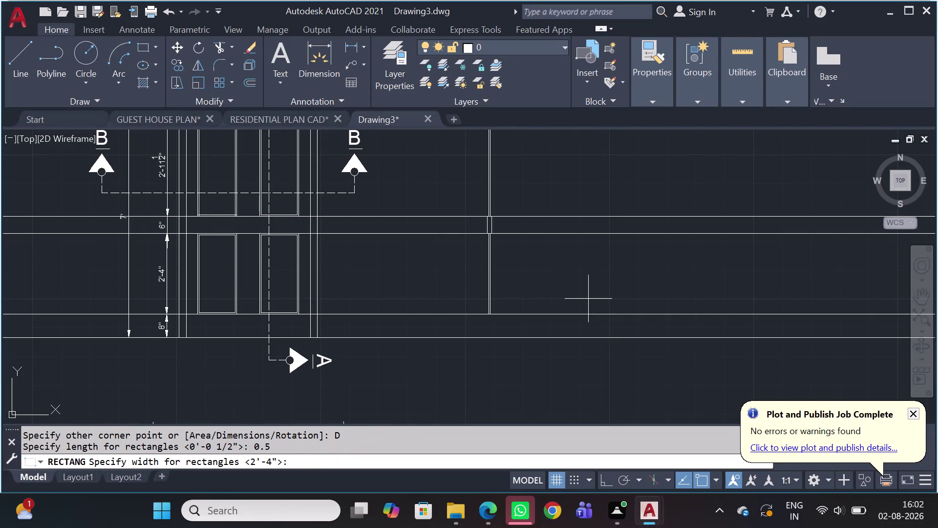
Cancel the unfinished rectangle.
key(8)
key(Return)
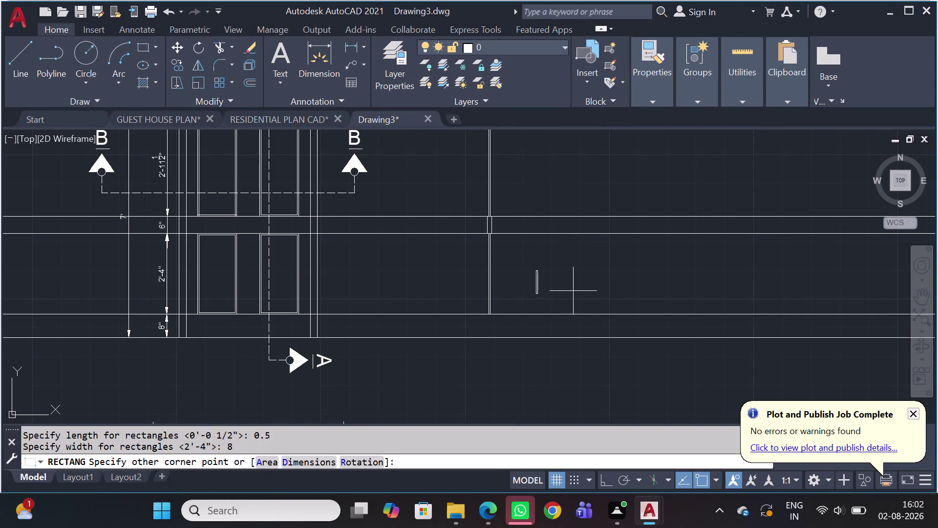
key(Escape)
Draw a narrow rectangle sized 1.5 by 8 using REC with the Dimensions option.
key(r)
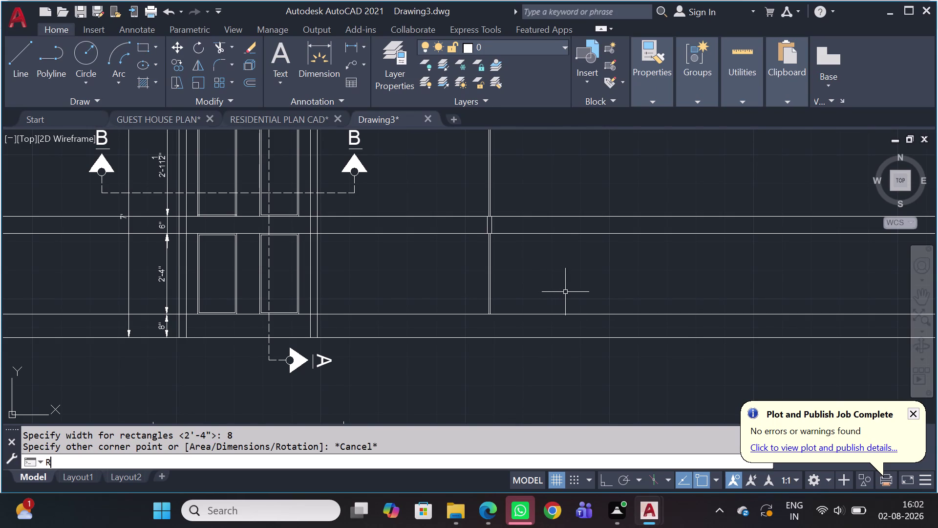
key(e)
key(c)
key(space)
click(572, 253)
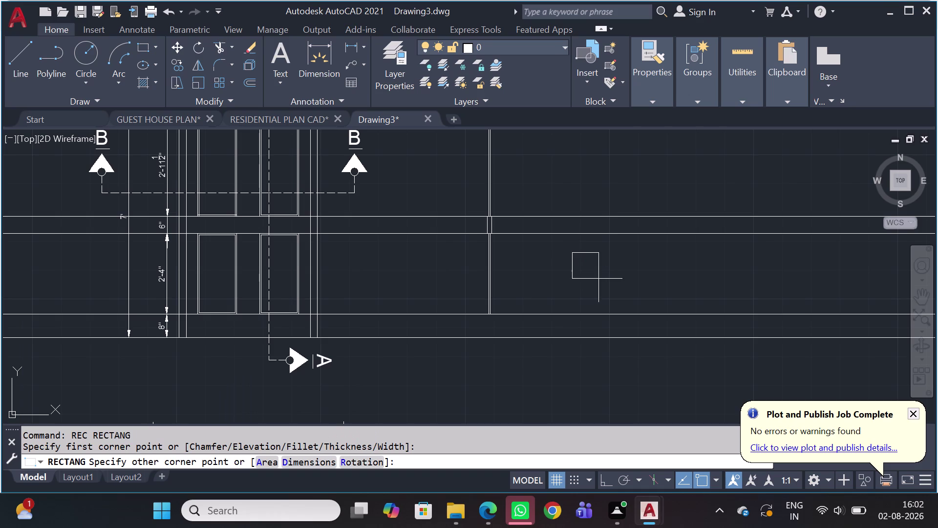
text(D)
key(space)
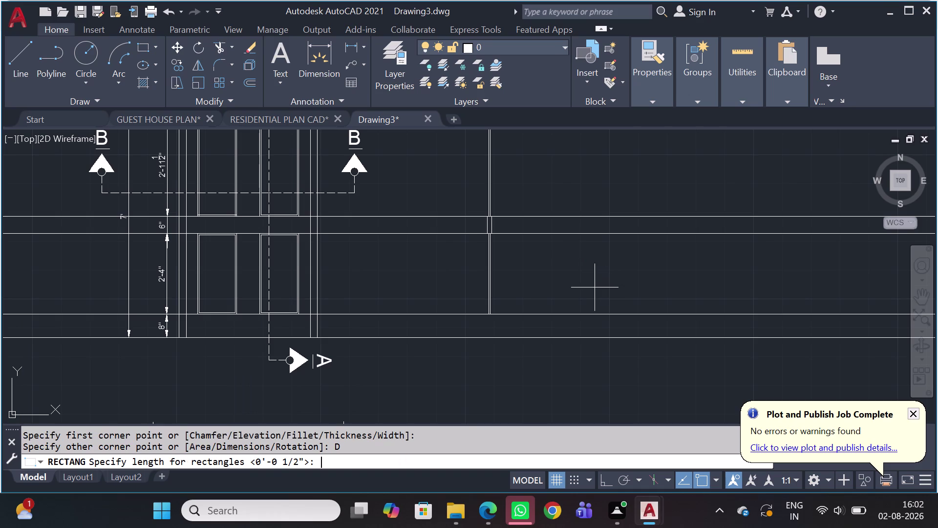
text(1.)
text(5)
key(space)
key(8)
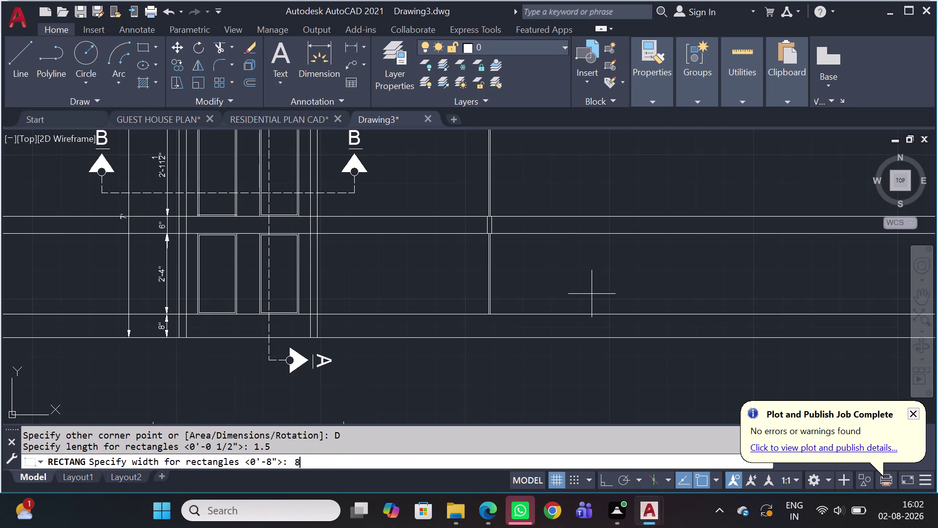
key(Return)
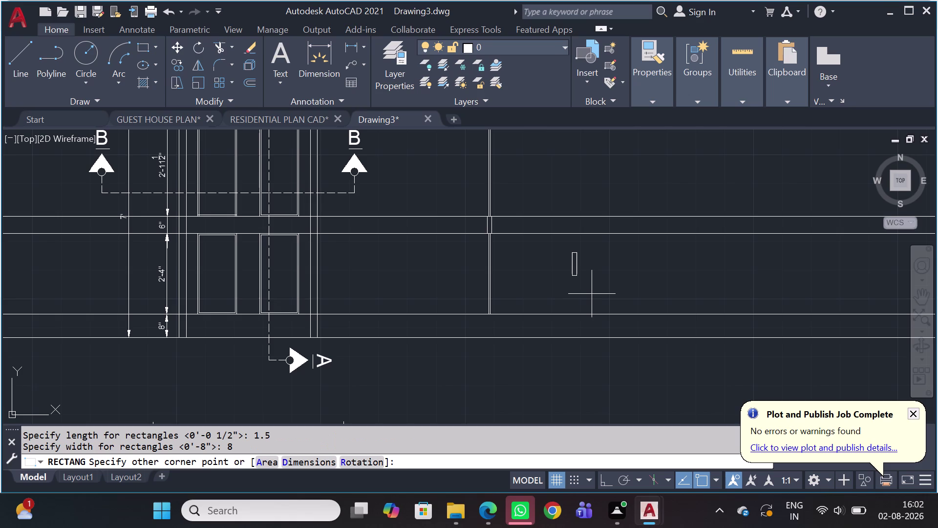
click(659, 285)
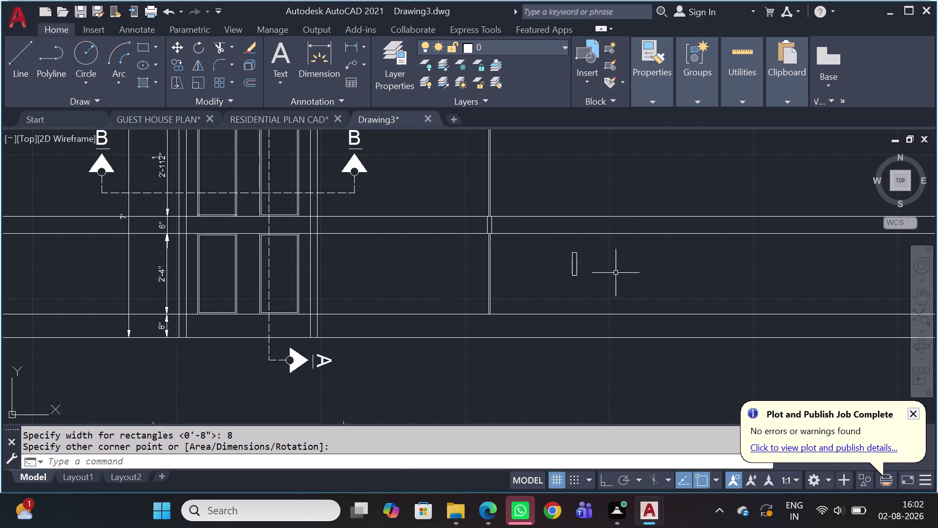
Move the rectangle by its top midpoint onto the wall corner.
drag(612, 264, 533, 294)
click(535, 291)
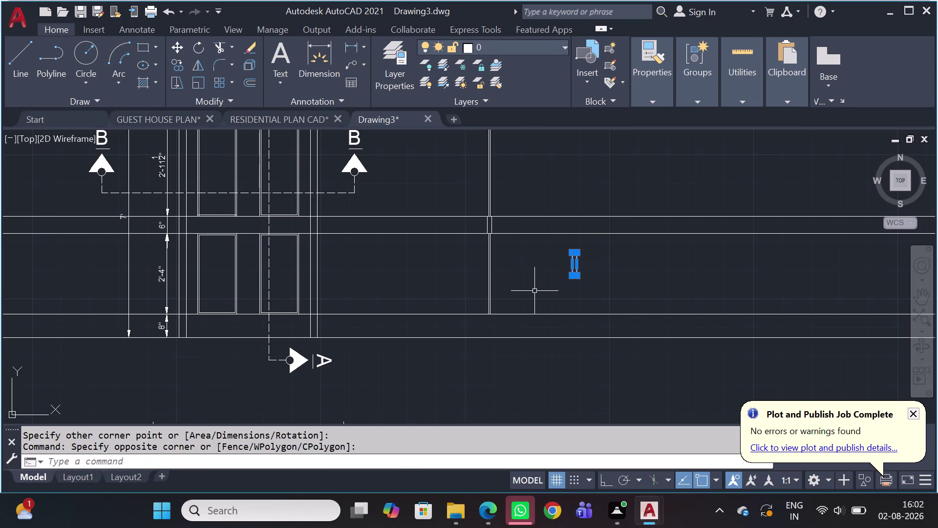
key(m)
key(space)
scroll(up, 3)
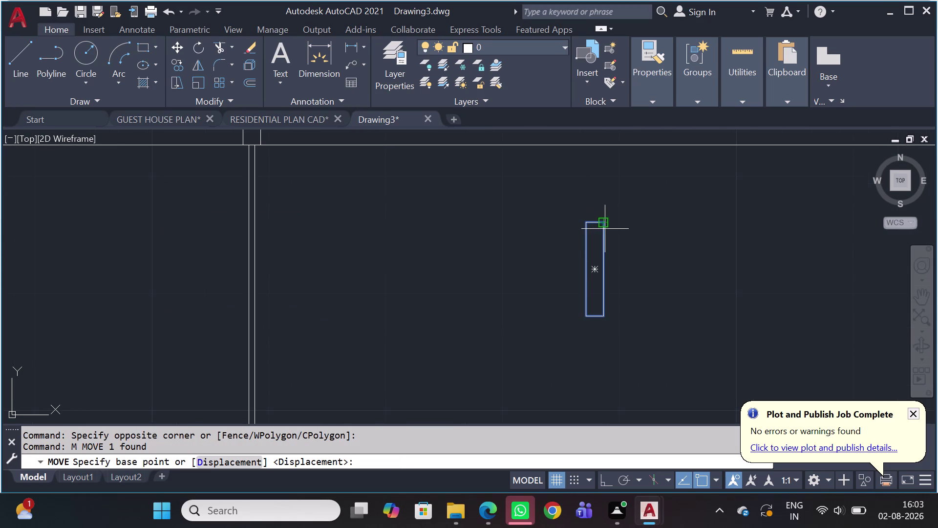
scroll(up, 3)
click(596, 217)
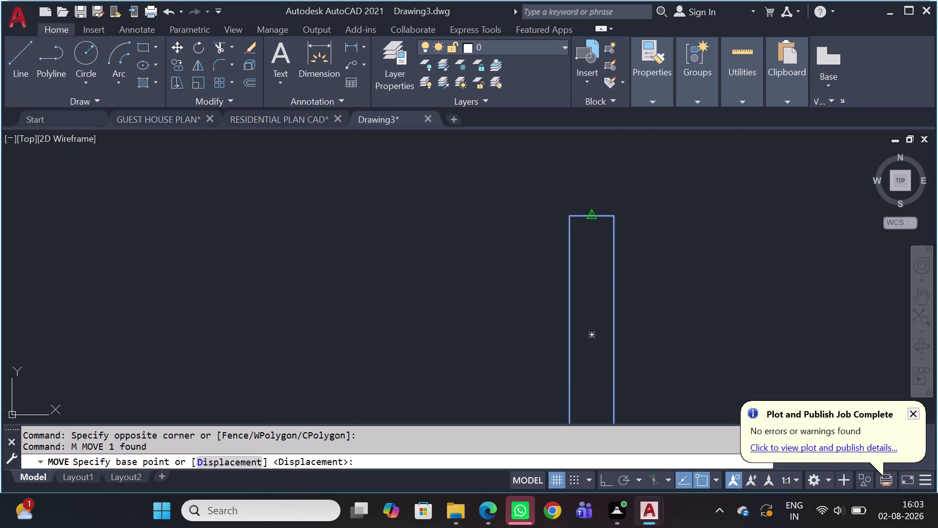
scroll(down, 3)
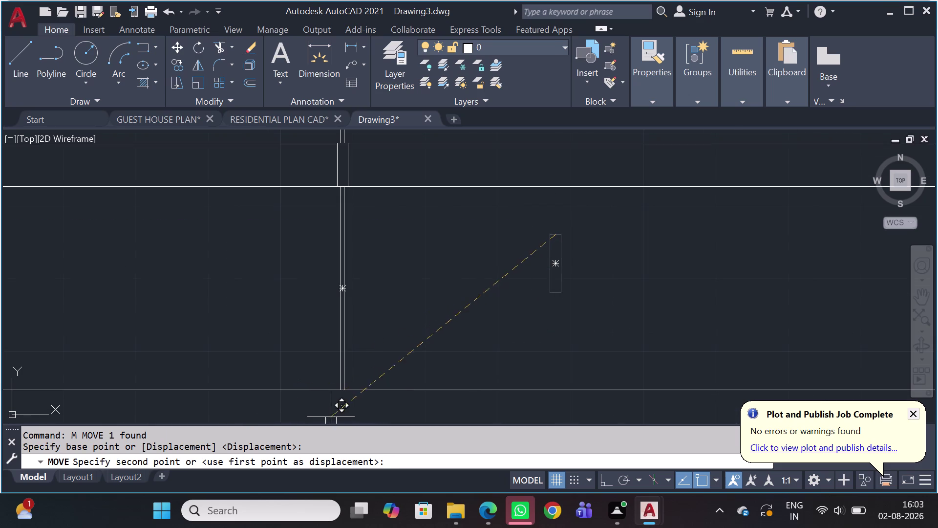
scroll(up, 3)
middle_drag(348, 389, 396, 283)
scroll(up, 3)
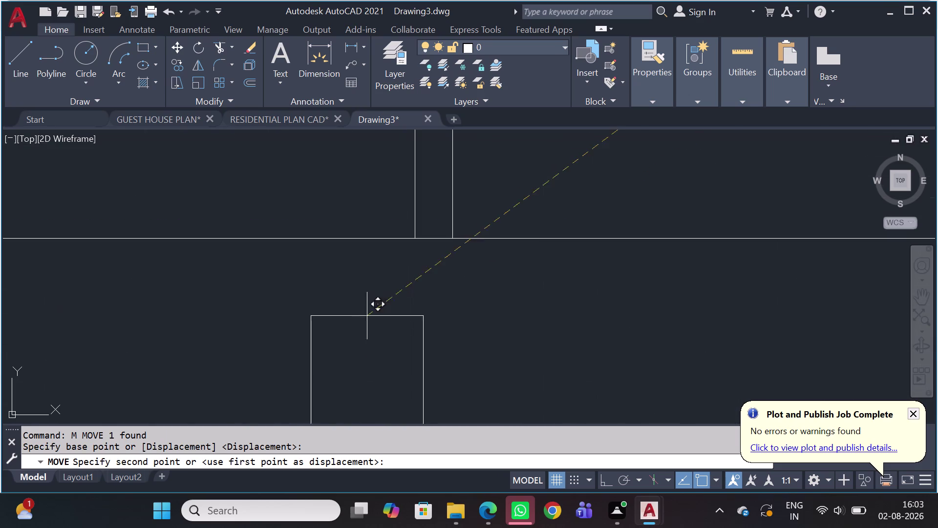
click(432, 240)
Erase the seven long horizontal lines crossing the drawing.
scroll(down, 3)
scroll(down, 3)
scroll(down, 3)
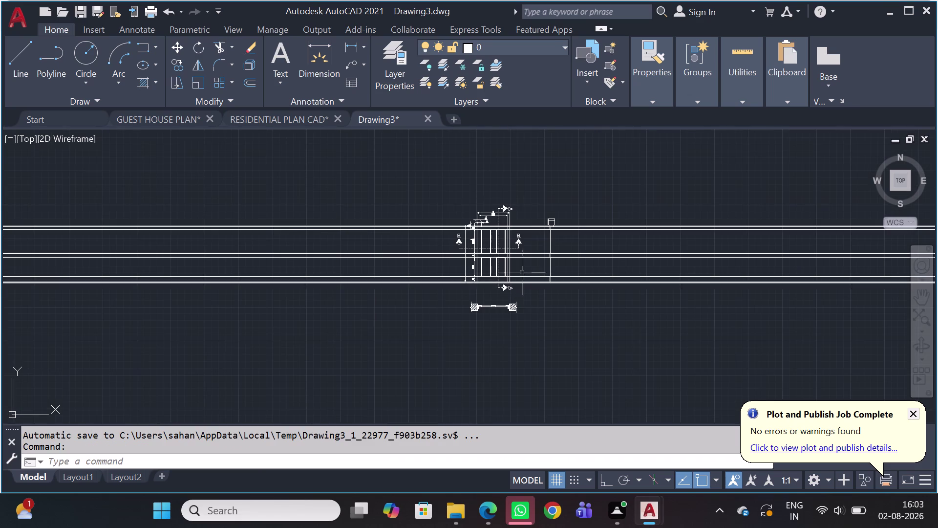
drag(751, 188, 737, 195)
click(636, 303)
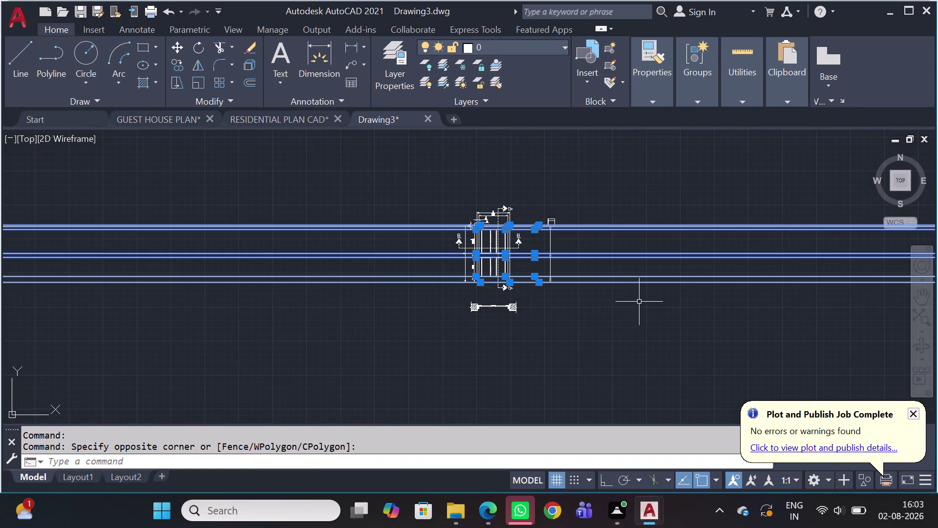
key(Delete)
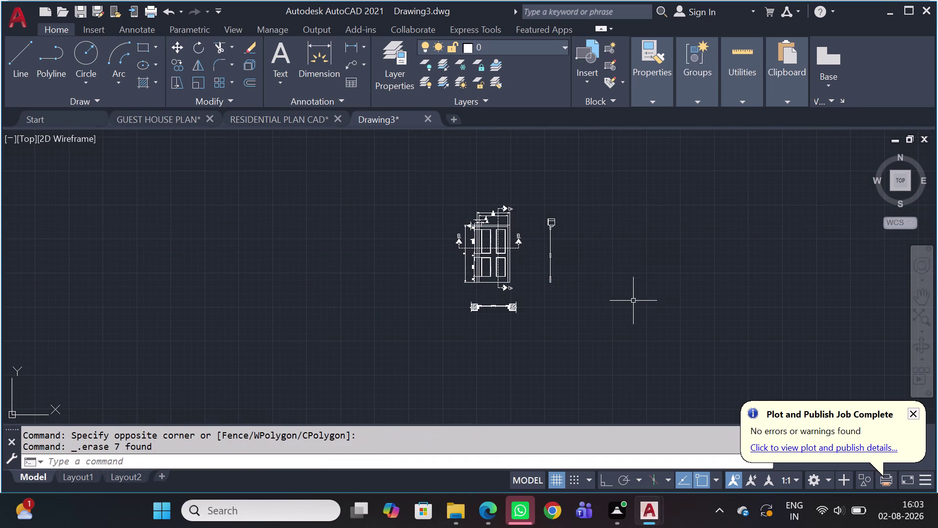
Zoom in on the box at the wall top; a started hatch is cancelled.
scroll(up, 3)
scroll(up, 3)
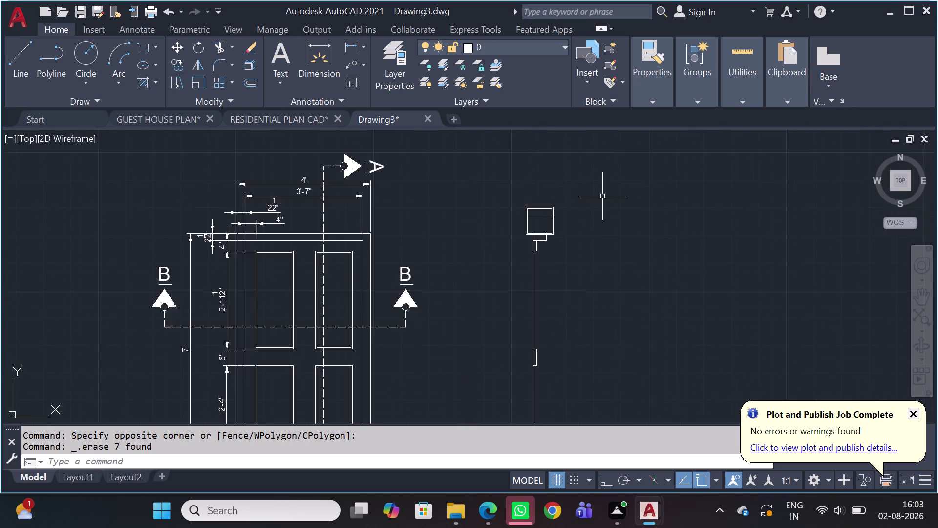
scroll(up, 3)
scroll(down, 3)
middle_drag(510, 225, 504, 213)
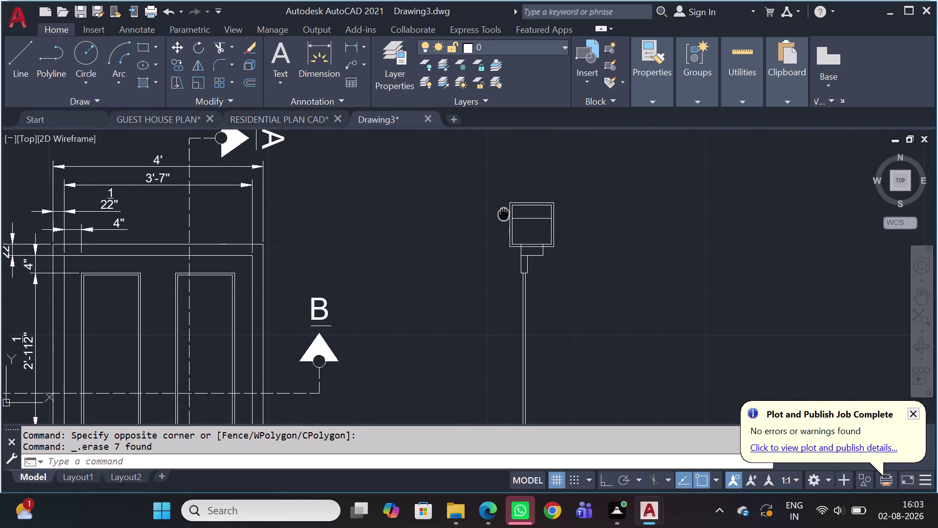
middle_drag(503, 214, 498, 192)
scroll(up, 3)
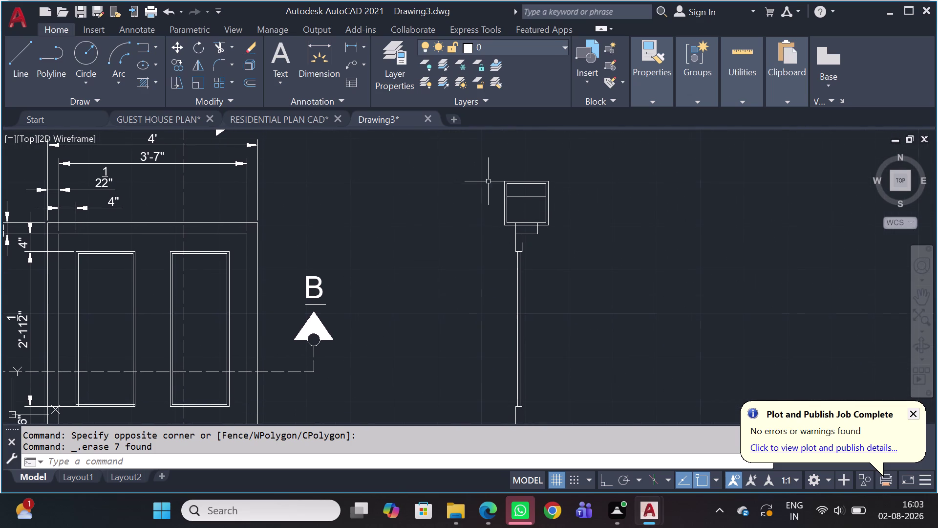
scroll(up, 3)
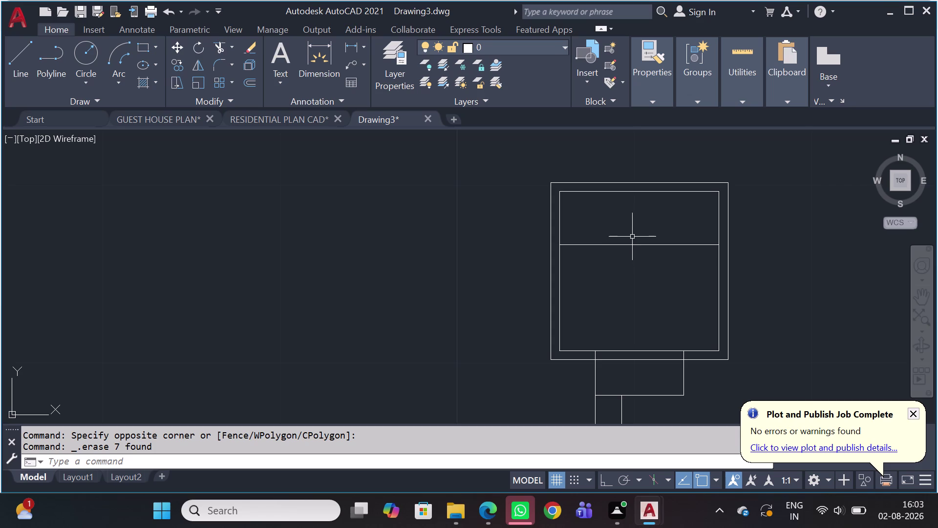
key(h)
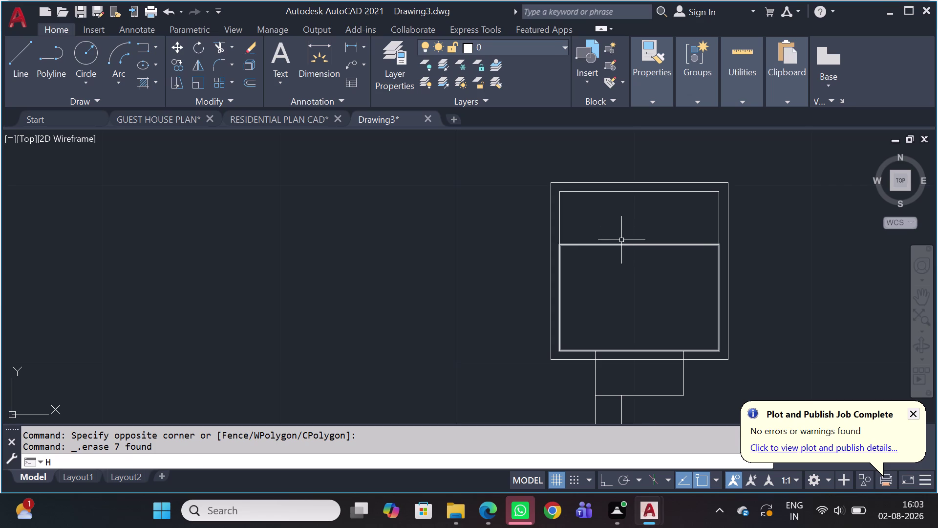
key(space)
key(Escape)
key(Escape)
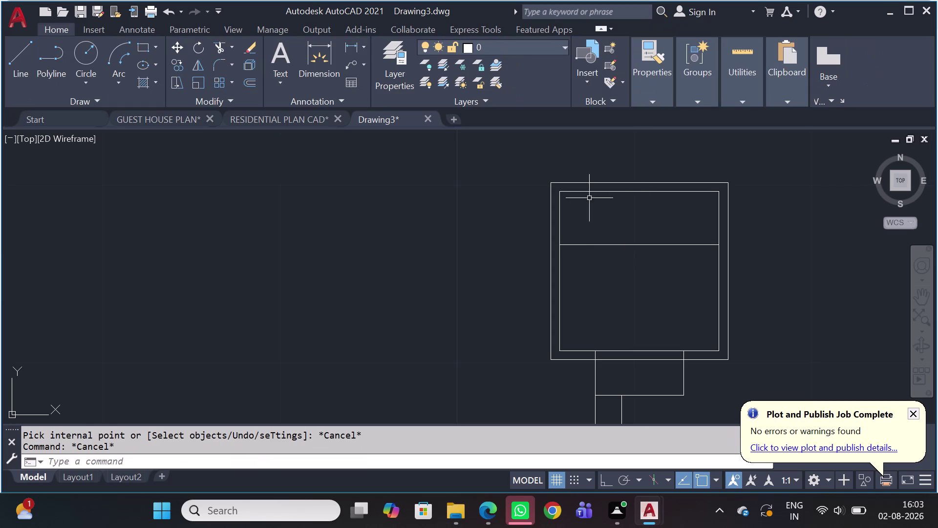
Run BREAKLINE from the box's top-left to top-right corner, symbol at the midpoint.
key(b)
key(r)
key(e)
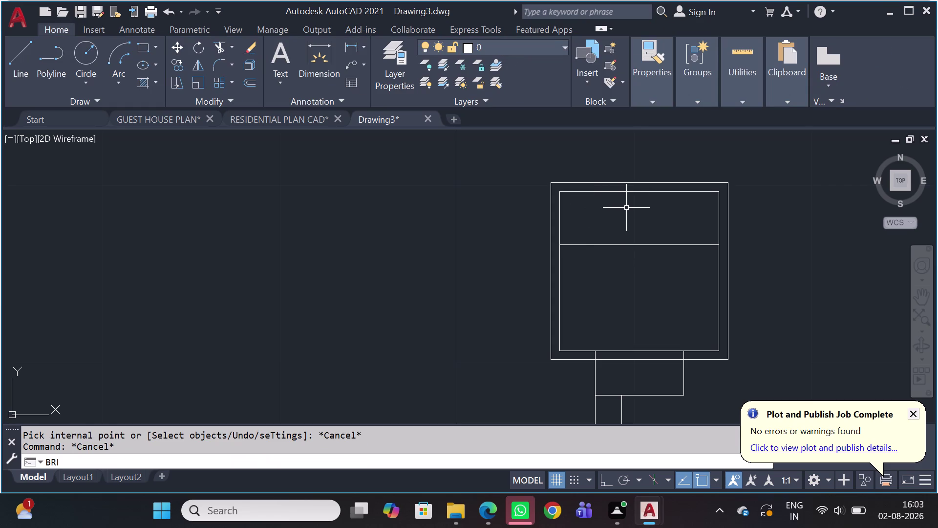
key(a)
text(KL)
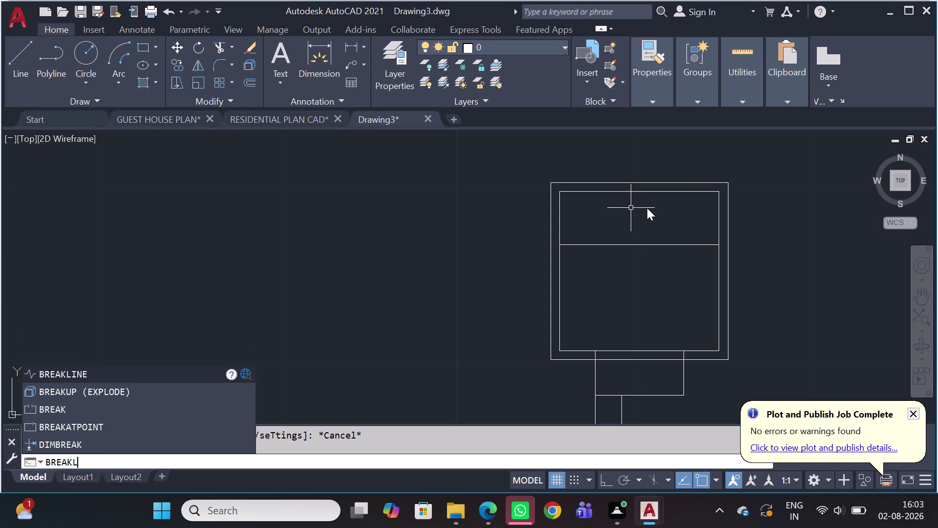
text(I)
key(n)
key(e)
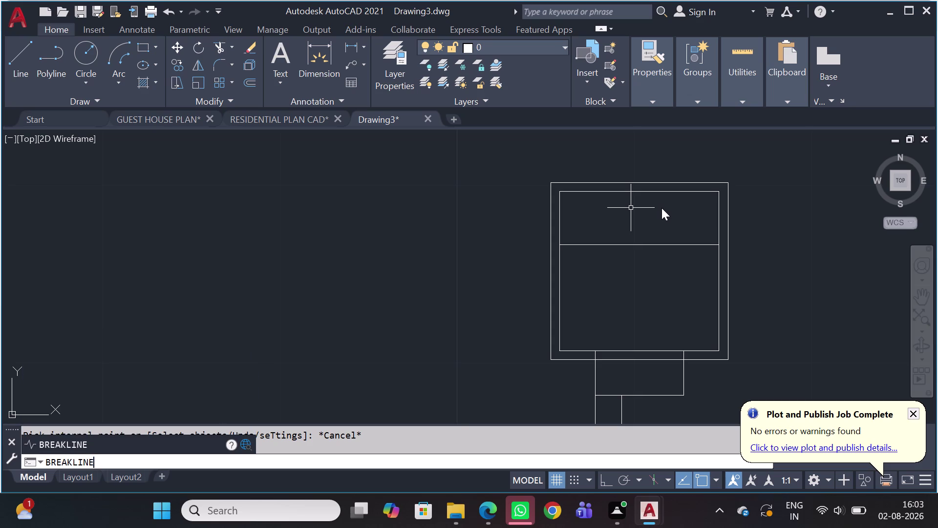
key(space)
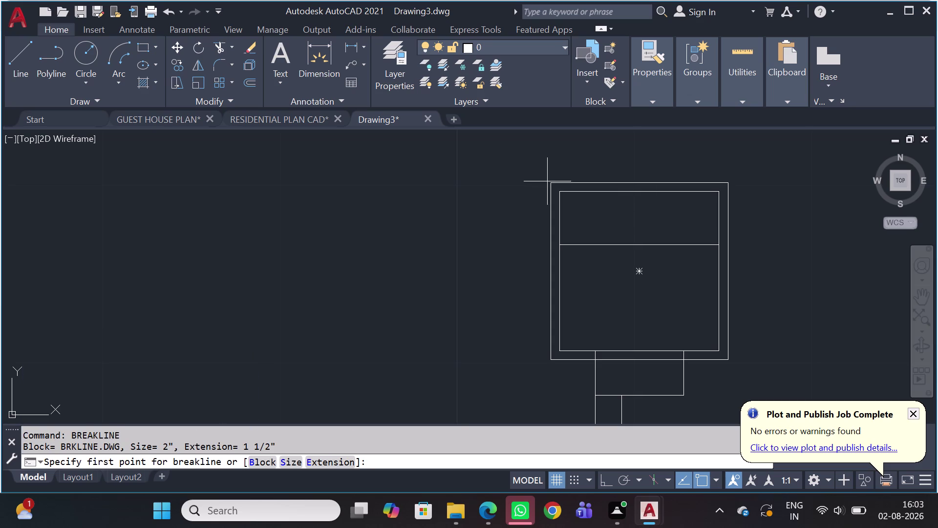
click(551, 184)
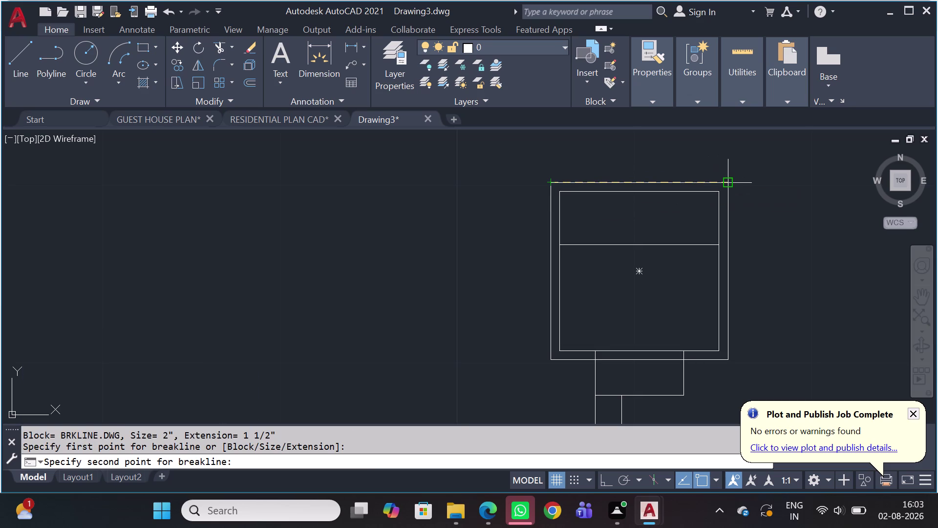
click(730, 179)
click(640, 182)
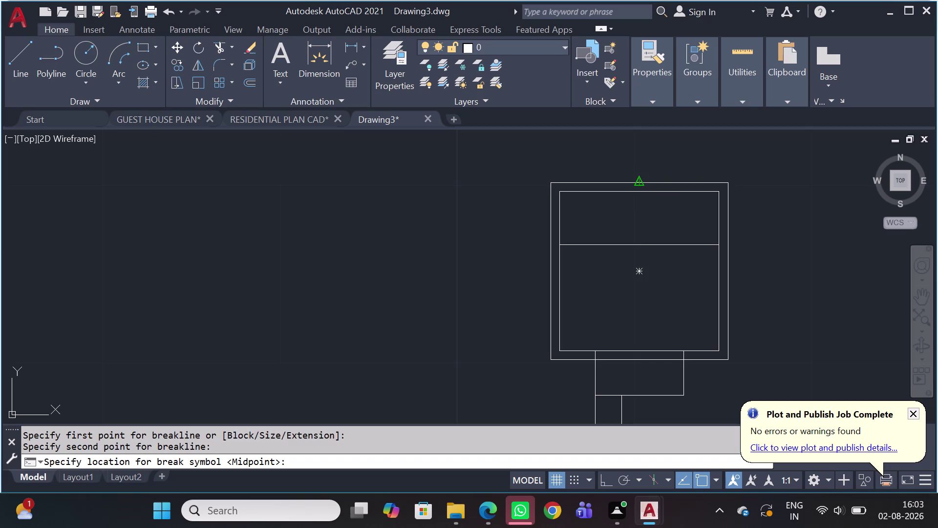
Select the new break line to check it, then clear the selection.
scroll(up, 3)
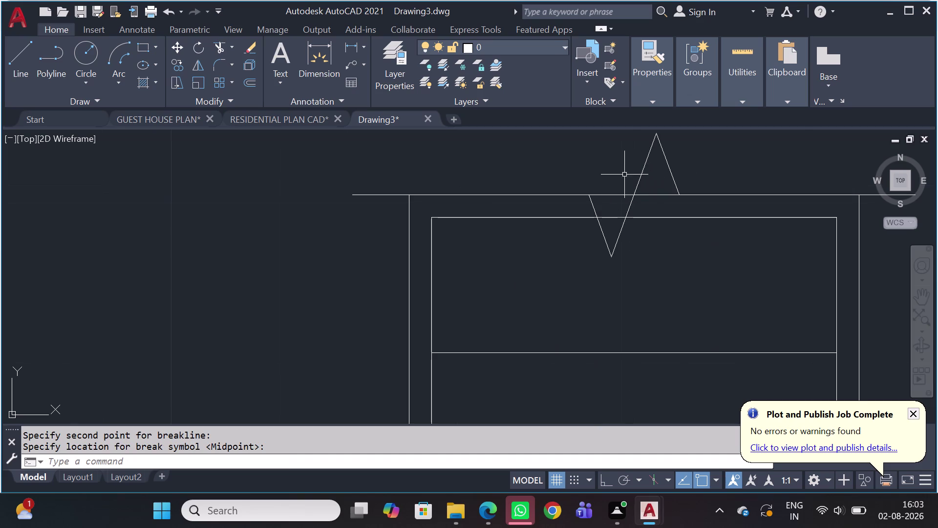
click(605, 197)
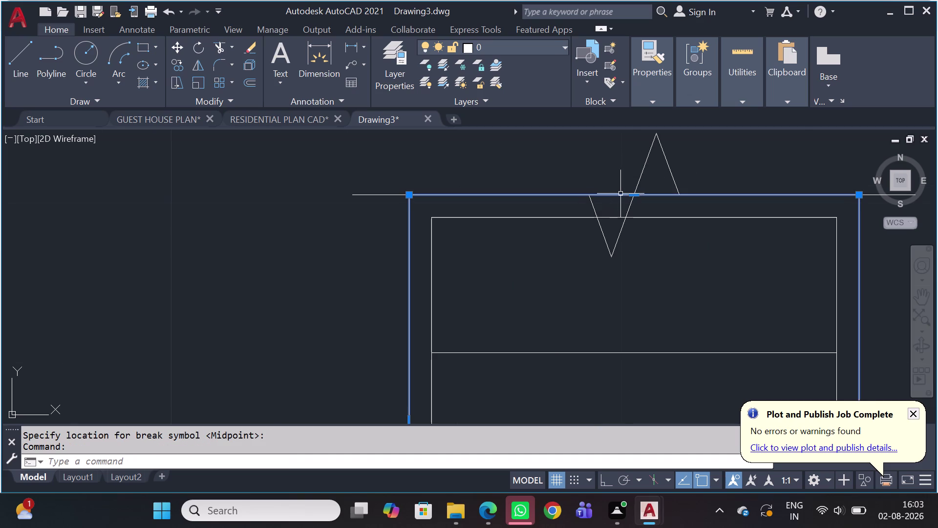
key(Escape)
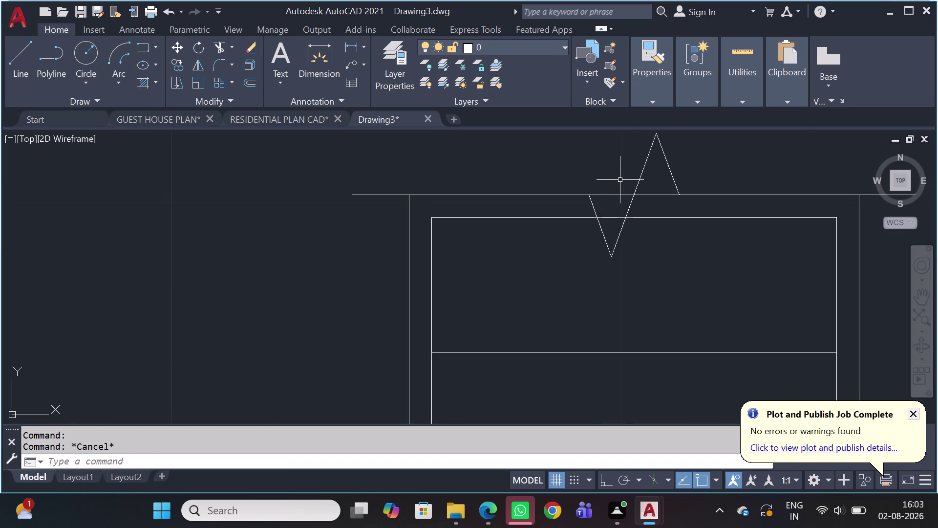
Try a sand-pattern hatch on the wall area, then cancel it.
key(h)
key(space)
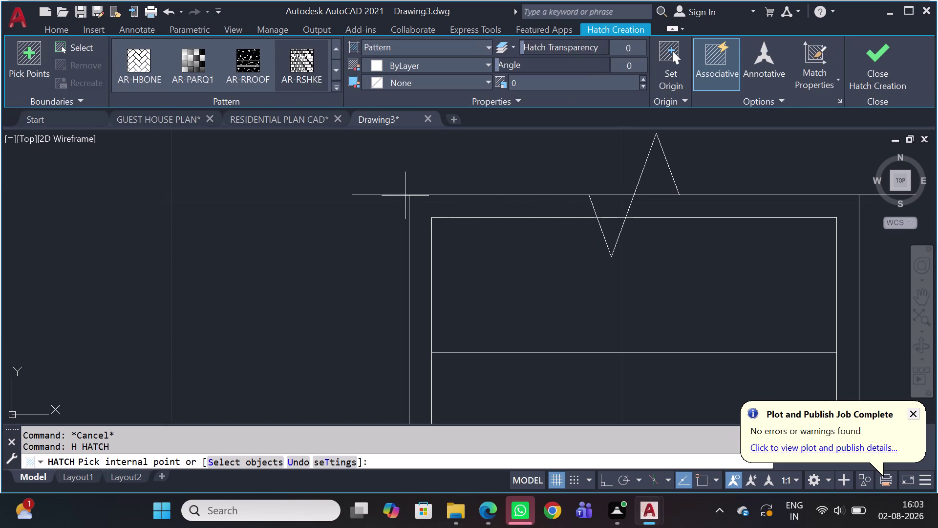
click(333, 87)
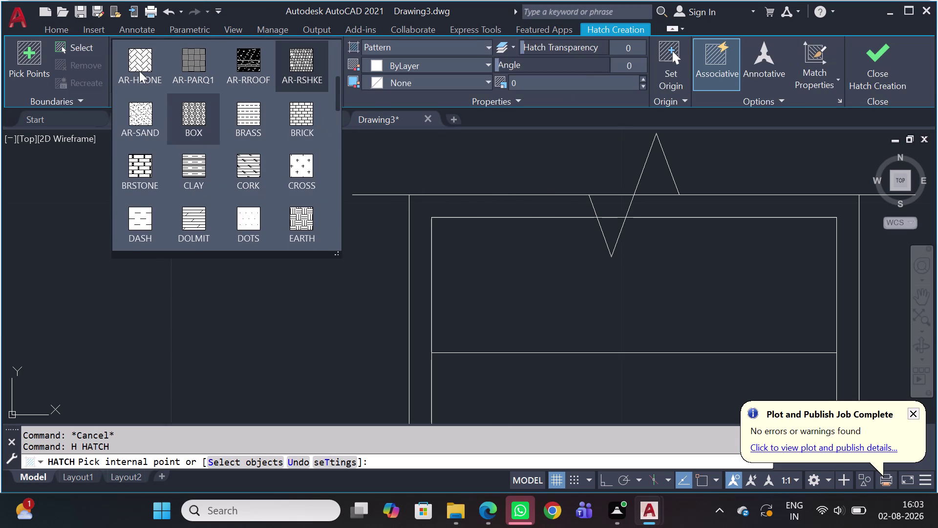
click(137, 105)
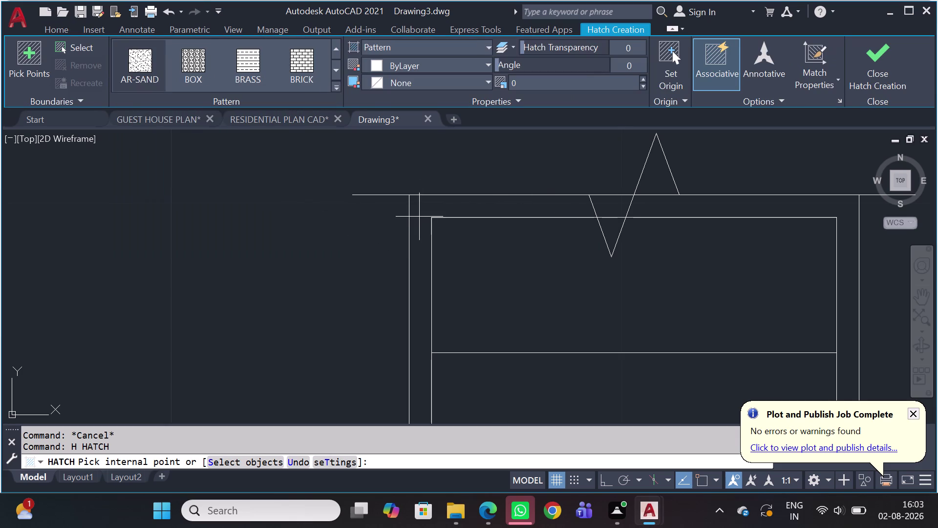
click(419, 211)
scroll(down, 3)
scroll(down, 3)
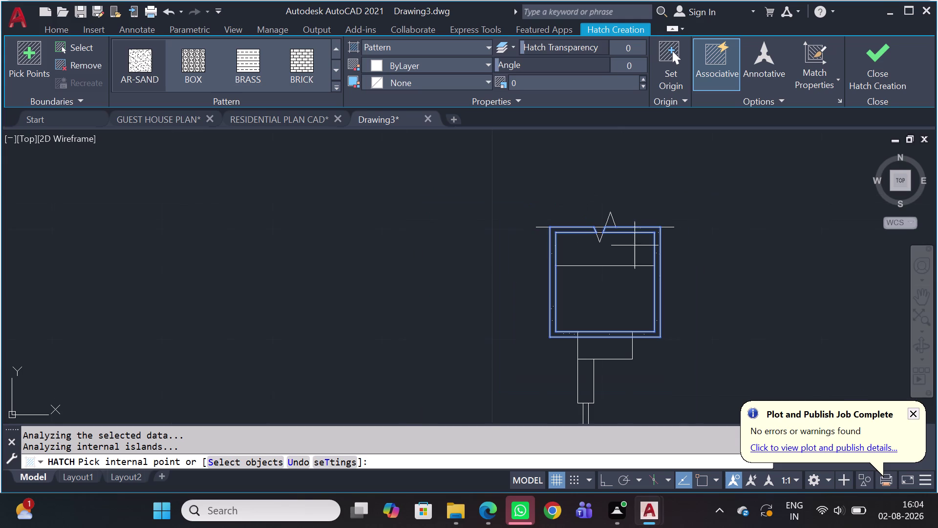
key(Escape)
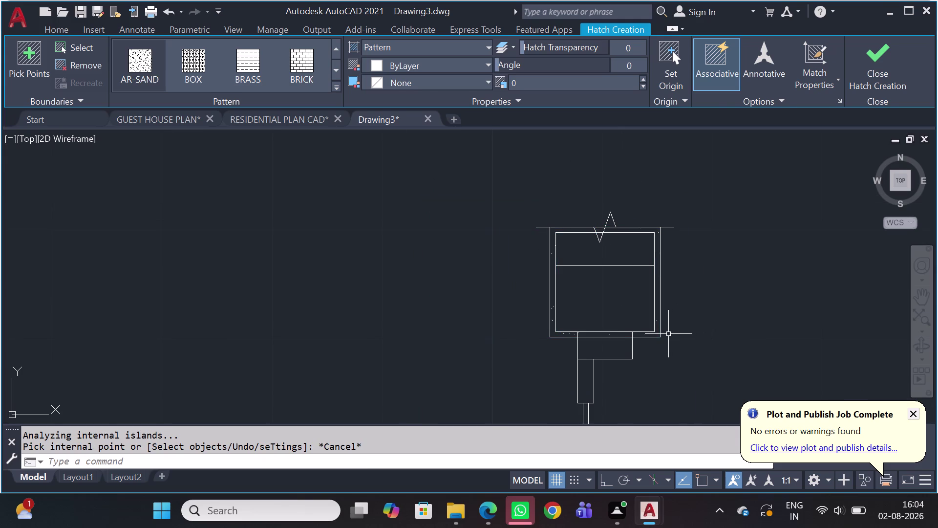
Clear the wall outline selection and undo the last two steps.
scroll(up, 3)
click(619, 323)
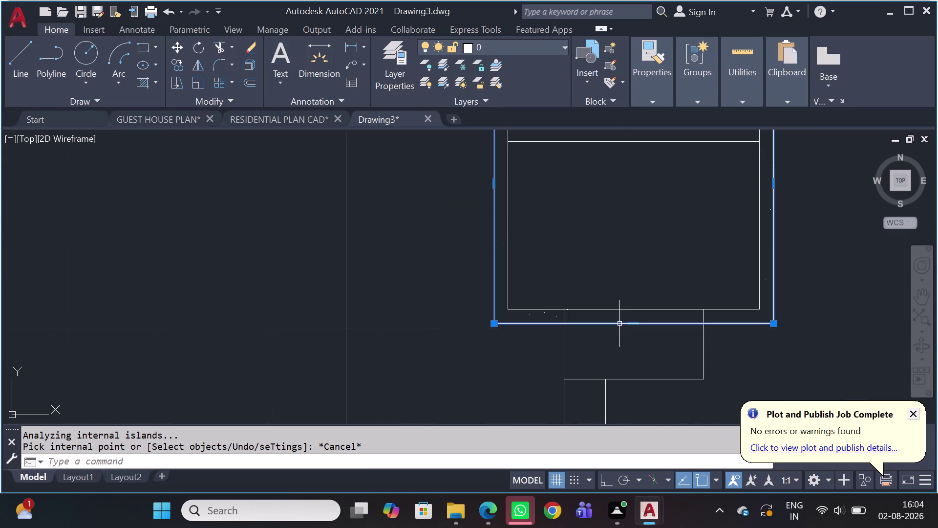
key(Escape)
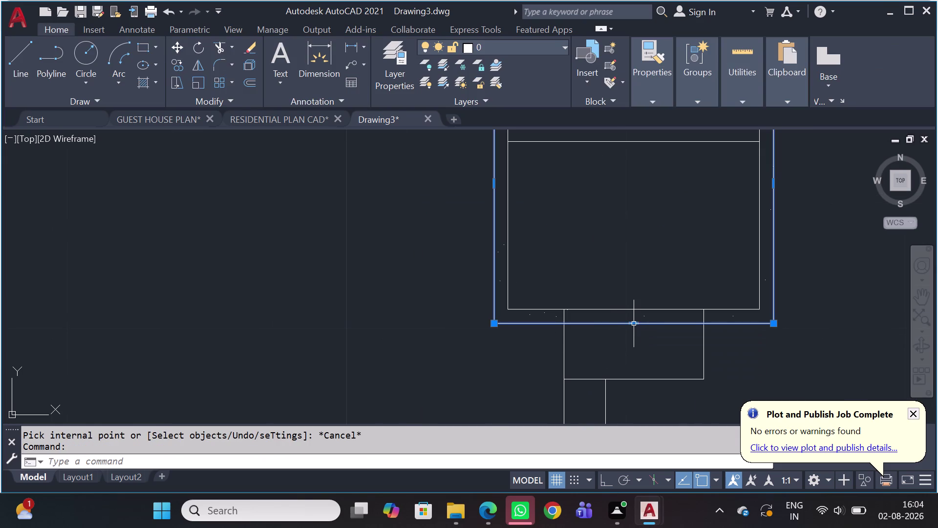
key(Escape)
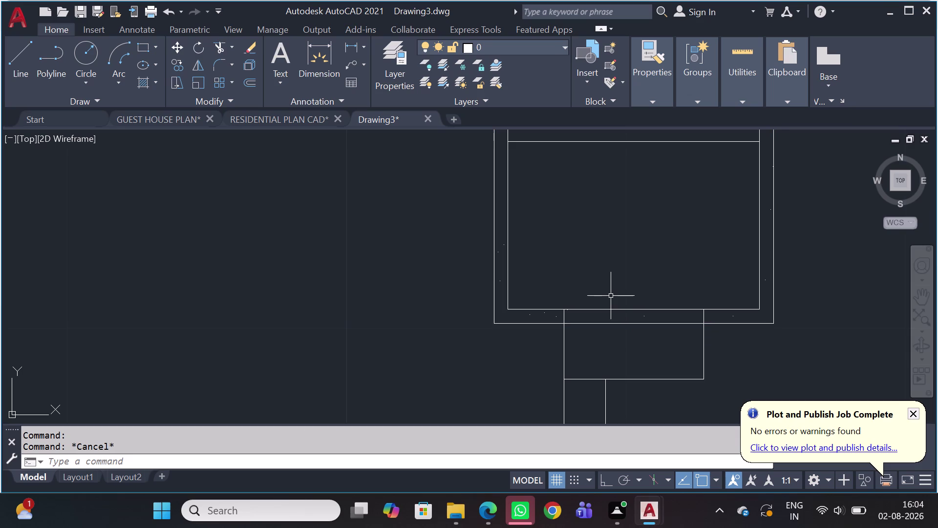
key(ctrl+z)
key(ctrl+z)
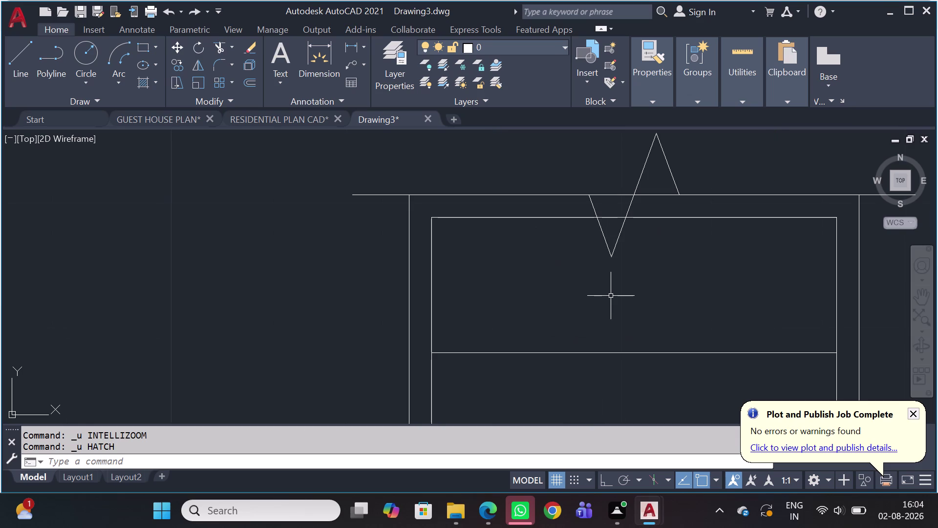
Trim away the line beneath the box in the lower wall section.
scroll(down, 3)
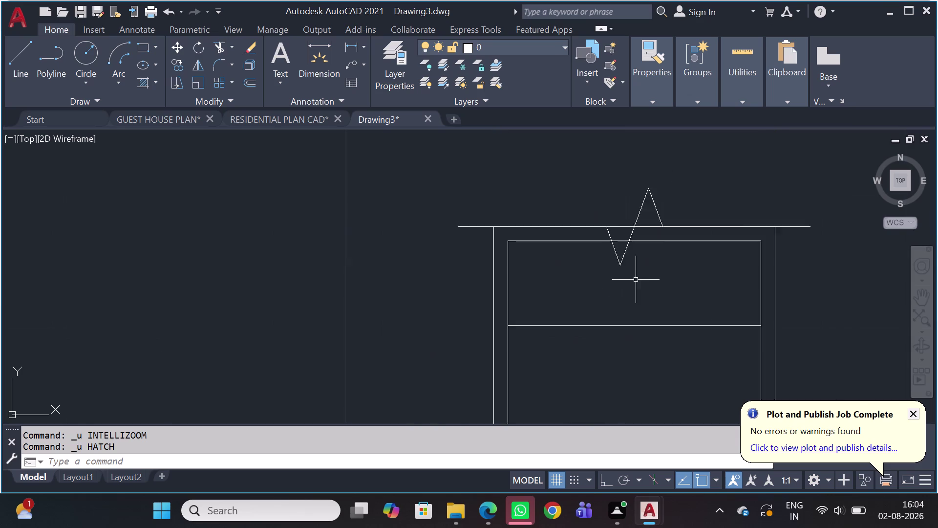
scroll(down, 3)
middle_drag(708, 376, 533, 233)
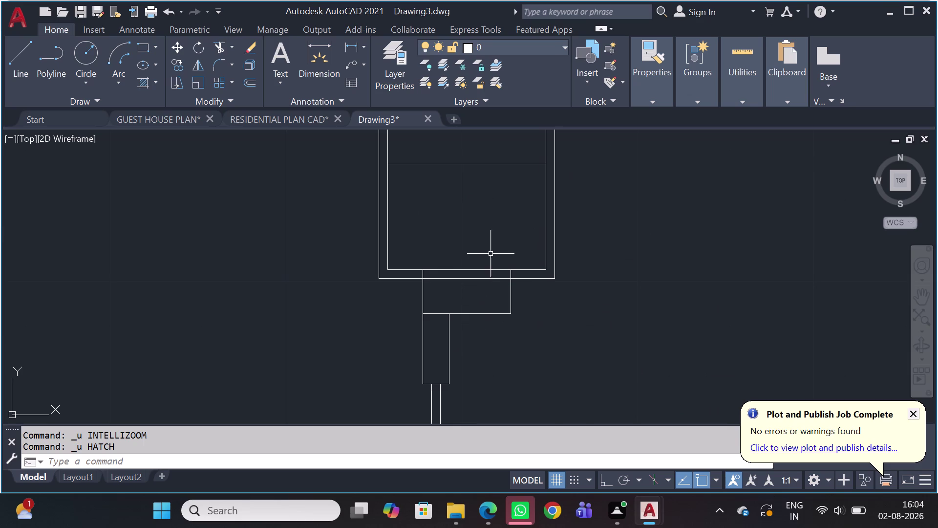
key(t)
text(R)
key(space)
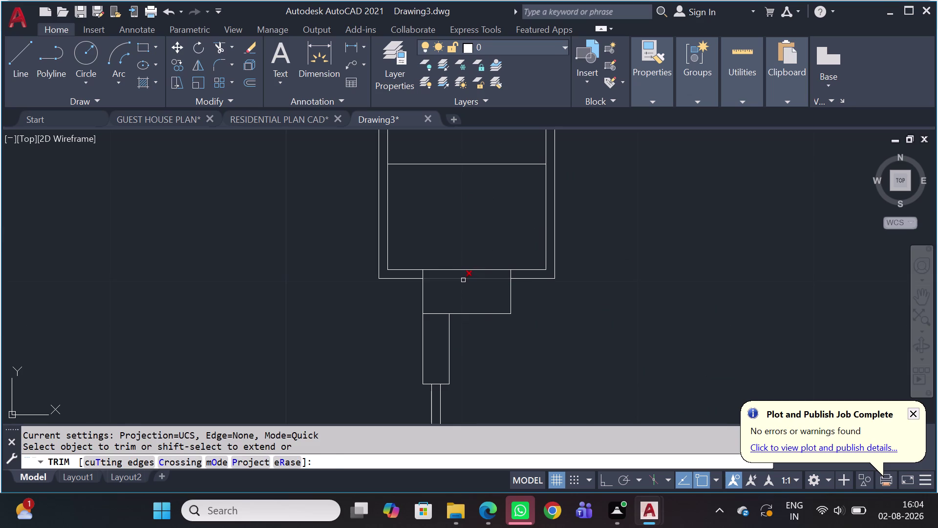
click(463, 280)
key(Escape)
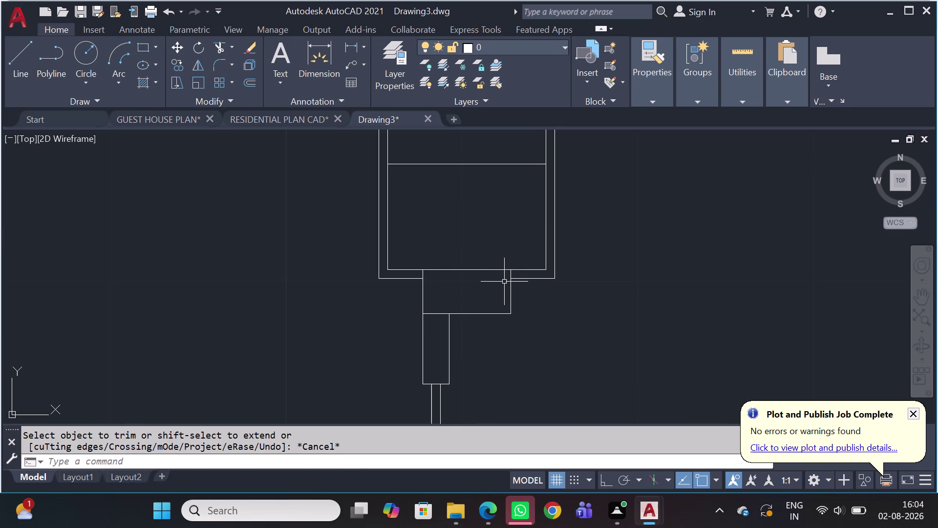
Attempt another sand-pattern hatch on the wall area, then cancel it.
key(h)
key(space)
scroll(up, 3)
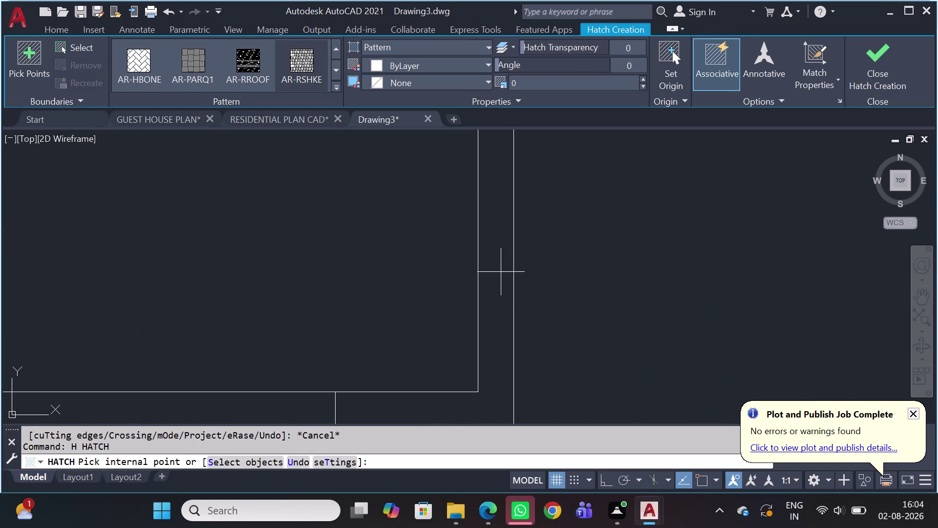
click(501, 272)
scroll(down, 3)
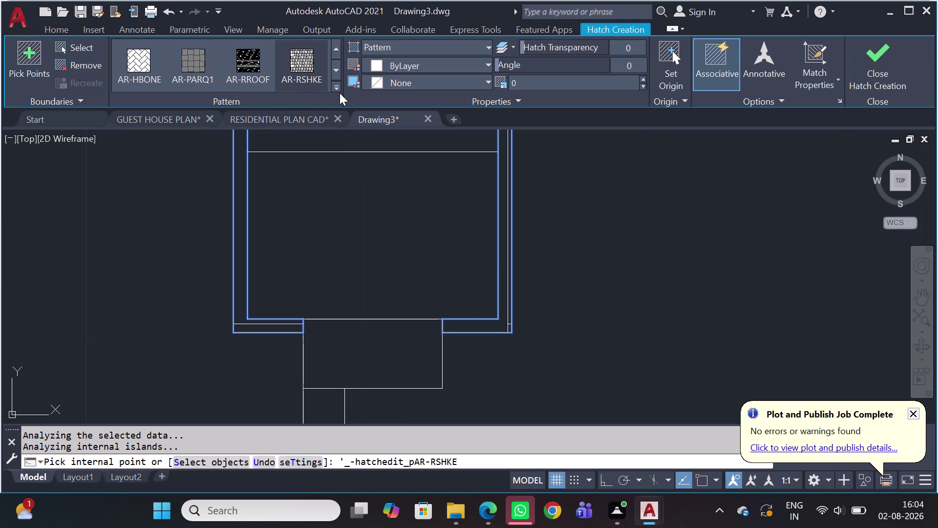
click(339, 93)
click(333, 87)
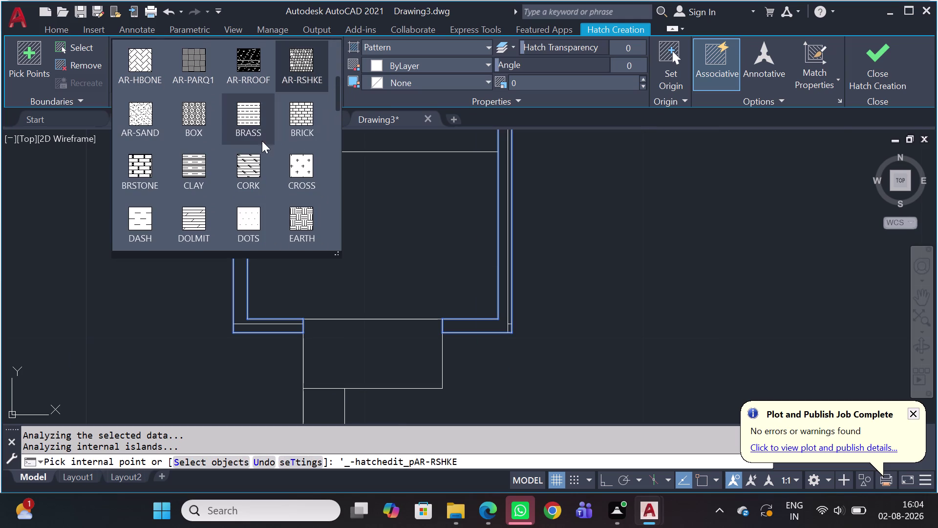
click(144, 116)
scroll(down, 3)
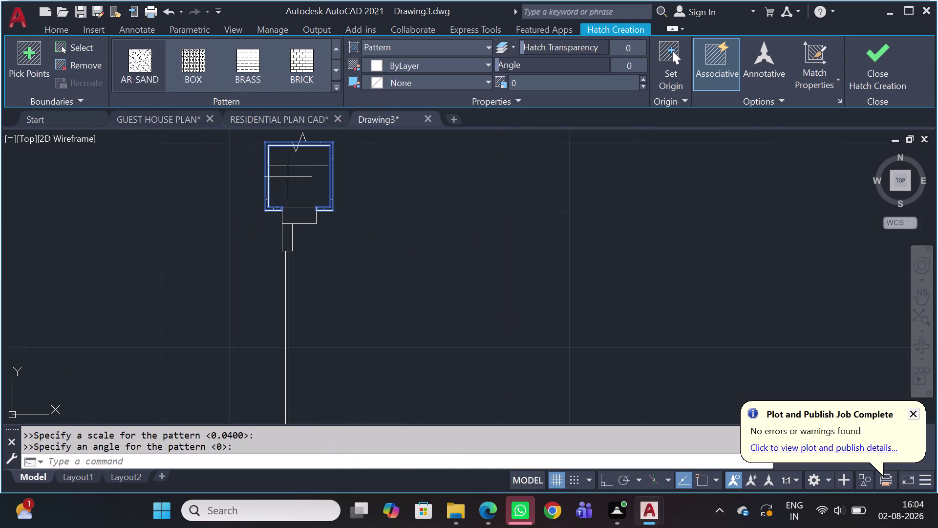
middle_drag(314, 173, 433, 332)
scroll(up, 3)
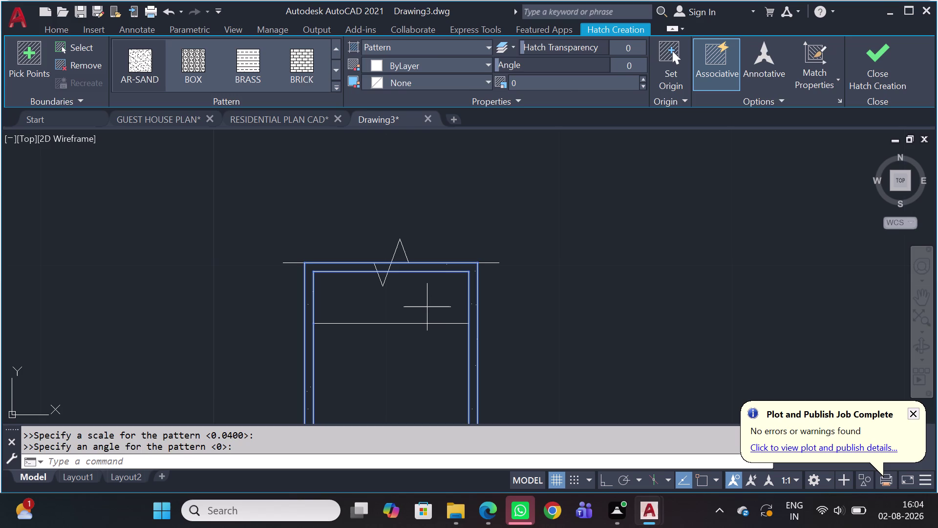
key(Escape)
Hatch the wall's top band with the diagonal GOST_GROUND pattern and close hatch creation.
key(h)
key(space)
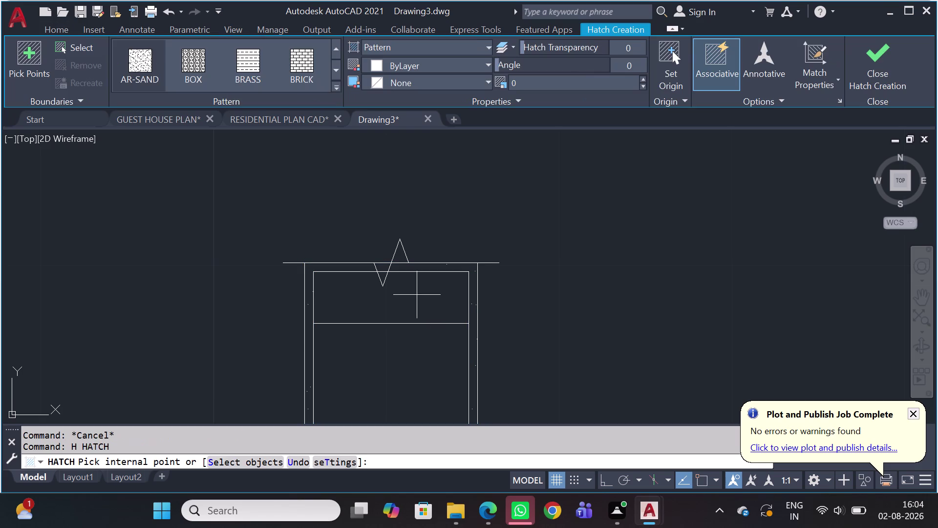
click(417, 295)
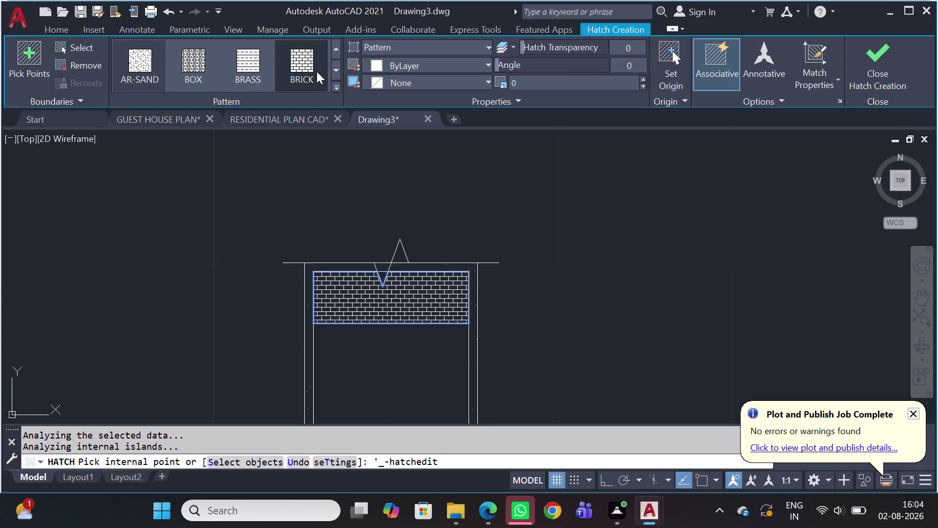
click(335, 87)
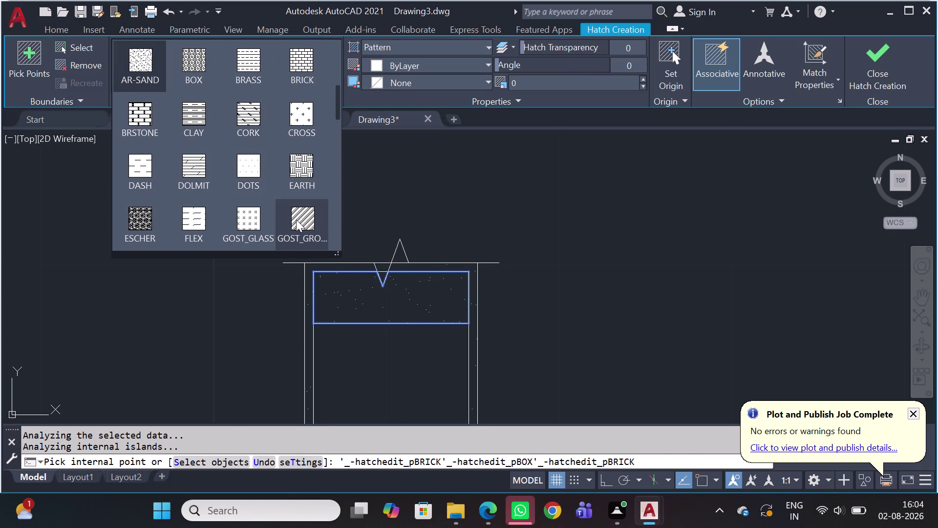
click(301, 219)
scroll(down, 3)
scroll(down, 3)
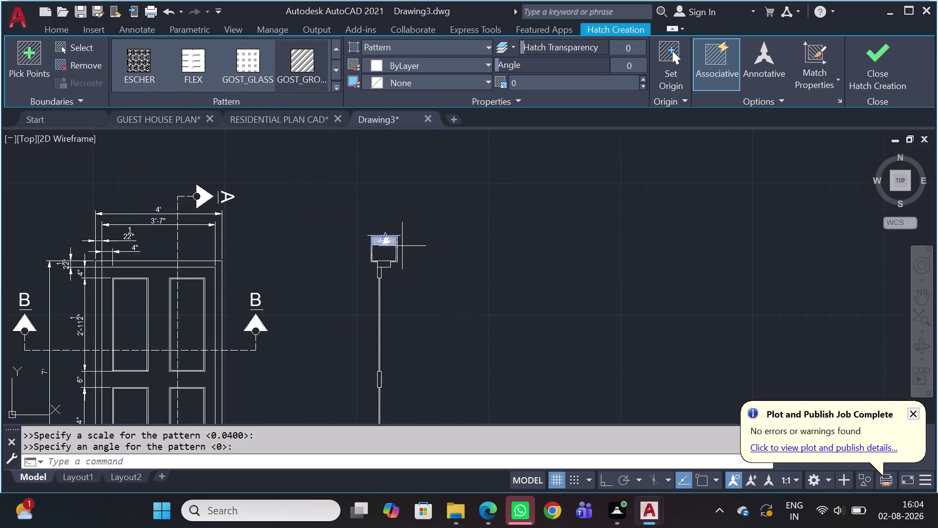
middle_drag(437, 280, 419, 94)
scroll(down, 3)
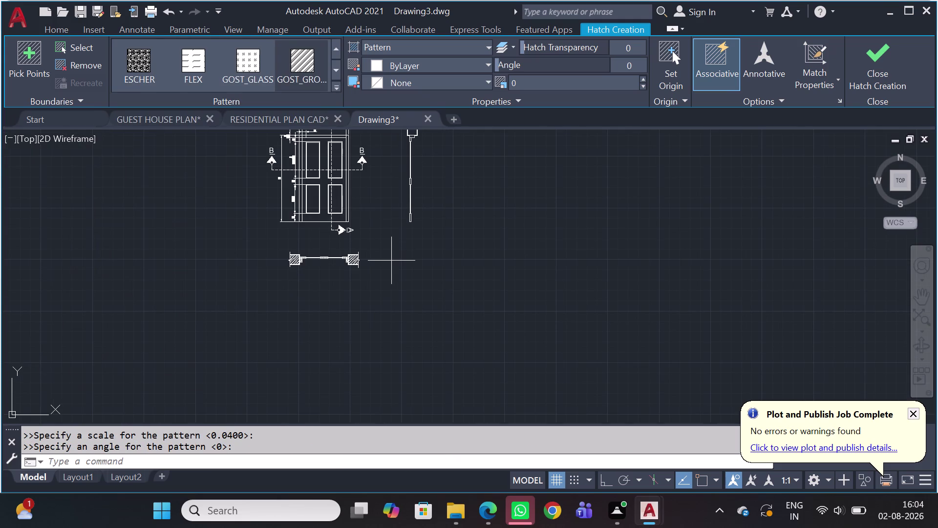
key(Escape)
Match the door plan's wall hatch onto the wall section's top band with MA.
key(m)
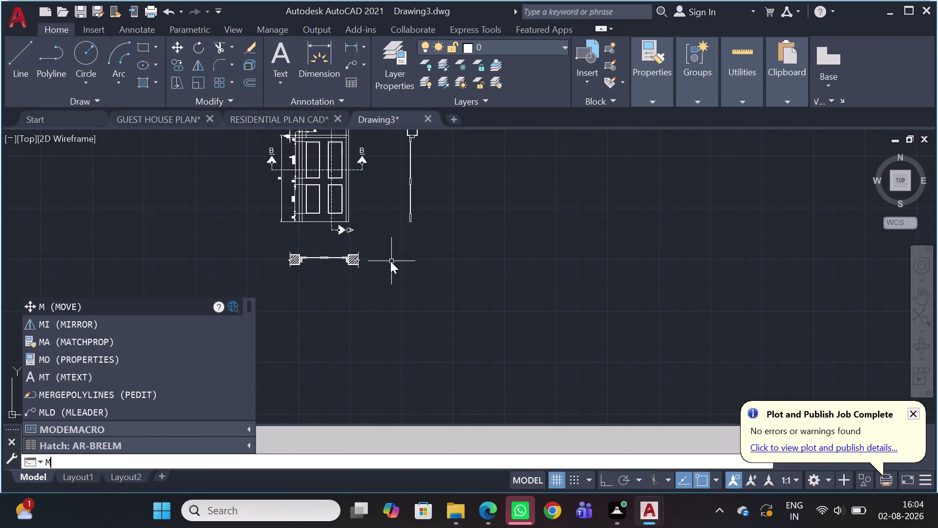
text(A)
key(space)
scroll(up, 3)
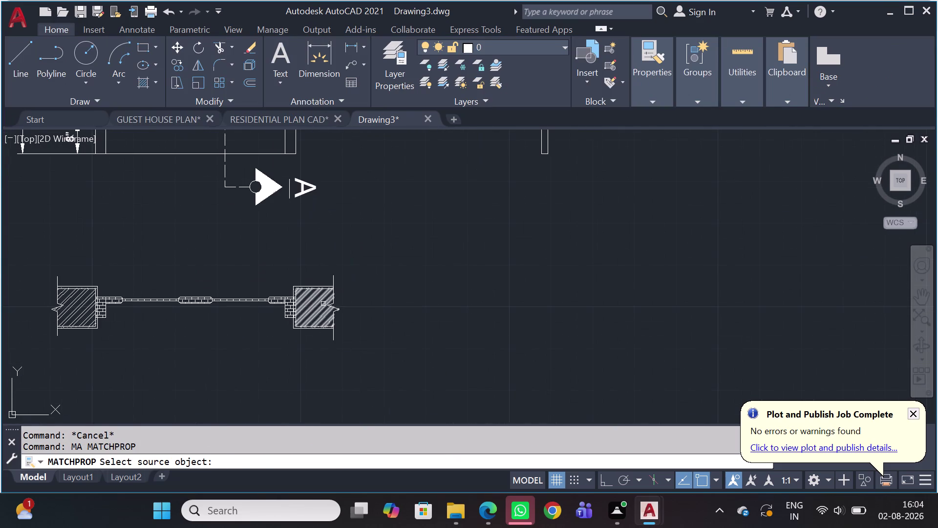
click(323, 304)
scroll(down, 3)
middle_drag(446, 161, 460, 340)
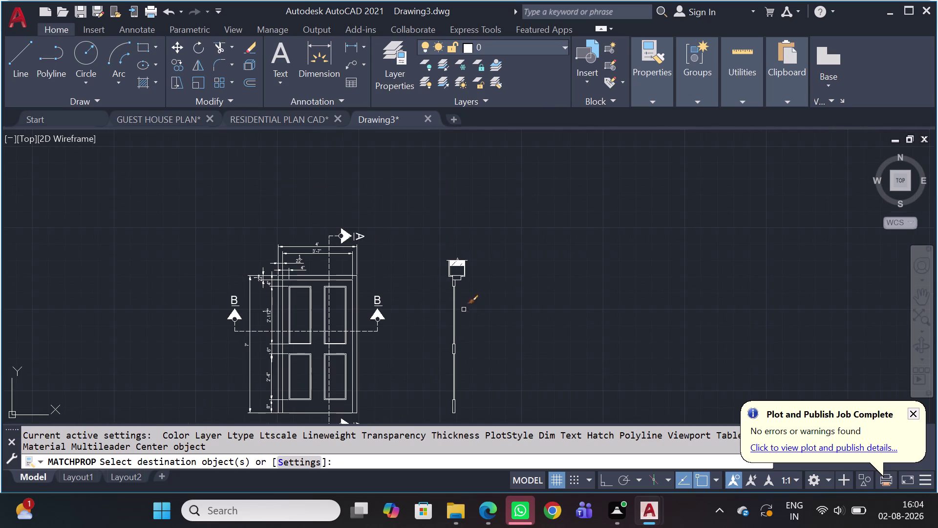
scroll(up, 3)
click(429, 223)
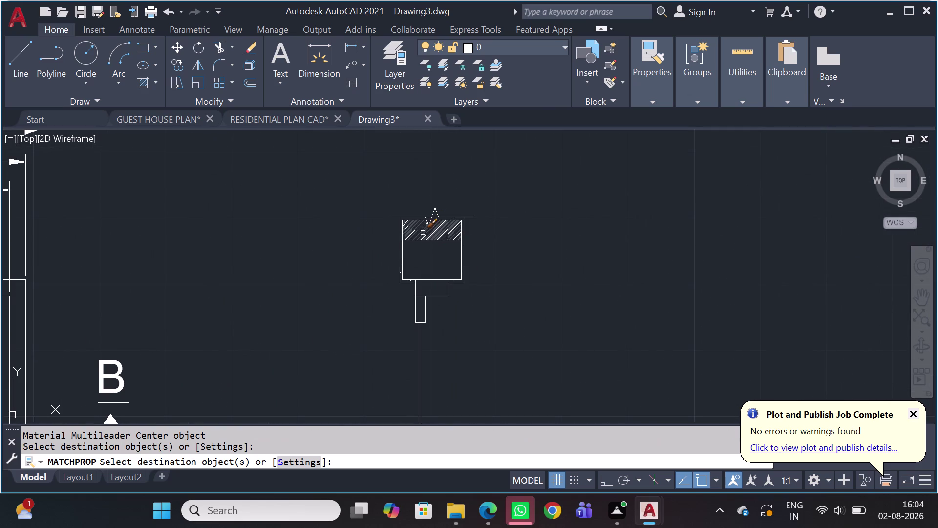
click(422, 235)
scroll(down, 3)
key(Escape)
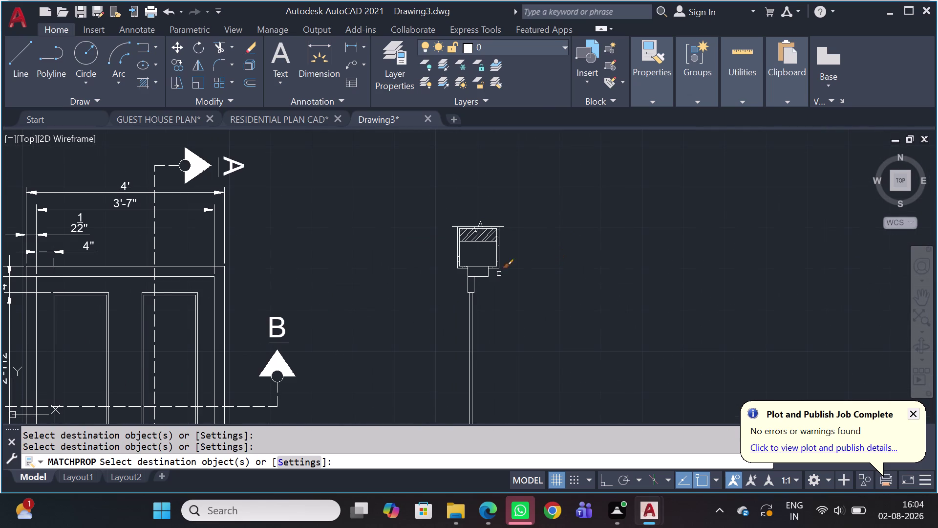
Start a new hatch with H.
scroll(up, 3)
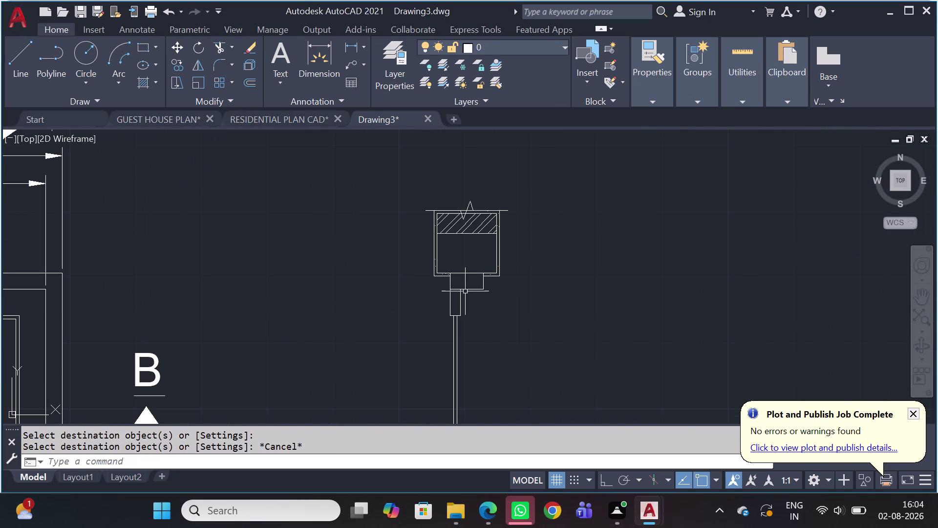
key(h)
key(space)
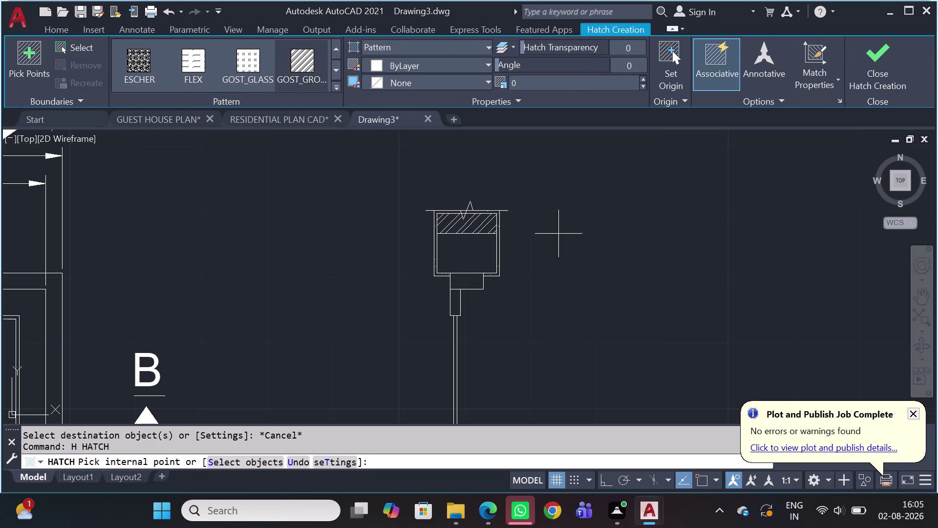
key(Escape)
key(h)
key(space)
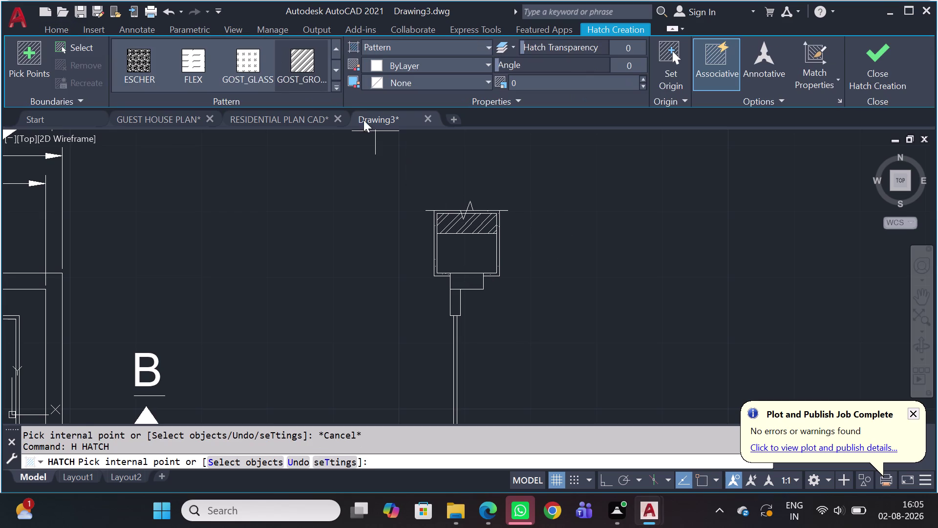
click(330, 88)
click(333, 88)
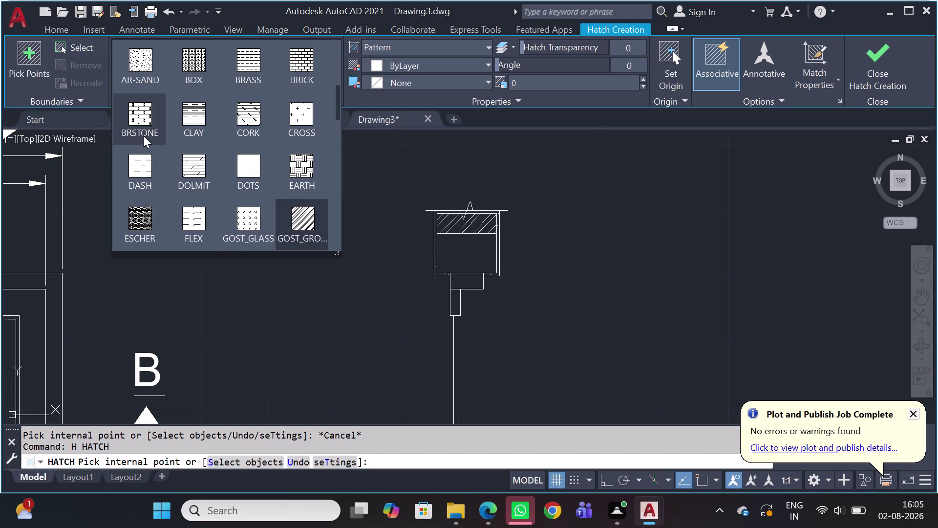
click(142, 72)
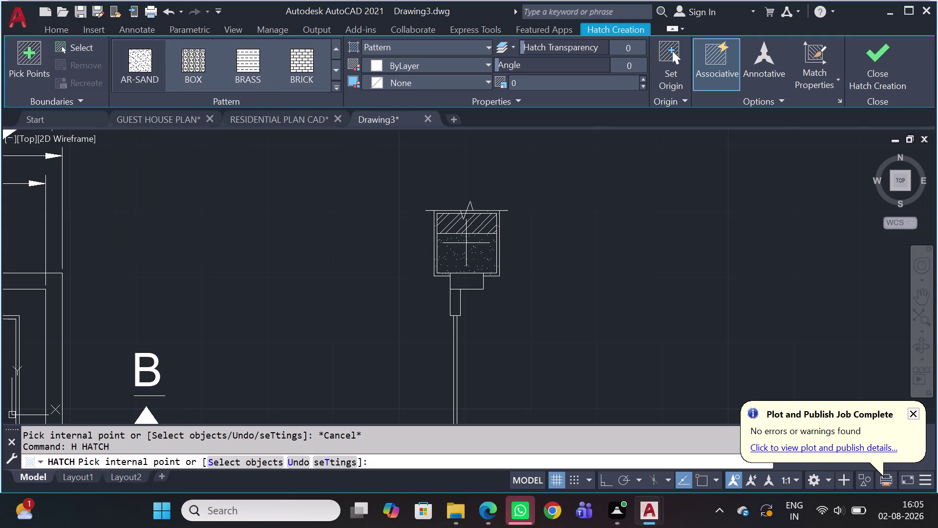
click(468, 246)
key(Escape)
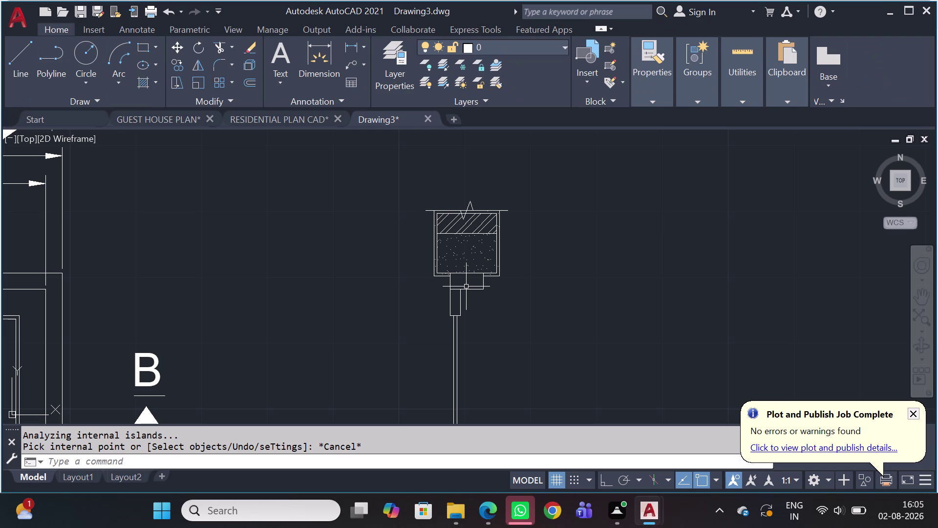
scroll(down, 3)
middle_drag(533, 322, 513, 253)
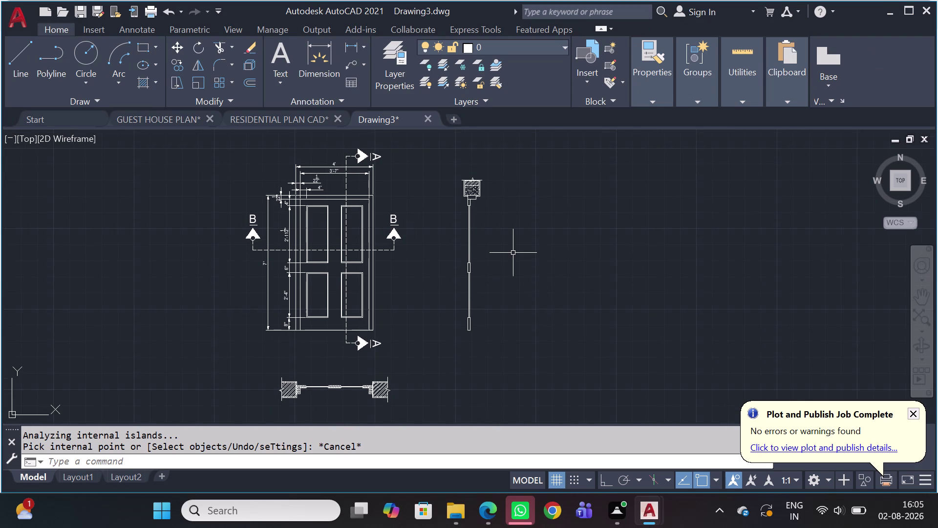
key(h)
key(space)
scroll(up, 3)
scroll(up, 3)
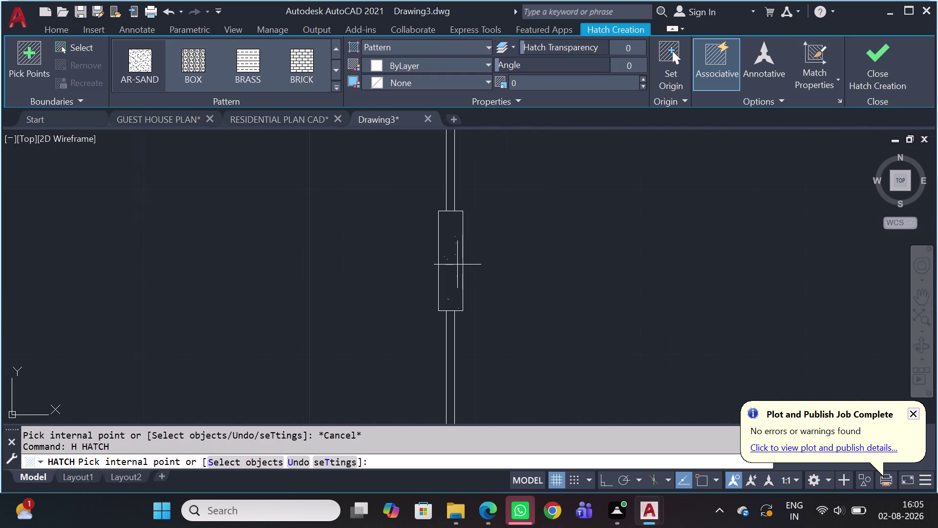
click(454, 259)
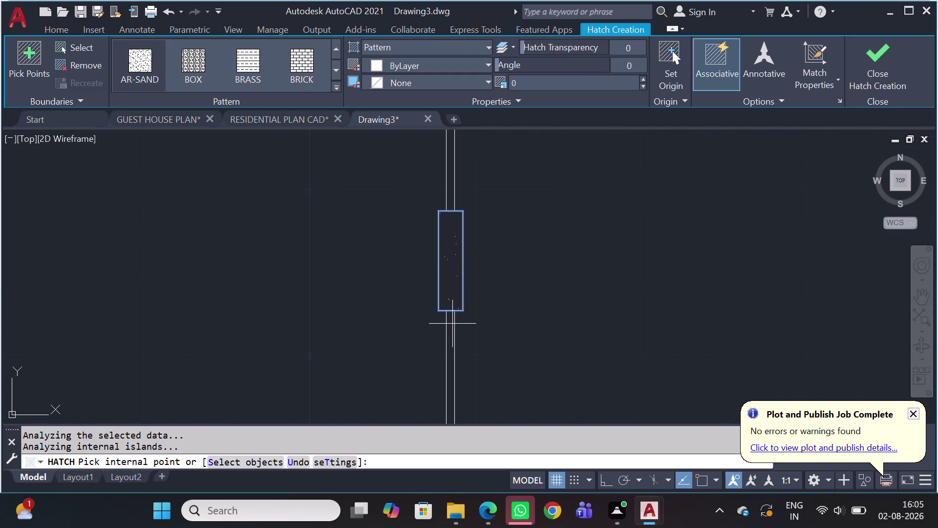
click(452, 338)
scroll(down, 3)
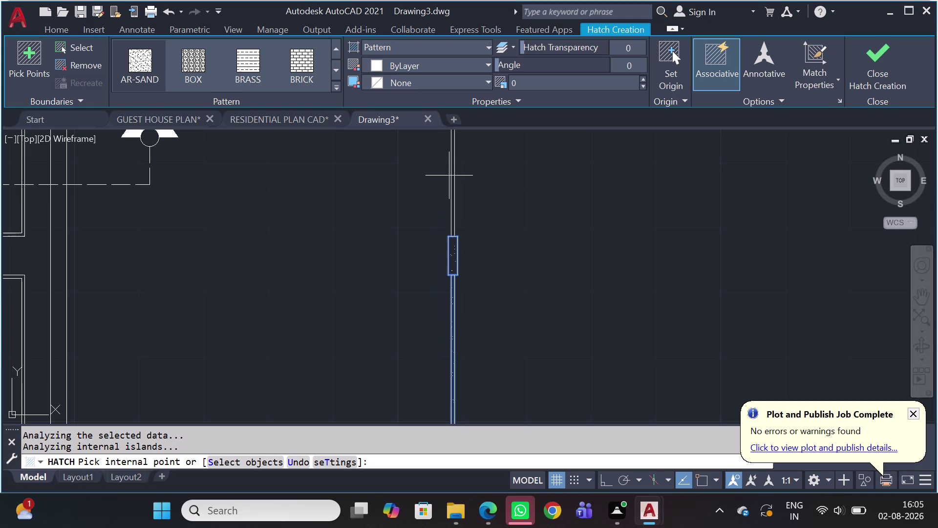
scroll(up, 3)
click(443, 217)
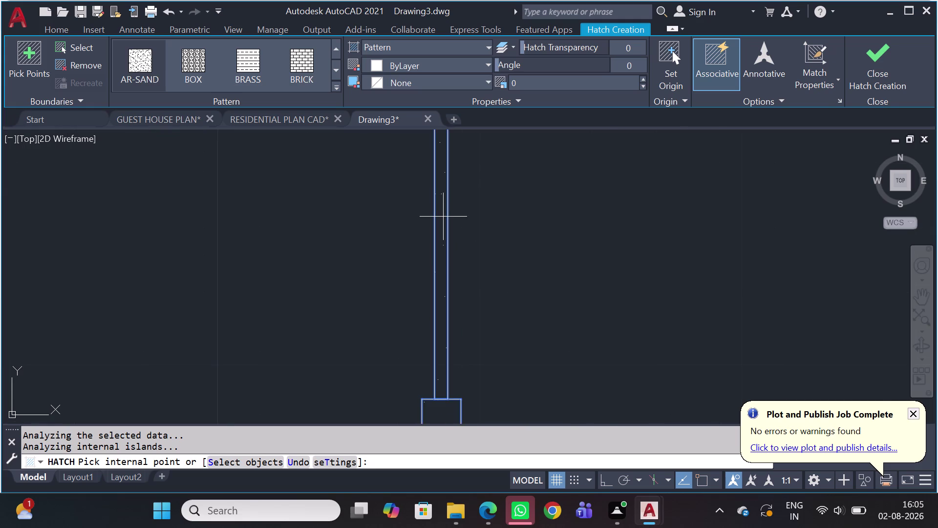
scroll(down, 3)
scroll(down, 3)
scroll(up, 3)
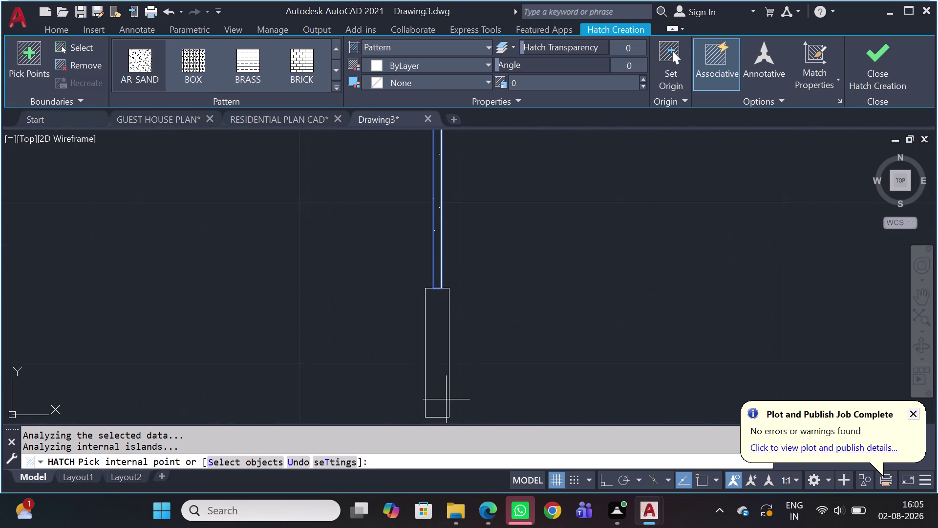
click(434, 381)
scroll(down, 3)
middle_drag(497, 202, 466, 356)
scroll(up, 3)
click(400, 326)
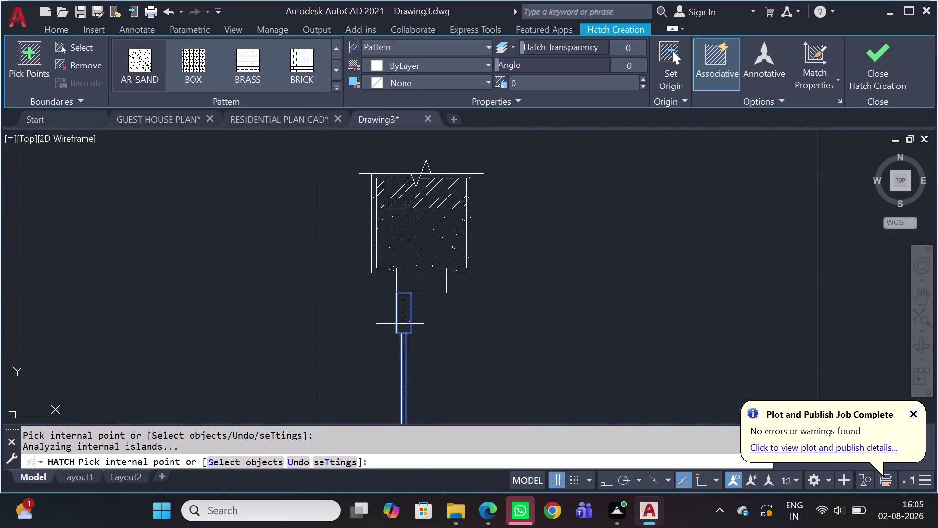
click(402, 286)
key(Escape)
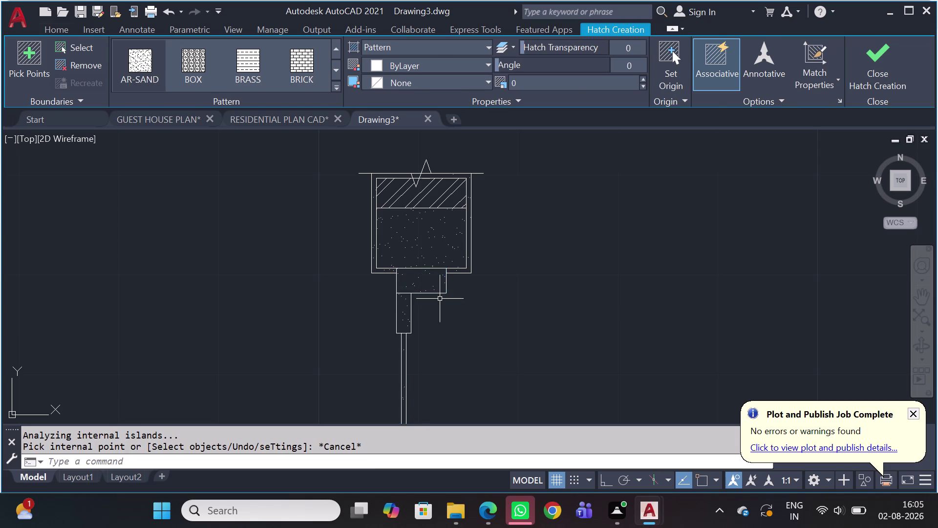
scroll(down, 3)
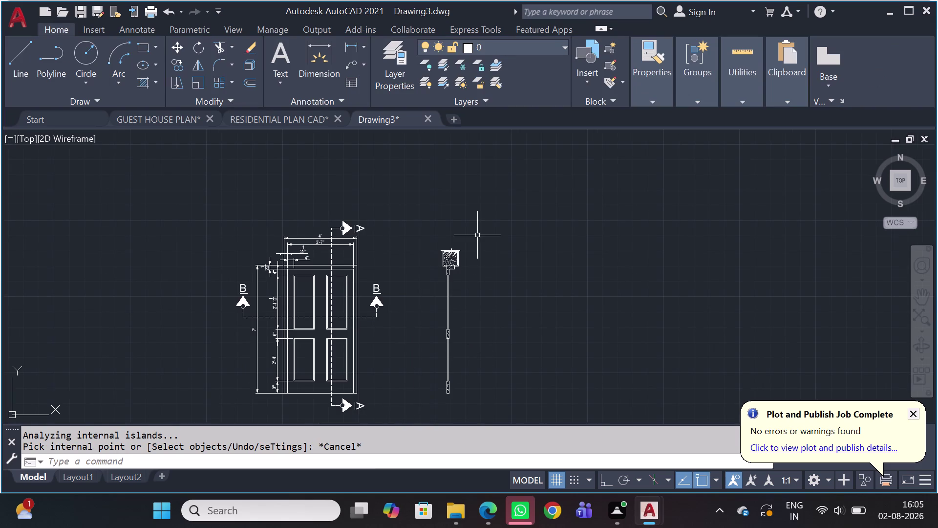
middle_drag(441, 297, 481, 189)
scroll(up, 3)
scroll(up, 3)
Start MATCHPROP with the plan wall's brick hatch as source.
key(m)
key(a)
key(space)
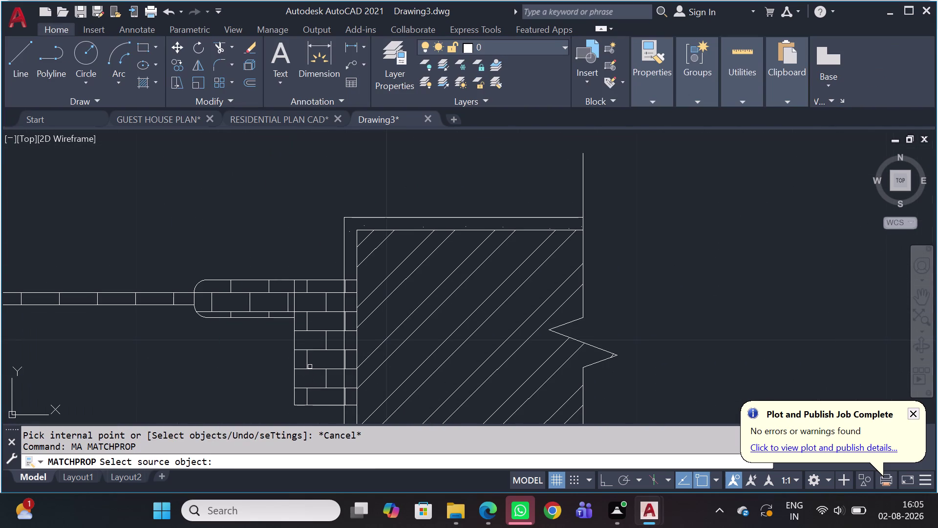
click(287, 302)
Apply the brick hatch to the thin vertical section element and select it to check.
scroll(down, 3)
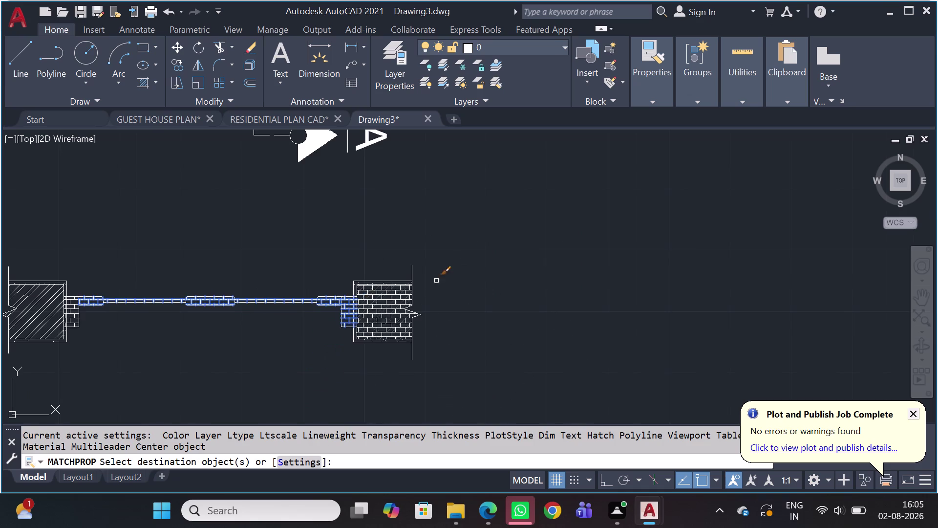
middle_drag(463, 254, 365, 367)
scroll(down, 3)
scroll(up, 3)
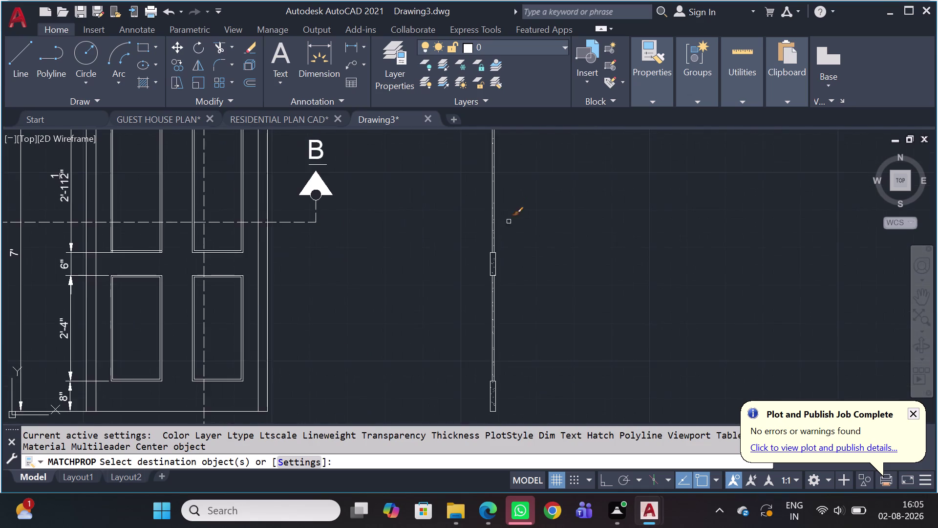
scroll(up, 3)
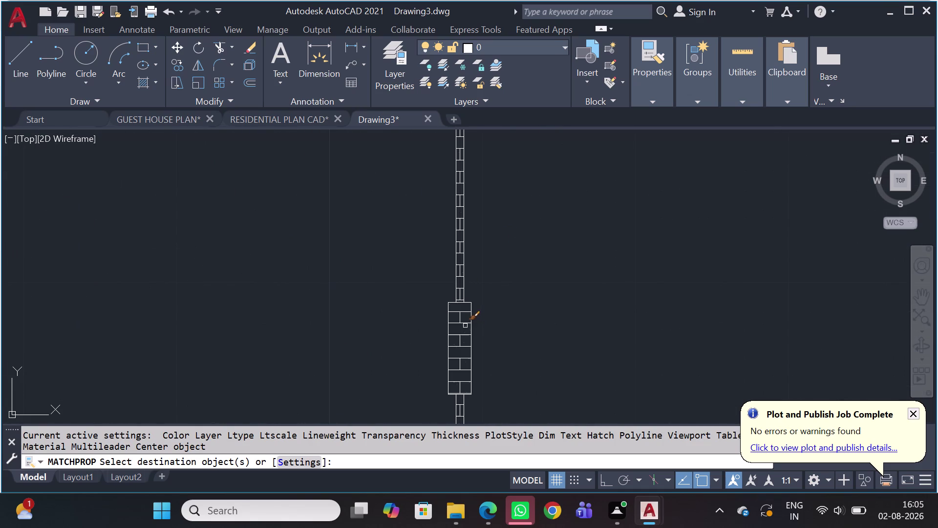
click(465, 325)
scroll(down, 3)
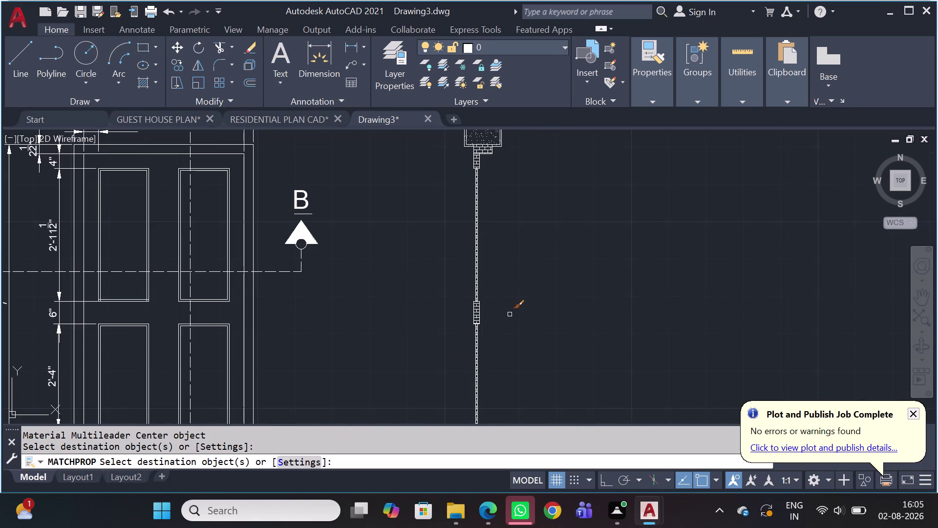
key(Escape)
scroll(up, 3)
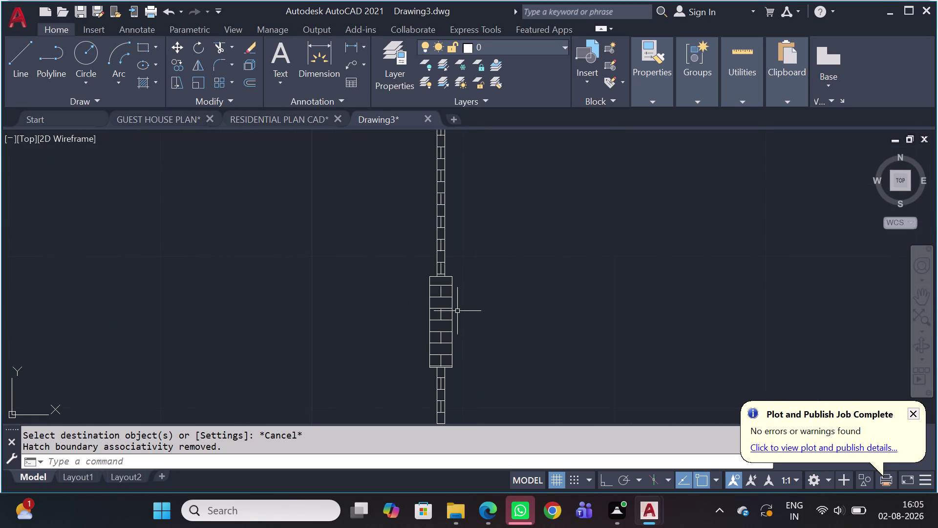
click(440, 323)
Rotate the section element's brick hatch to a 70 degree angle.
click(435, 311)
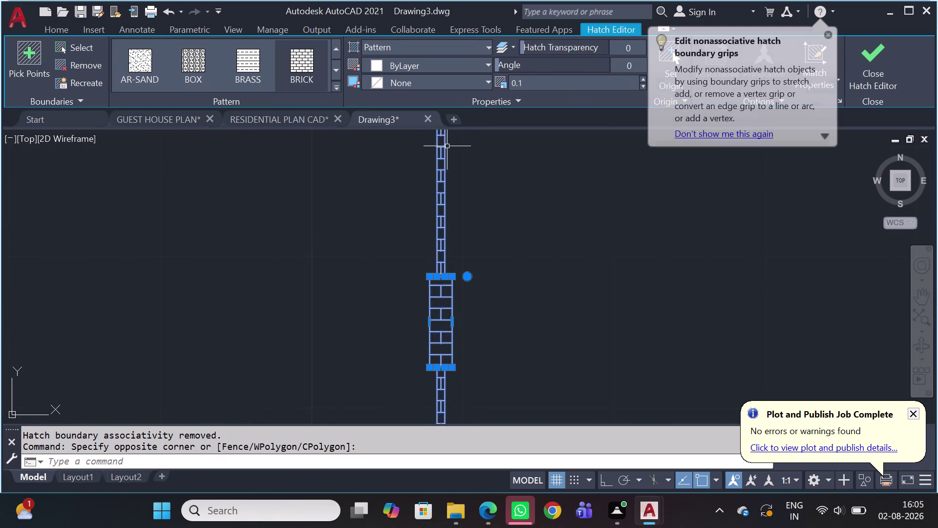
click(546, 67)
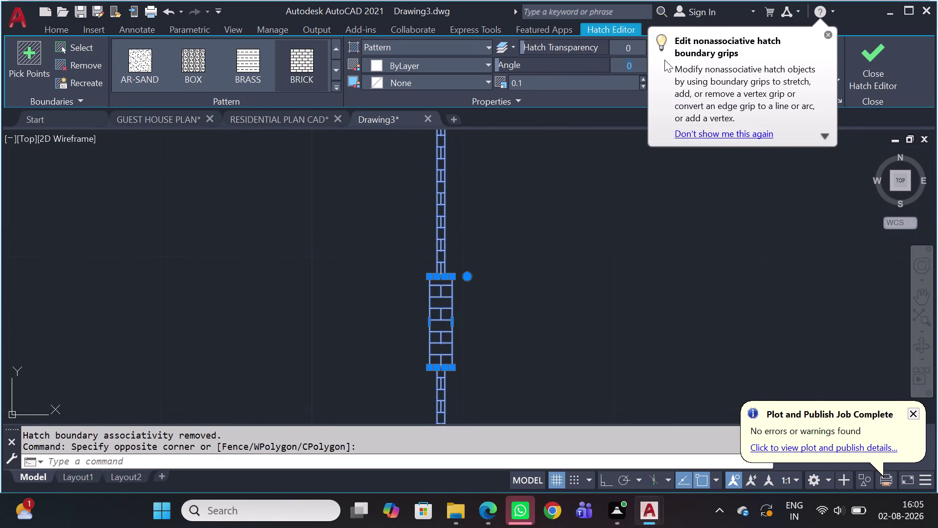
key(7)
key(0)
key(Return)
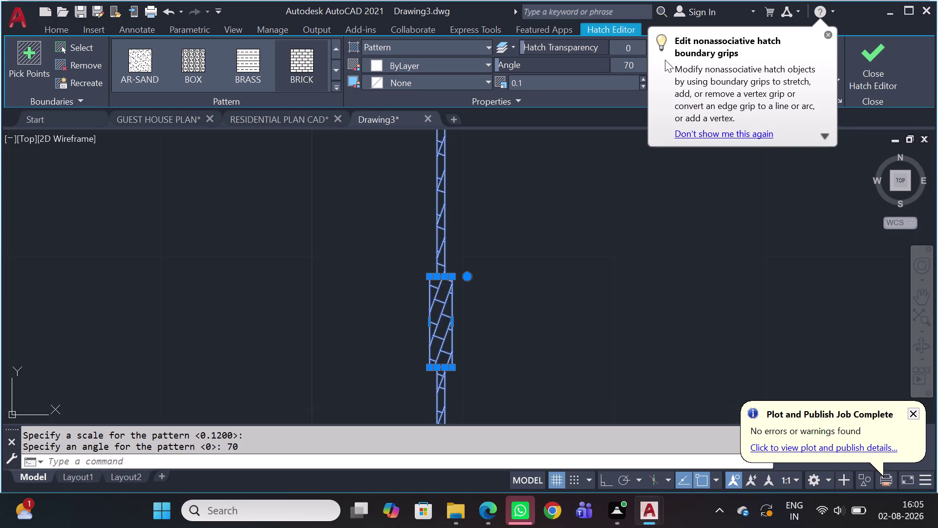
scroll(down, 3)
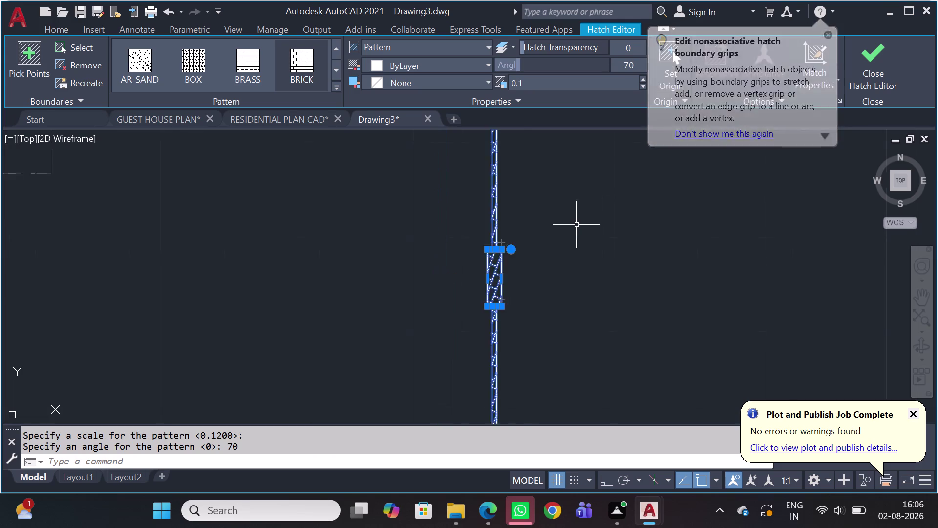
scroll(down, 3)
middle_drag(565, 263, 491, 169)
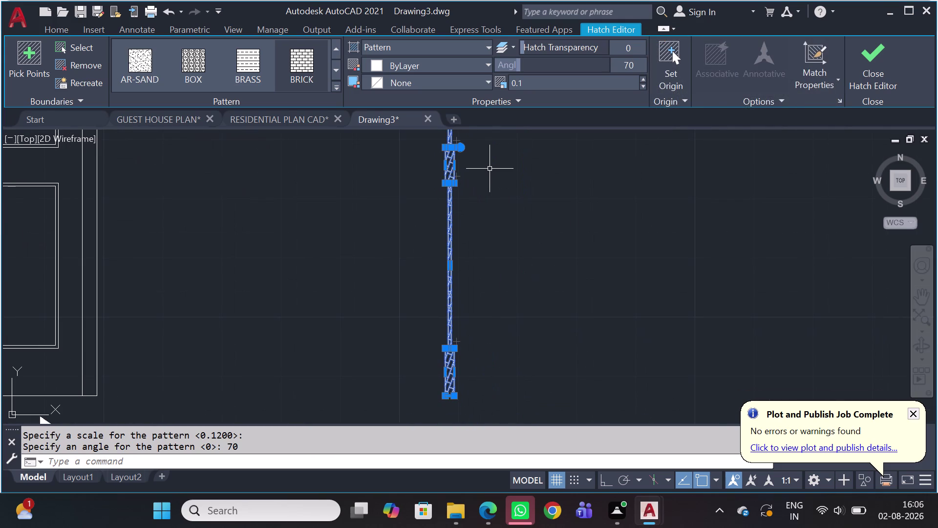
key(Escape)
Set the brick hatch at the plan's wall ends to 70 degrees.
scroll(down, 3)
middle_drag(485, 308, 508, 96)
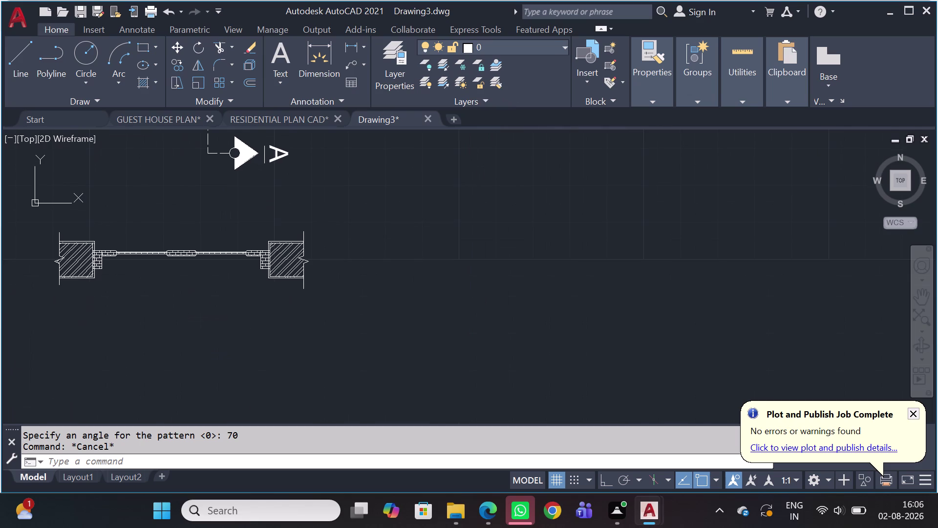
scroll(up, 3)
scroll(up, 3)
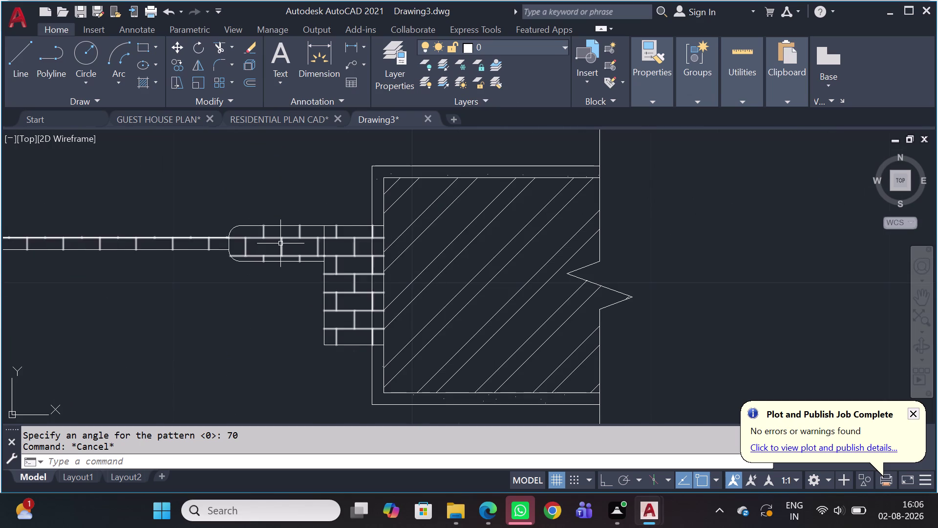
click(282, 243)
click(631, 61)
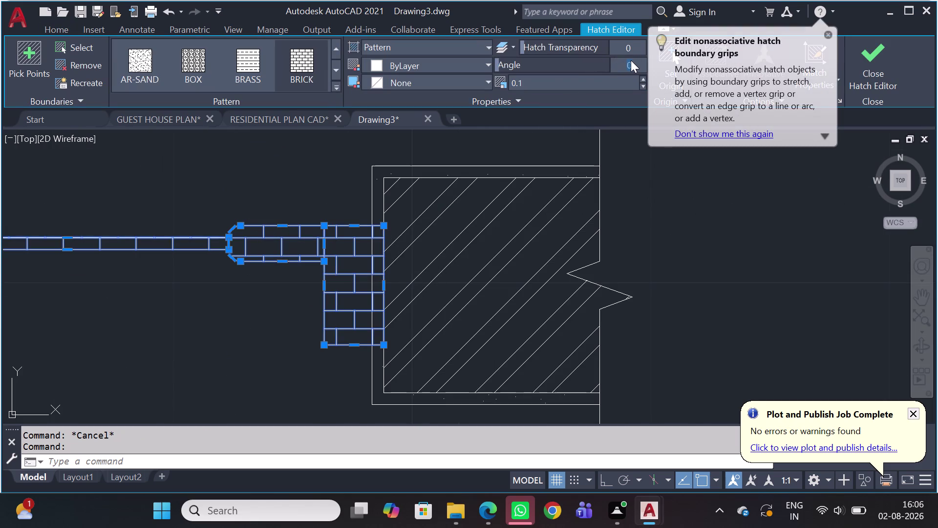
key(7)
key(0)
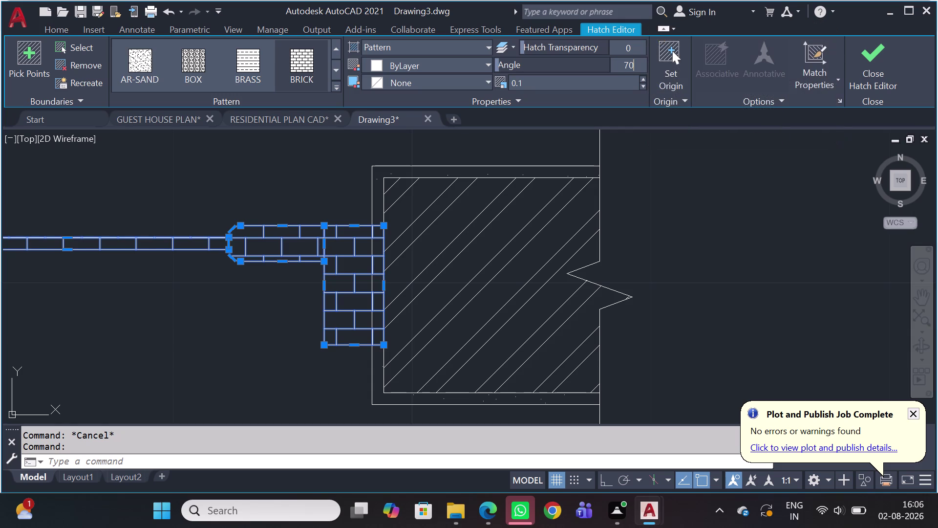
key(Return)
key(Escape)
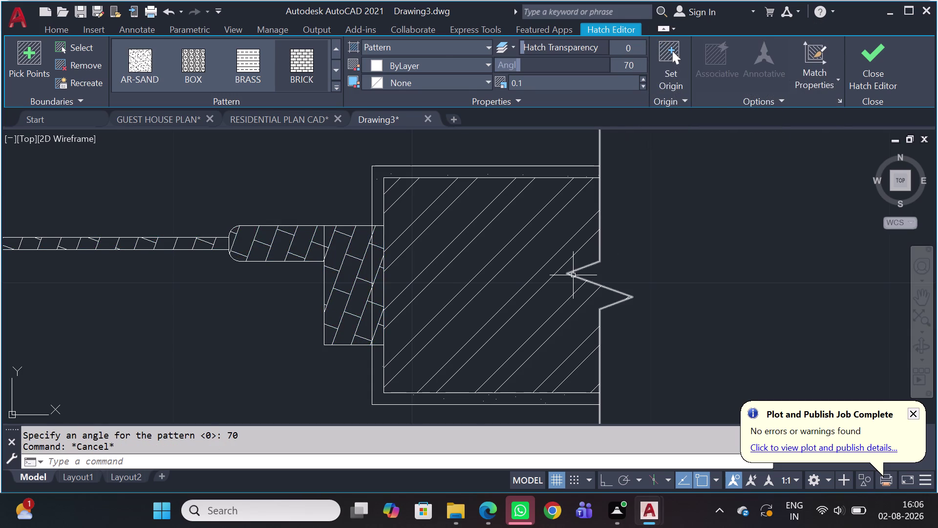
scroll(down, 3)
scroll(down, 3)
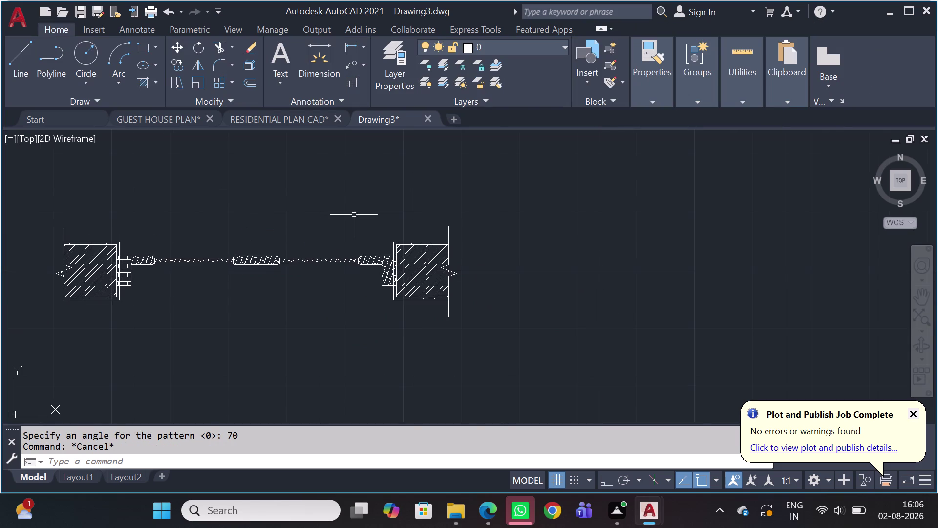
scroll(down, 3)
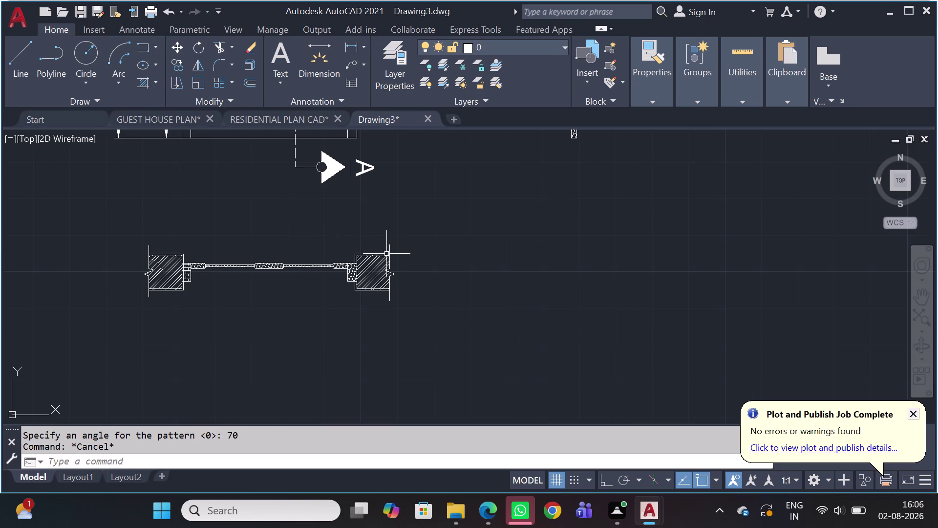
scroll(down, 3)
middle_drag(493, 153, 440, 263)
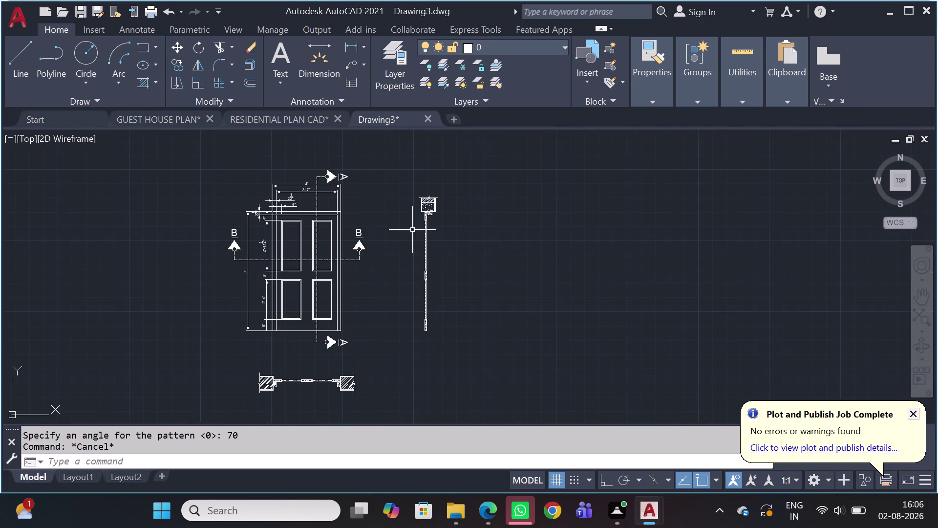
scroll(up, 3)
scroll(down, 3)
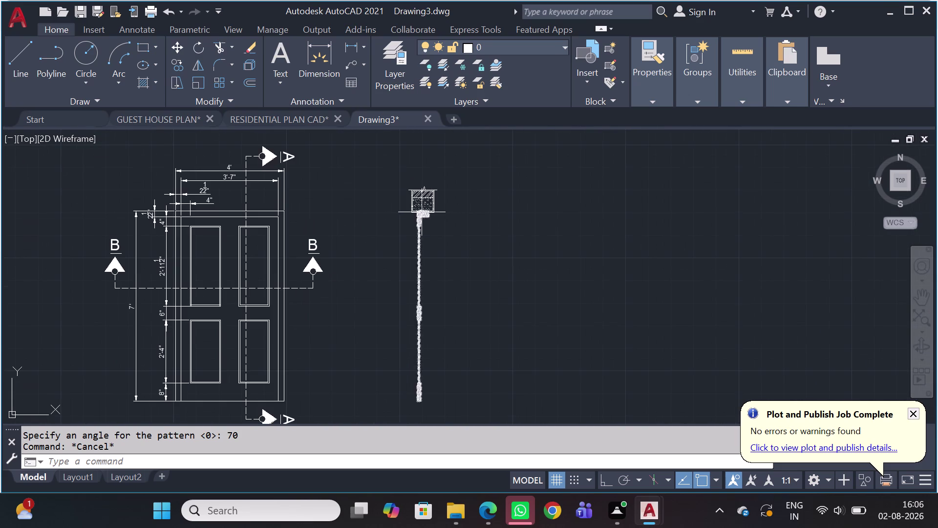
scroll(up, 3)
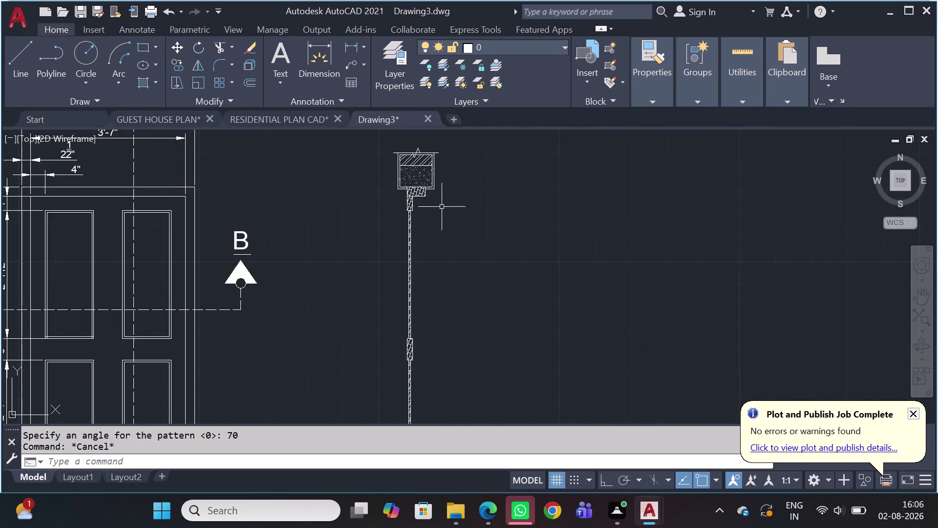
Cancel the unfinished leader callout and explode the wall section's hatch.
key(m)
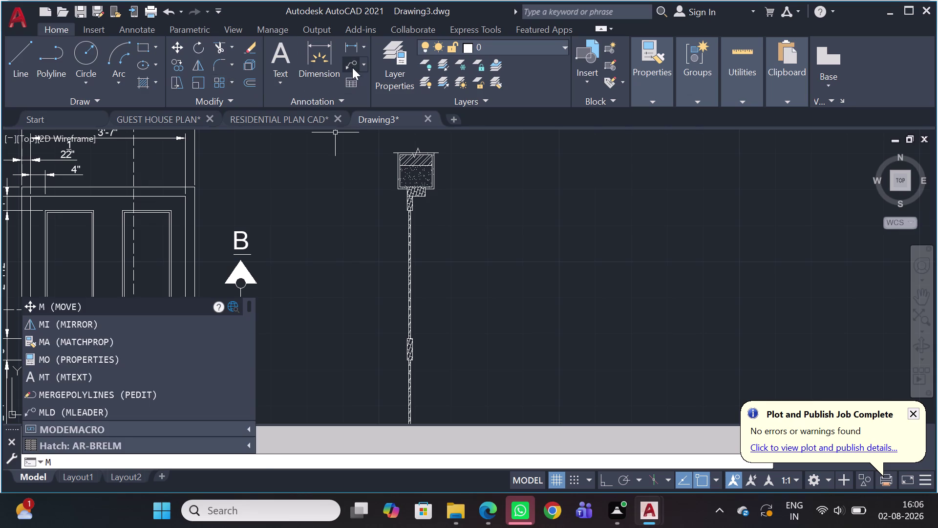
click(352, 67)
scroll(up, 3)
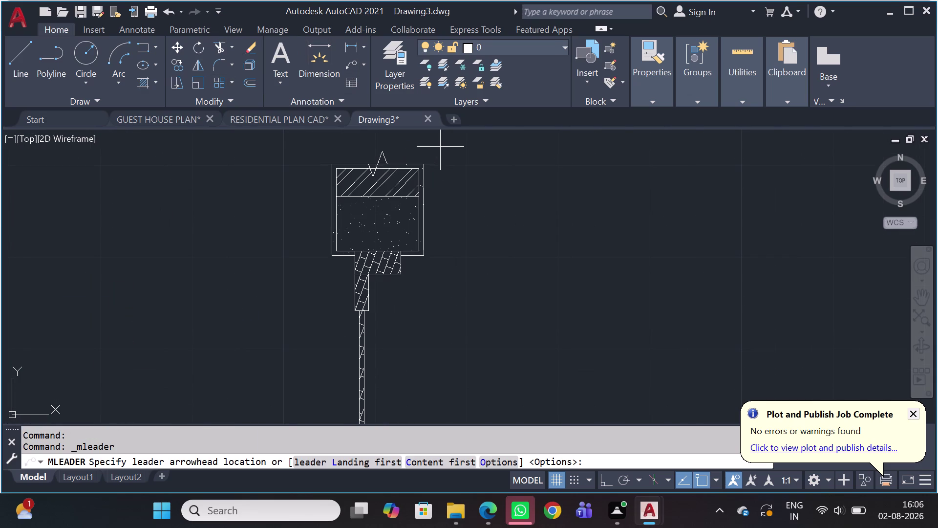
scroll(up, 3)
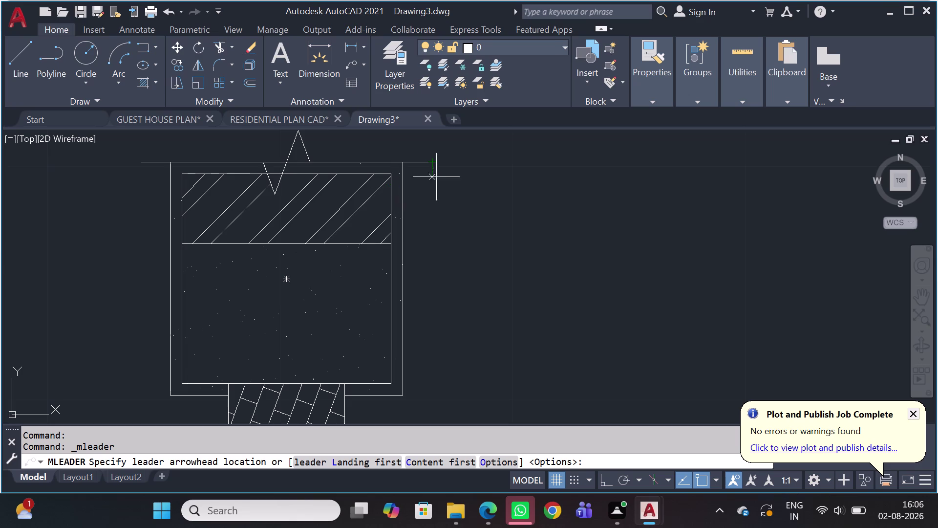
key(Escape)
click(404, 224)
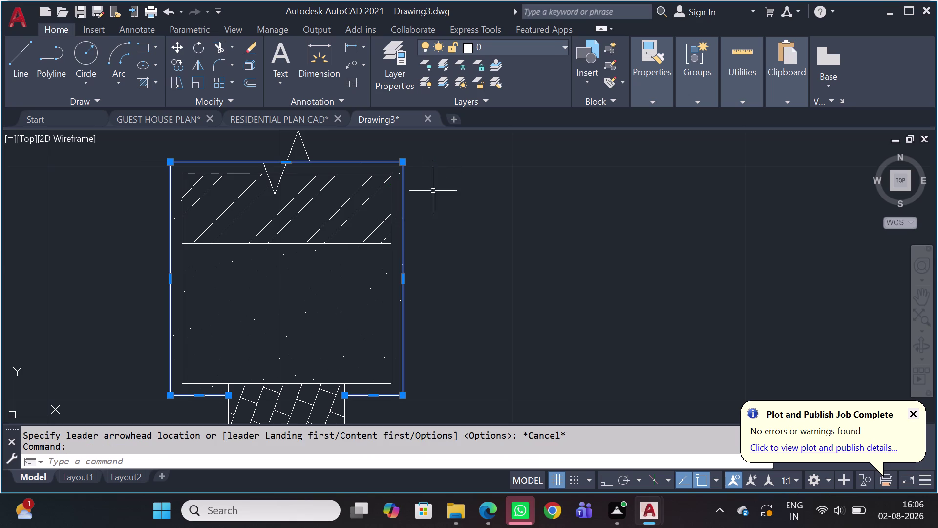
key(x)
key(space)
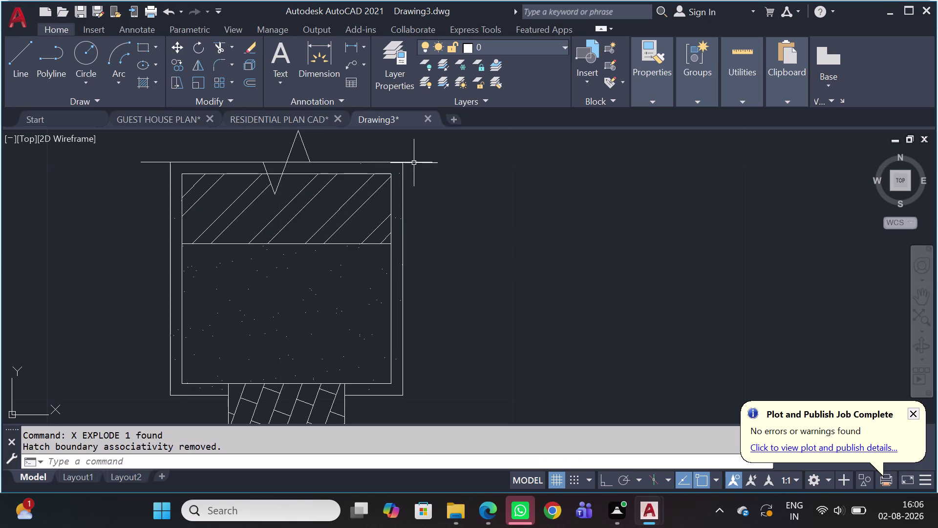
Erase the stray line along the top of the wall.
scroll(up, 3)
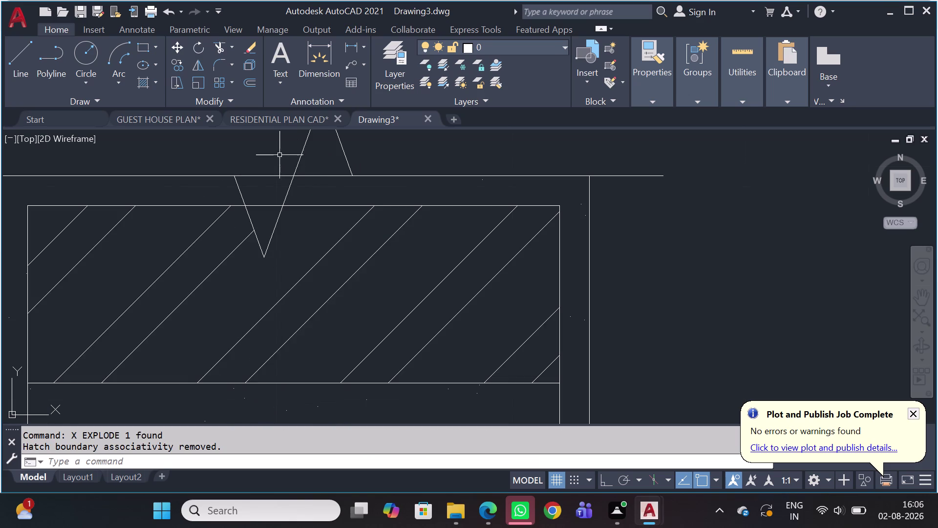
click(278, 173)
click(273, 176)
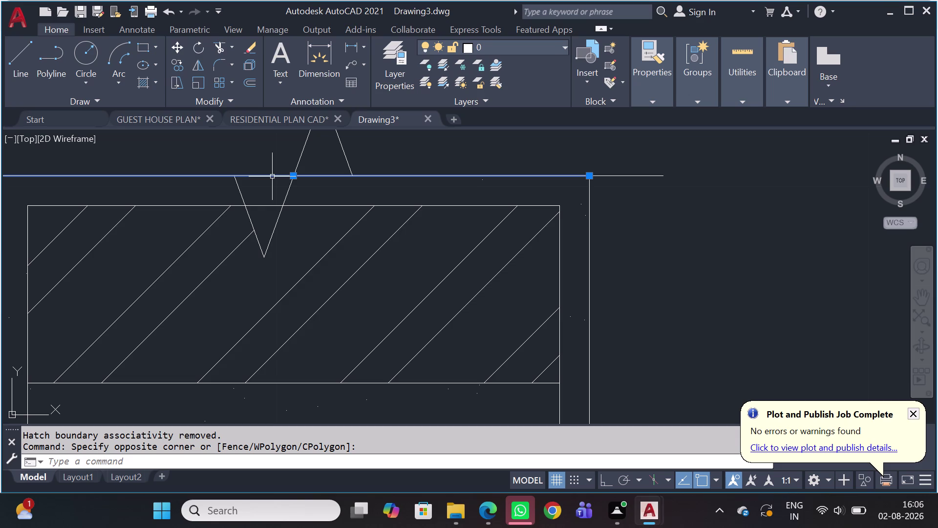
key(Delete)
Start a trim (TR) on the wall's top lines, then cancel it and reframe the detail.
scroll(down, 3)
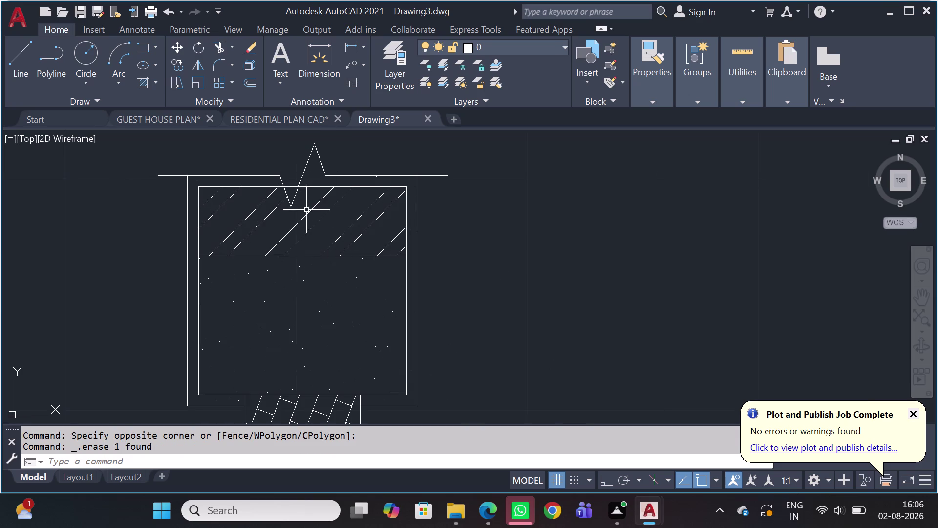
scroll(up, 3)
text(T)
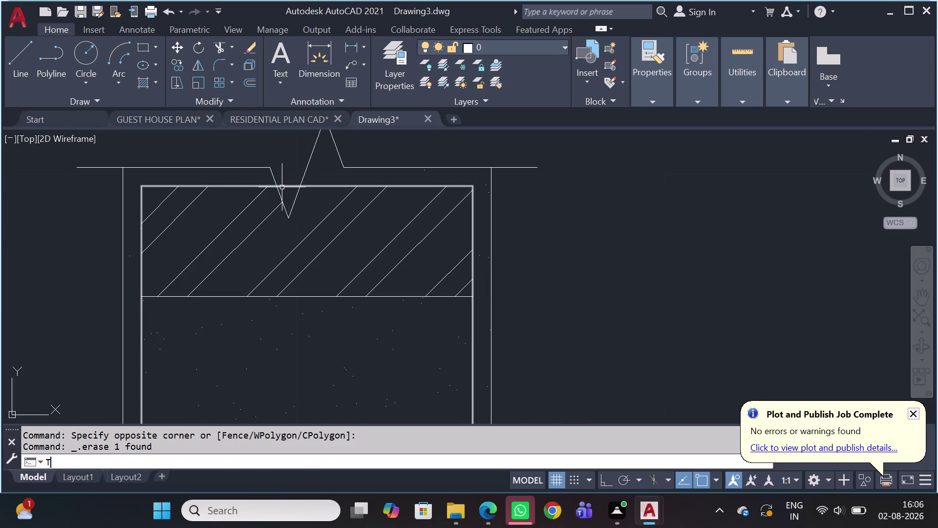
text(R)
key(space)
click(290, 186)
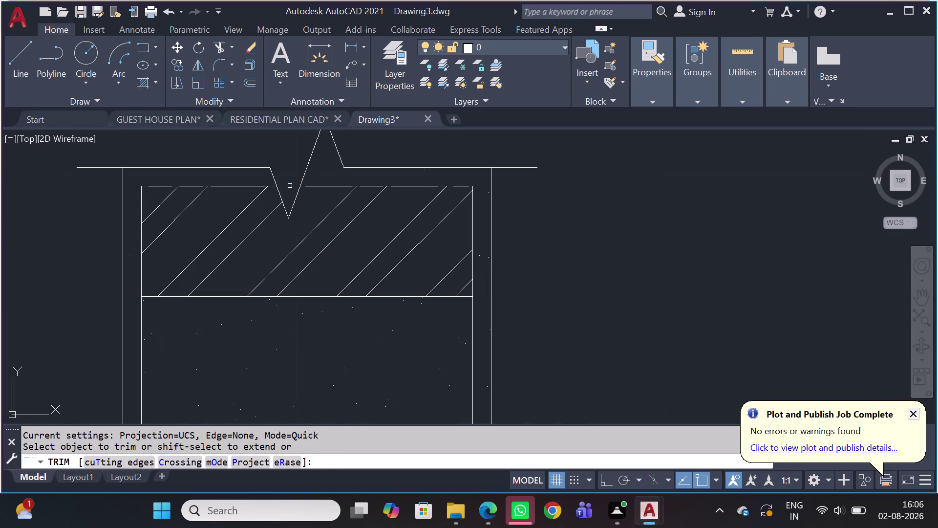
key(Escape)
scroll(down, 3)
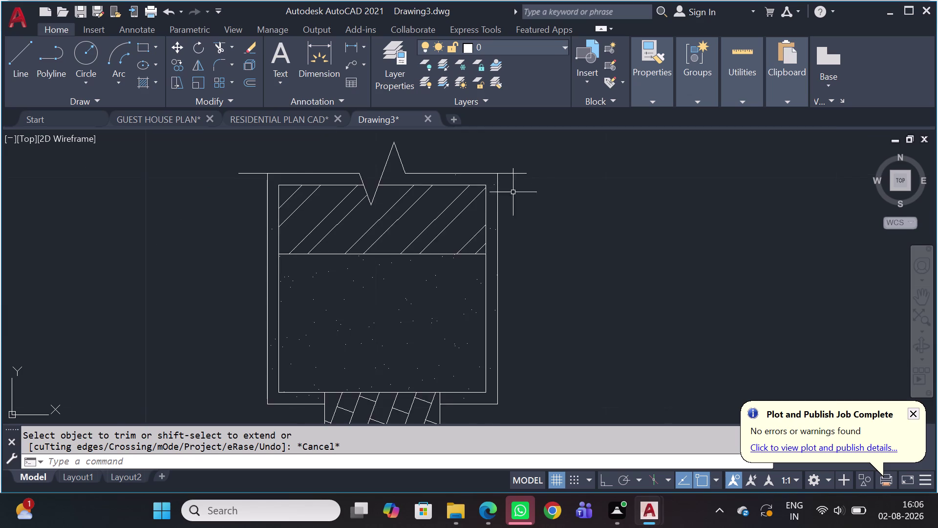
scroll(down, 3)
middle_drag(544, 265, 434, 222)
scroll(down, 3)
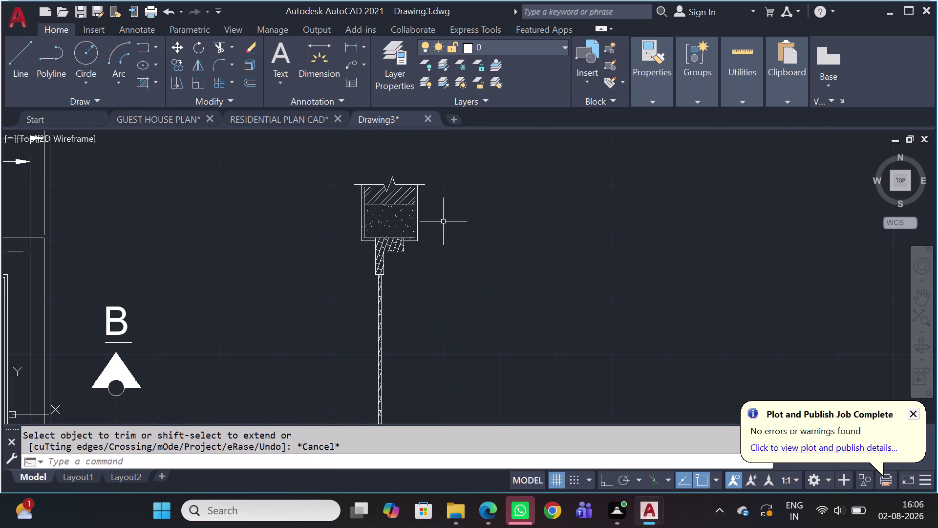
Place the leader arrowhead at the wall section's top corner with Ortho on.
click(350, 71)
scroll(up, 3)
click(400, 174)
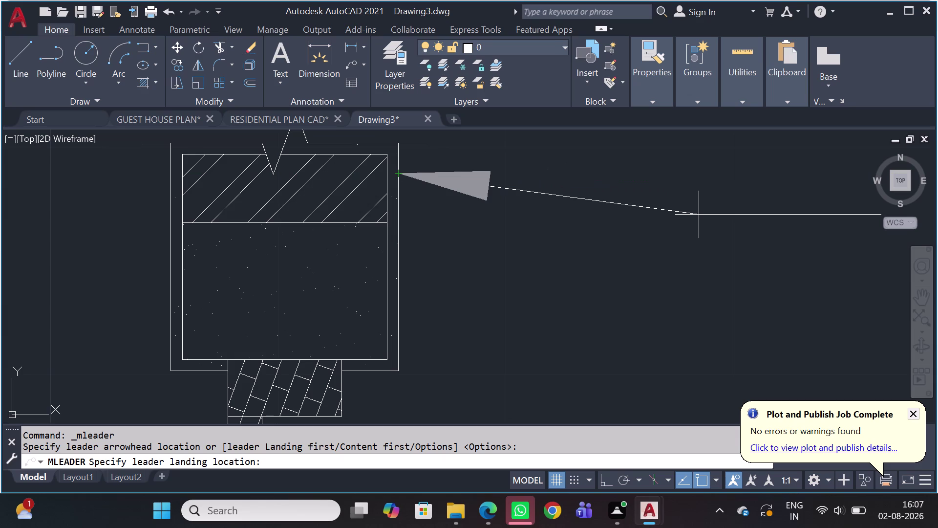
scroll(down, 3)
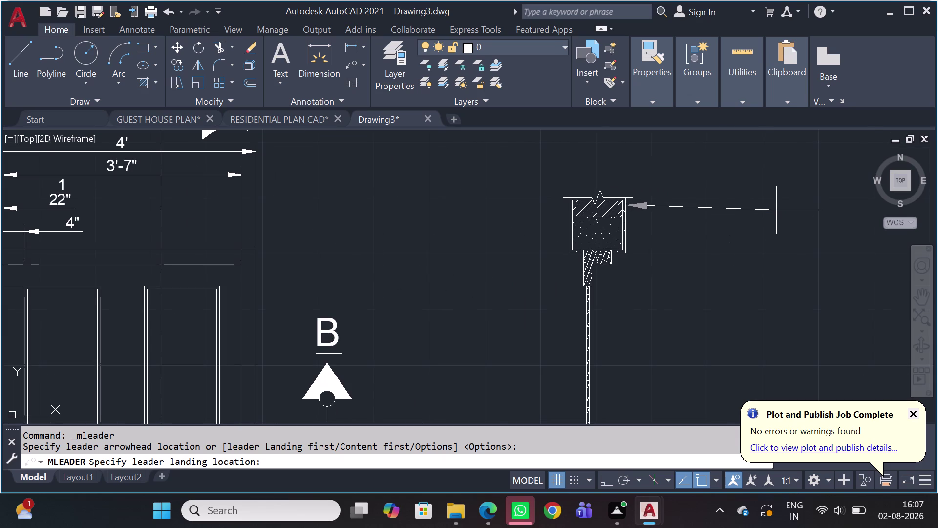
key(shift+F8)
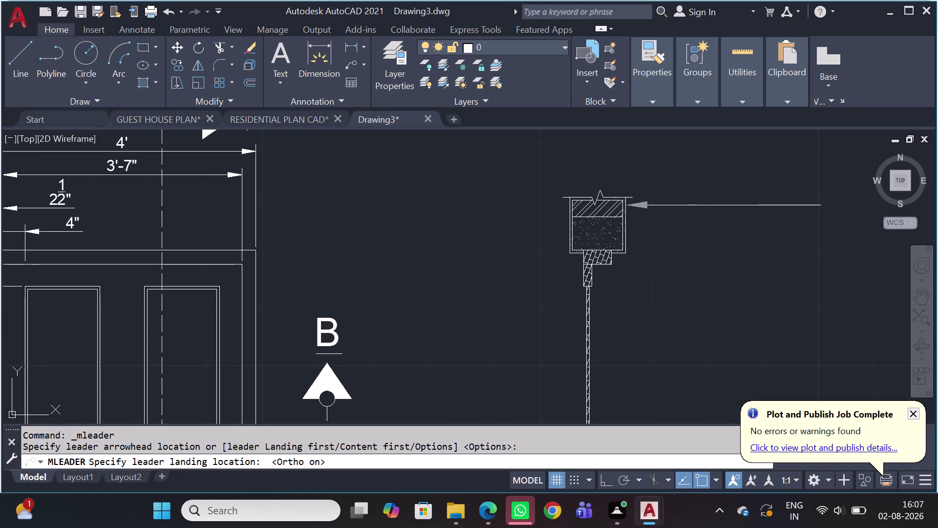
scroll(down, 3)
middle_drag(726, 207, 659, 210)
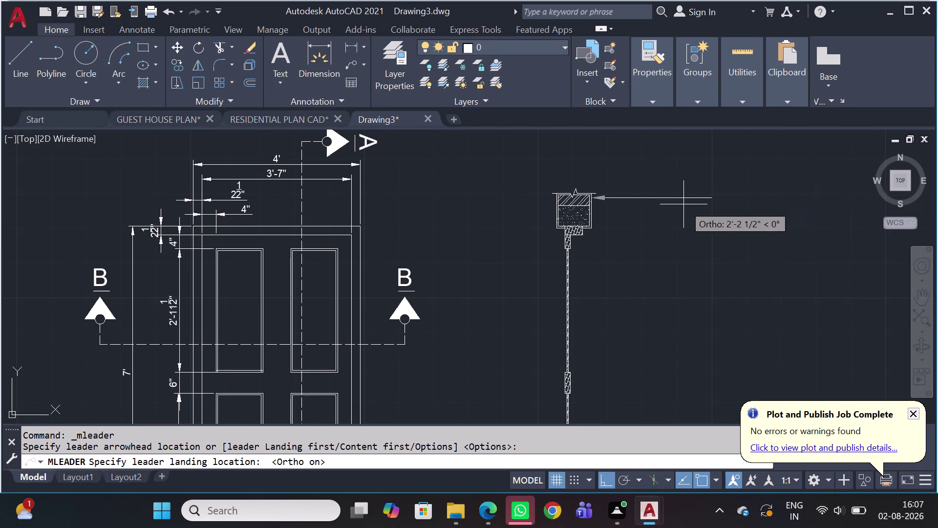
Erase the BRICKWALL label text typed before the landing was placed.
text(BRI)
text(CK)
text(WA)
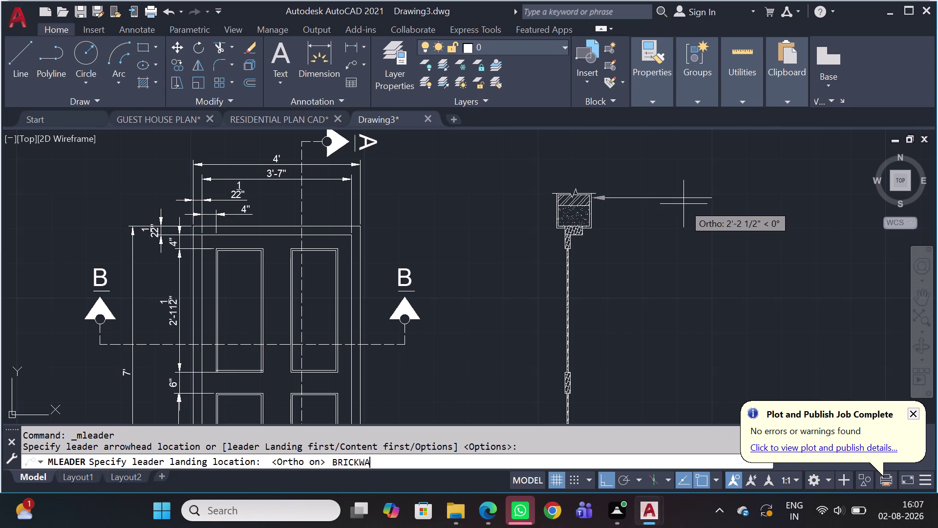
text(LL)
key(BackSpace)
key(BackSpace)
key(BackSpace)
key(BackSpace)
key(BackSpace)
key(BackSpace)
key(BackSpace)
key(BackSpace)
key(BackSpace)
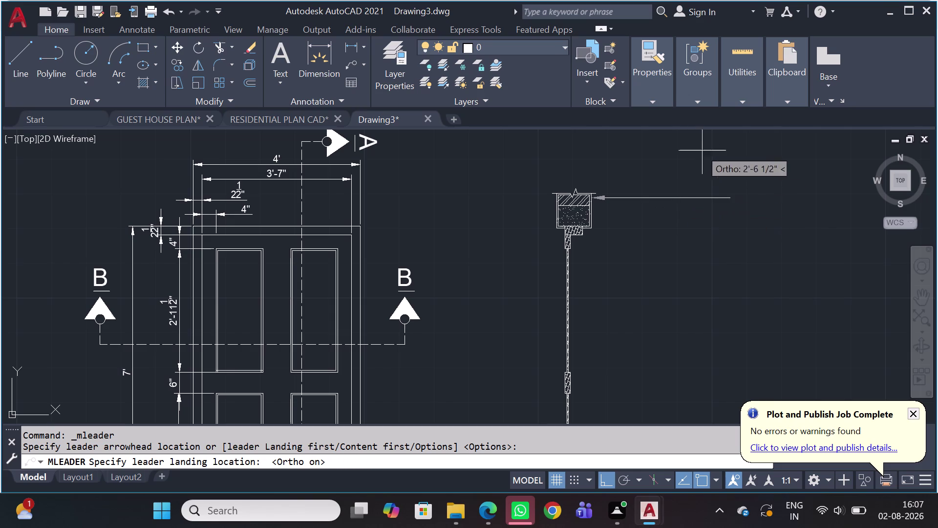
Set the landing to the wall's right and label the callout BRICK WALL-9".
click(687, 200)
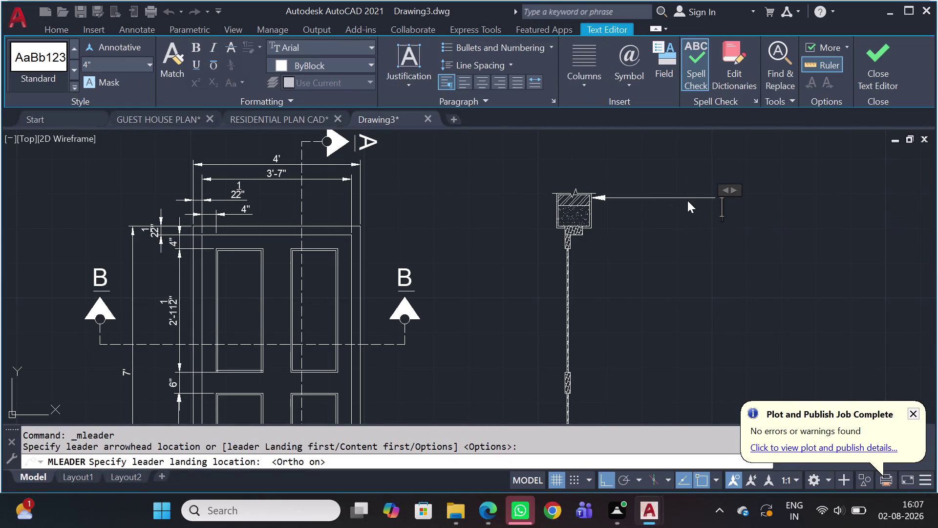
text(BRI)
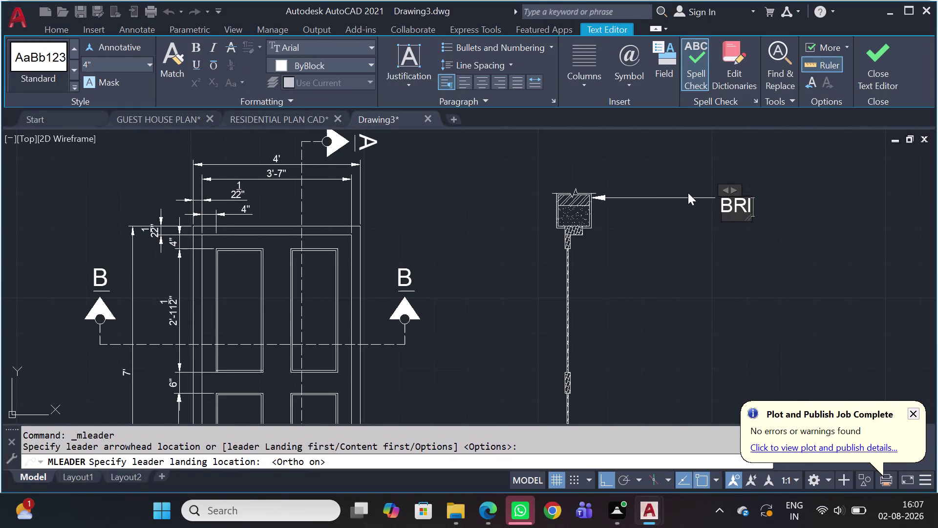
text(CKWAL)
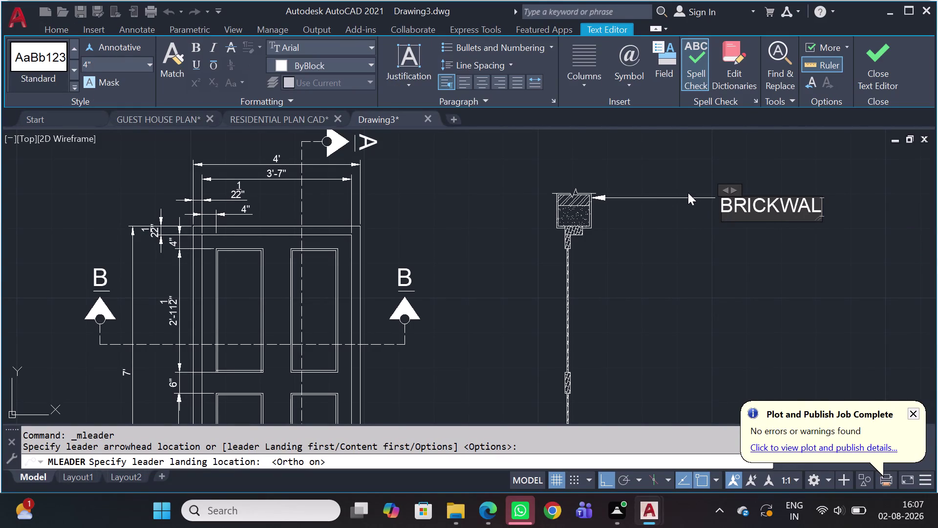
text(L)
key(BackSpace)
key(BackSpace)
key(BackSpace)
key(BackSpace)
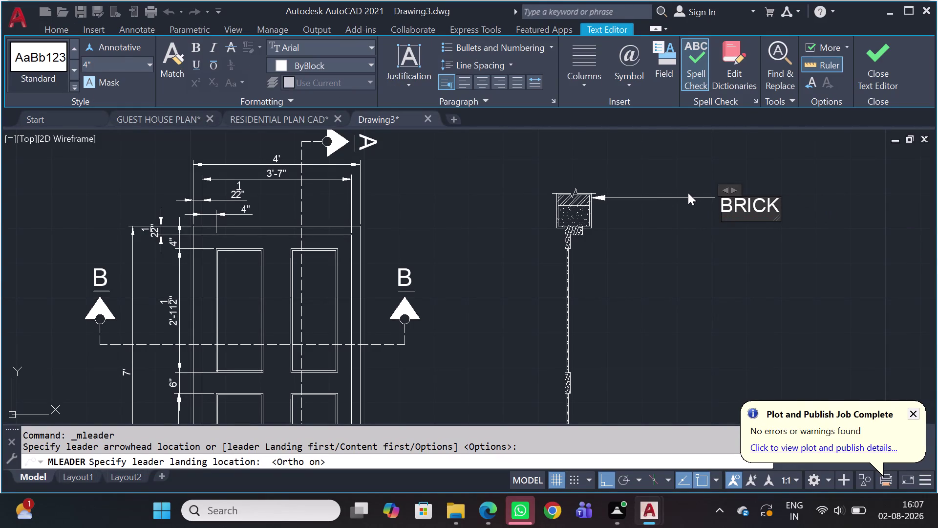
key(space)
text(WALL)
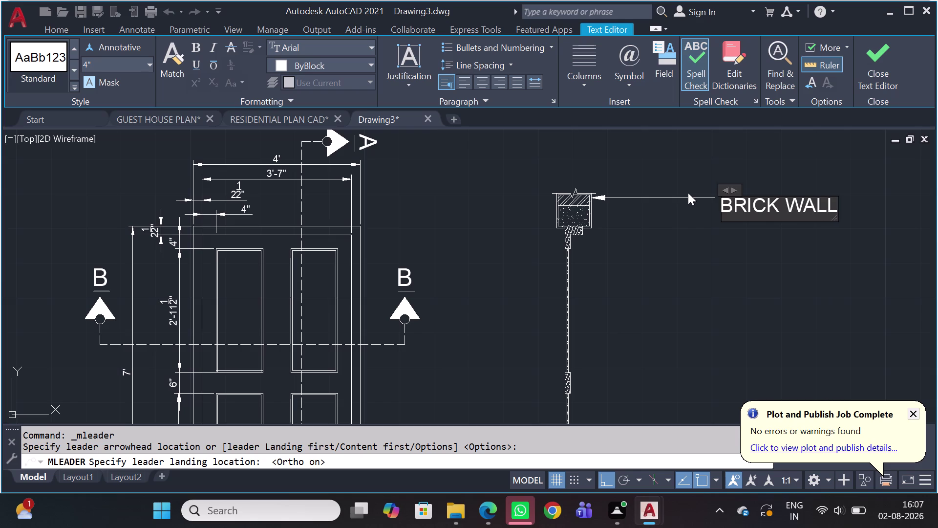
key(minus)
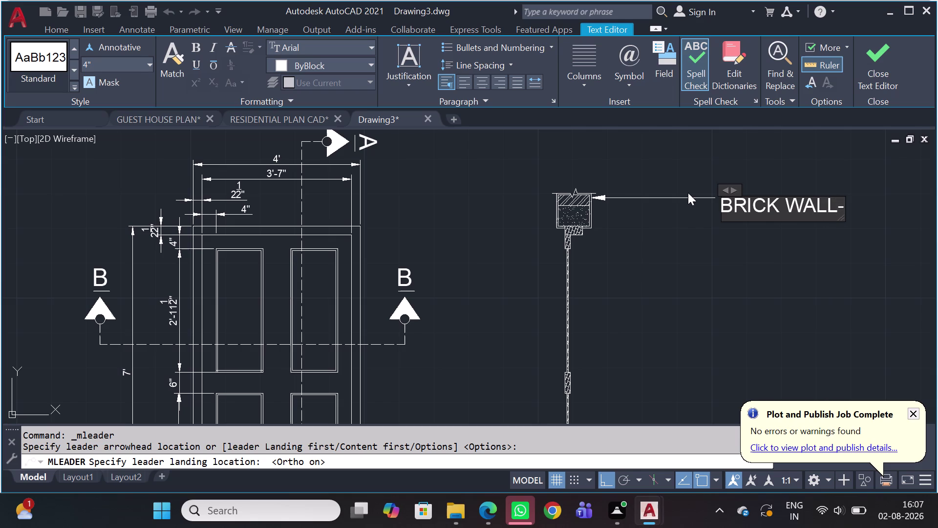
text(9'')
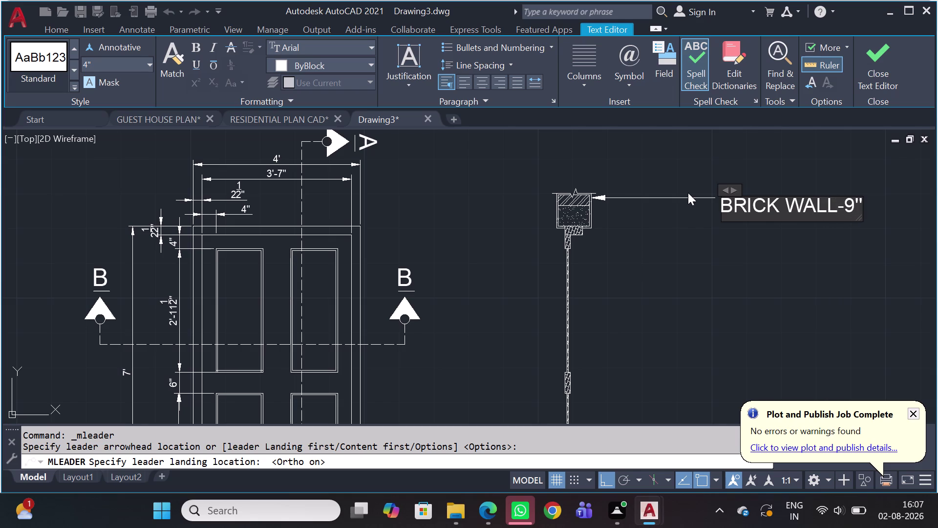
click(617, 268)
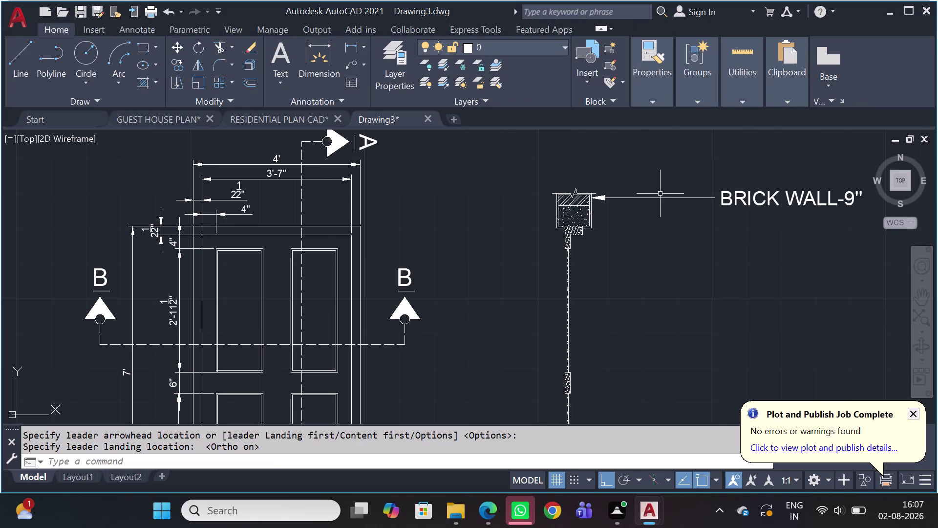
click(662, 191)
click(657, 217)
scroll(up, 3)
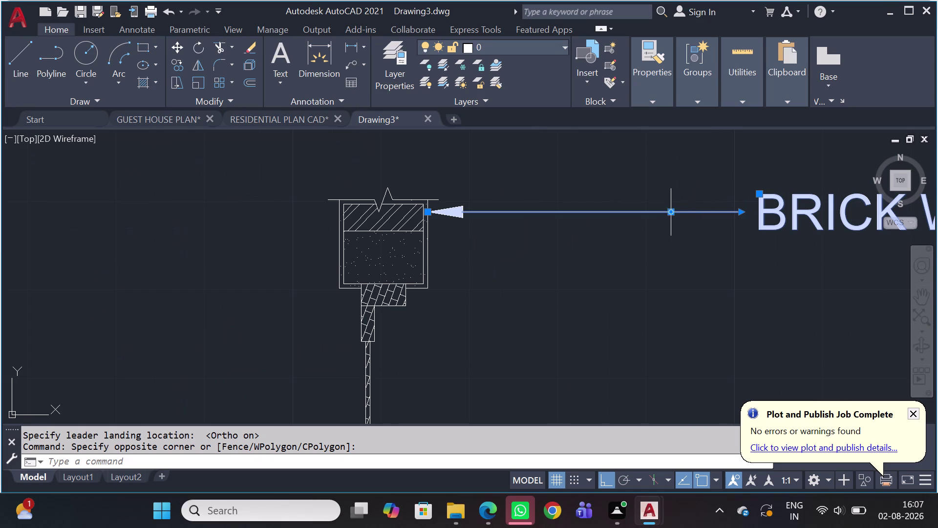
click(675, 211)
click(673, 210)
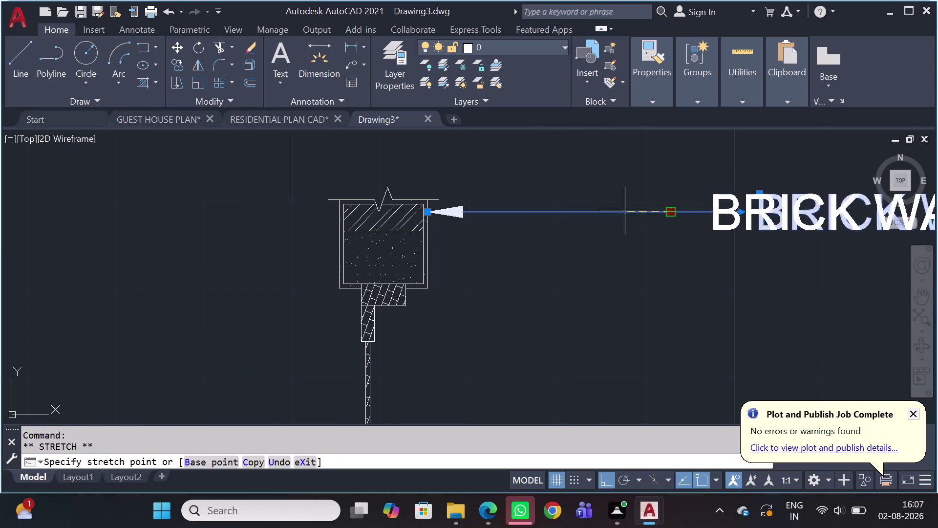
click(586, 216)
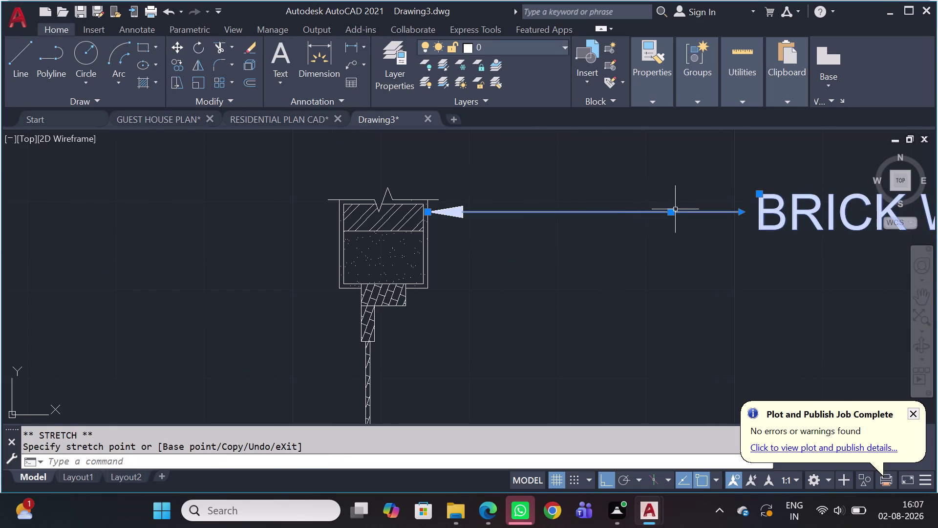
click(673, 211)
click(580, 214)
drag(742, 212, 737, 211)
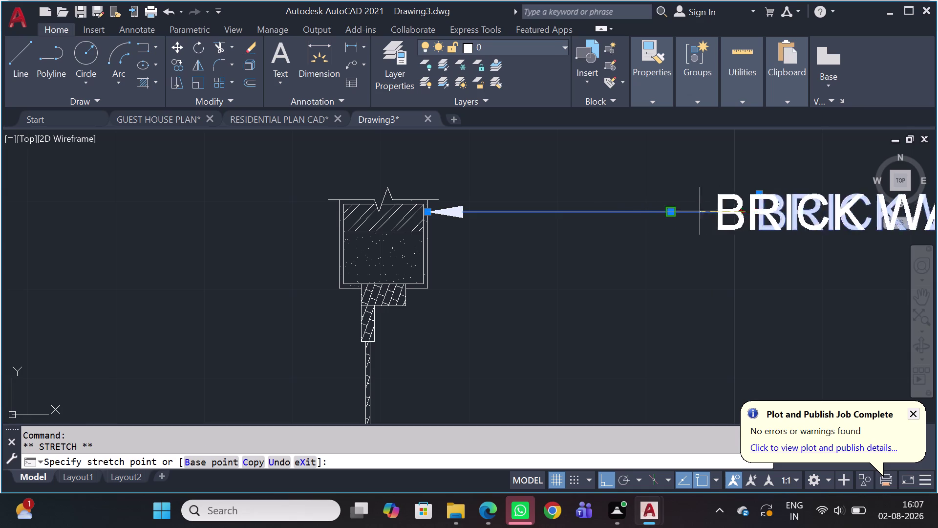
click(626, 209)
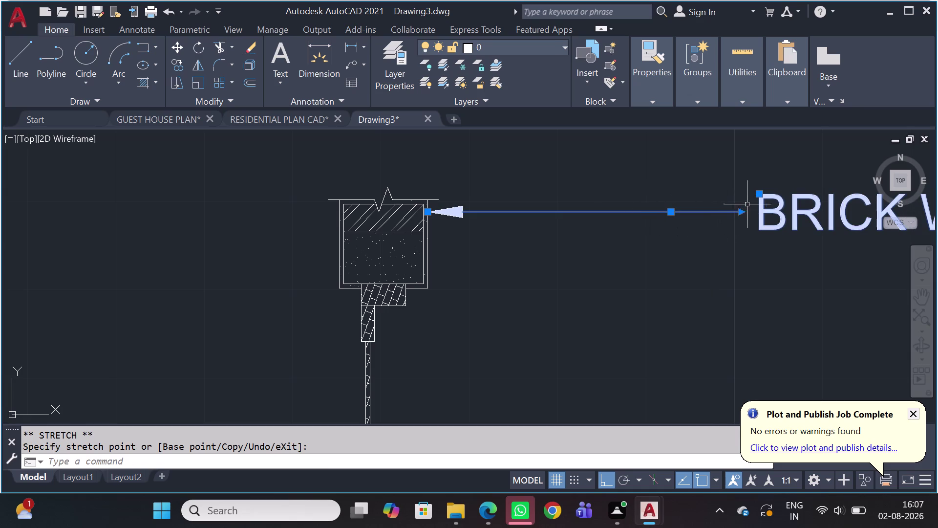
click(759, 193)
click(610, 194)
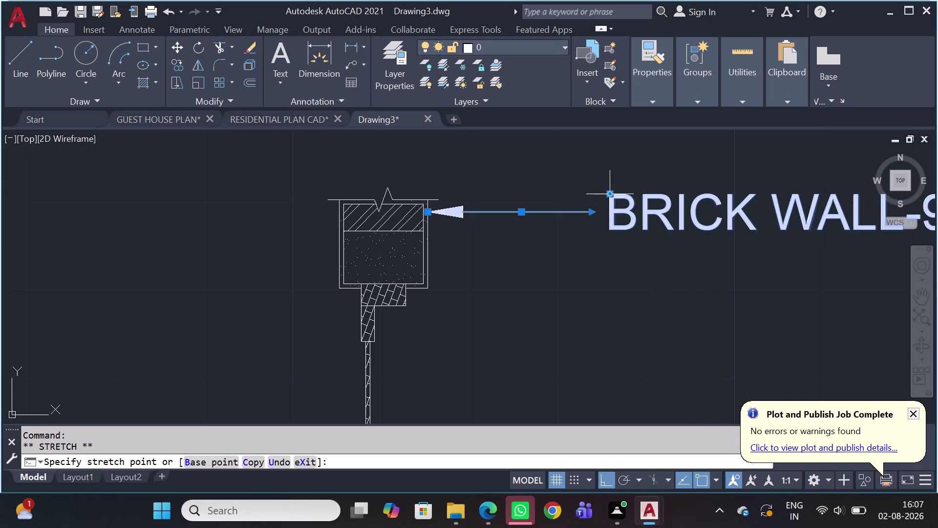
scroll(down, 3)
key(Escape)
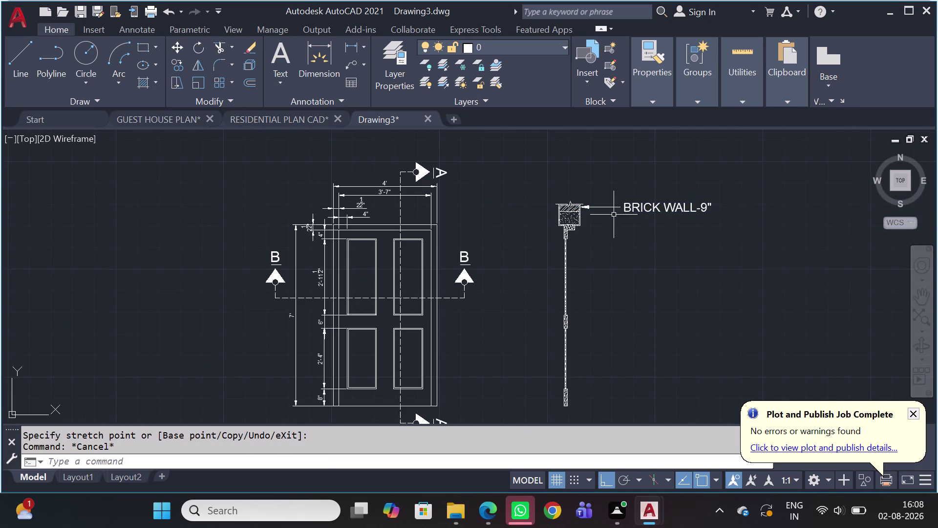
scroll(up, 3)
key(c)
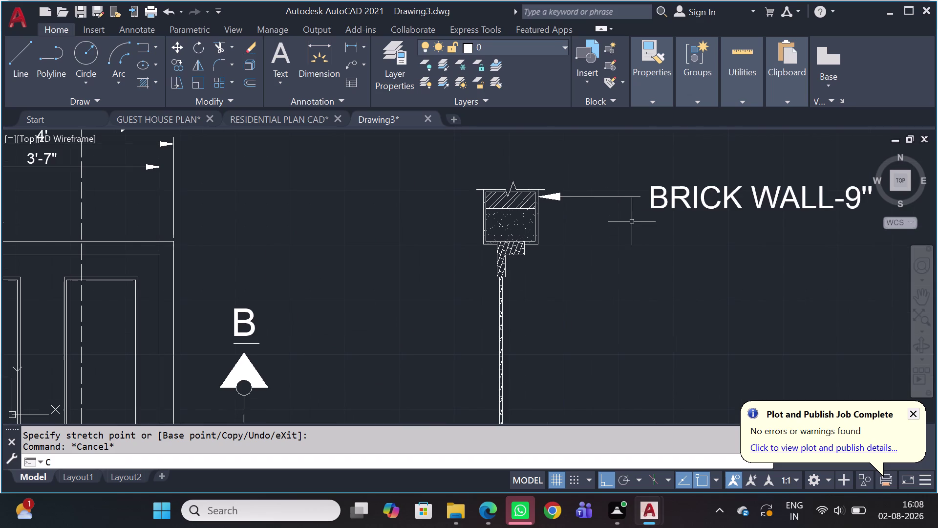
key(o)
key(space)
click(624, 193)
click(603, 196)
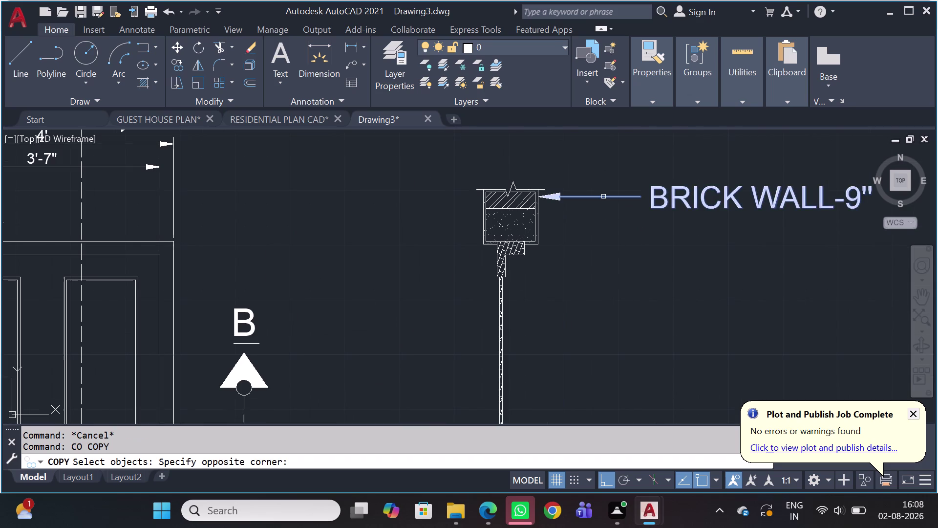
key(space)
scroll(up, 3)
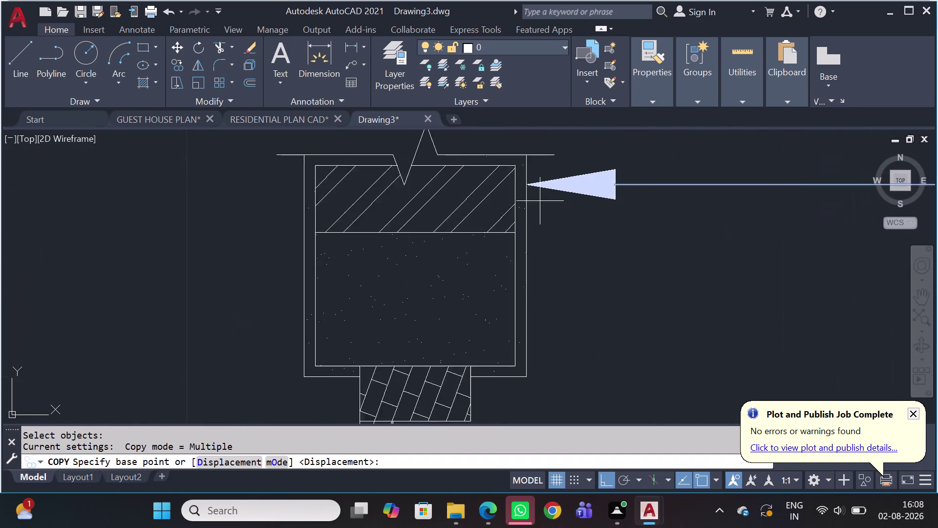
scroll(up, 3)
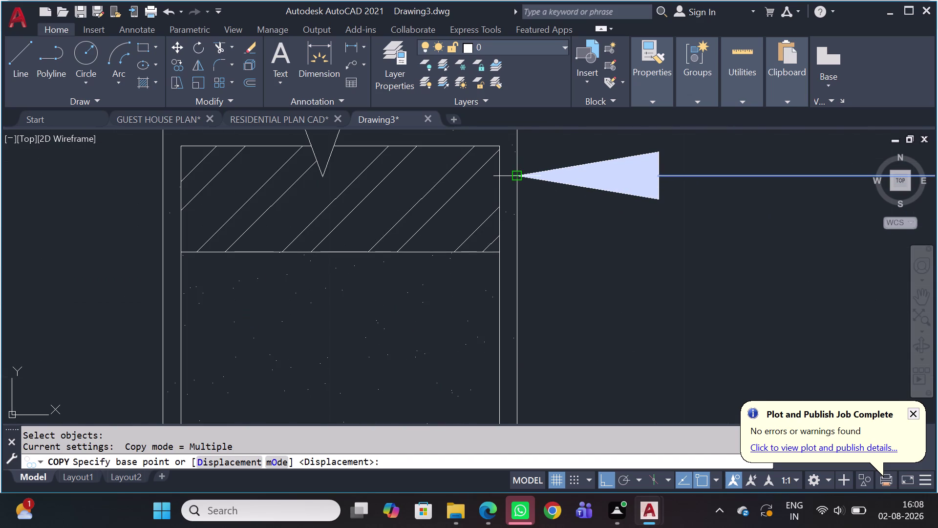
click(520, 175)
scroll(down, 3)
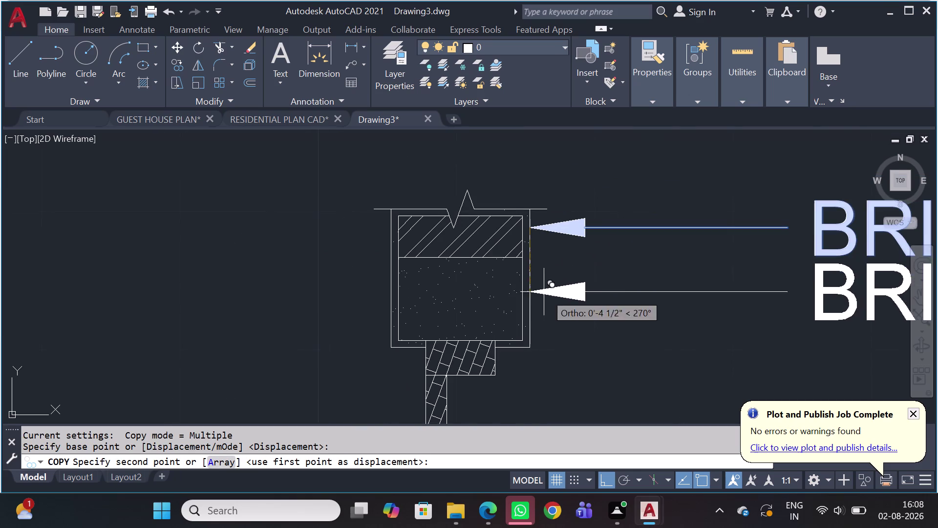
scroll(down, 3)
middle_drag(513, 368, 517, 289)
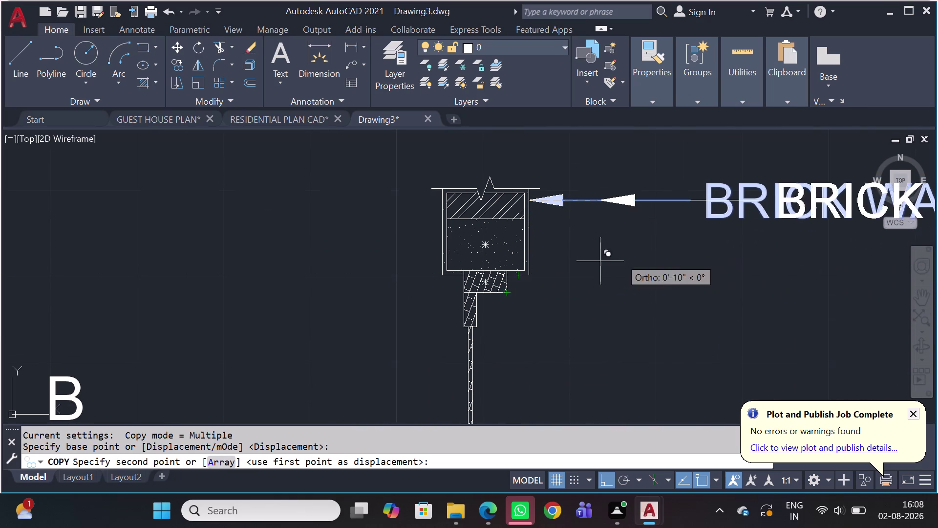
key(Escape)
click(480, 251)
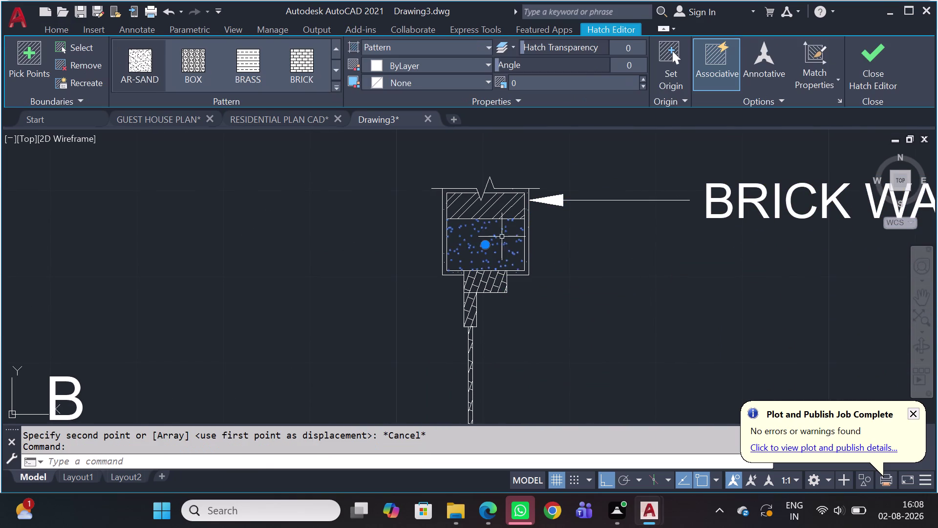
Start an AR-CONC hatch in the lower block at a 0.8 pattern scale.
key(h)
key(space)
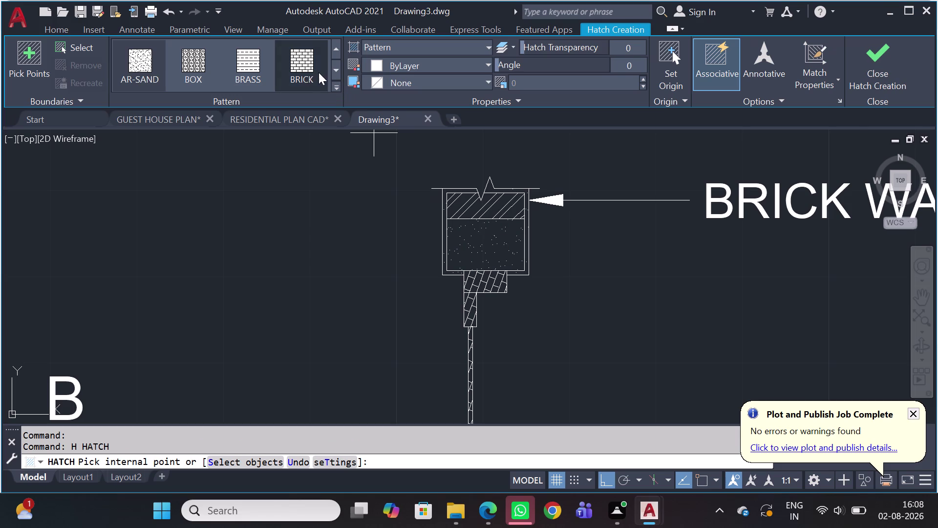
click(332, 90)
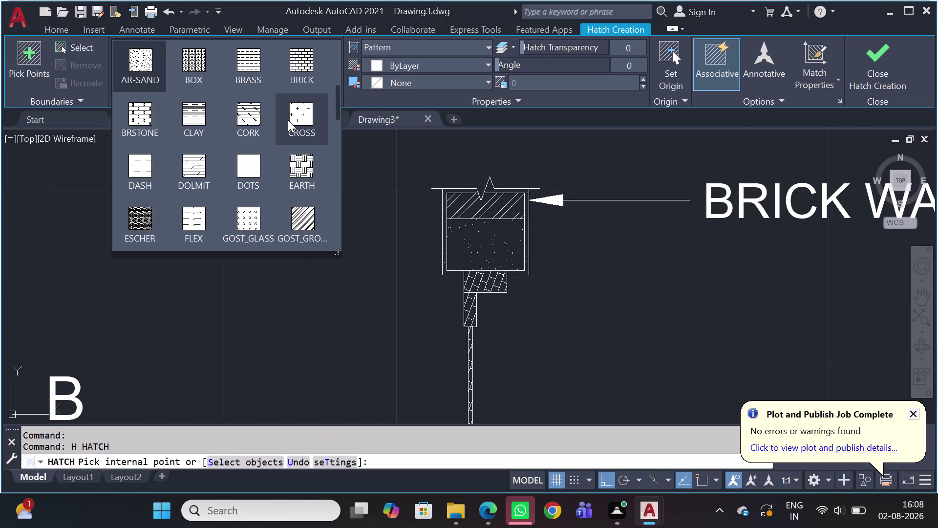
scroll(down, 3)
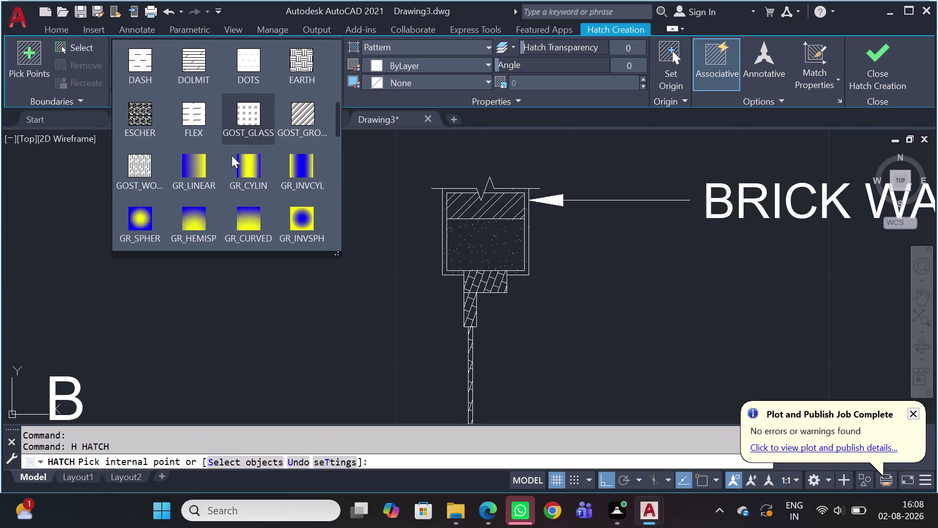
scroll(up, 3)
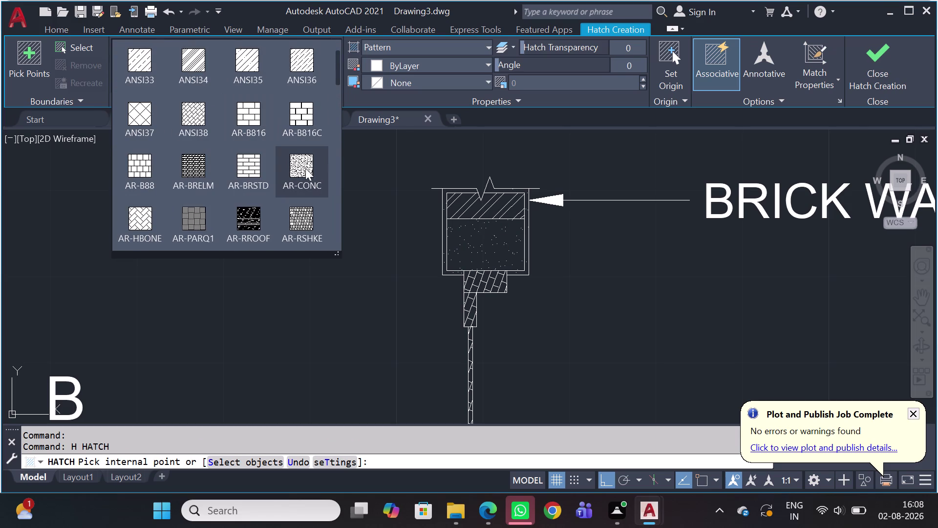
click(300, 169)
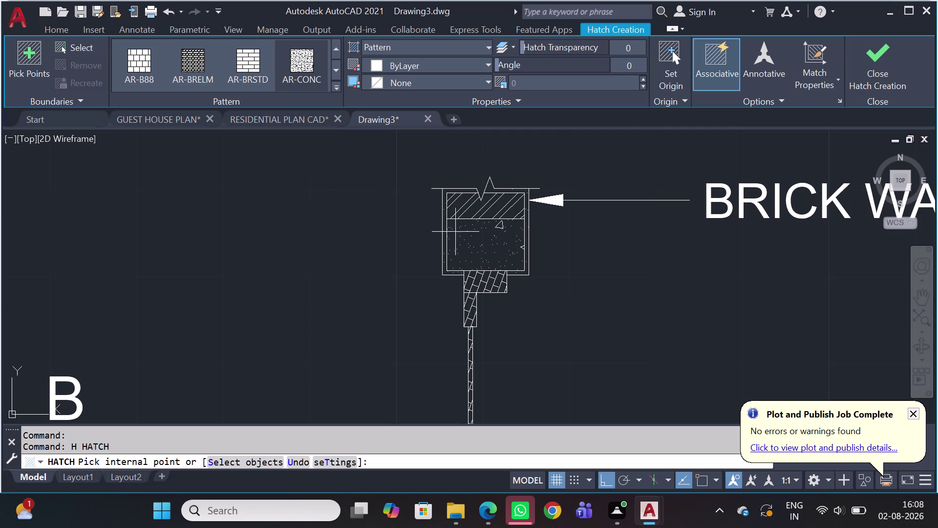
click(469, 232)
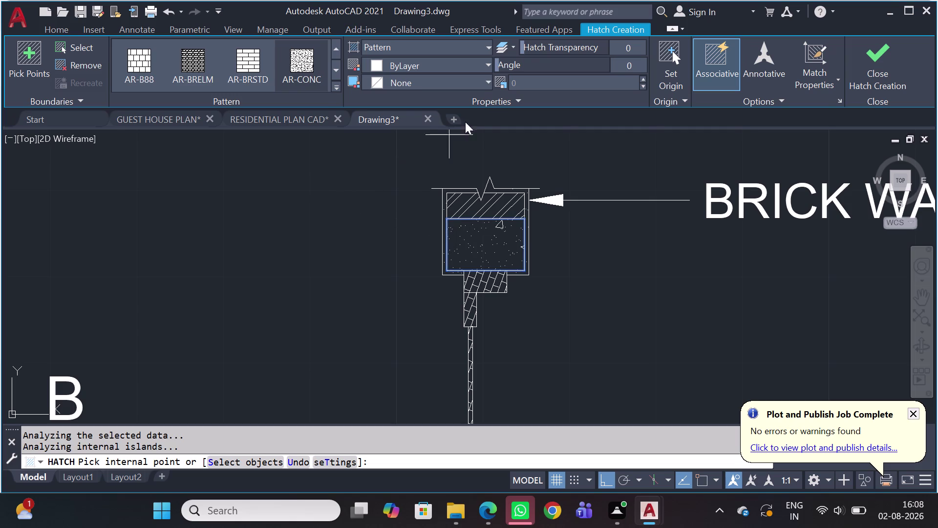
scroll(down, 3)
scroll(down, 3)
scroll(up, 3)
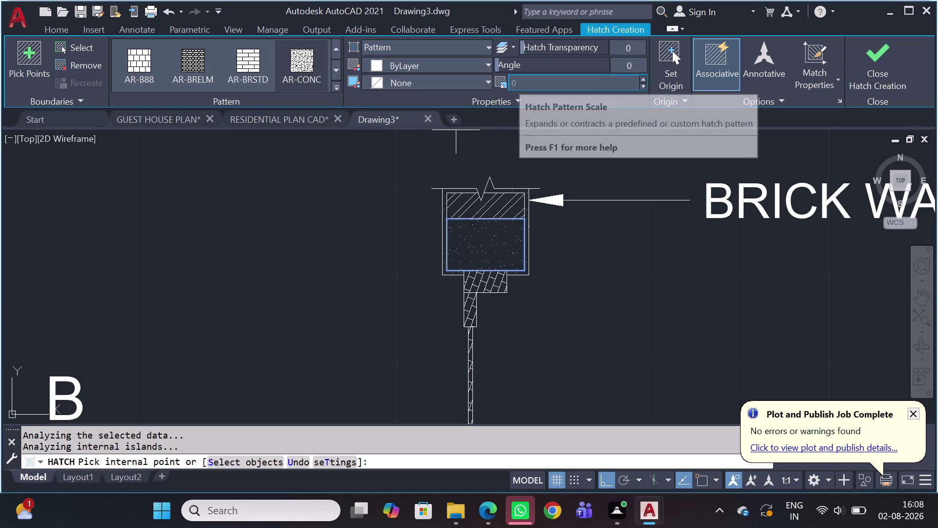
scroll(up, 3)
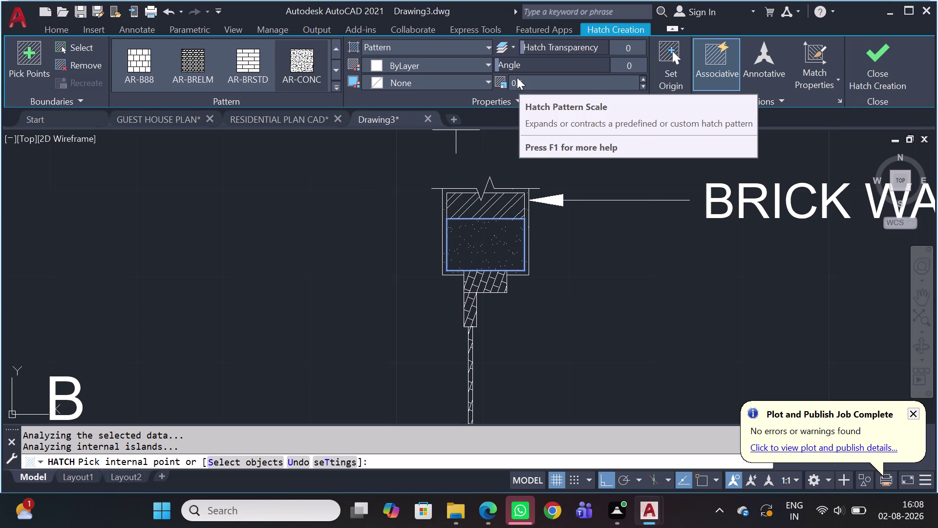
scroll(up, 3)
scroll(up, 3)
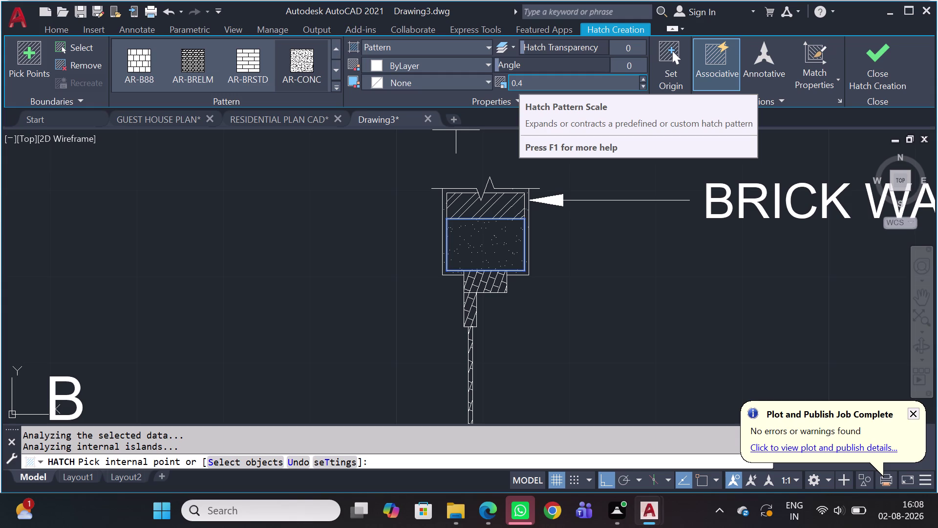
scroll(up, 3)
scroll(up, 3)
scroll(up, 3)
scroll(up, 3)
scroll(up, 3)
scroll(down, 3)
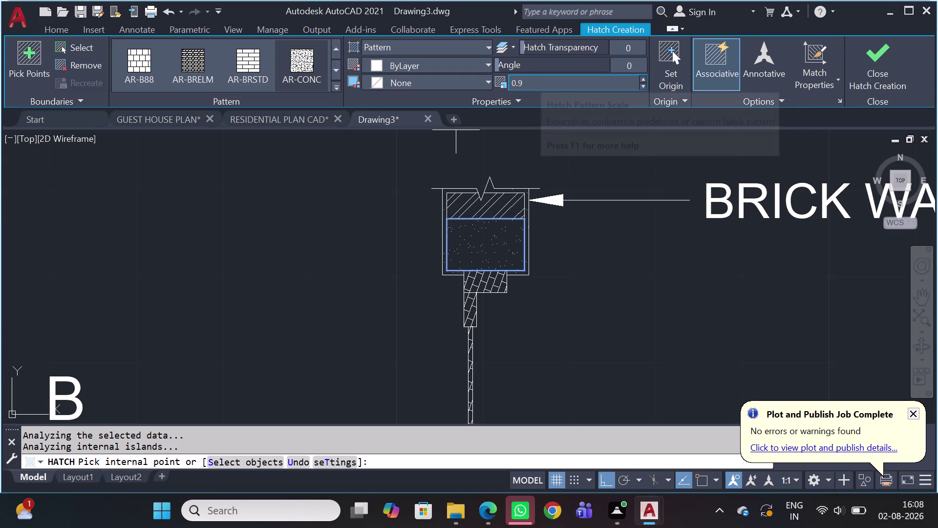
scroll(down, 3)
scroll(down, 3)
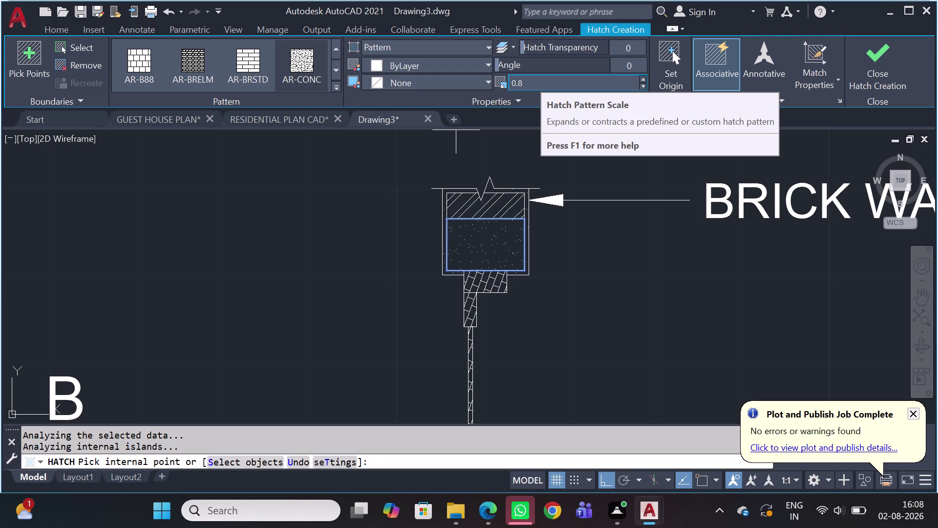
key(0)
key(Return)
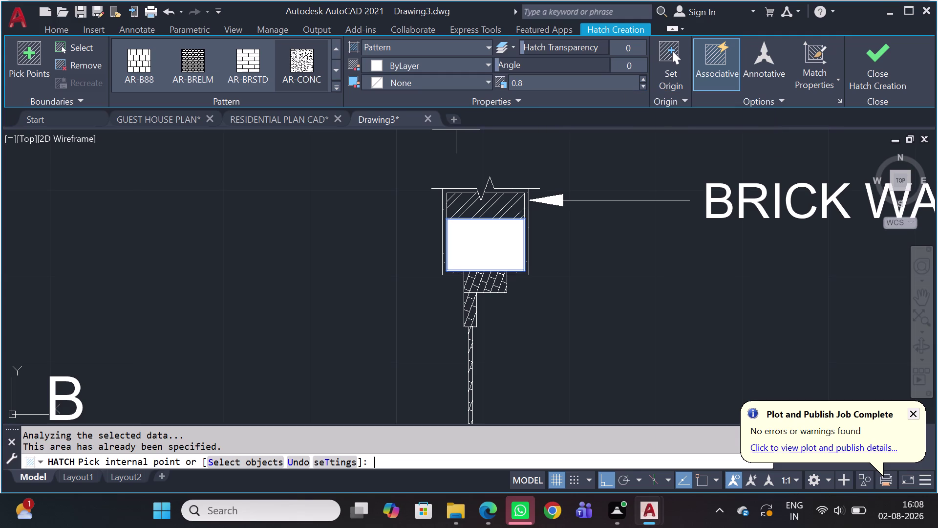
Dismiss the boundary error, cancel the hatch, and delete the lower block's extra fill.
click(700, 352)
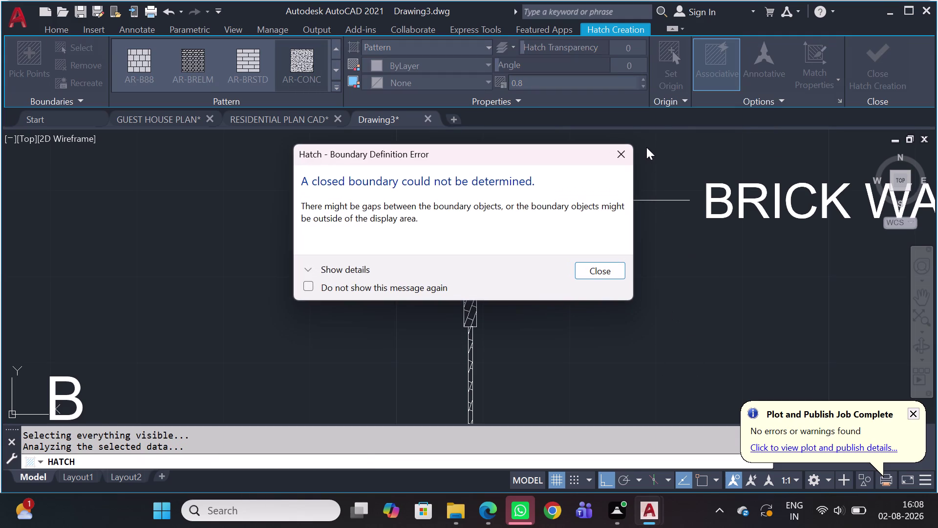
click(622, 161)
key(Escape)
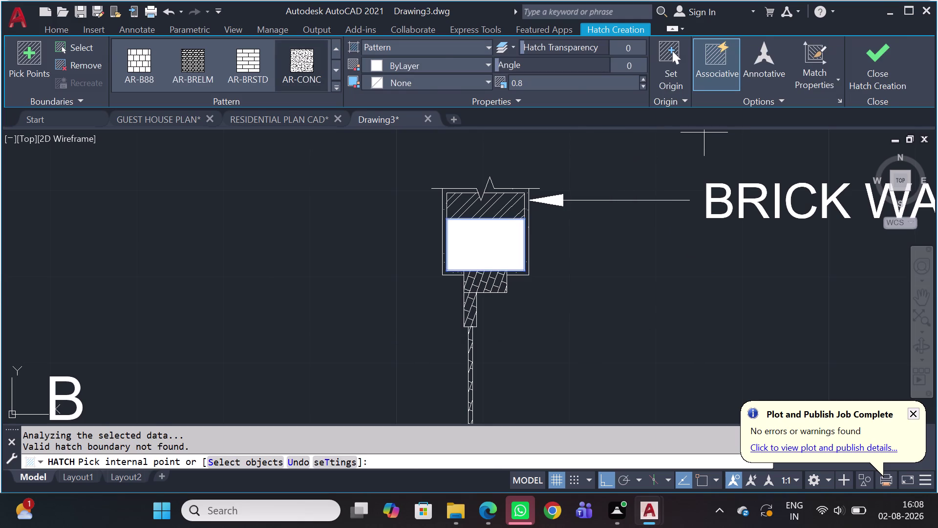
click(504, 225)
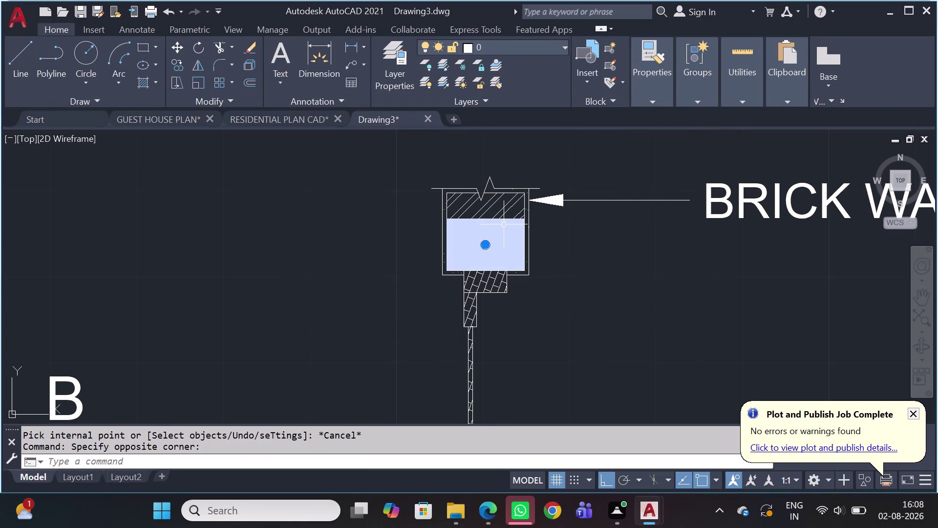
key(Delete)
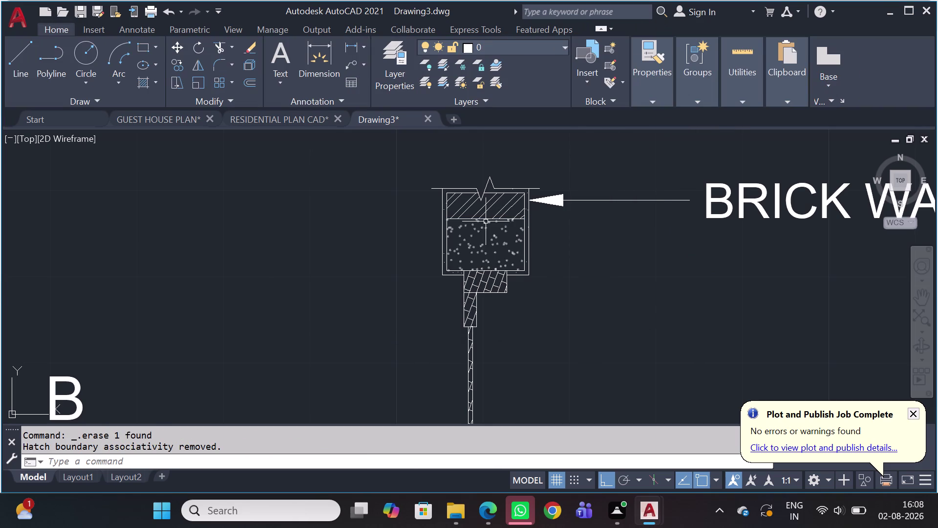
click(463, 239)
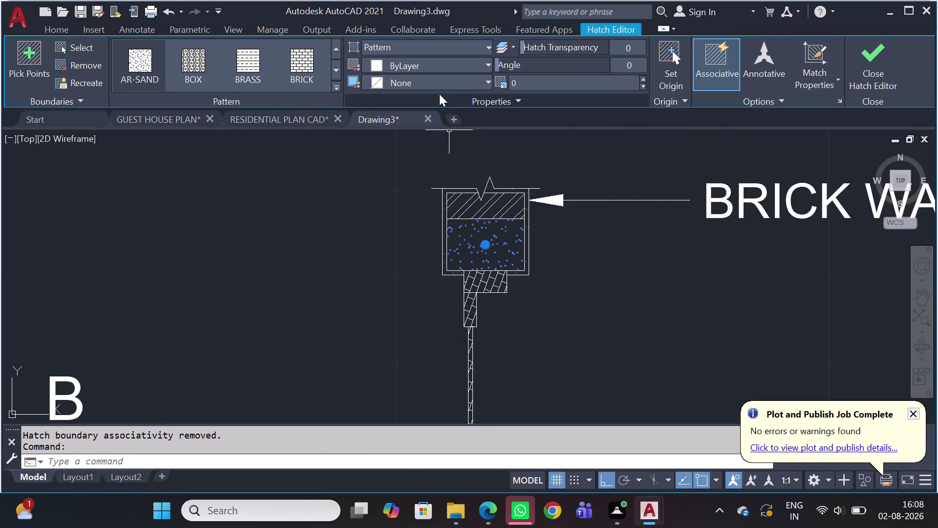
Browse other hatch patterns for the lower block, keep the sand fill, and exit hatch editing.
click(131, 53)
key(Escape)
key(Escape)
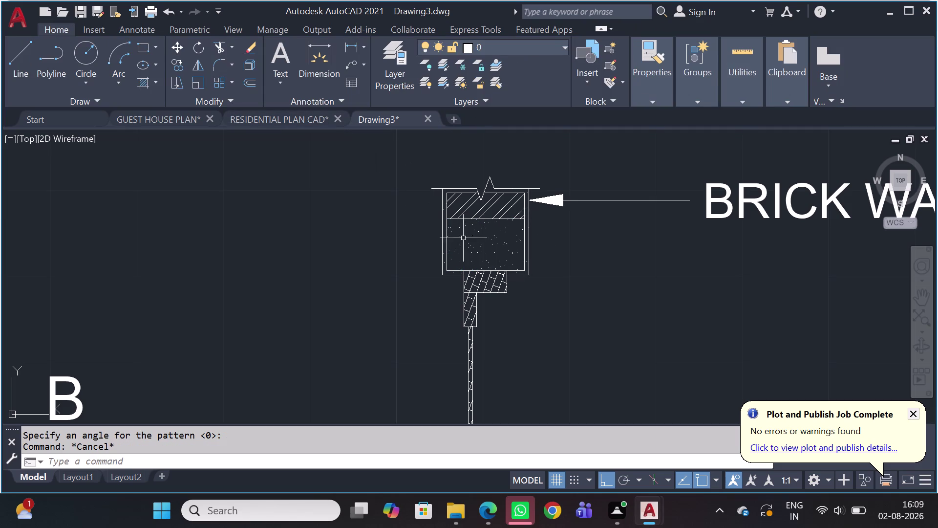
click(482, 247)
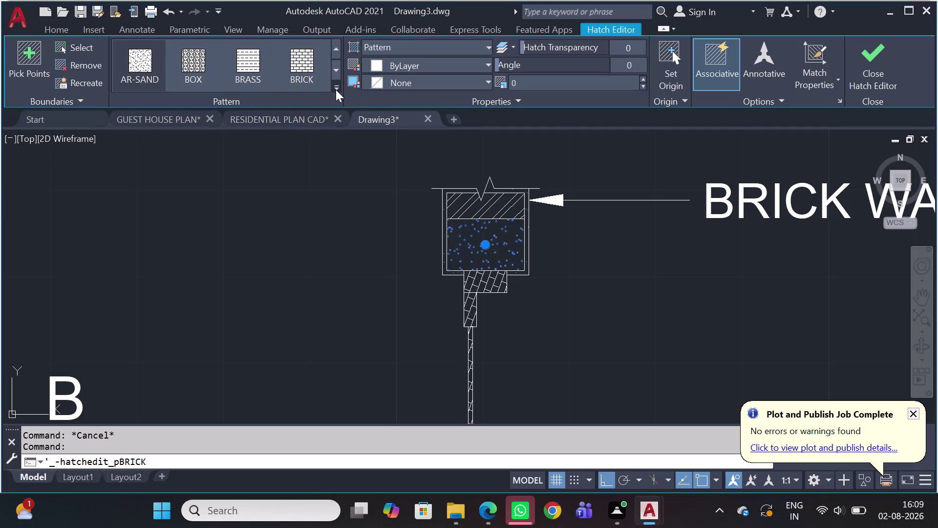
click(336, 90)
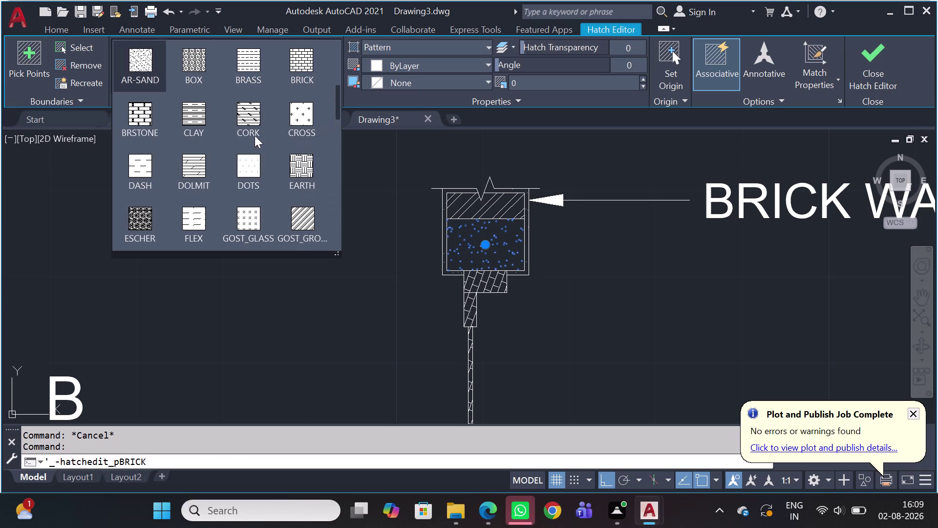
scroll(down, 3)
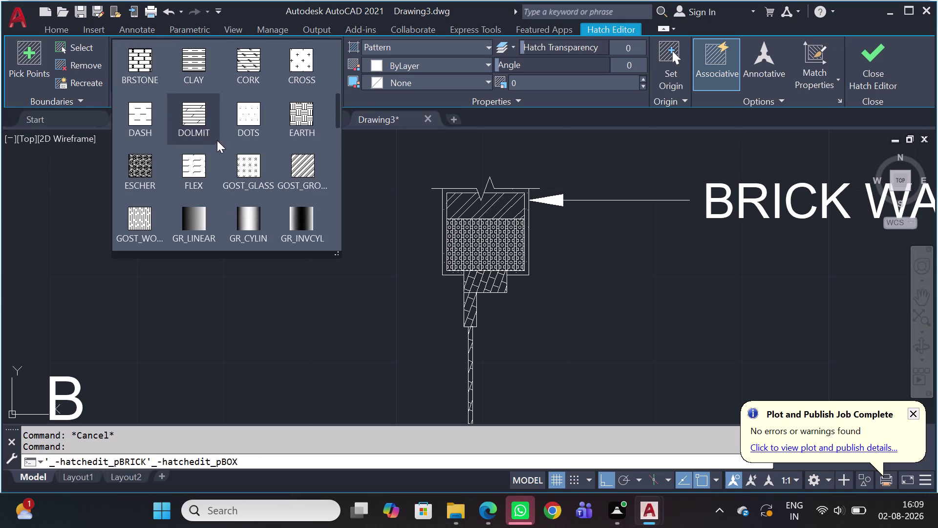
scroll(down, 3)
scroll(down, 3)
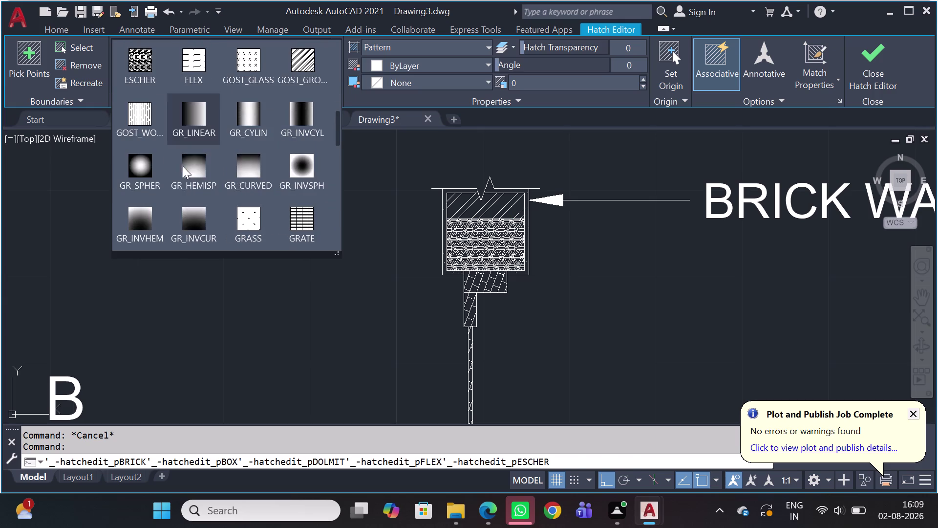
scroll(up, 3)
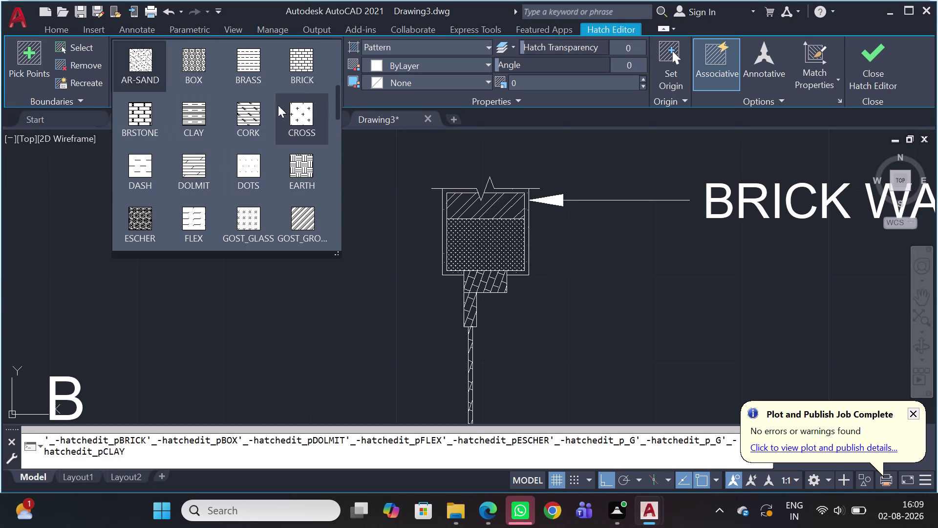
scroll(up, 3)
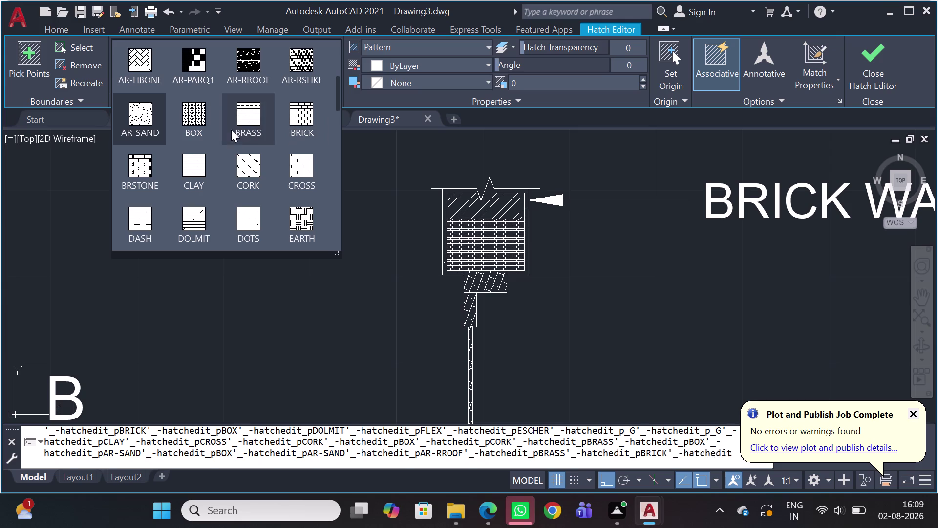
click(141, 117)
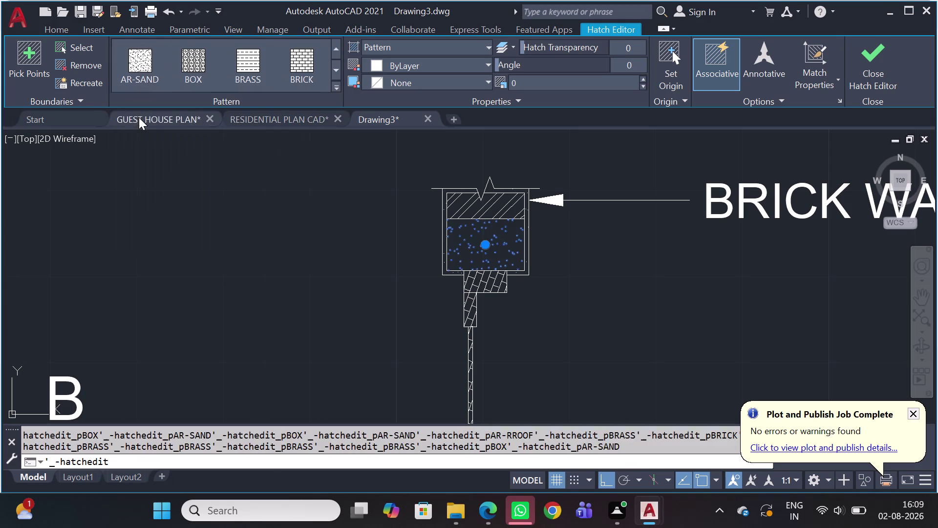
key(Escape)
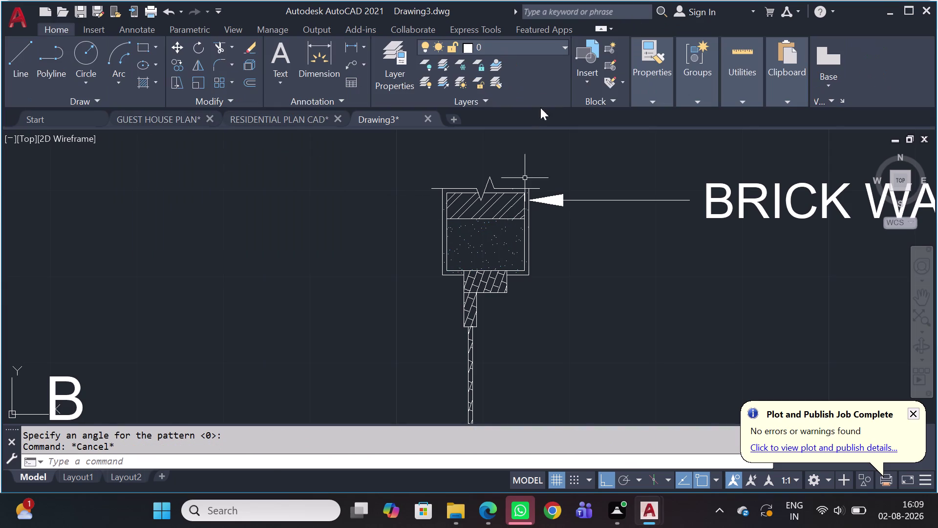
Start copying the BRICK WALL-9" callout, using its arrow tip as base point.
click(679, 194)
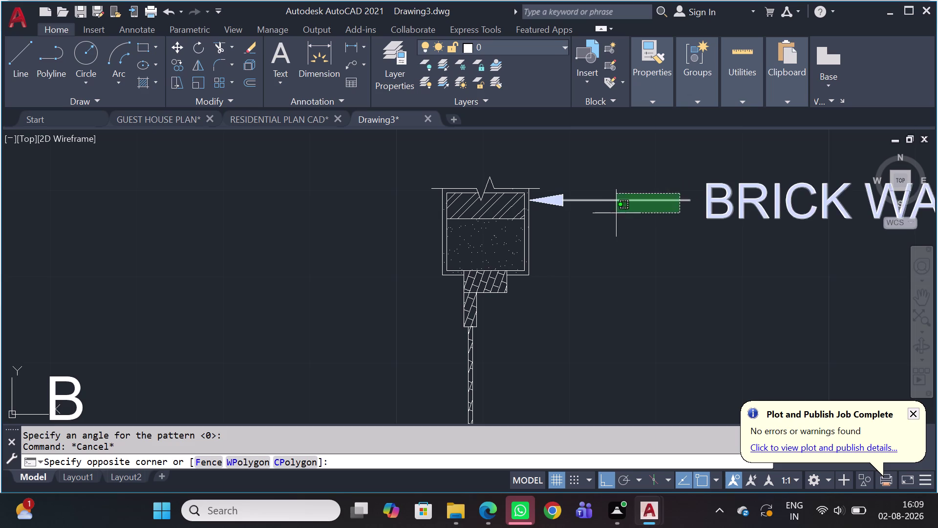
click(614, 214)
key(c)
key(o)
key(space)
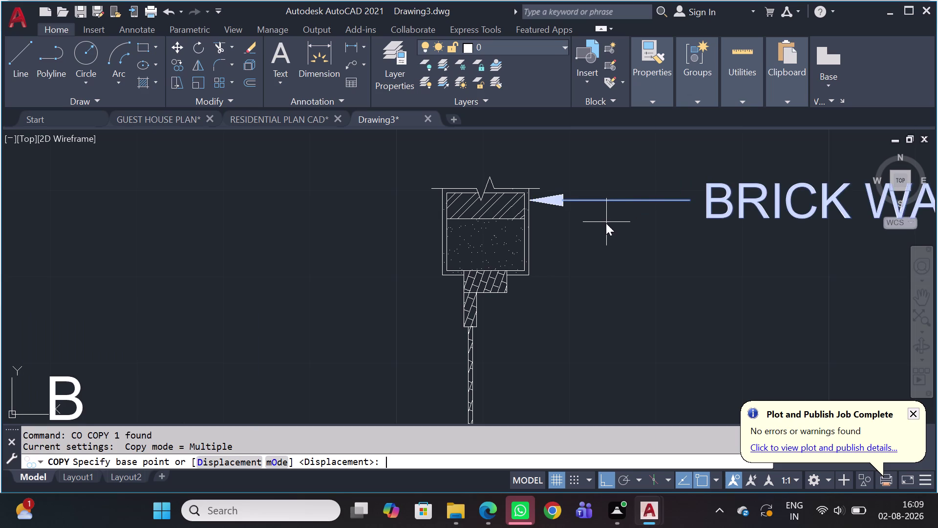
scroll(up, 3)
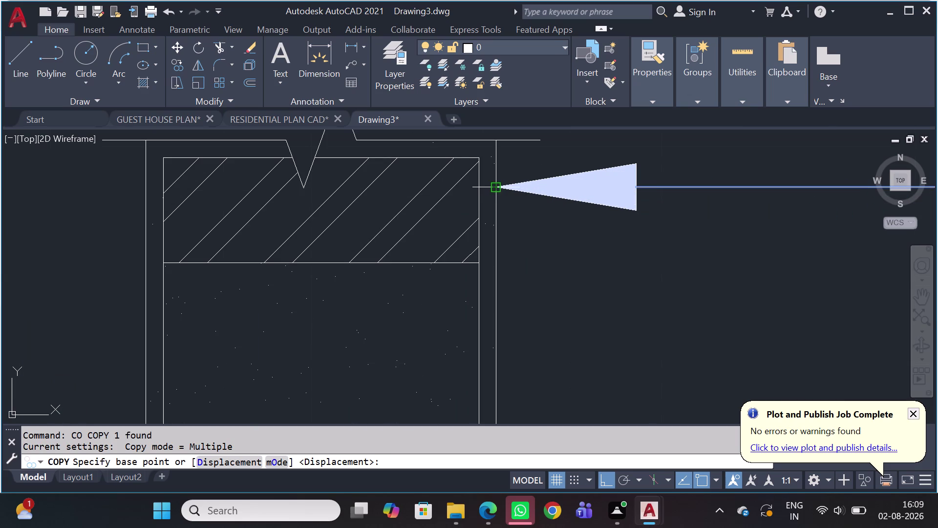
click(498, 185)
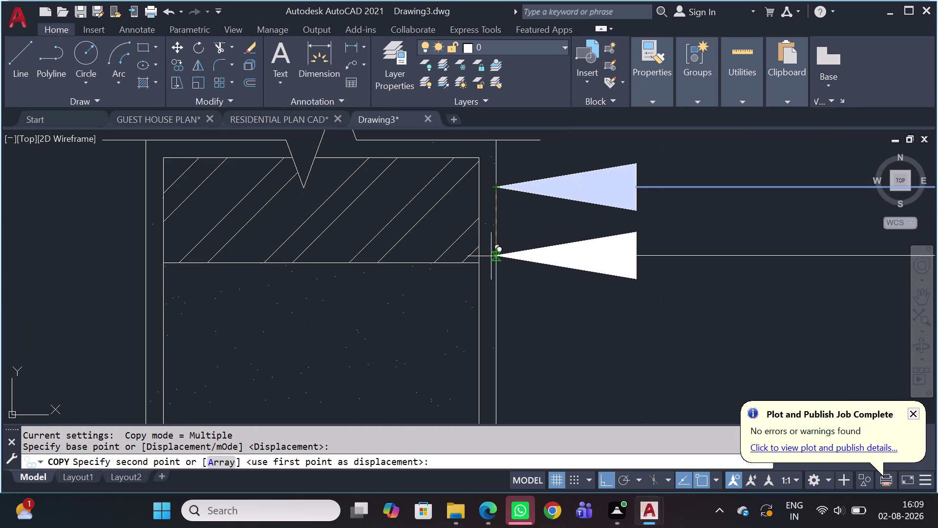
With ortho off, place callout copies at the concrete layer and the brick layer edge.
scroll(down, 3)
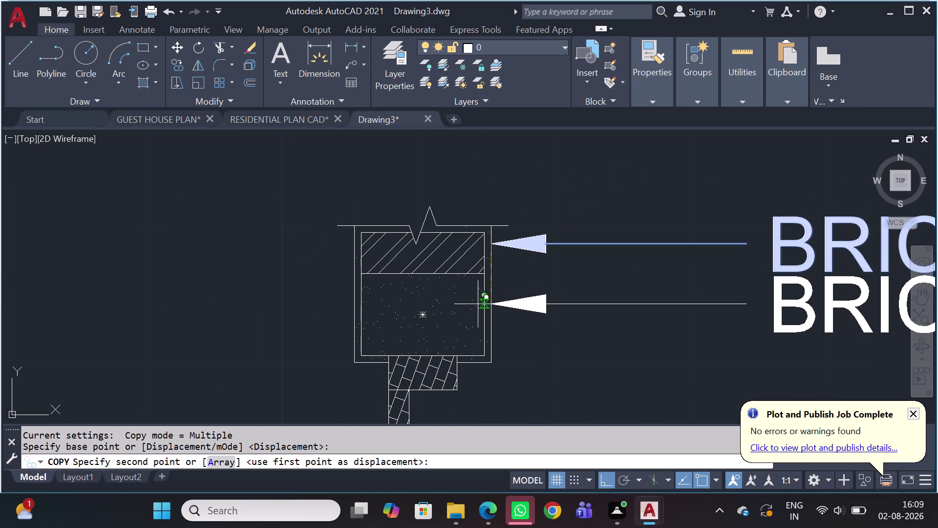
scroll(down, 3)
middle_drag(493, 315, 395, 247)
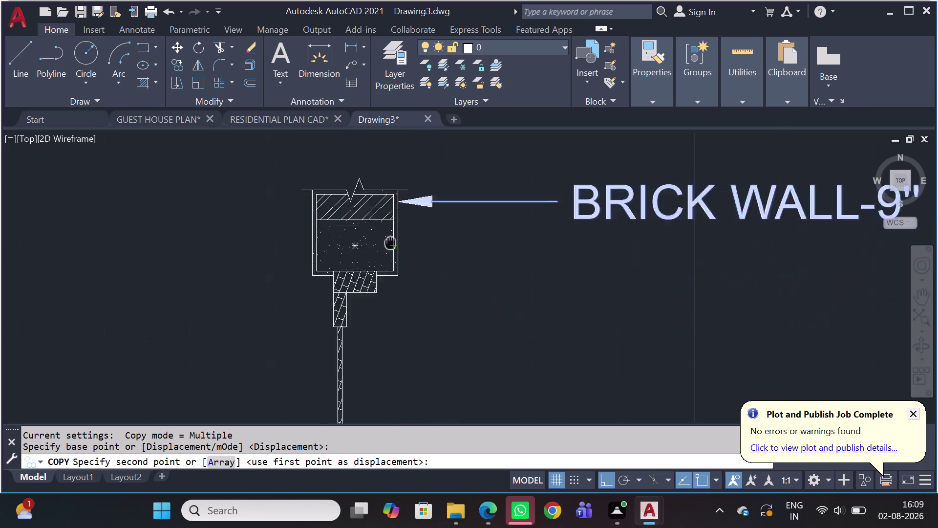
middle_drag(395, 247, 348, 170)
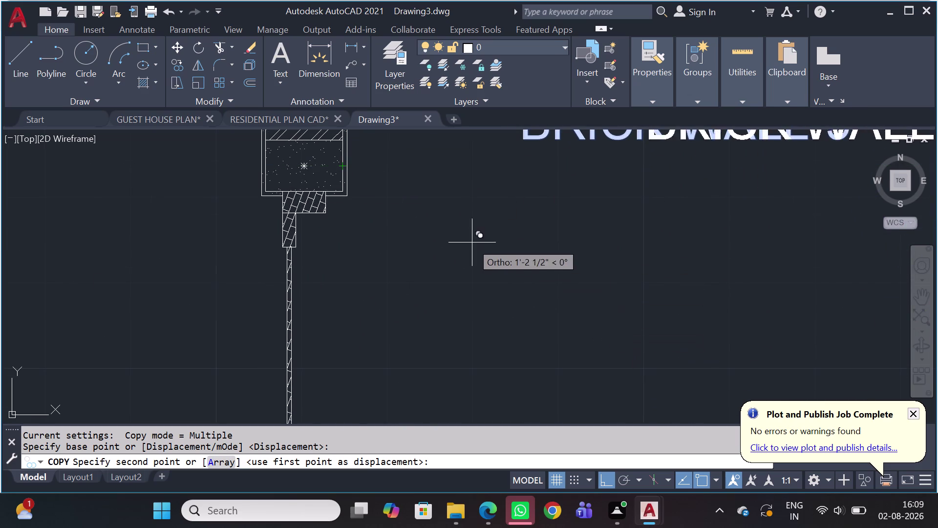
scroll(down, 3)
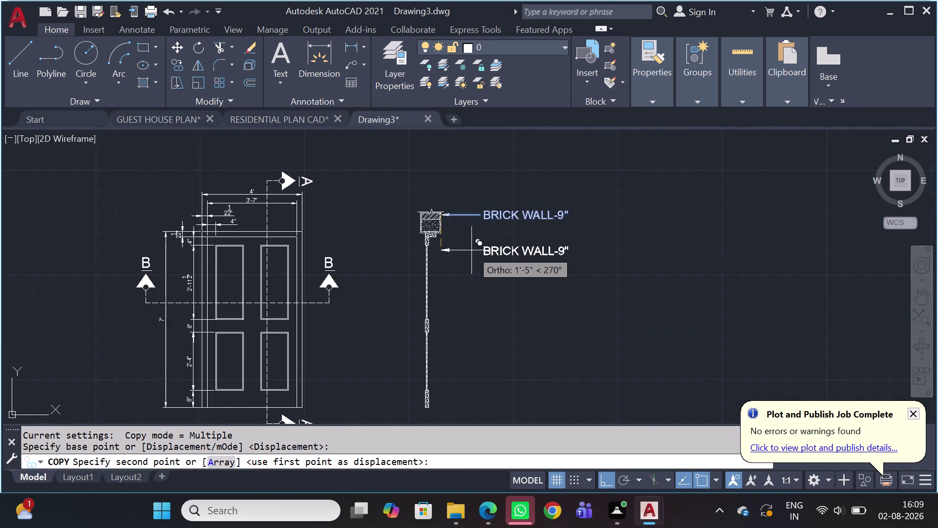
key(shift+F8)
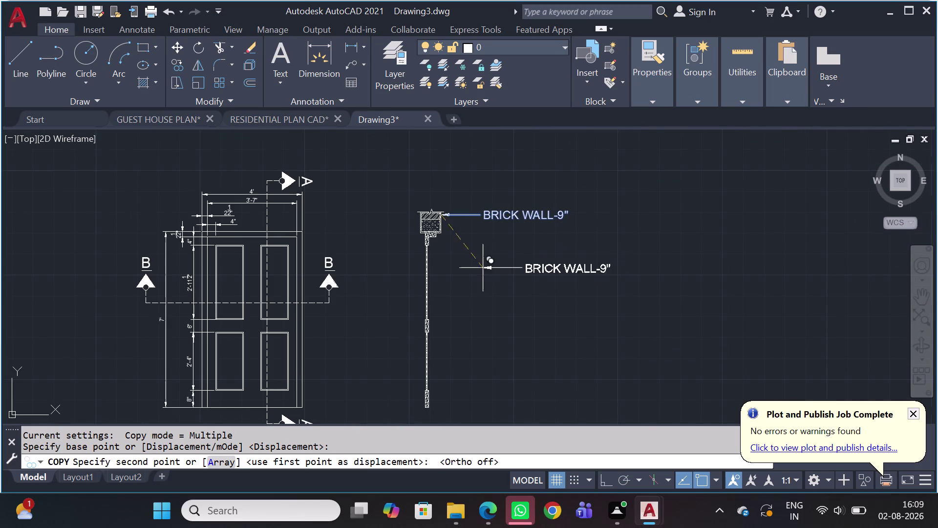
scroll(up, 3)
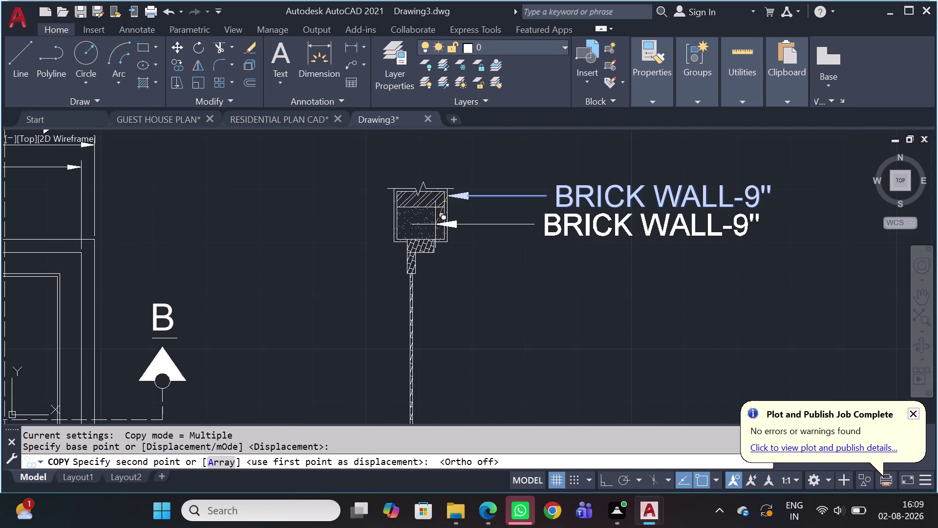
click(433, 228)
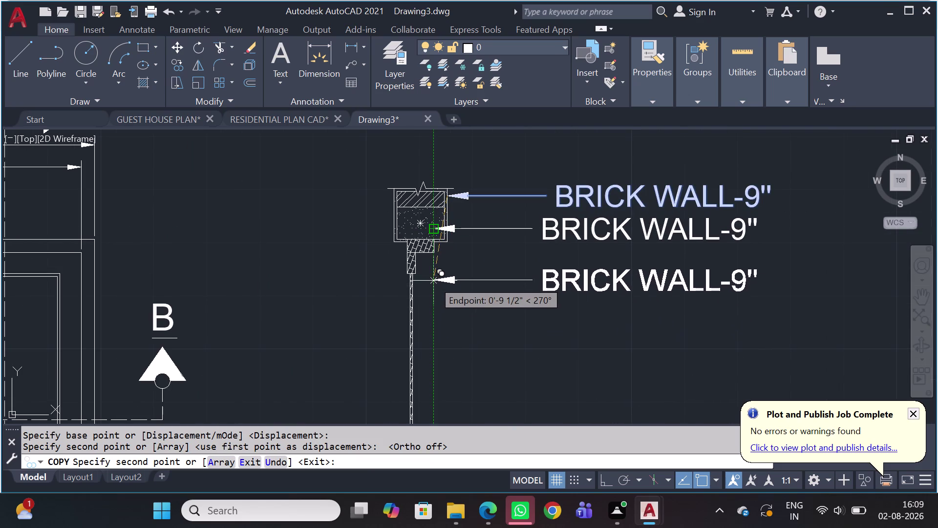
scroll(up, 3)
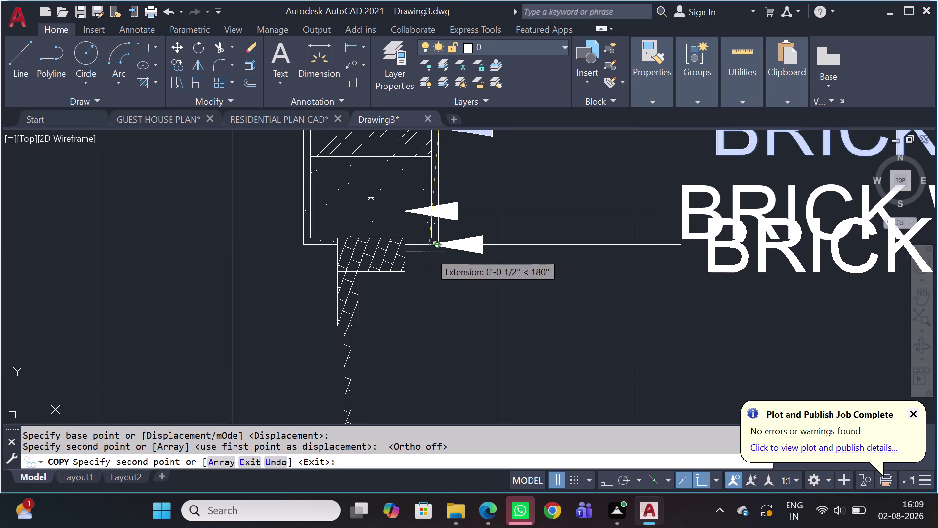
scroll(up, 3)
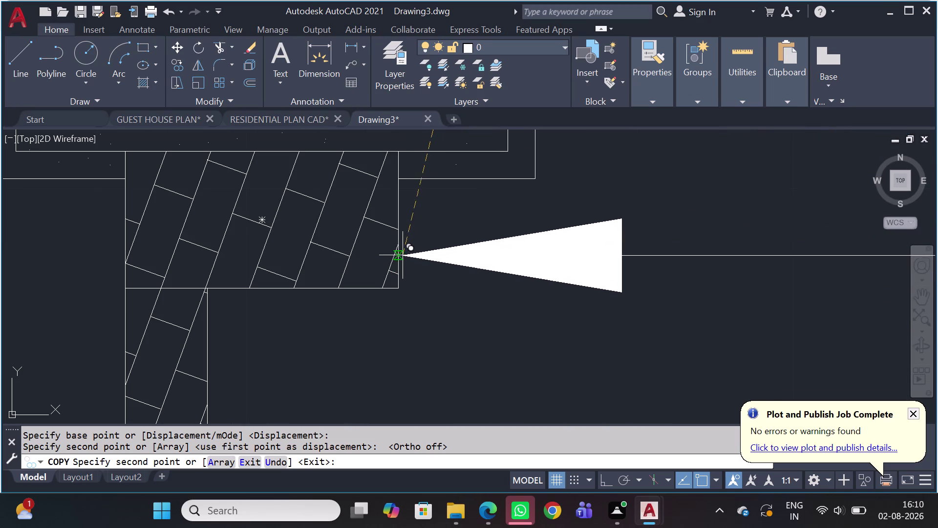
click(399, 251)
Place three more callout copies down the brick courses and lower wall, then finish copying.
scroll(down, 3)
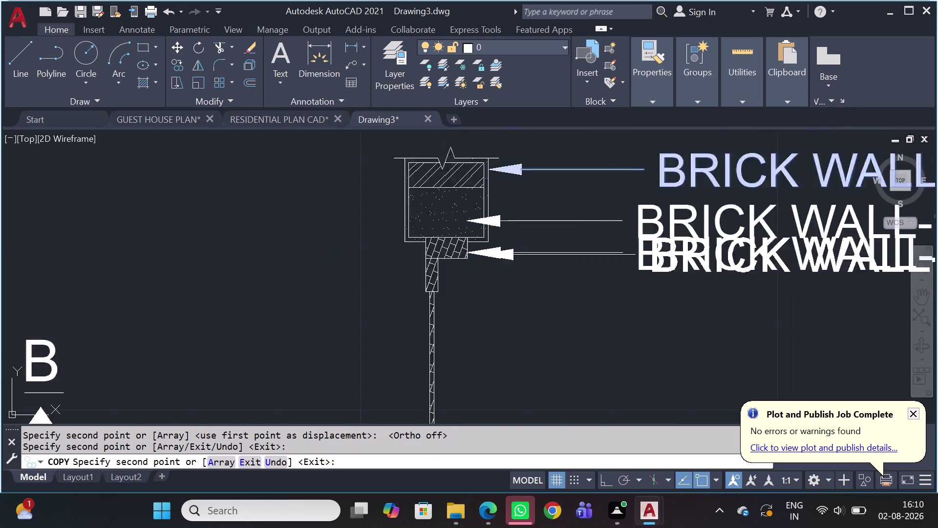
scroll(up, 3)
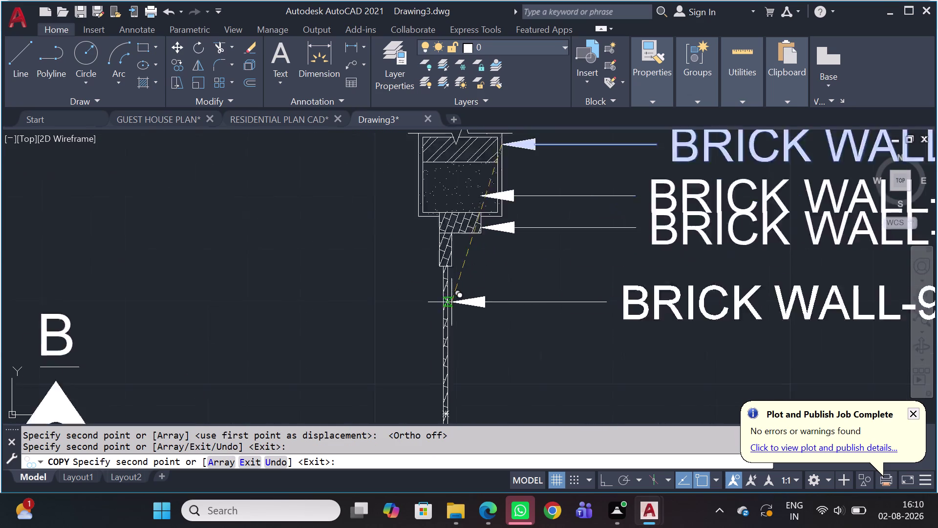
scroll(up, 3)
click(451, 232)
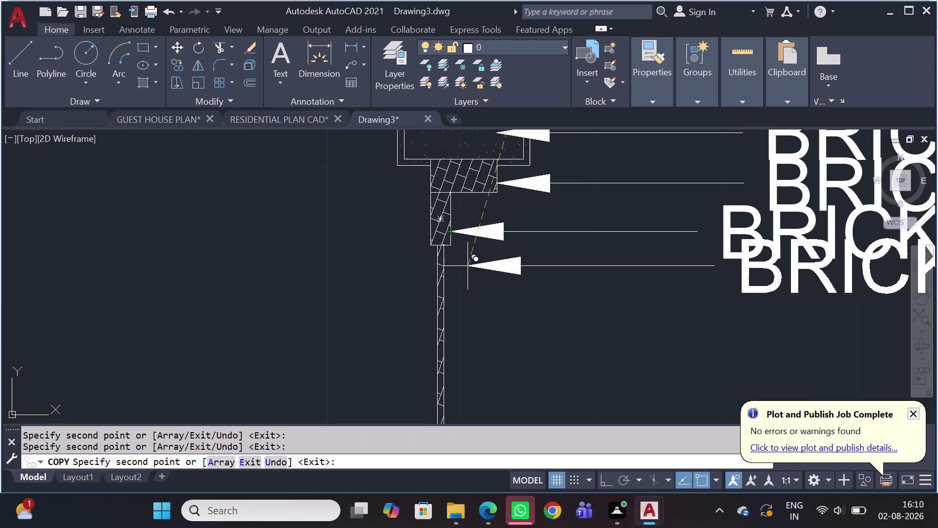
click(446, 312)
scroll(down, 3)
middle_drag(503, 394, 442, 235)
scroll(up, 3)
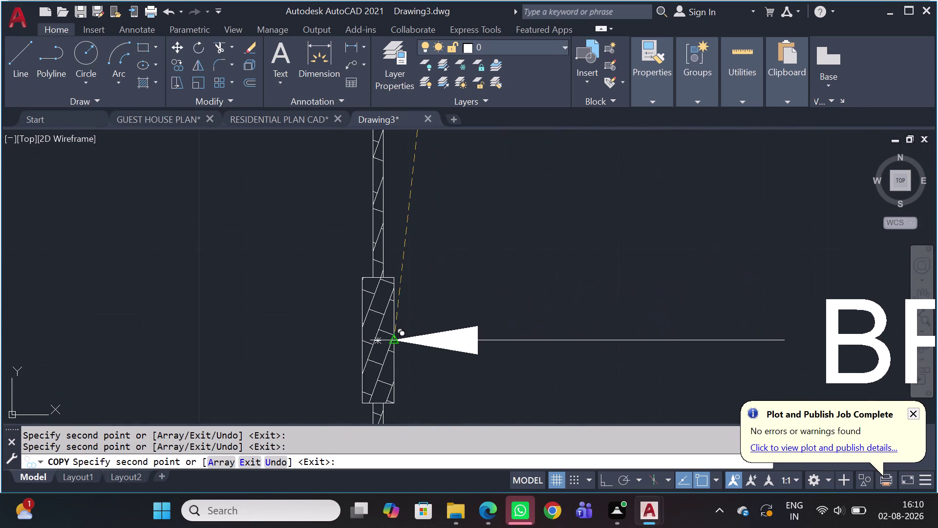
click(397, 336)
scroll(down, 3)
key(Escape)
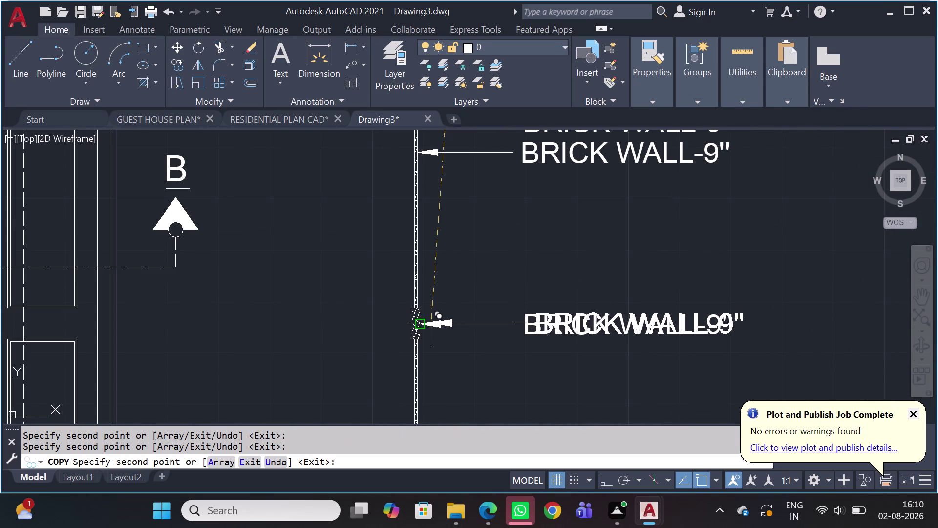
middle_drag(490, 242, 484, 358)
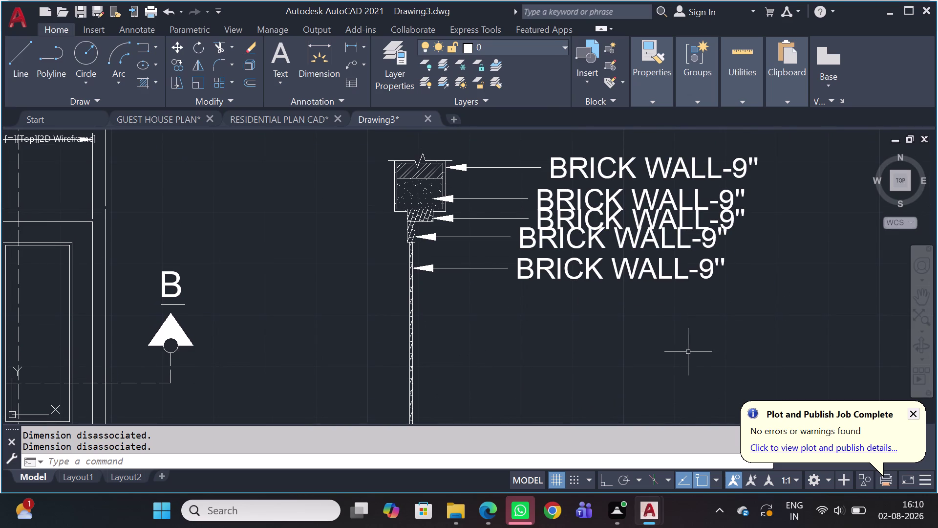
Start FILLET and set the fillet radius to 2.
key(f)
key(space)
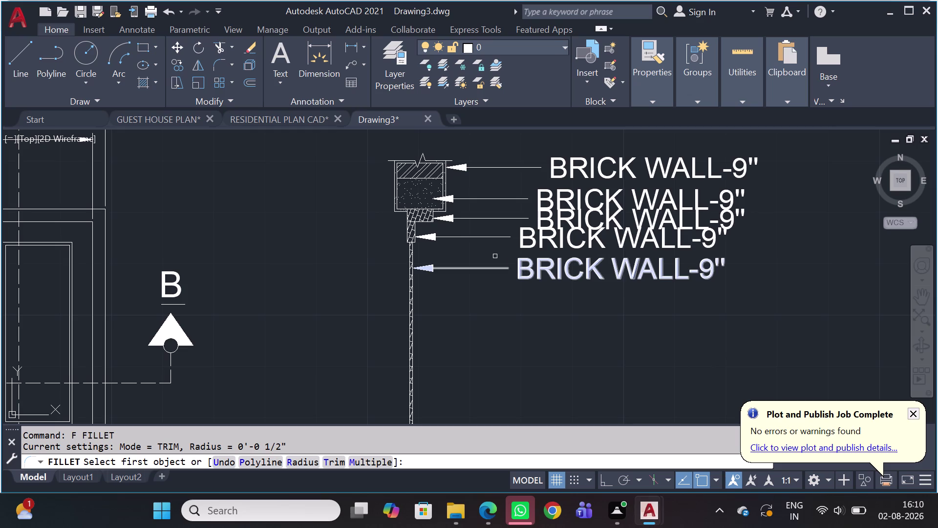
scroll(up, 3)
scroll(up, 3)
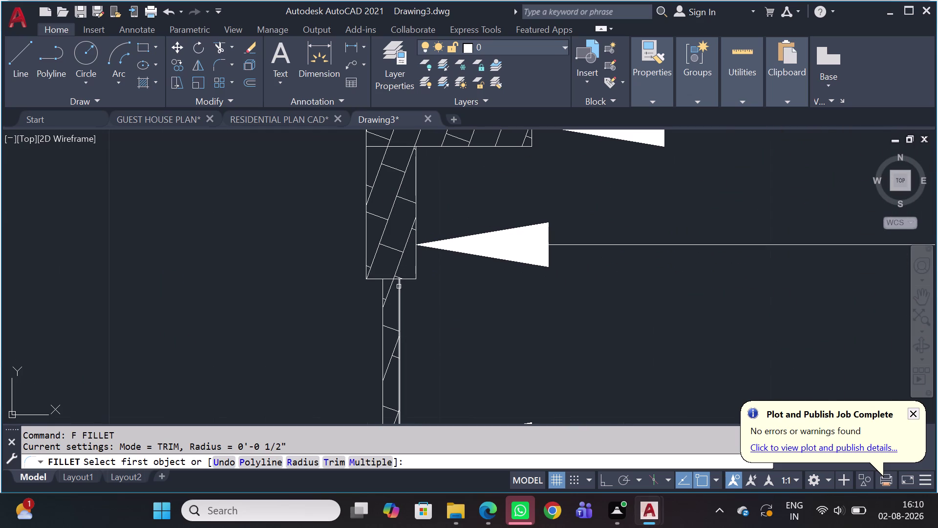
key(r)
key(space)
text(2)
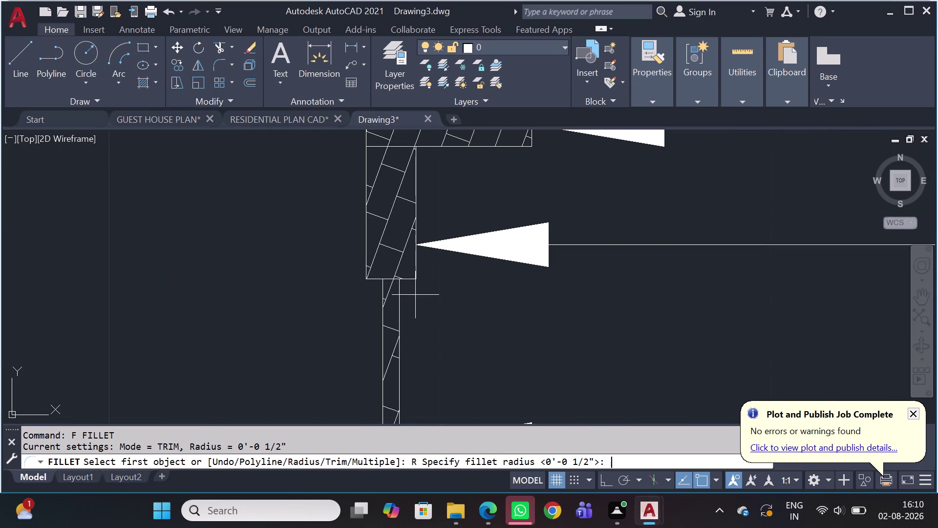
key(space)
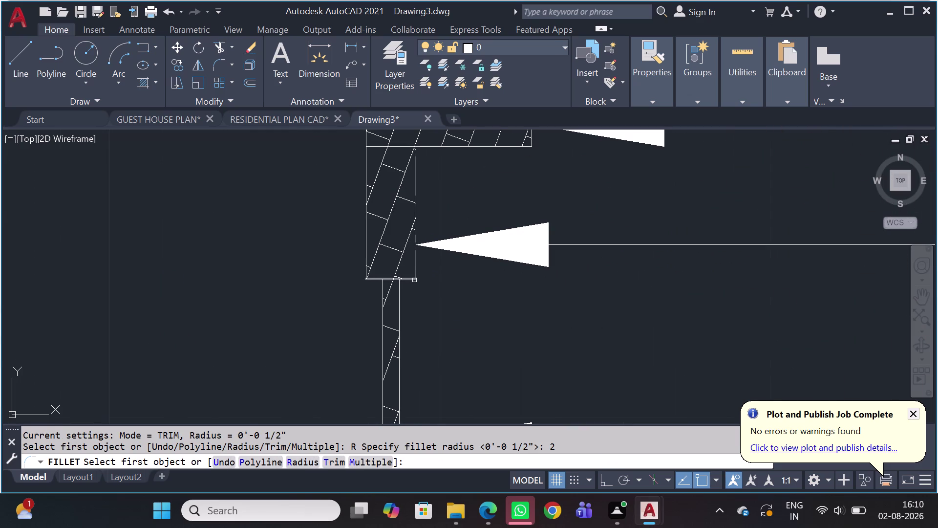
Restart FILLET and change the fillet radius to 0.5.
key(Escape)
key(f)
key(space)
text(R)
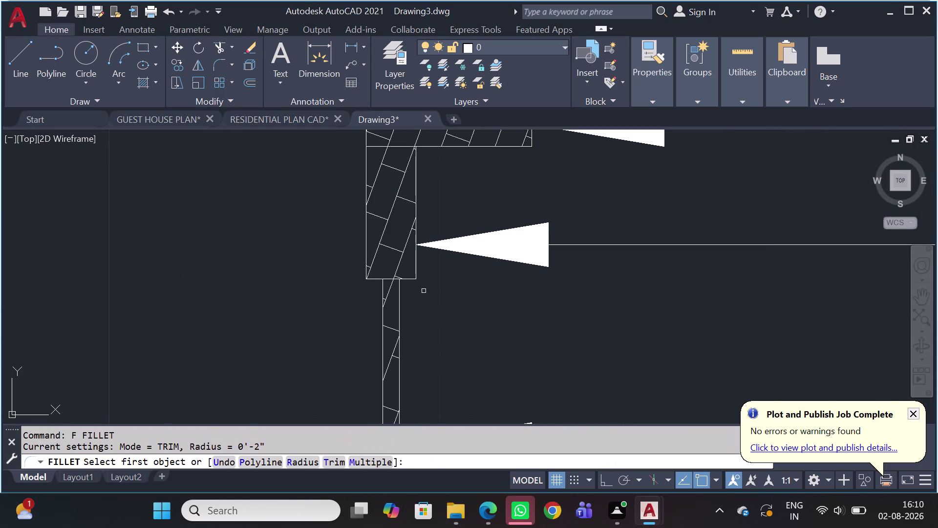
key(space)
text(0)
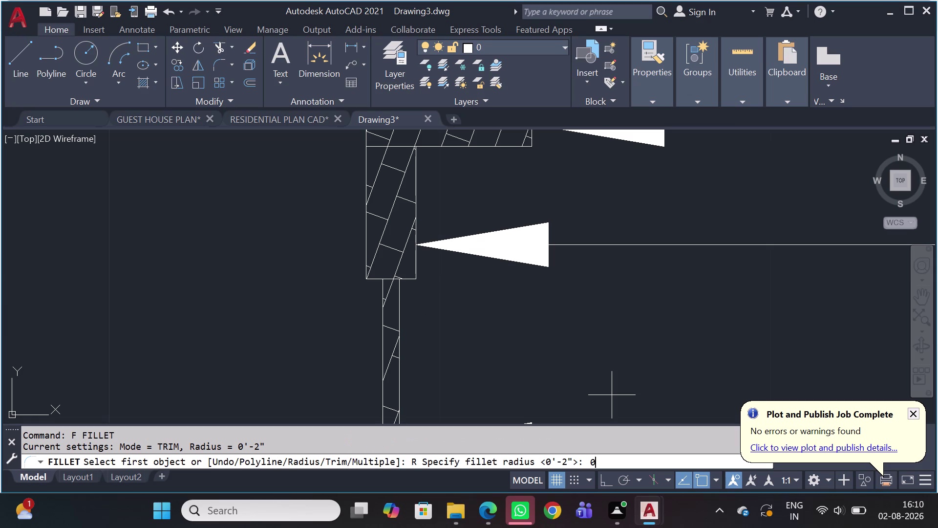
text(.5)
key(space)
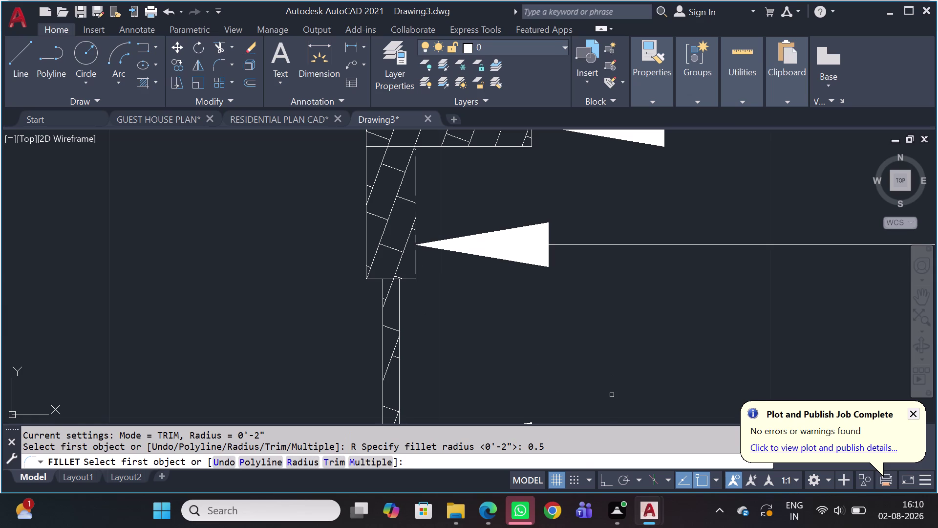
Round the brick layer's lower right and lower left corners with the 0.5 fillet.
click(414, 273)
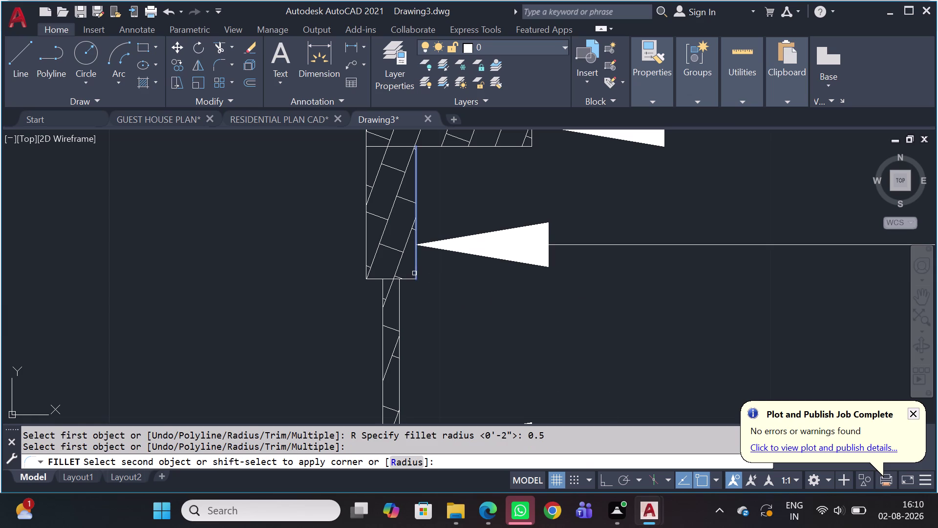
click(405, 281)
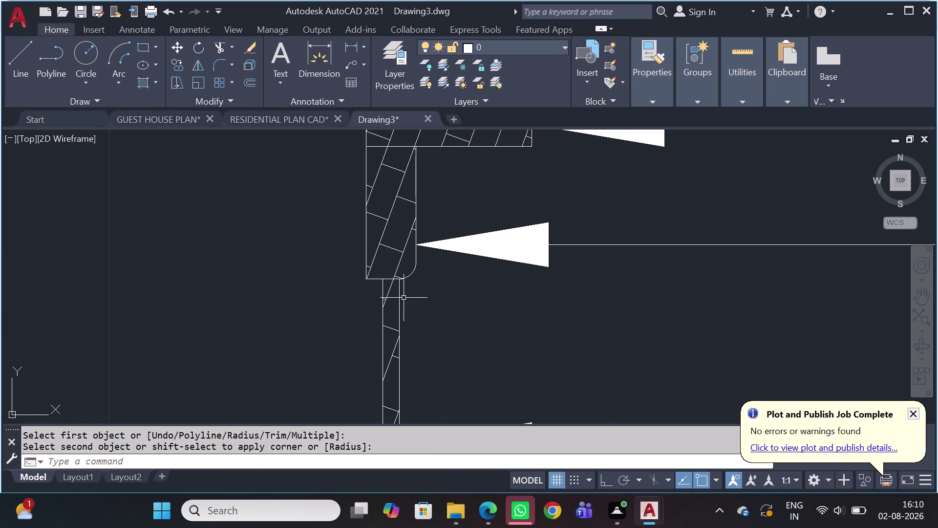
key(space)
scroll(up, 3)
click(358, 274)
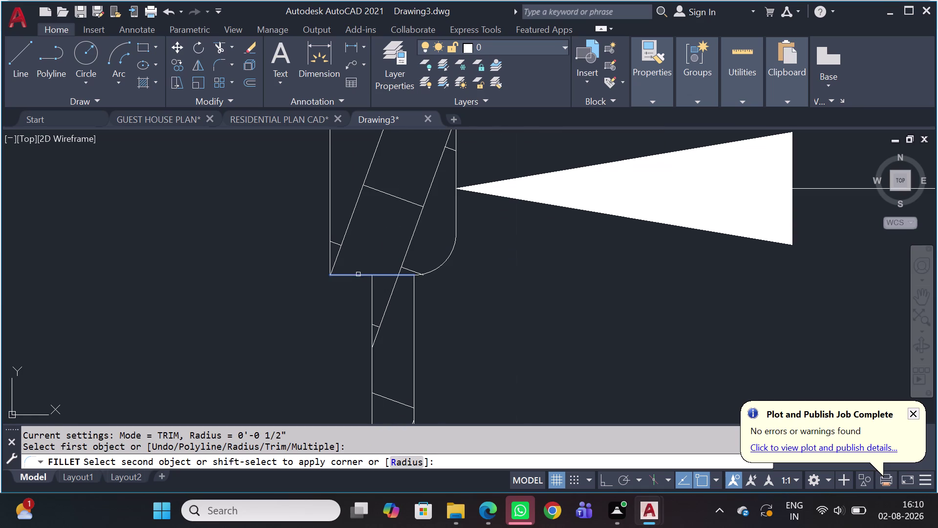
click(330, 250)
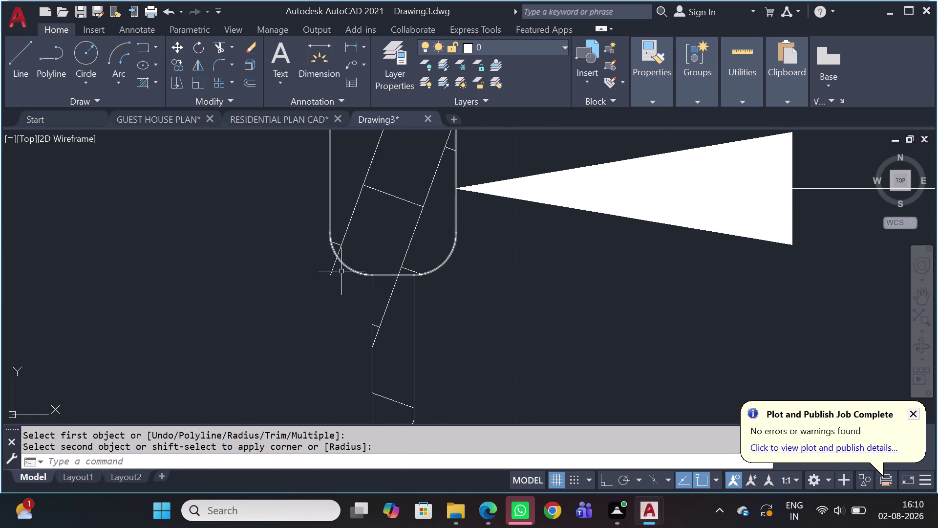
Try selecting the brick hatch at the wall end, then cancel the selection.
click(328, 266)
click(330, 266)
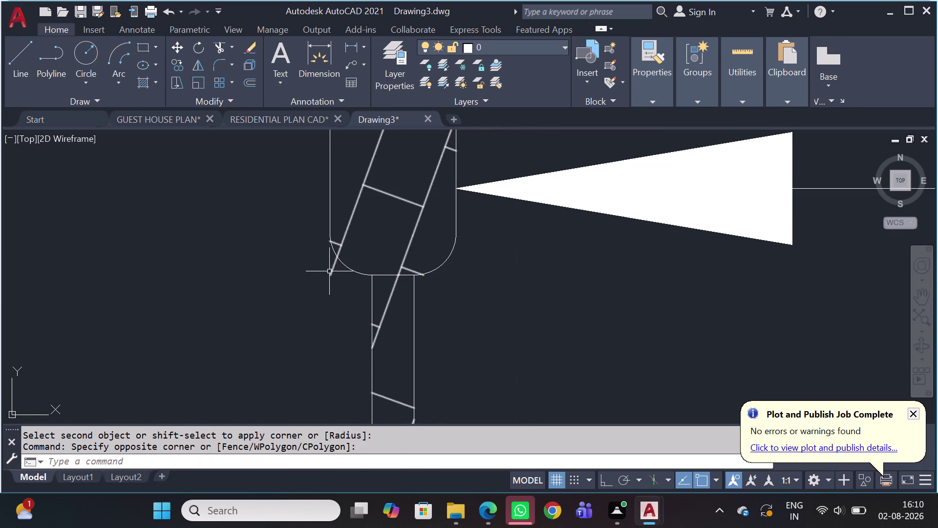
click(329, 271)
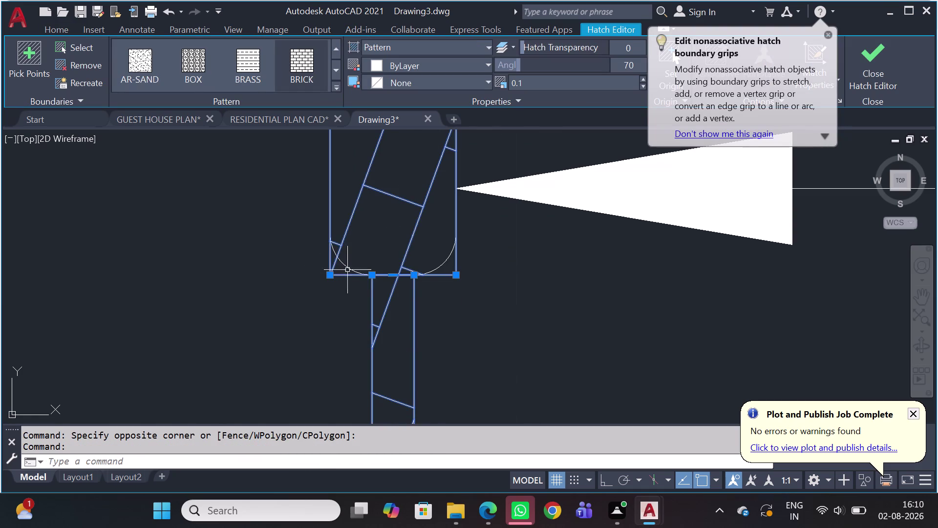
key(Escape)
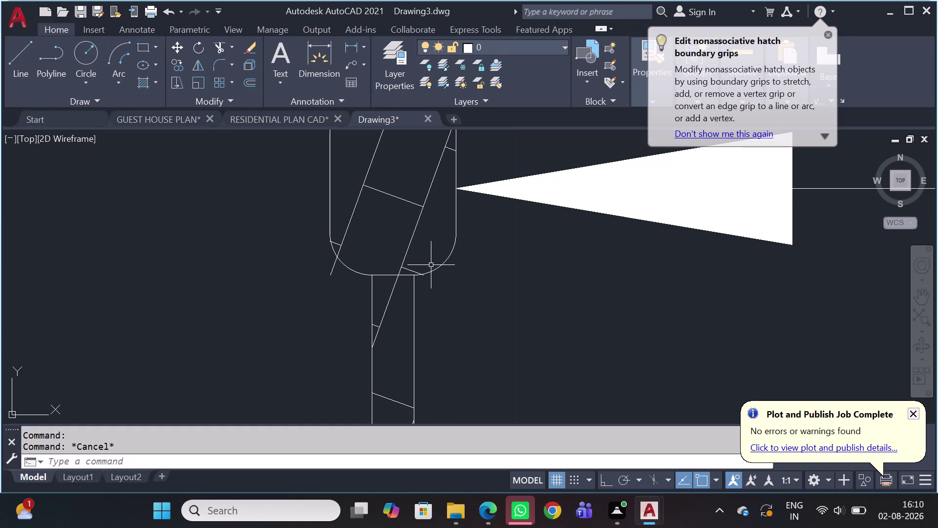
Attempt a fillet on another corner at the wall end, then cancel it.
text(F)
key(space)
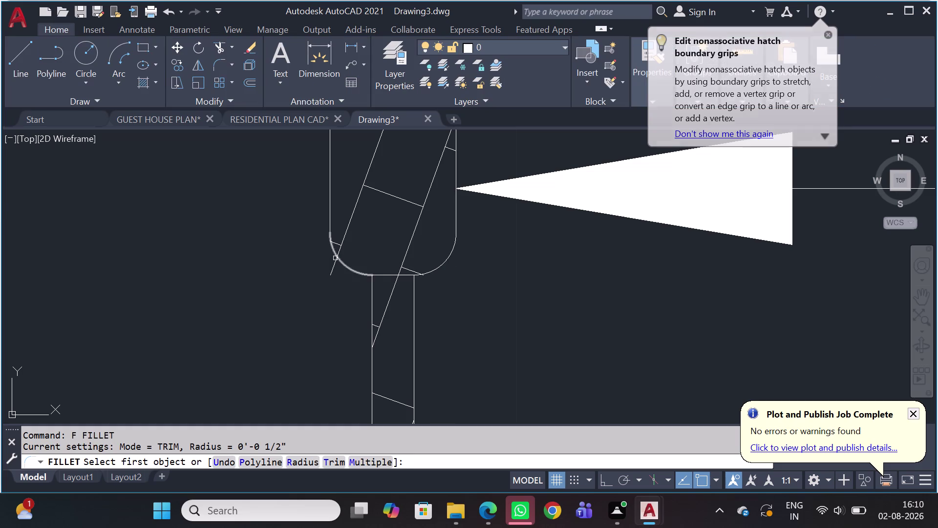
click(334, 258)
click(334, 263)
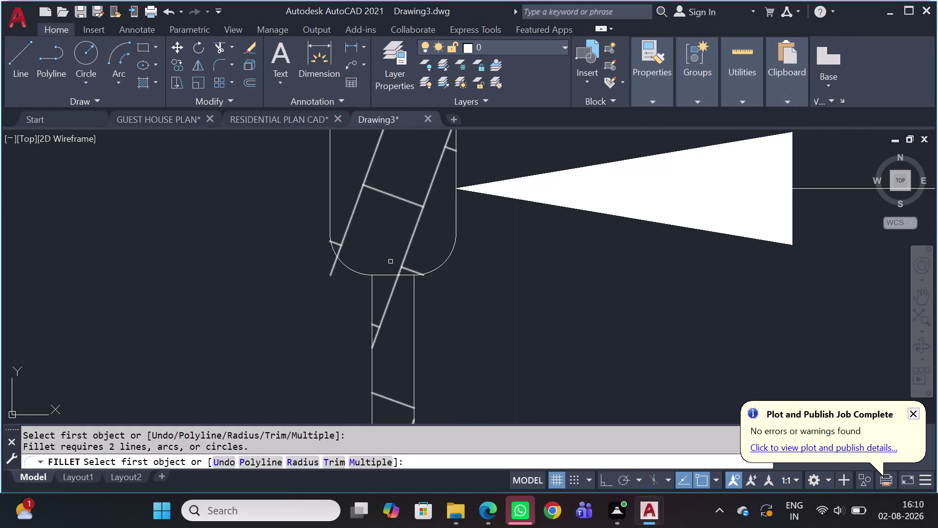
scroll(down, 3)
key(Escape)
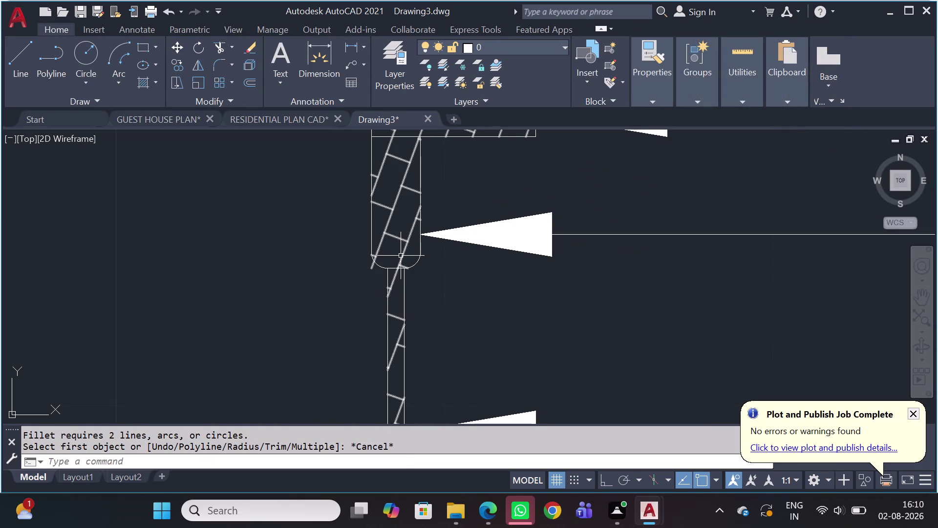
Erase the brick hatch inside the thin wall element, leaving only its outline.
click(400, 255)
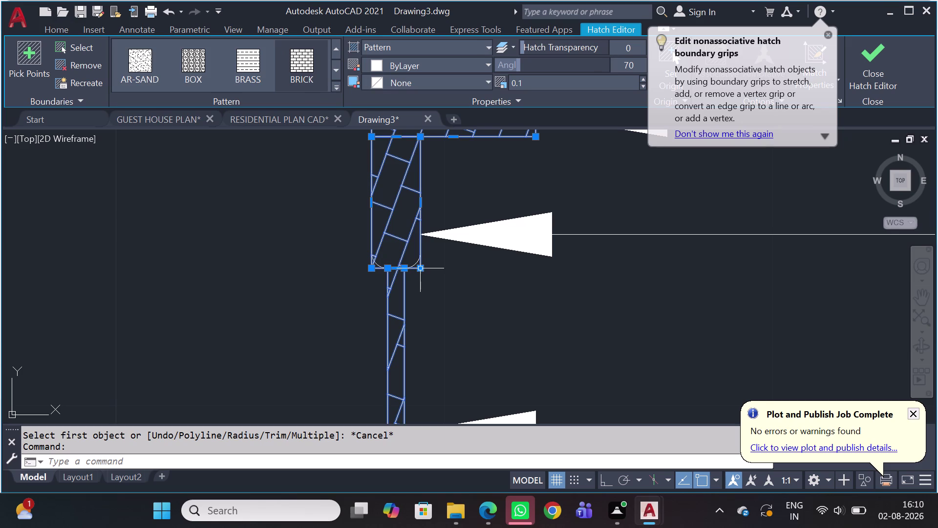
key(Delete)
key(Delete)
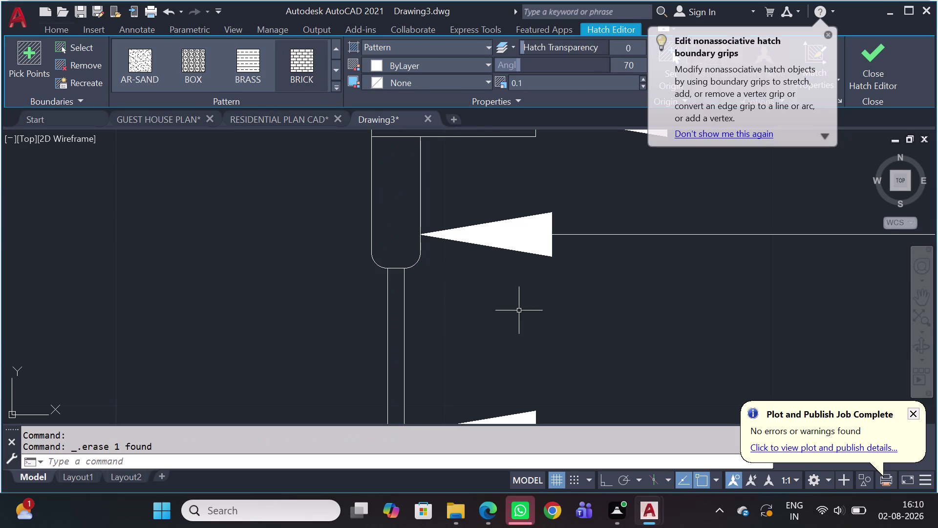
scroll(down, 3)
middle_drag(484, 366, 499, 265)
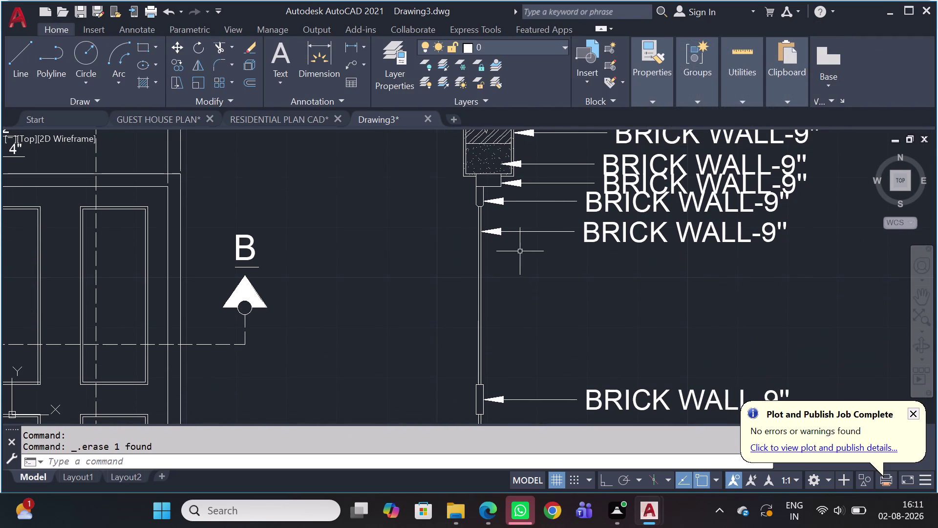
Fillet the right and left top corners of the first lower wall piece.
text(F)
key(space)
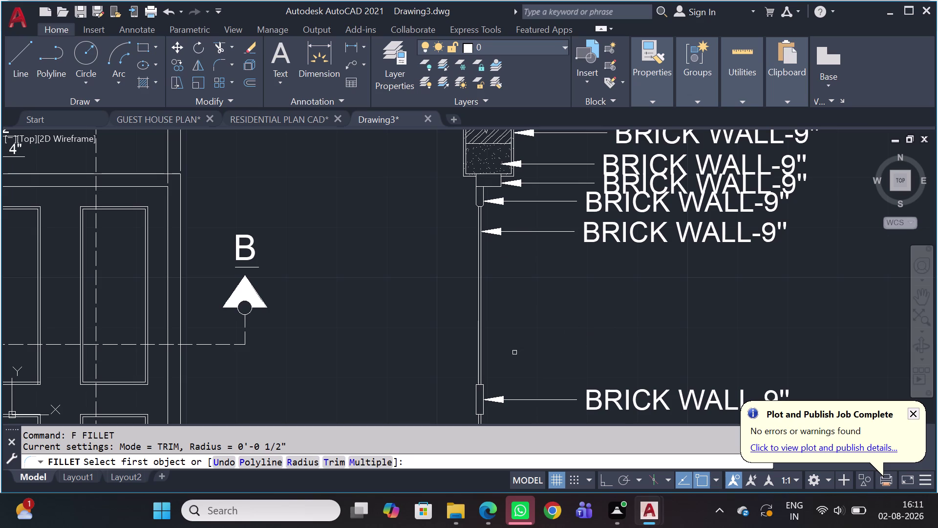
middle_drag(515, 356, 535, 198)
scroll(up, 3)
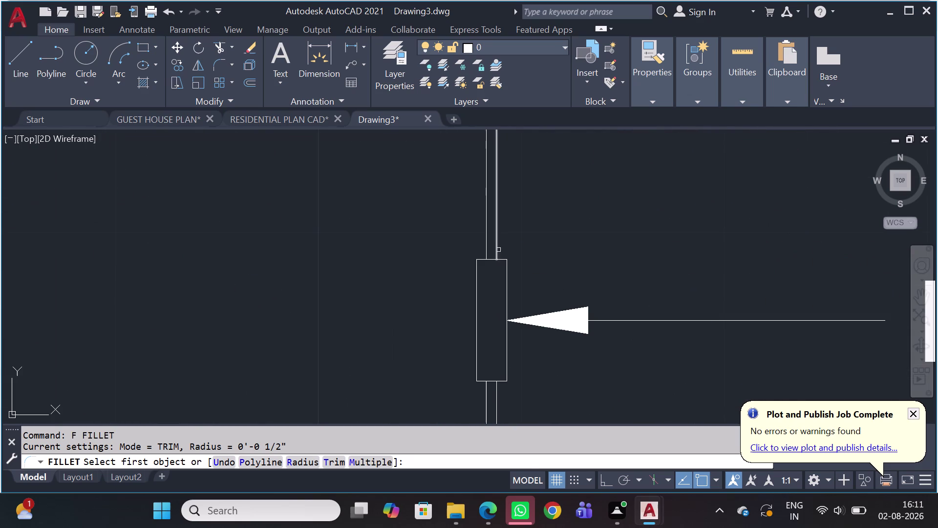
scroll(up, 3)
click(508, 265)
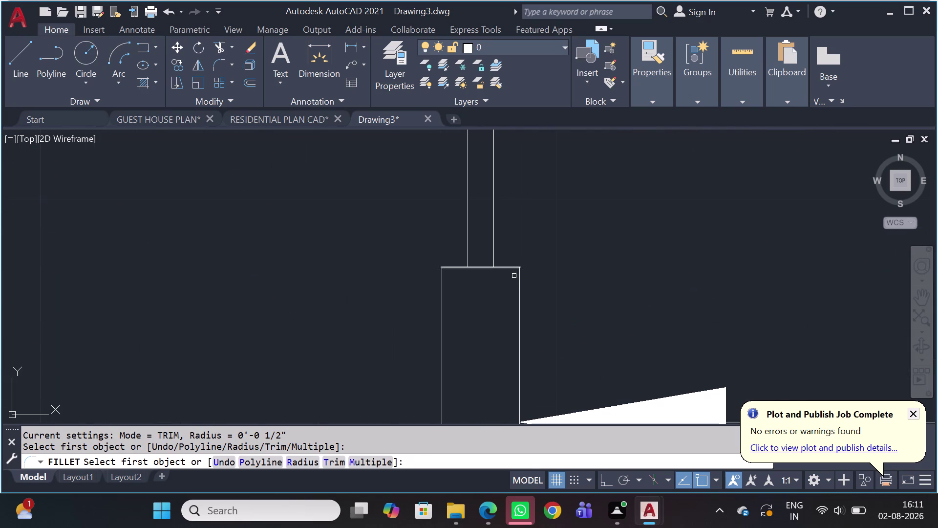
click(521, 280)
click(510, 267)
key(space)
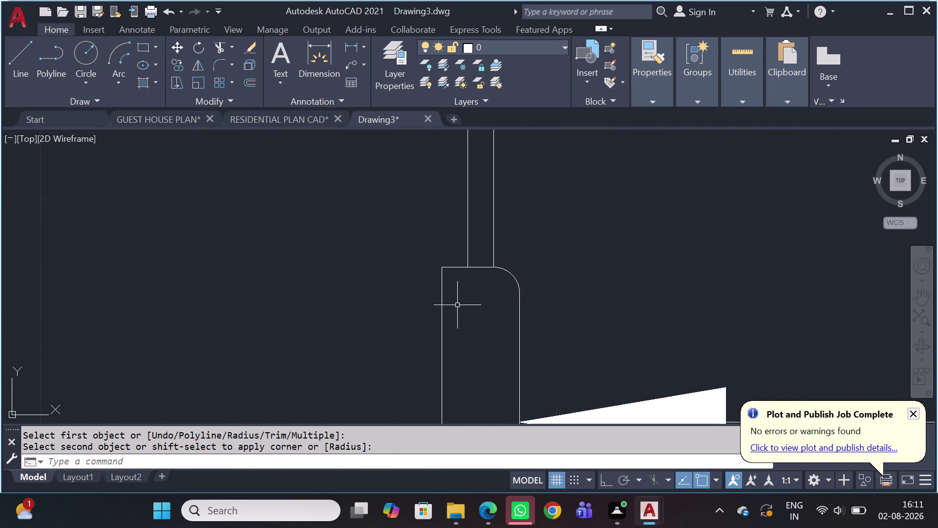
click(450, 267)
click(440, 282)
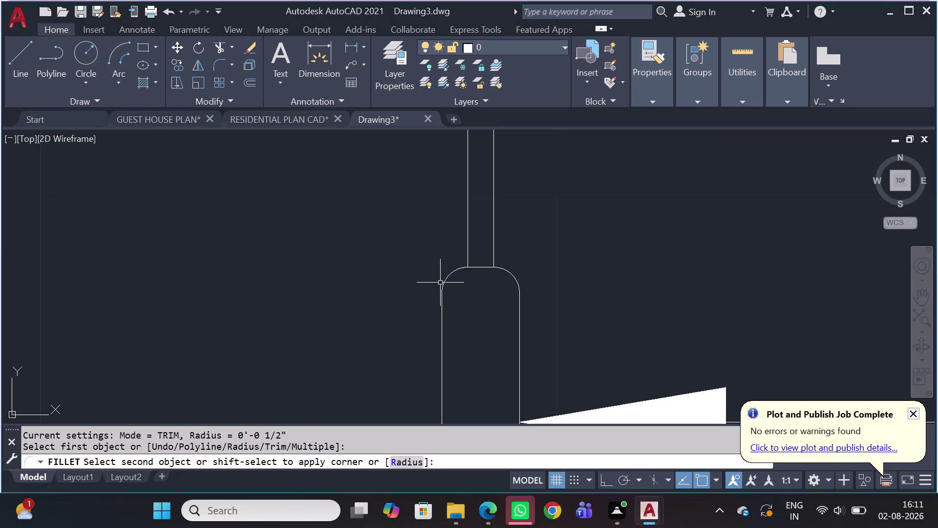
scroll(down, 3)
Round both top corners of the next wall piece along the section.
middle_drag(702, 269, 686, 154)
key(space)
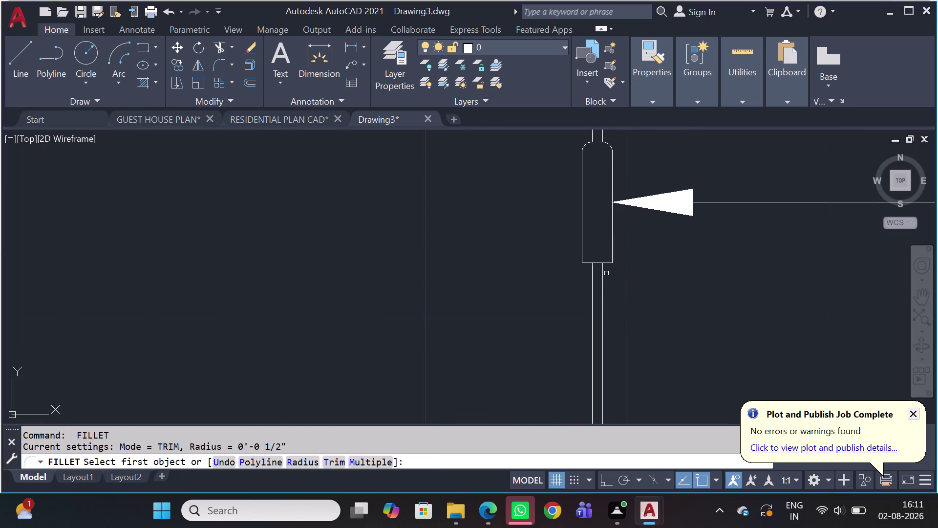
scroll(up, 3)
click(602, 210)
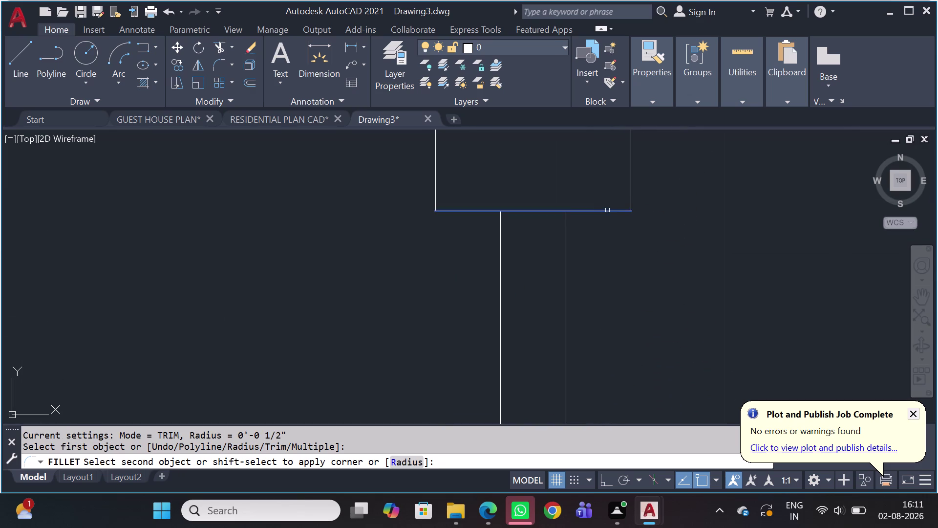
click(630, 198)
key(space)
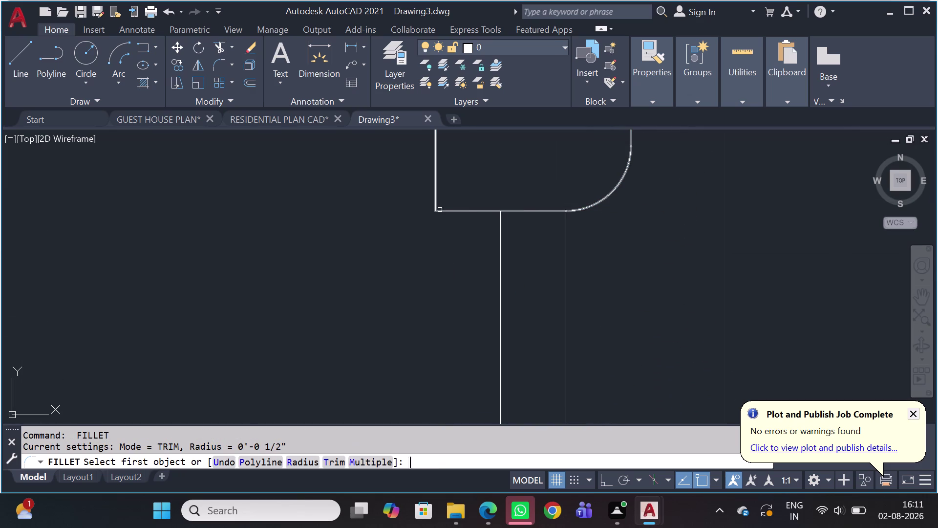
click(440, 211)
click(436, 187)
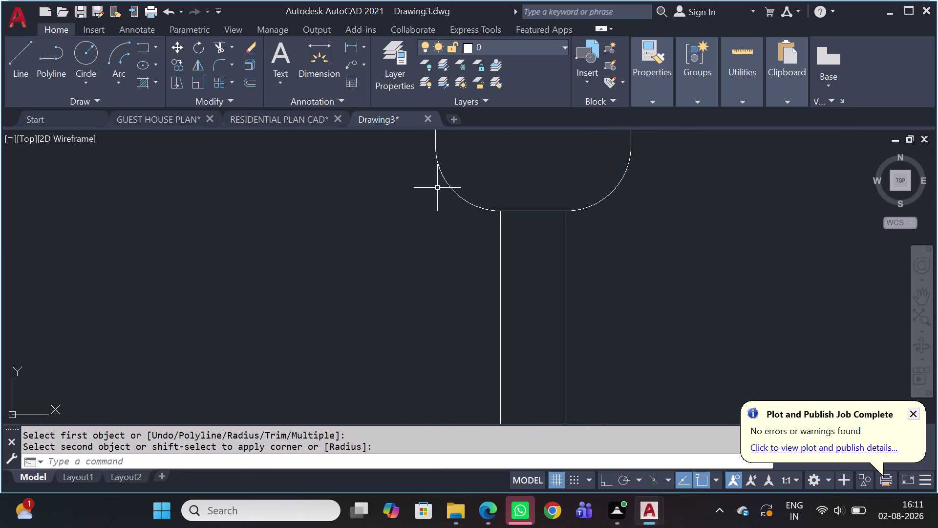
scroll(down, 3)
Round the right and left top corners of the third wall piece.
middle_drag(534, 279, 519, 156)
scroll(down, 3)
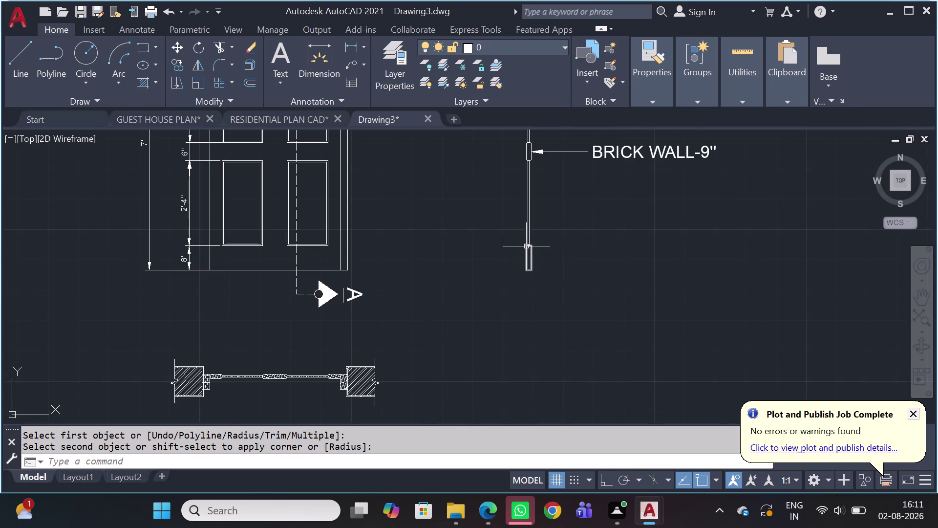
key(space)
scroll(up, 3)
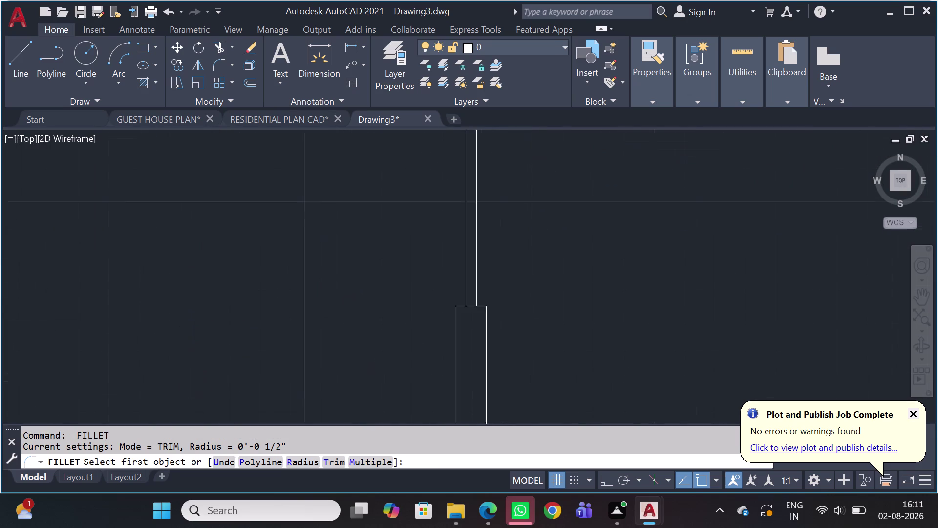
scroll(up, 3)
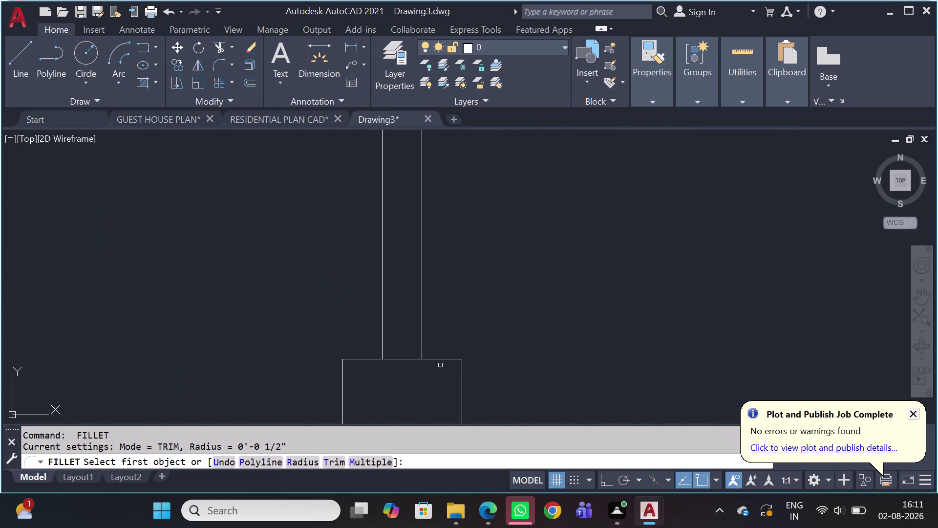
click(436, 358)
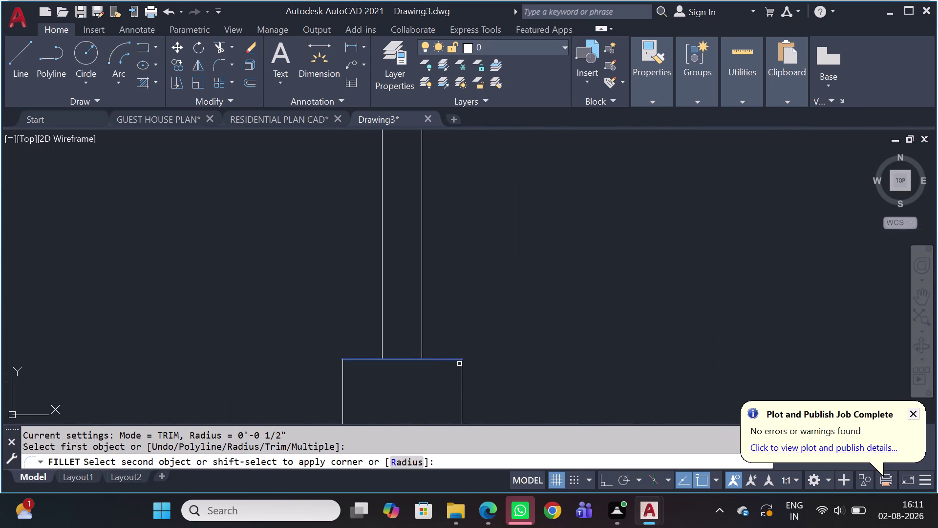
click(461, 370)
key(space)
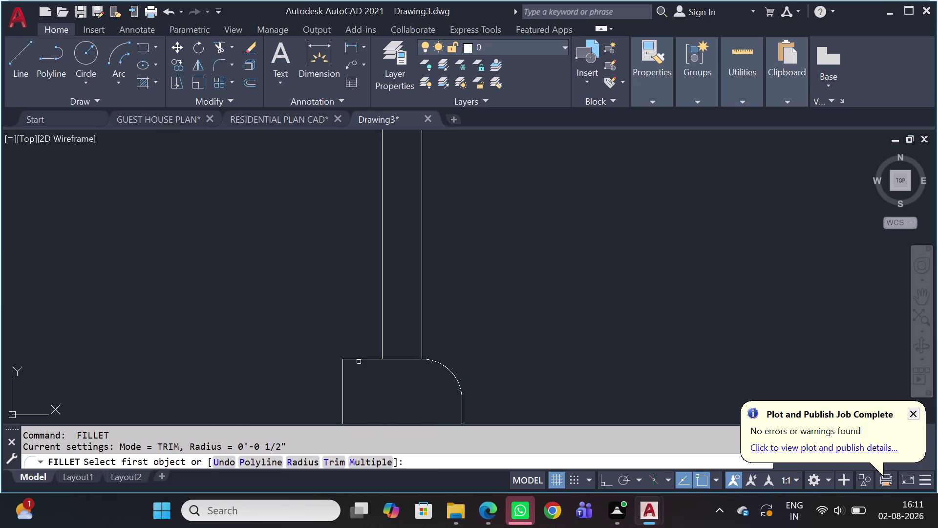
click(357, 357)
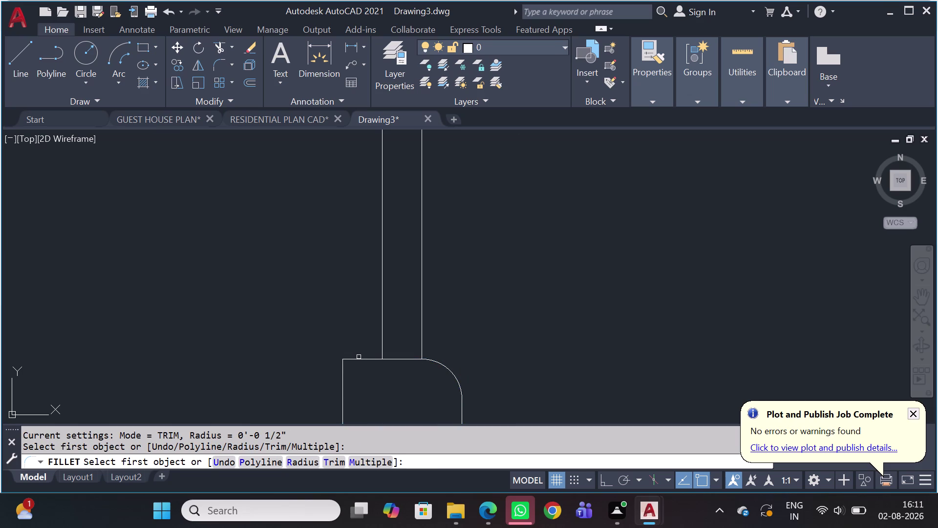
click(359, 359)
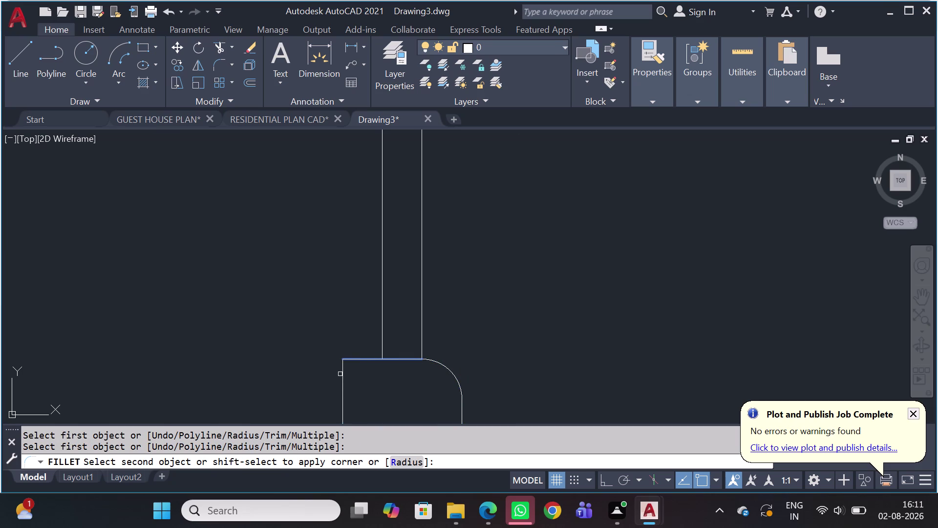
click(341, 374)
scroll(down, 3)
scroll(down, 3)
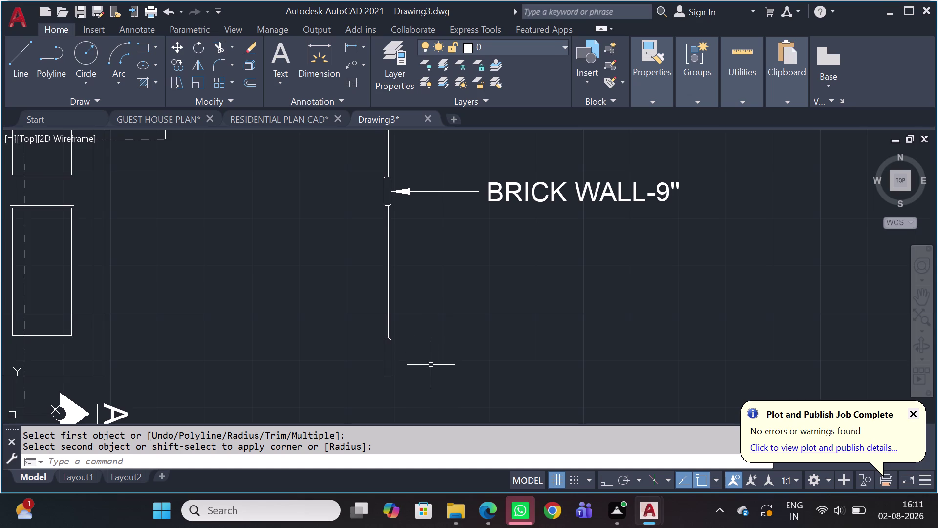
Start HATCH and pick inside the wall piece and the thin wall.
text(H)
key(space)
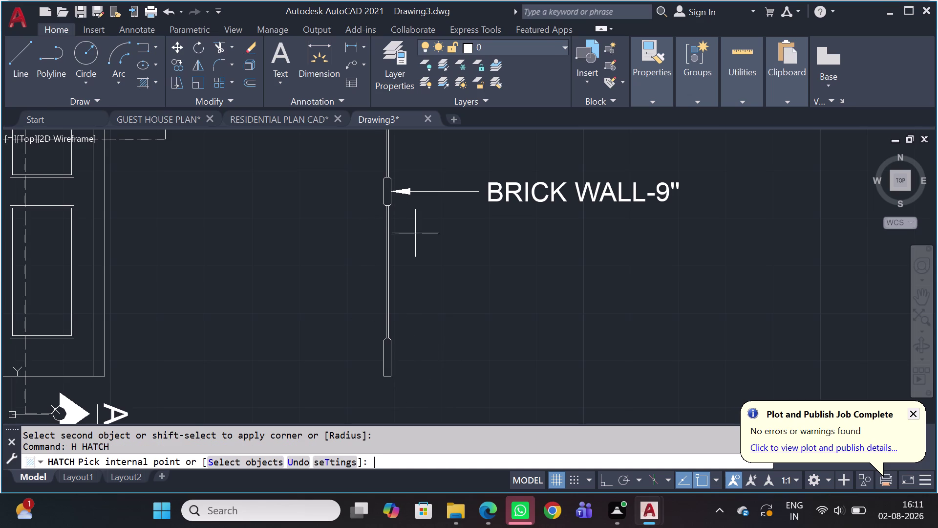
scroll(up, 3)
click(385, 196)
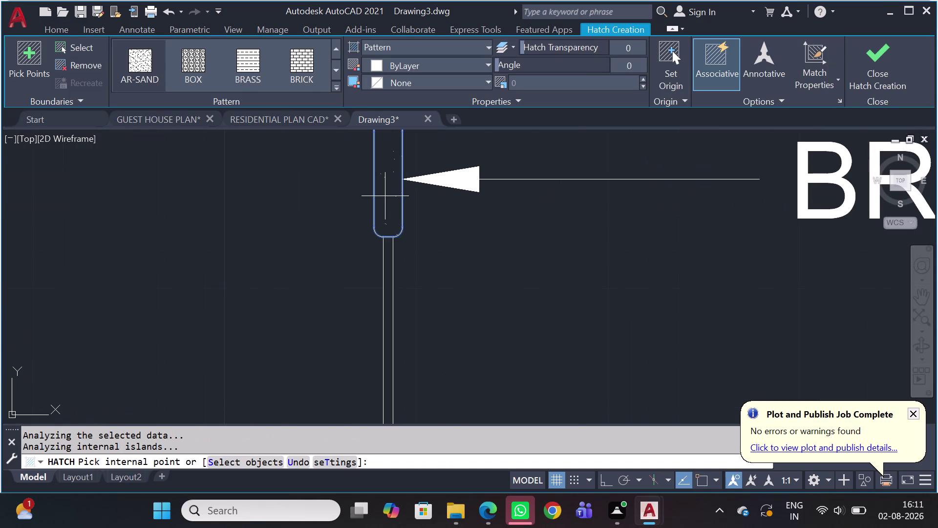
click(390, 303)
scroll(down, 3)
scroll(down, 3)
scroll(up, 3)
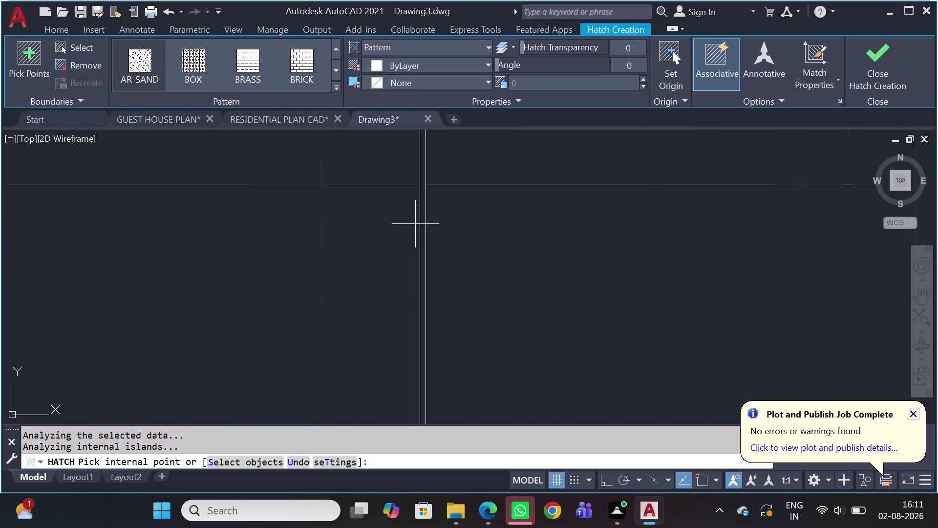
scroll(up, 3)
click(423, 253)
scroll(down, 3)
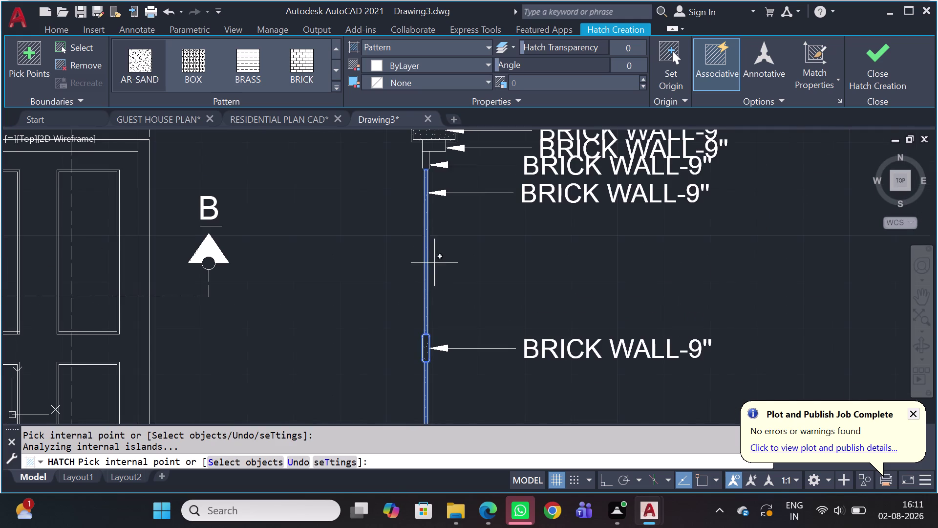
Pick further wall areas to hatch, then cancel the hatch.
middle_drag(469, 196, 467, 316)
scroll(up, 3)
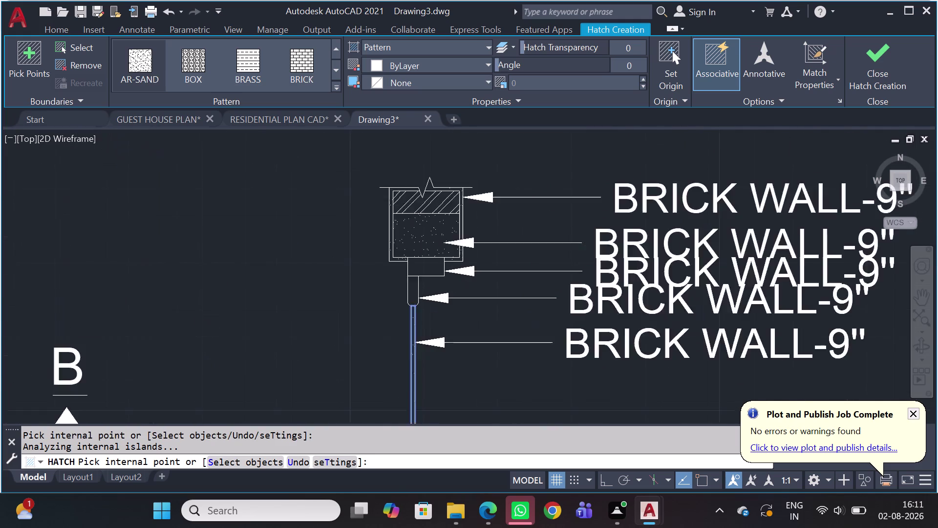
click(429, 263)
click(391, 311)
scroll(down, 3)
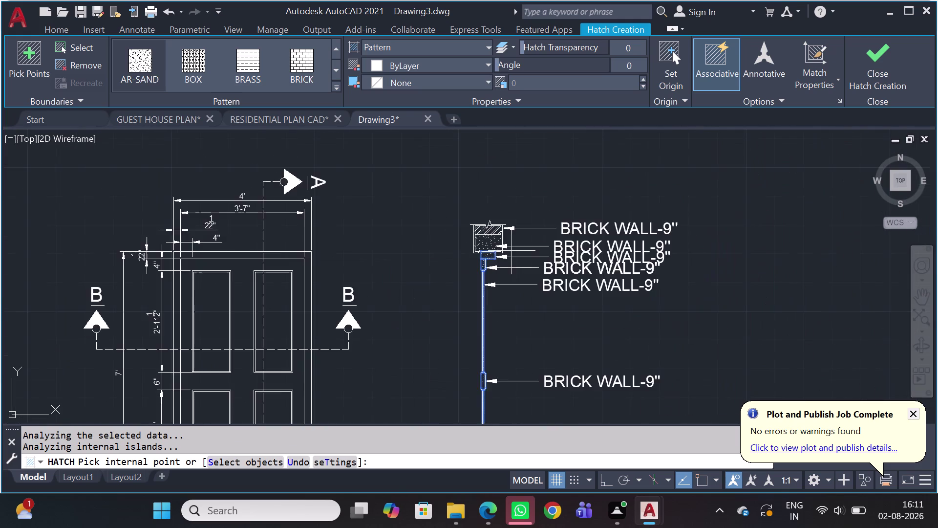
scroll(down, 3)
middle_drag(506, 392, 493, 270)
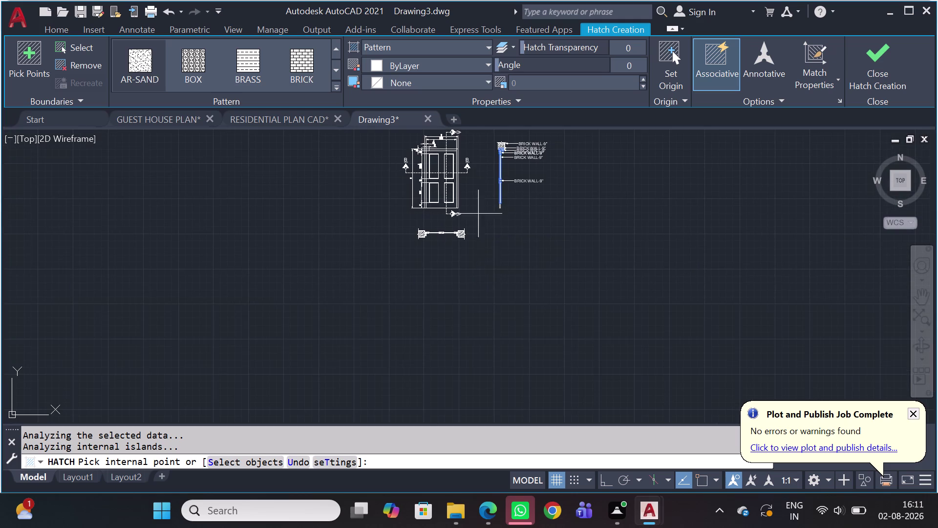
scroll(up, 3)
click(587, 309)
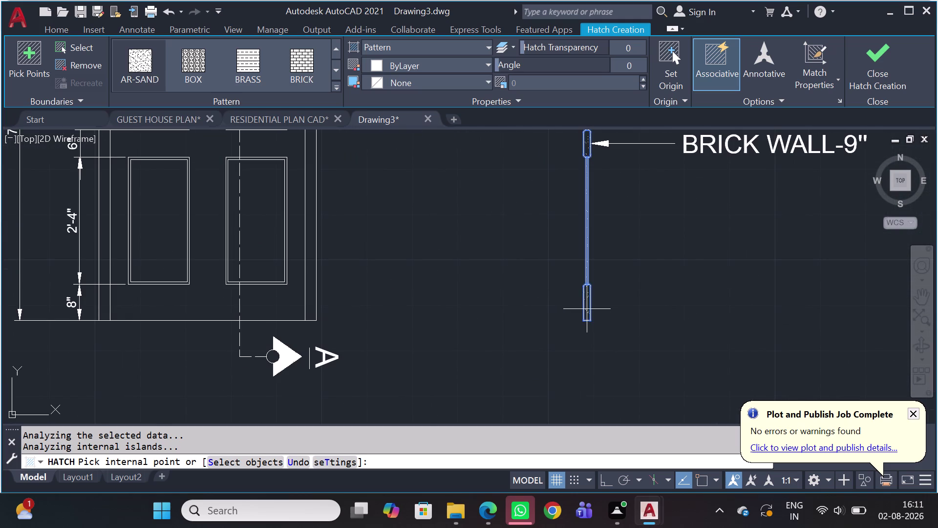
key(Escape)
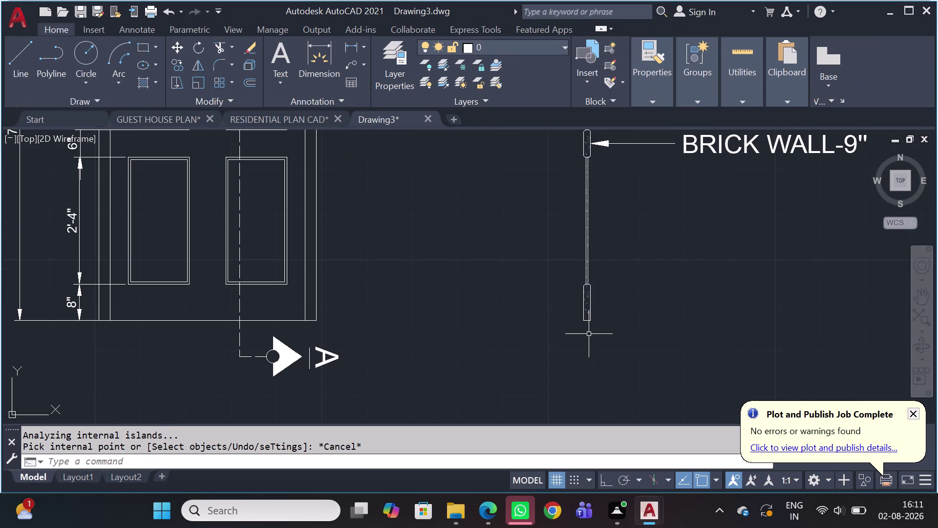
Start MATCHPROP with the MA alias.
text(MA)
key(space)
scroll(down, 3)
scroll(up, 3)
scroll(up, 3)
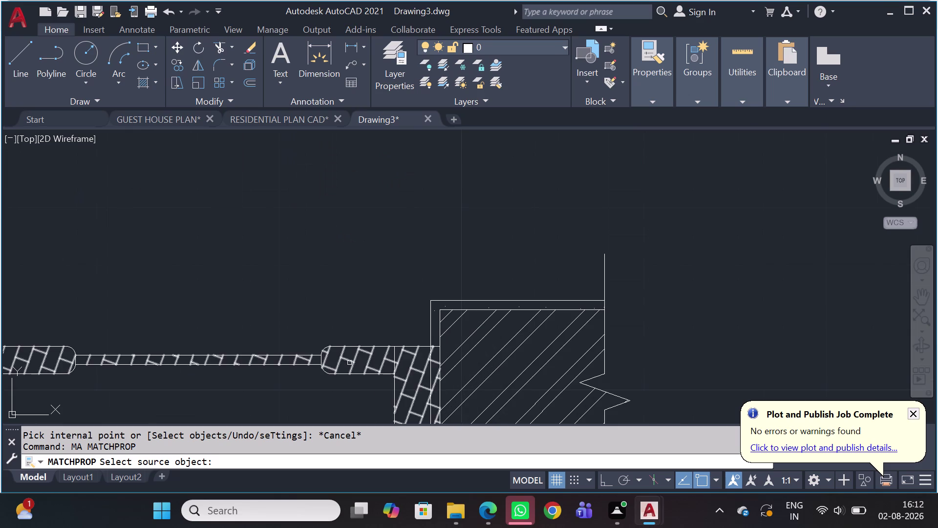
Match the hatched wall's brick hatch onto the thin wall pieces with MATCHPROP.
click(365, 362)
scroll(down, 3)
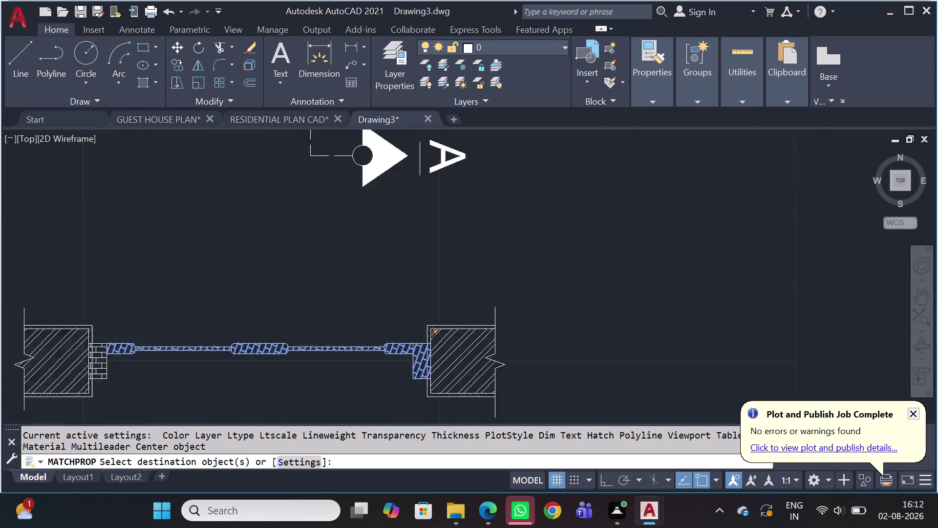
middle_drag(759, 226, 588, 448)
scroll(up, 3)
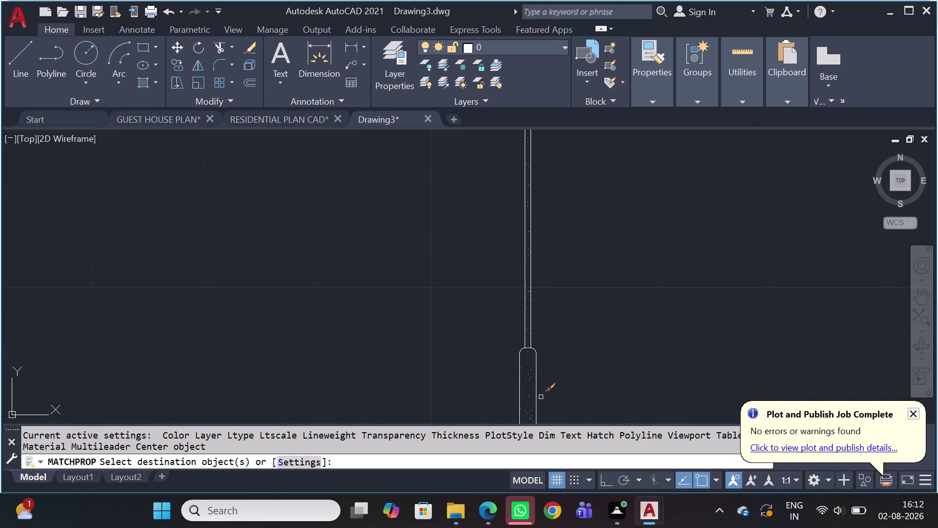
click(528, 376)
scroll(down, 3)
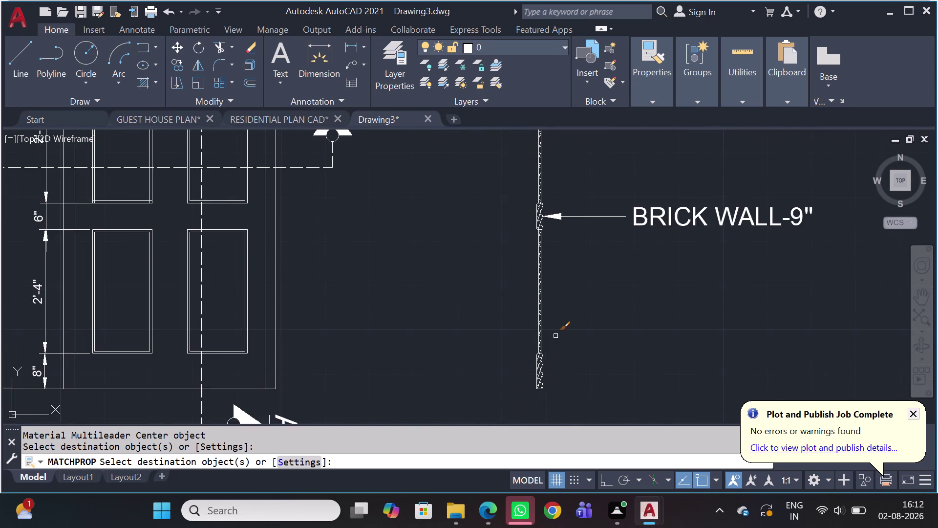
scroll(down, 3)
key(Escape)
Pan up to the stacked callouts and open one callout's text for editing.
scroll(up, 3)
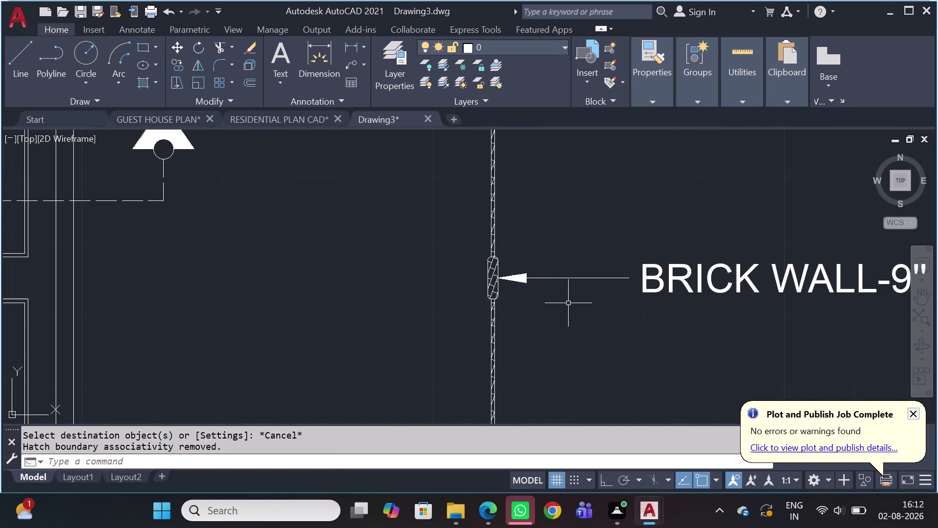
scroll(down, 3)
middle_drag(757, 277, 567, 427)
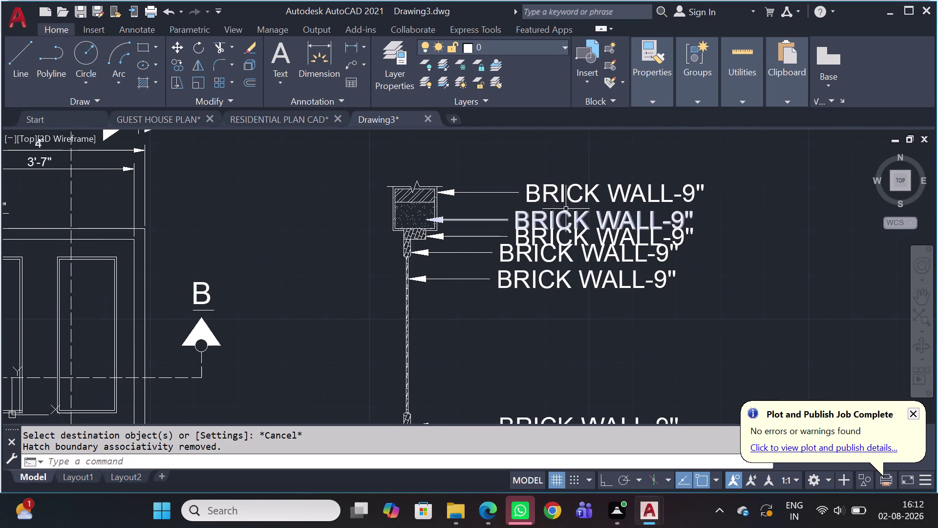
scroll(down, 3)
scroll(up, 3)
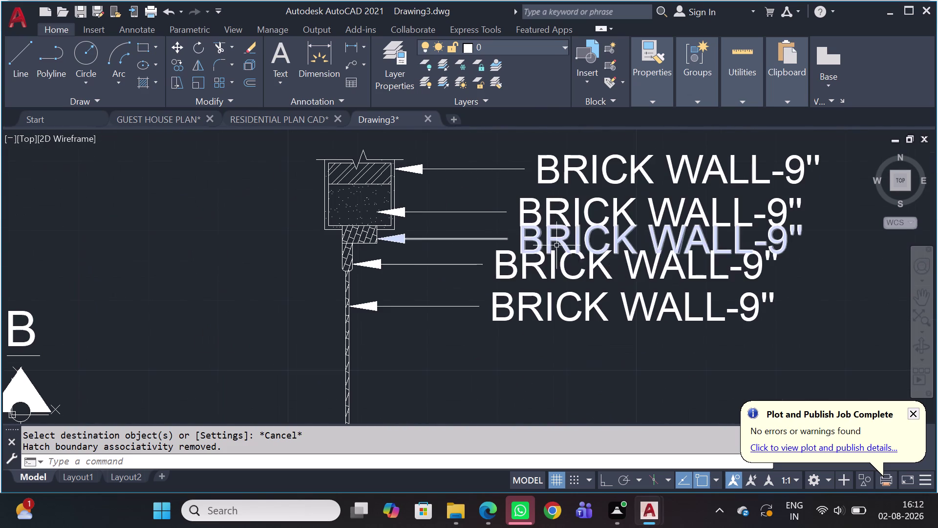
double_click(566, 208)
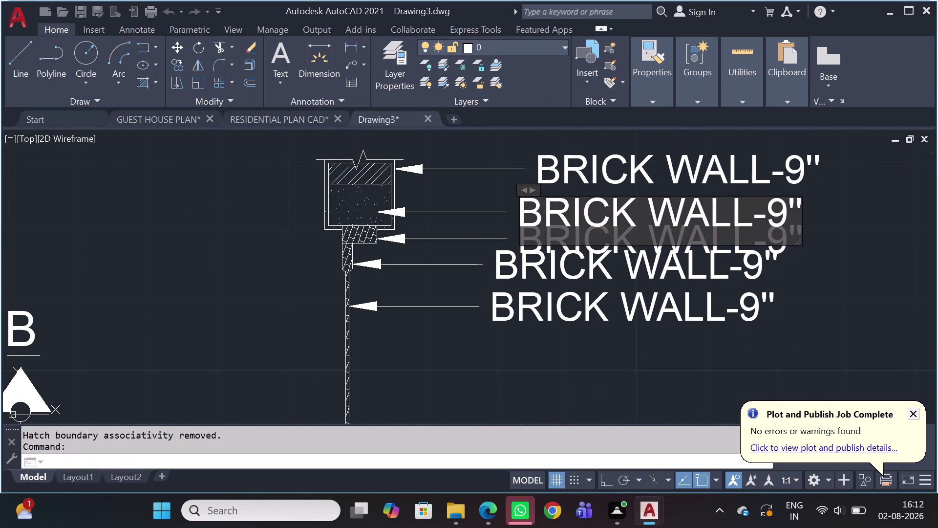
Exit the callout text editor discarding changes, then window-select the duplicate BRICK WALL-9" callouts.
double_click(566, 208)
click(566, 207)
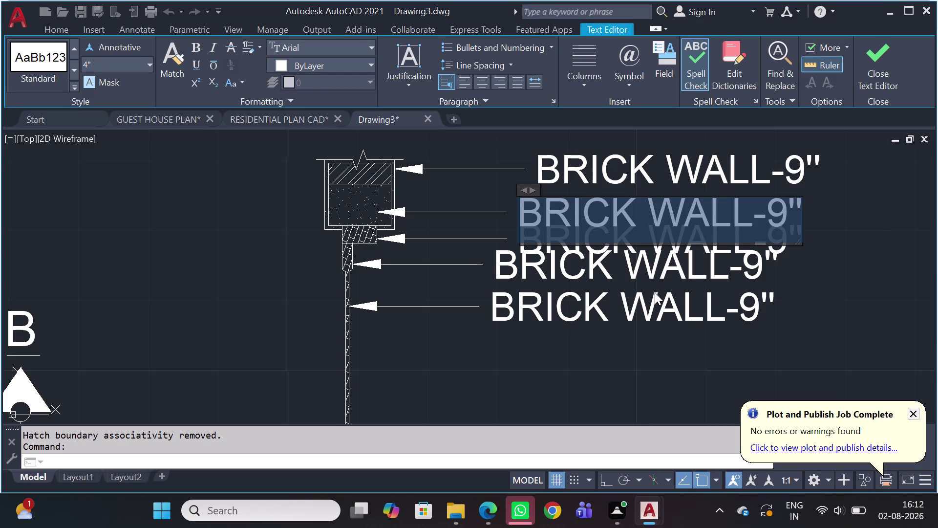
text(CE)
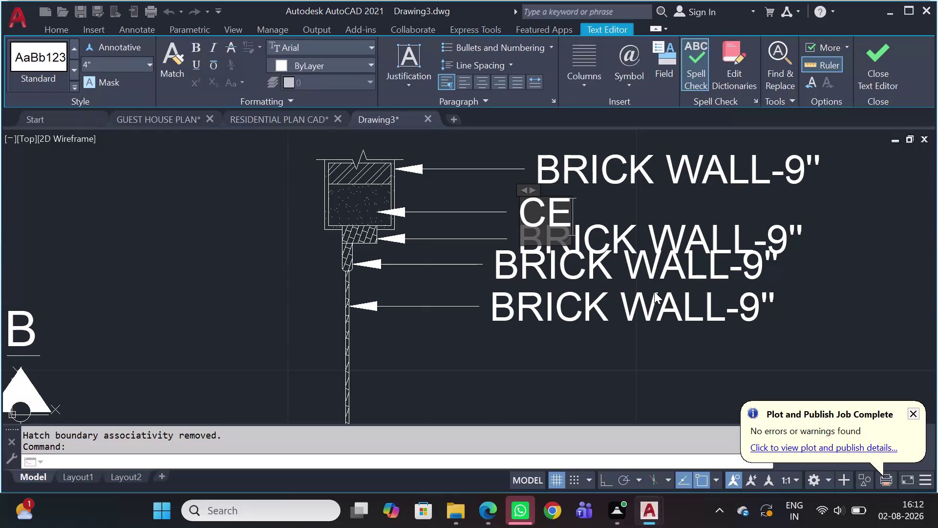
key(Escape)
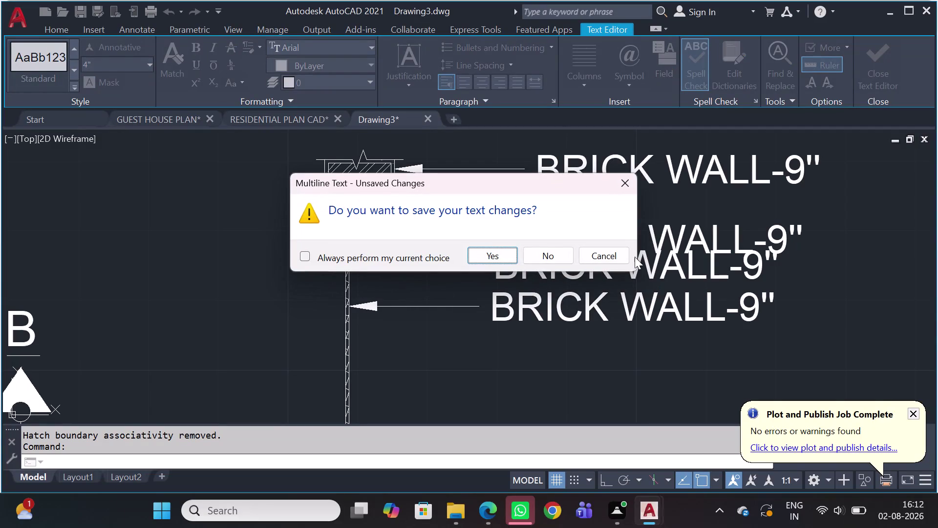
click(544, 252)
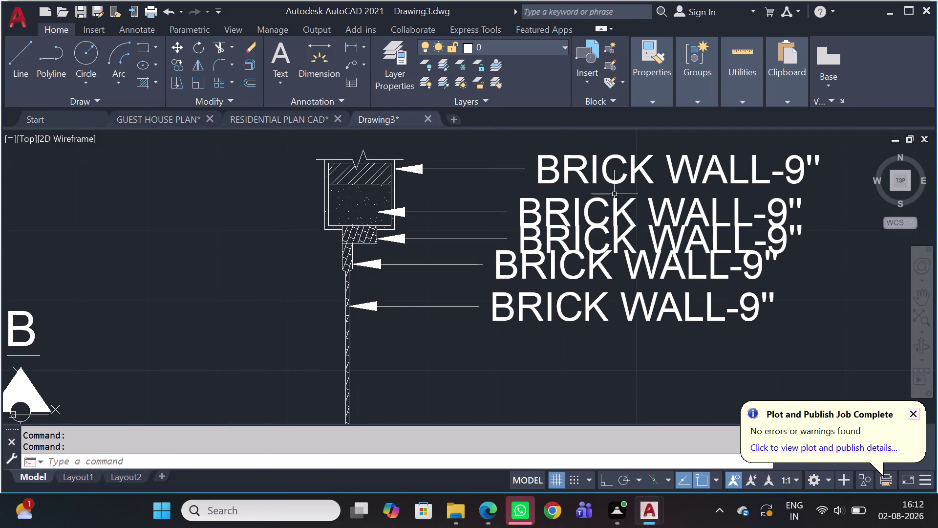
click(614, 194)
click(478, 368)
Delete the selected duplicate callouts and the mid-wall BRICK WALL-9" callout.
key(Delete)
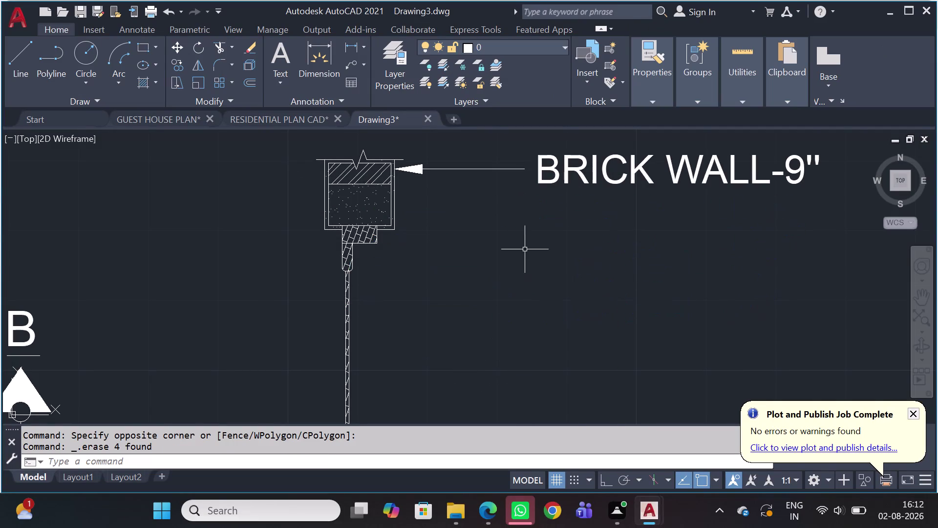
scroll(down, 3)
click(553, 302)
click(558, 364)
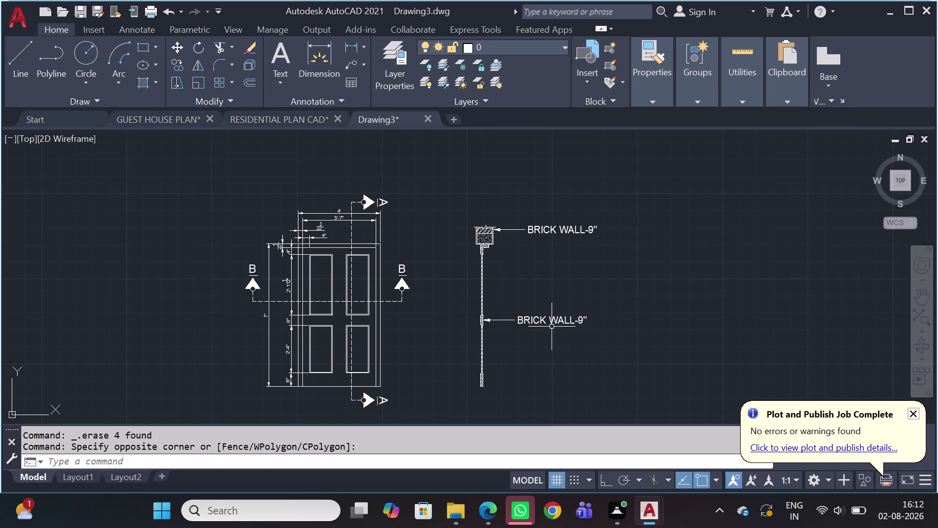
click(571, 311)
click(551, 315)
click(548, 318)
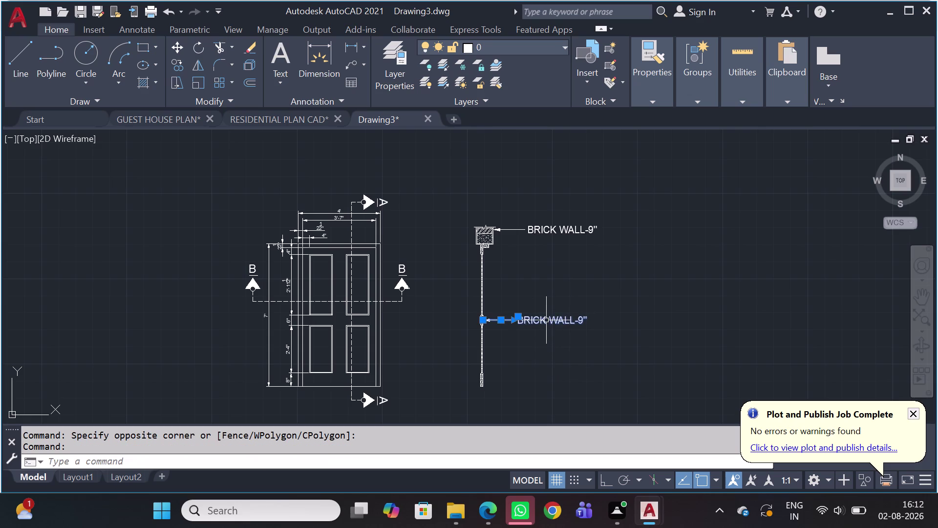
key(Delete)
Select the top callout and move its landing point closer to the wall.
scroll(up, 3)
click(591, 191)
click(563, 249)
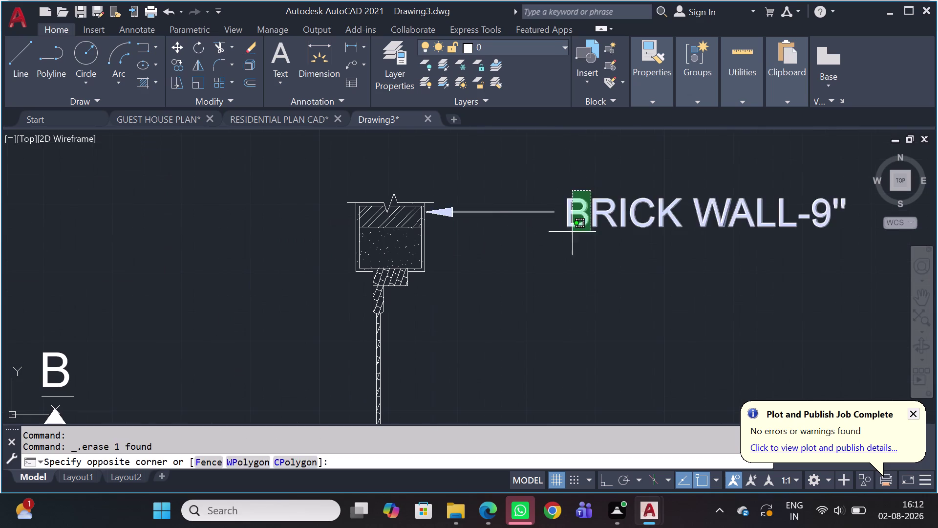
scroll(up, 3)
scroll(up, 3)
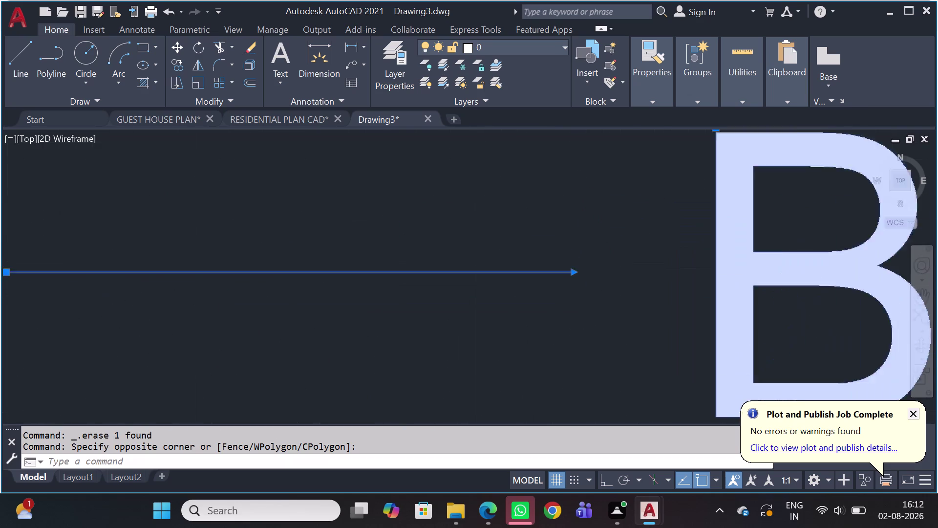
scroll(up, 3)
scroll(down, 3)
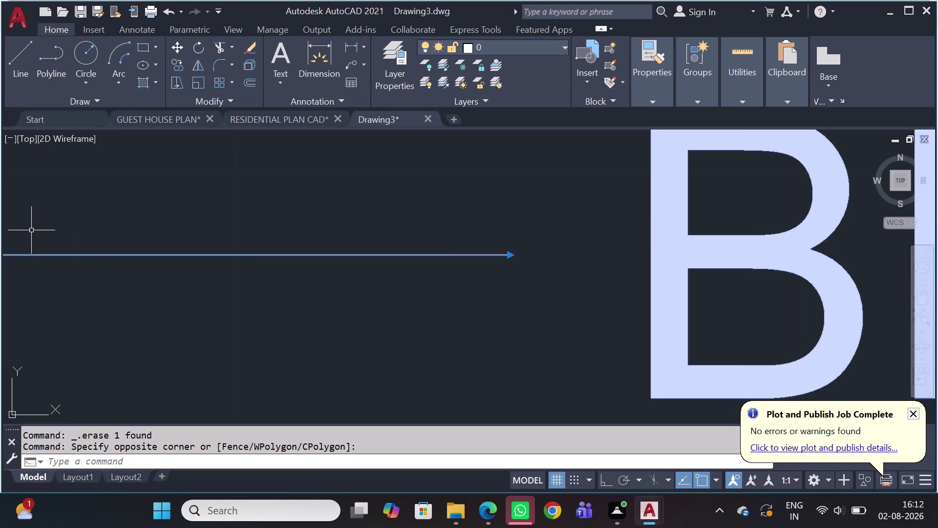
scroll(down, 3)
middle_drag(25, 229, 365, 203)
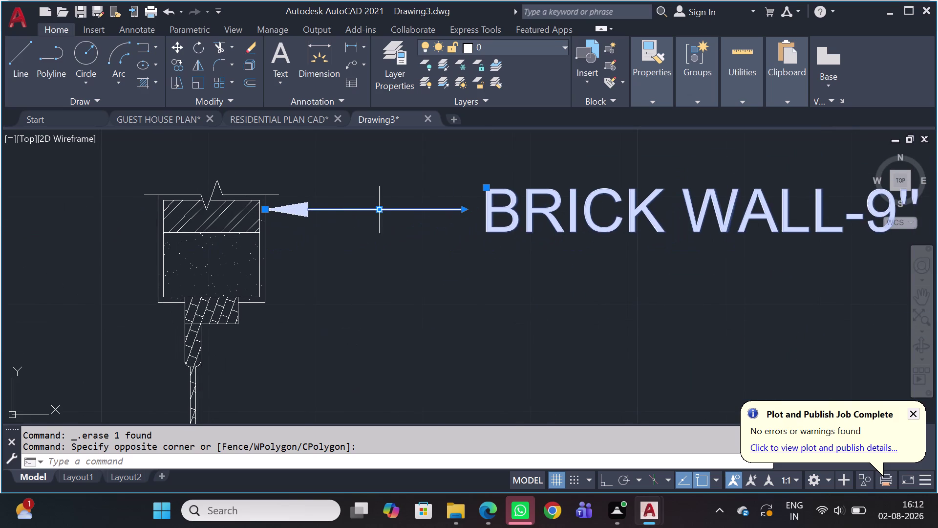
click(462, 211)
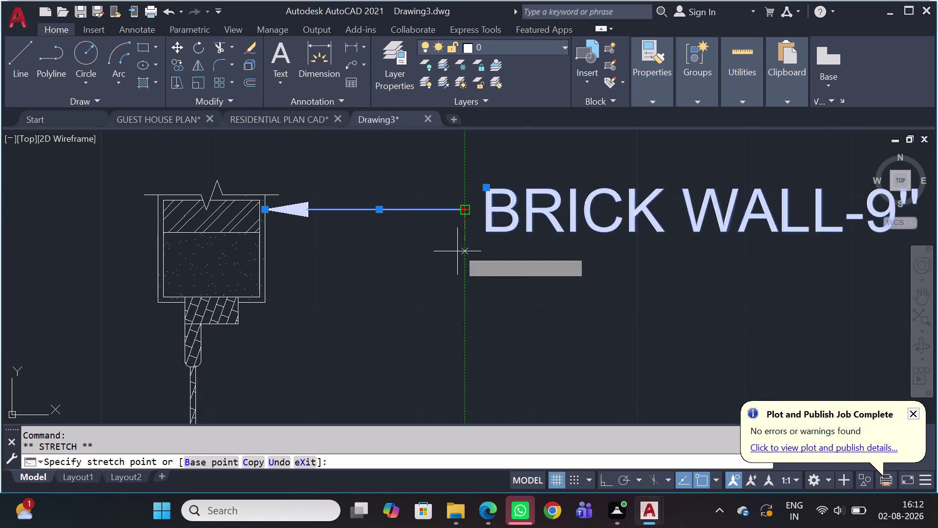
click(457, 323)
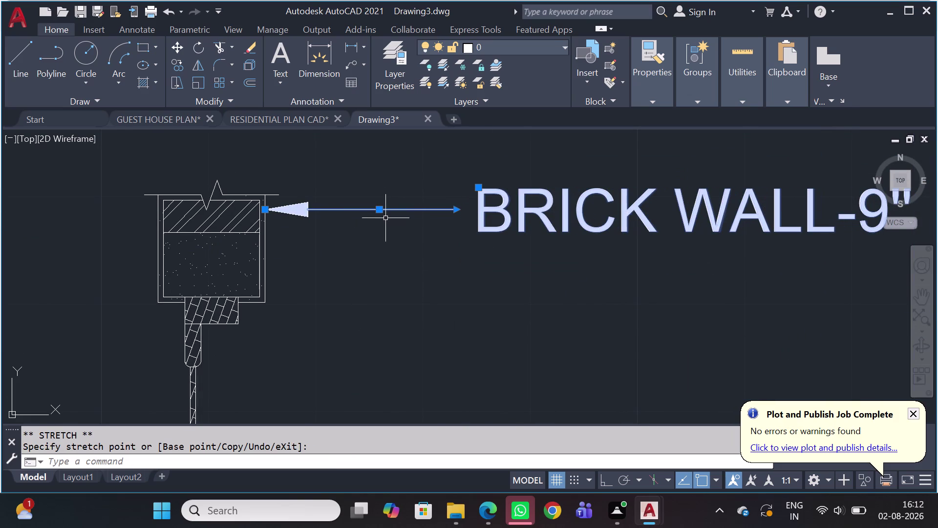
Move the top callout's landing farther right, lengthening its leader.
click(381, 207)
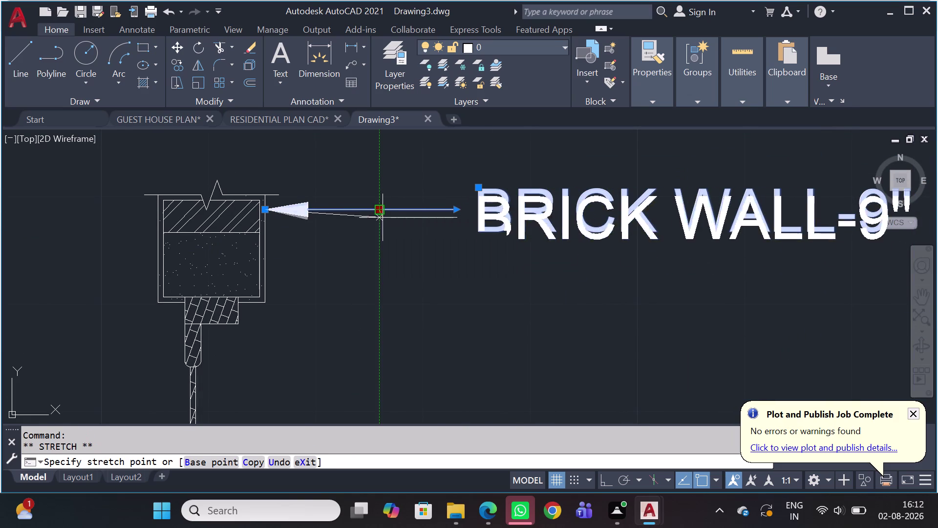
scroll(down, 3)
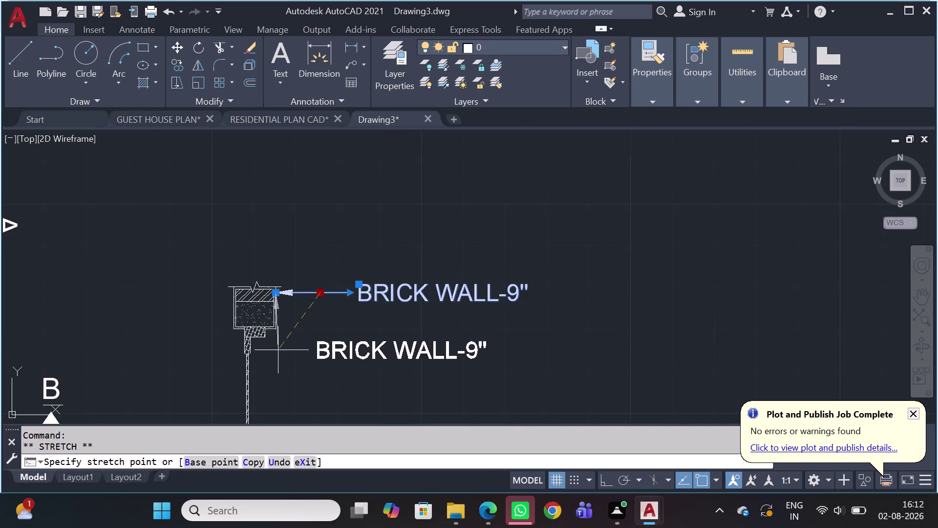
scroll(down, 3)
middle_drag(272, 378, 309, 226)
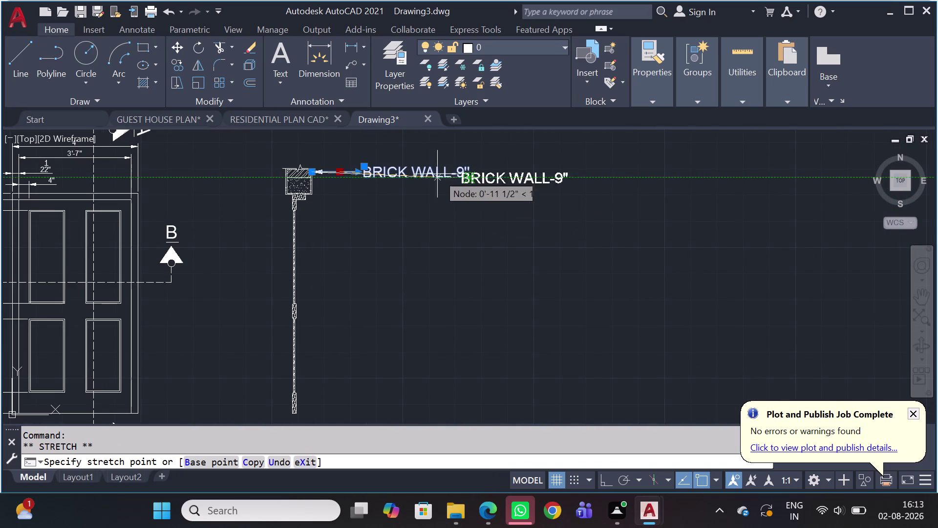
key(Escape)
scroll(up, 3)
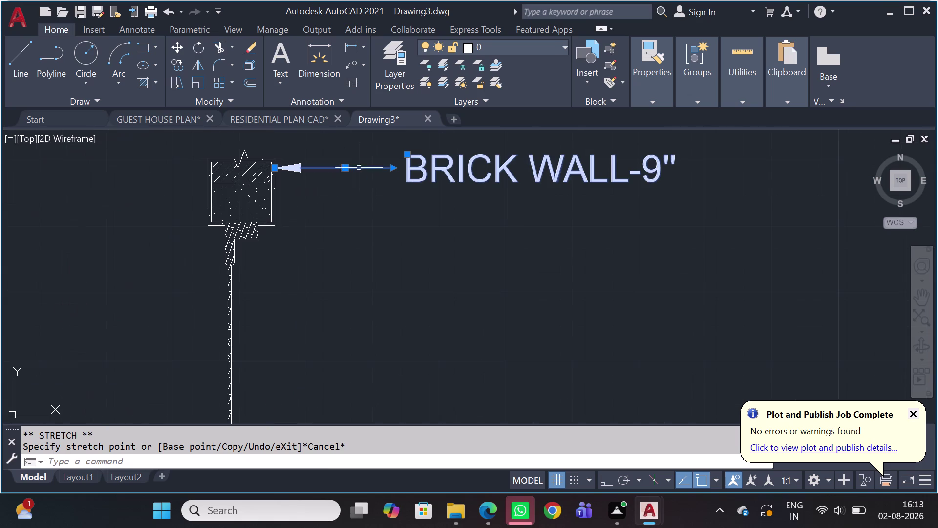
click(343, 170)
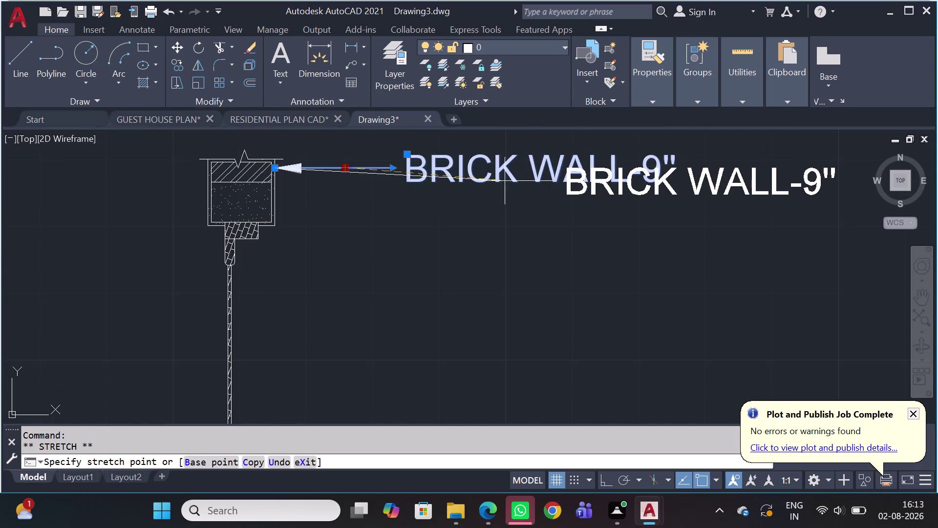
click(505, 180)
Select the top BRICK WALL-9" callout and delete it.
key(Escape)
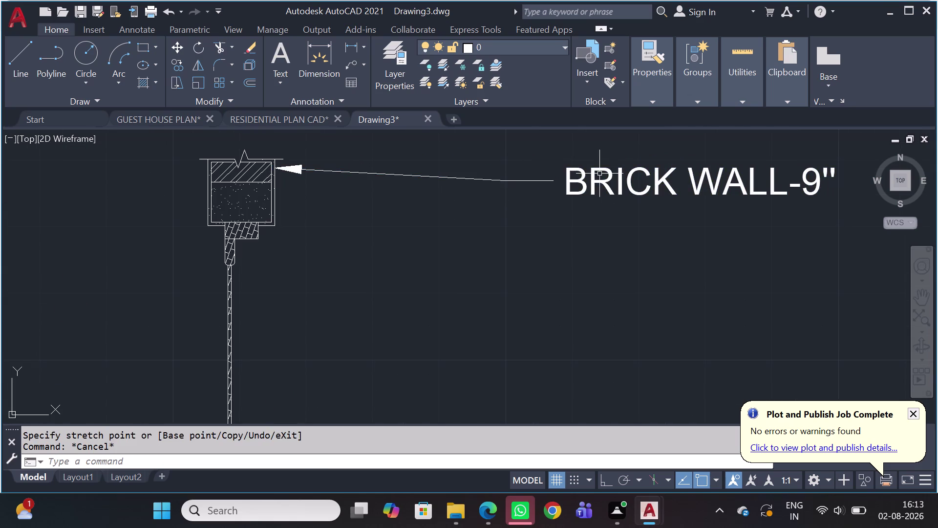
drag(617, 174, 569, 198)
click(473, 237)
key(Delete)
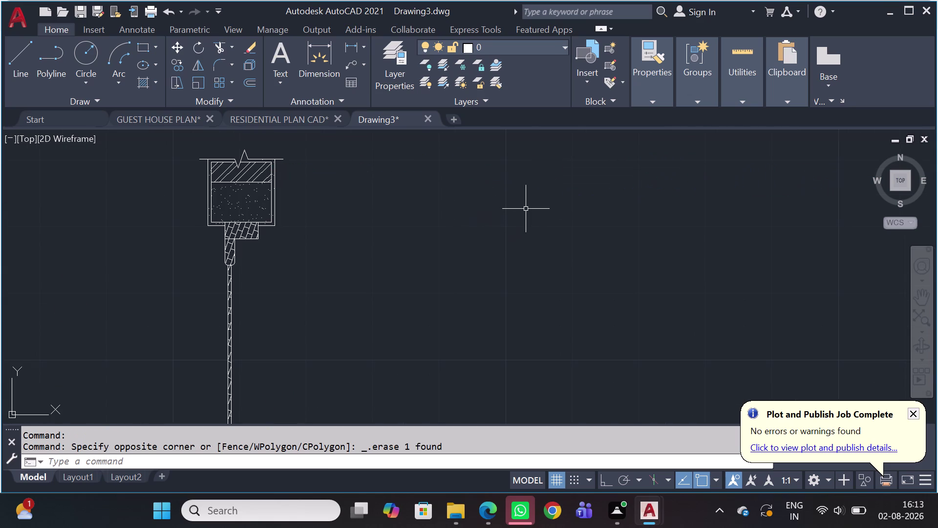
Draw a trial leader from the top hatched layer, then cancel and delete it.
click(356, 57)
scroll(up, 3)
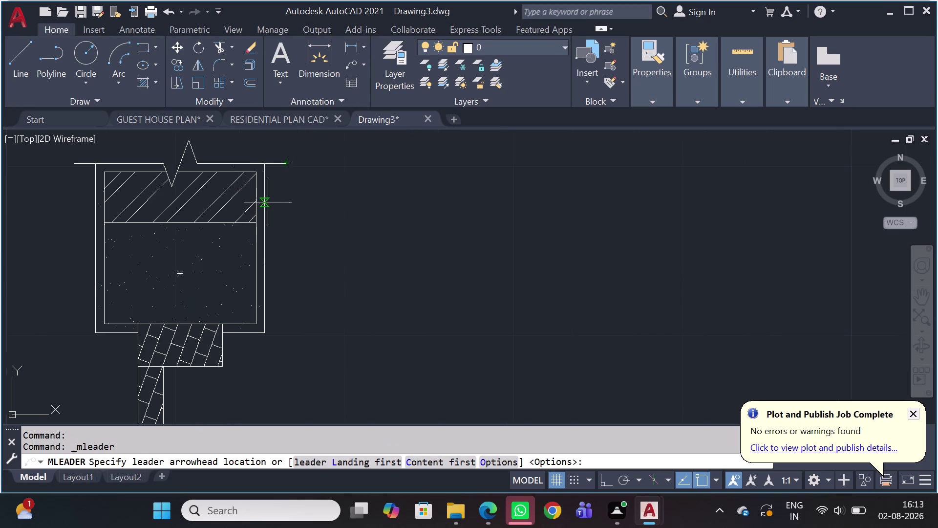
click(265, 201)
click(367, 199)
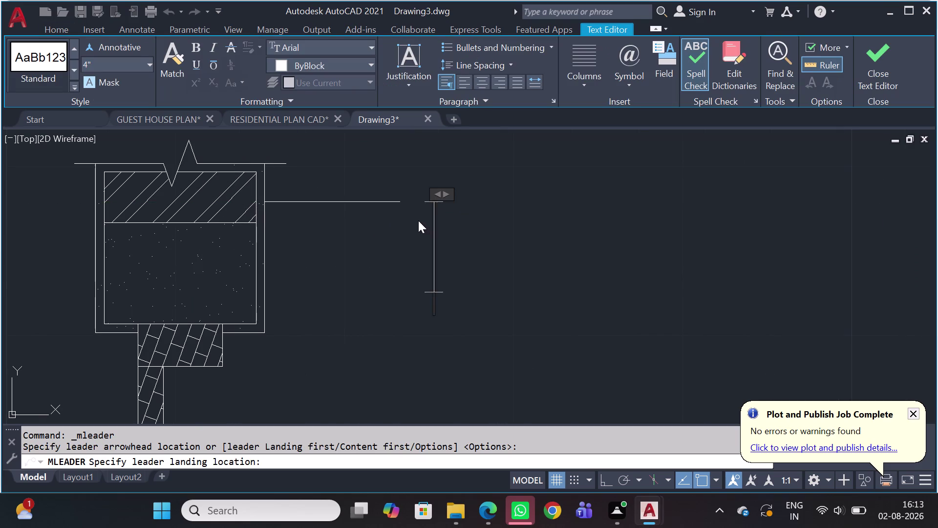
key(Escape)
drag(431, 172, 408, 179)
drag(379, 211, 374, 223)
key(Delete)
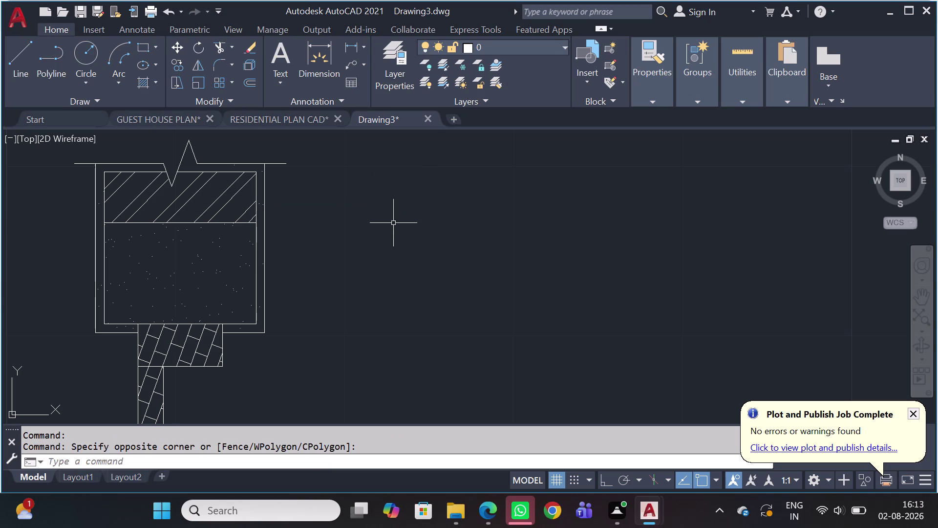
Draw a leader from the wall's right edge, abandon its text, and delete it.
click(349, 68)
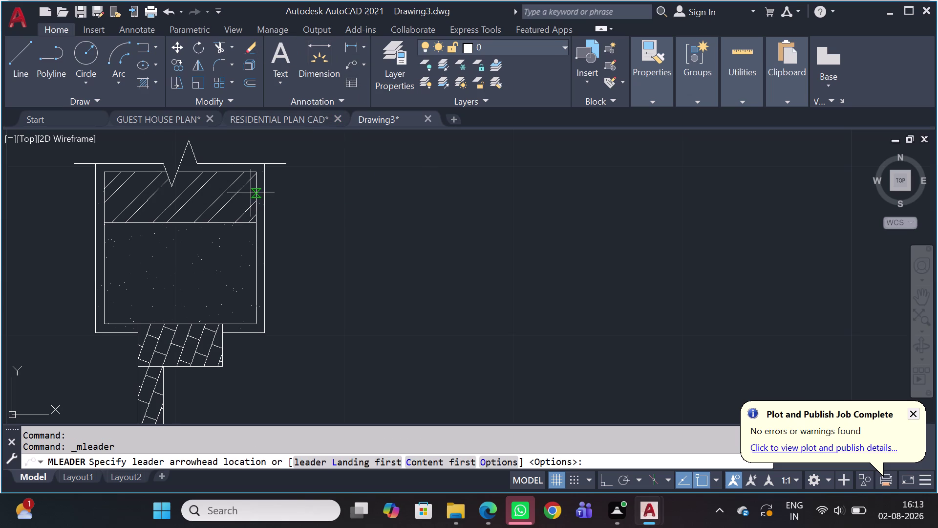
scroll(up, 3)
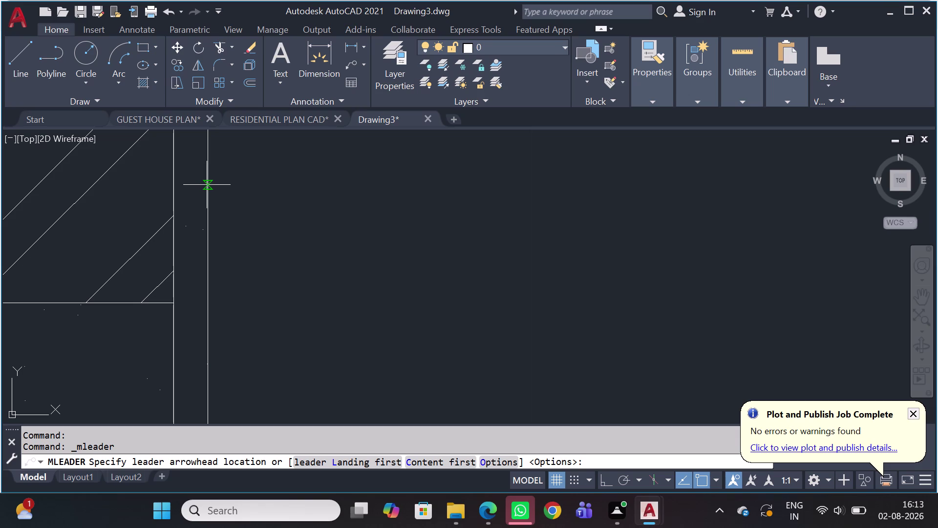
click(205, 184)
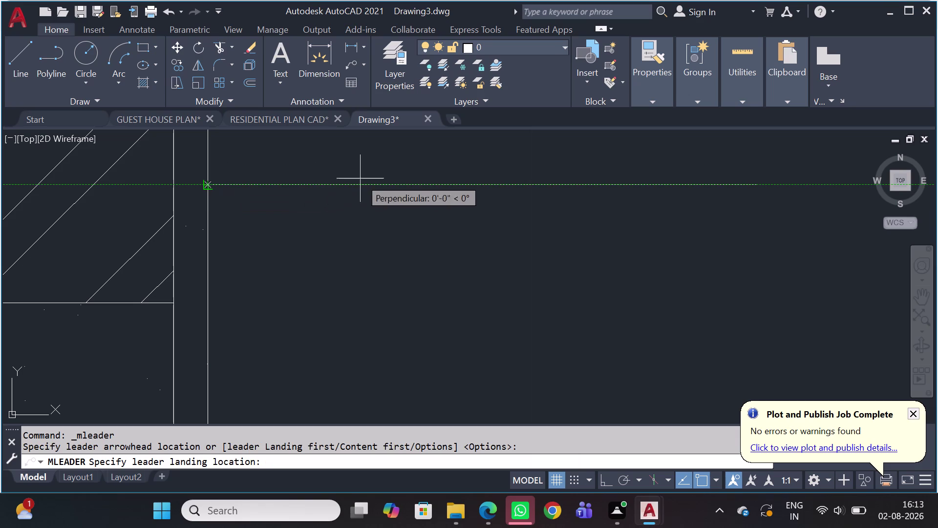
click(319, 178)
scroll(down, 3)
scroll(down, 3)
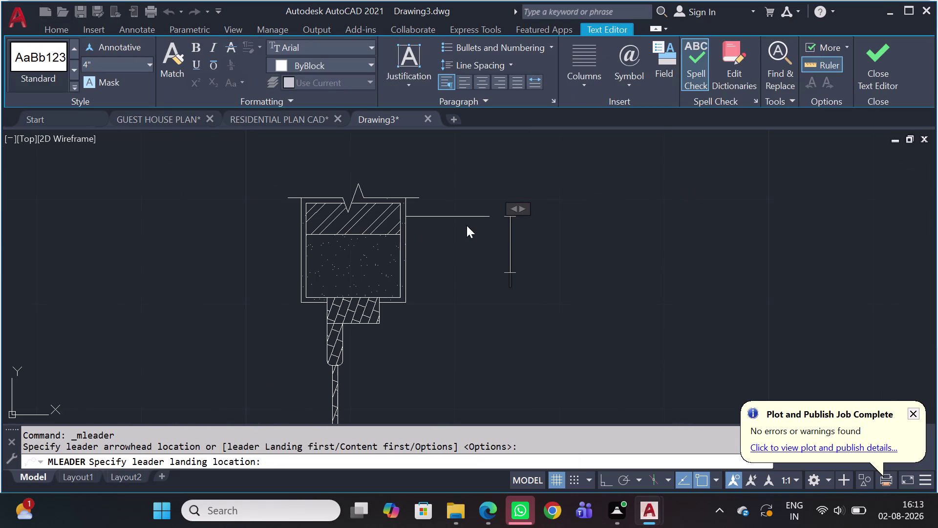
key(Escape)
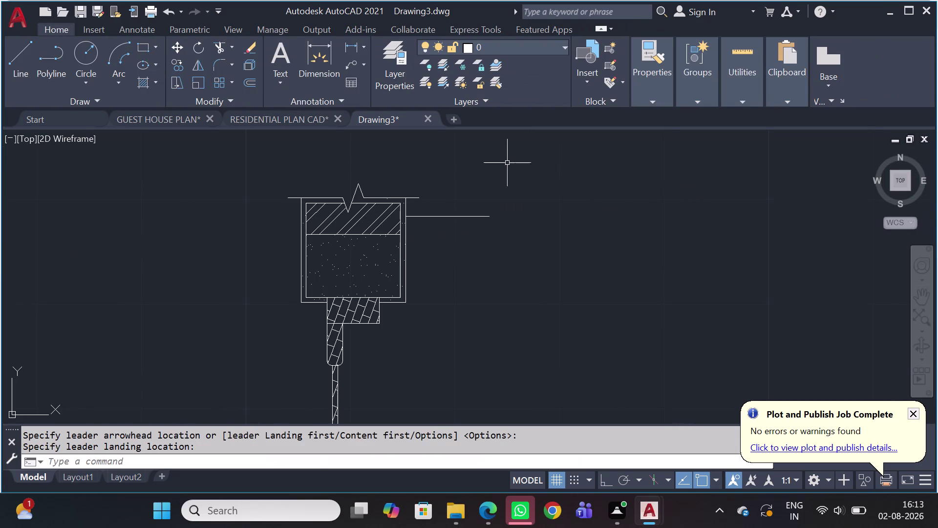
drag(458, 173, 458, 182)
click(432, 243)
key(Delete)
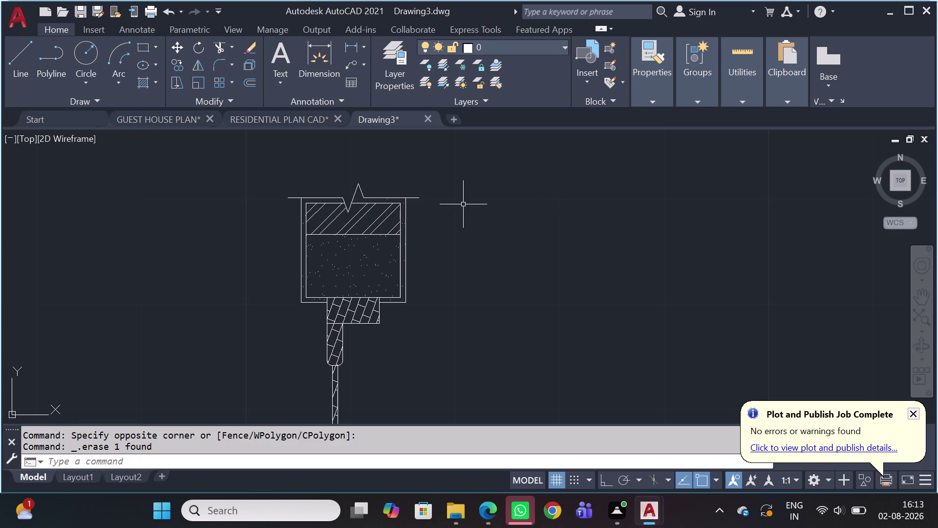
Draw a new multileader from the wall's outer edge, Ortho on, landing right of the wall.
click(352, 65)
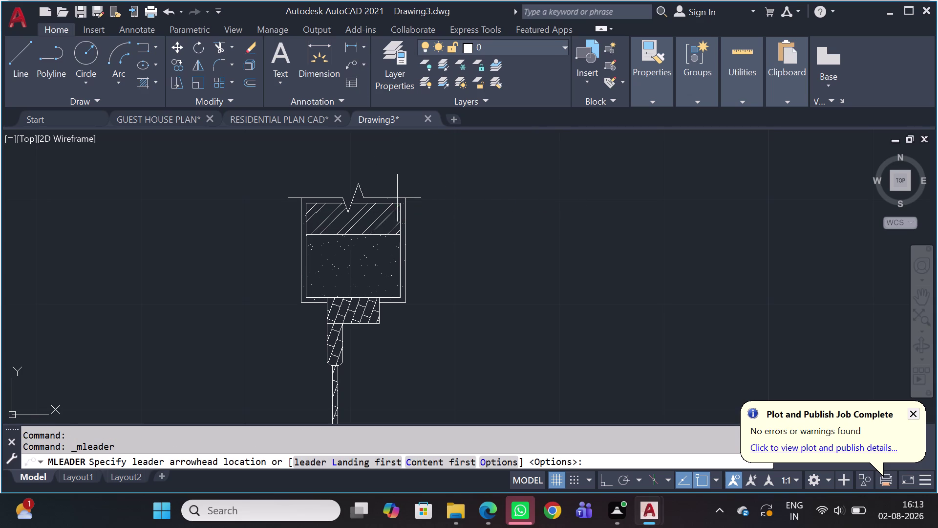
scroll(up, 3)
scroll(up, 3)
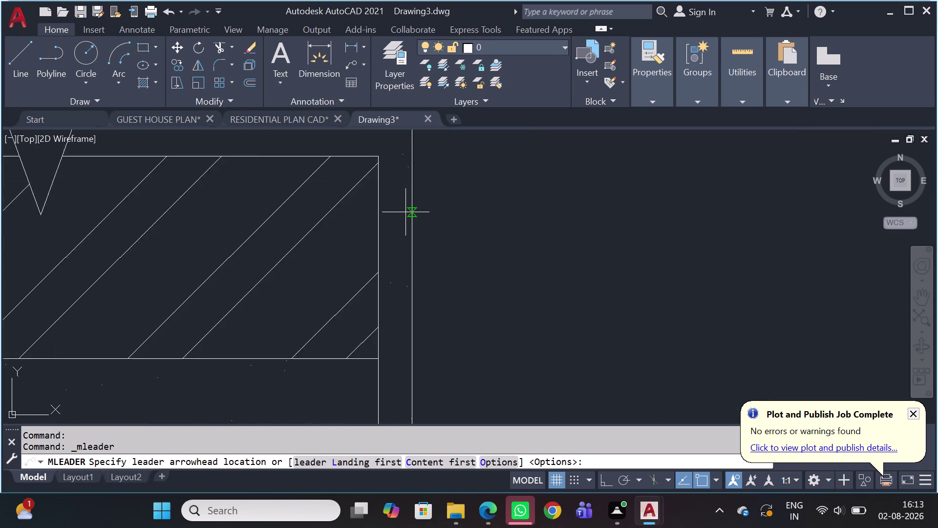
scroll(up, 3)
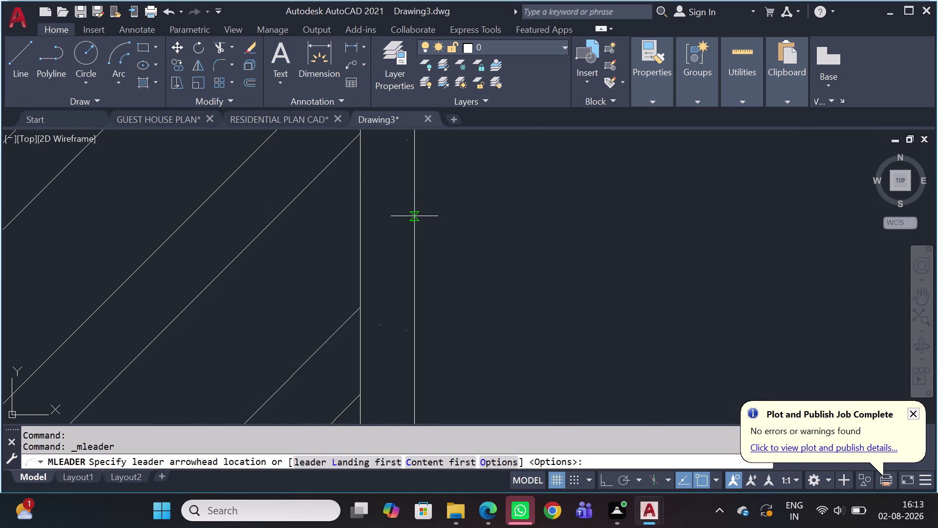
click(413, 217)
scroll(down, 3)
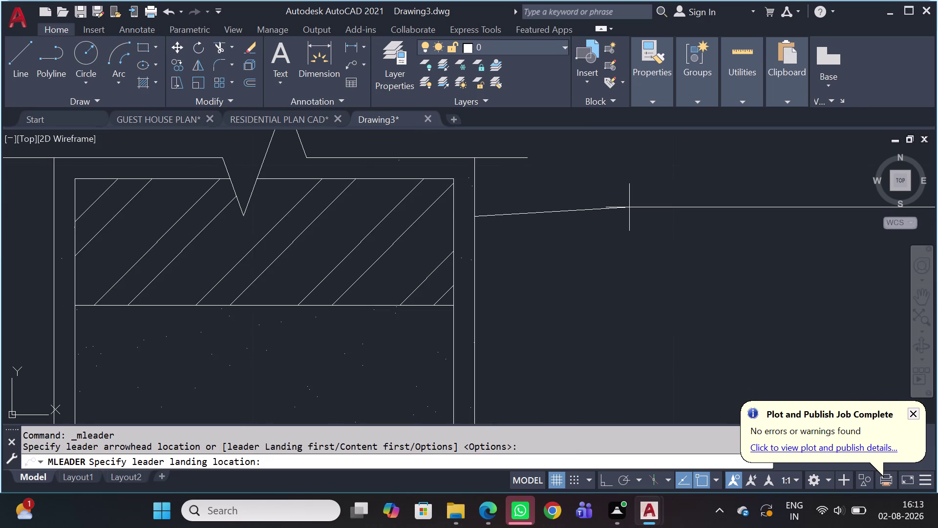
key(shift+F8)
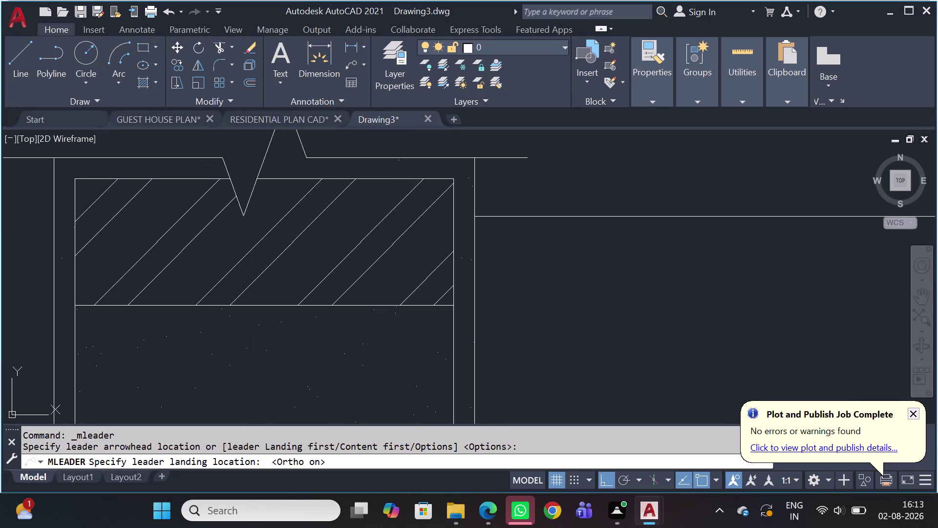
scroll(down, 3)
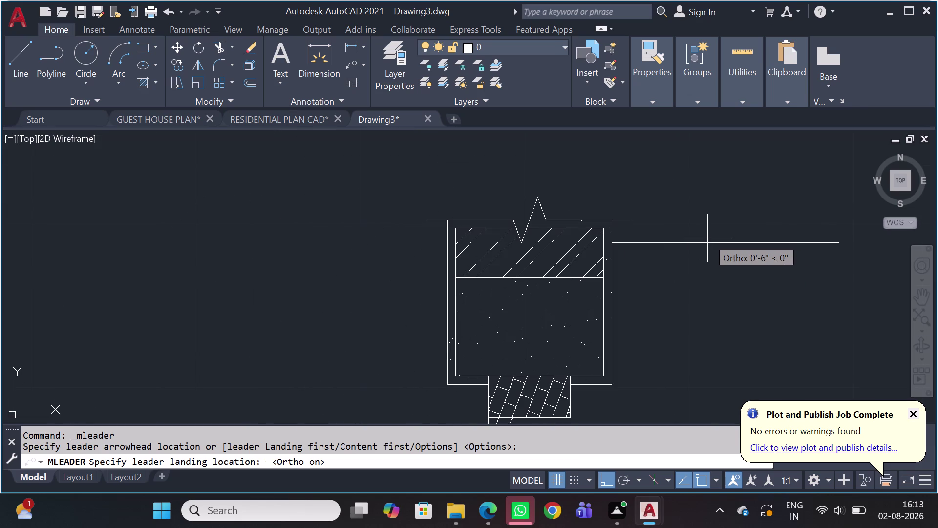
click(707, 241)
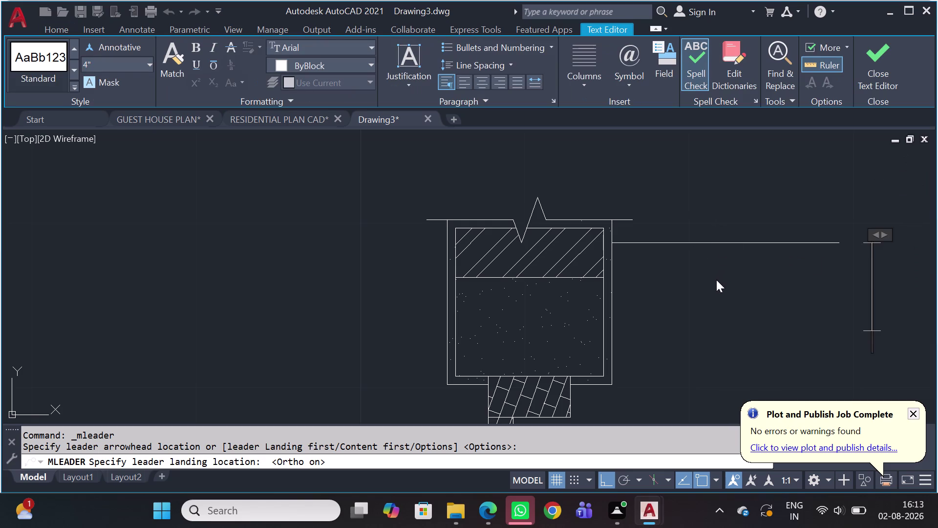
Enter the leader label BRICK WALL-9" and close the Text Editor.
middle_drag(735, 268, 618, 265)
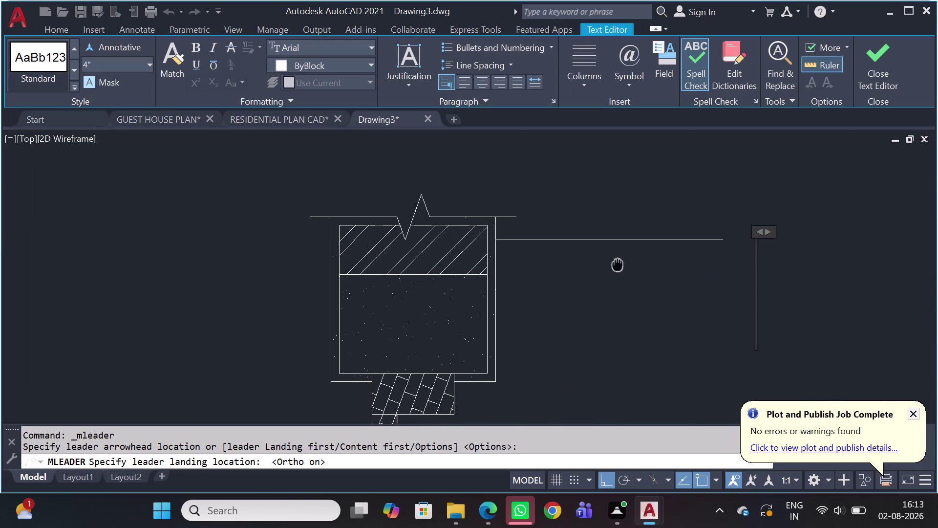
middle_drag(618, 264, 610, 263)
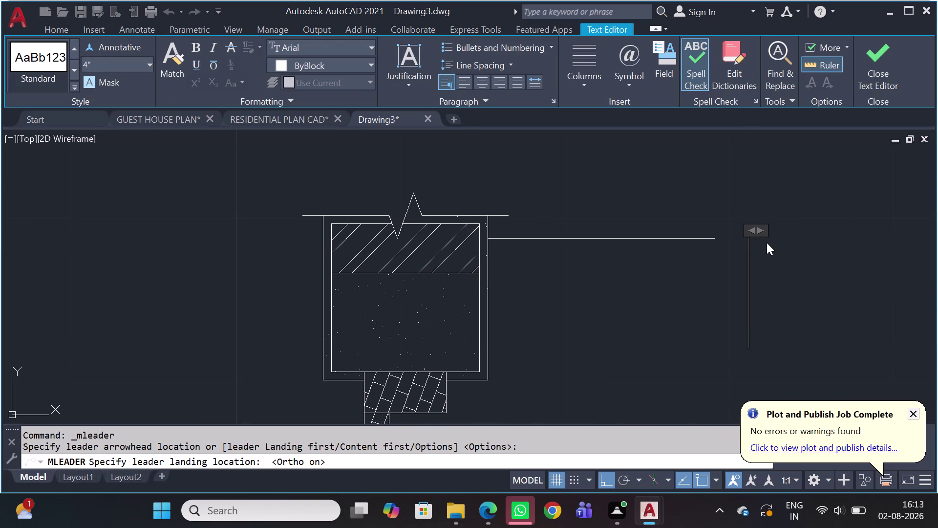
text(BE)
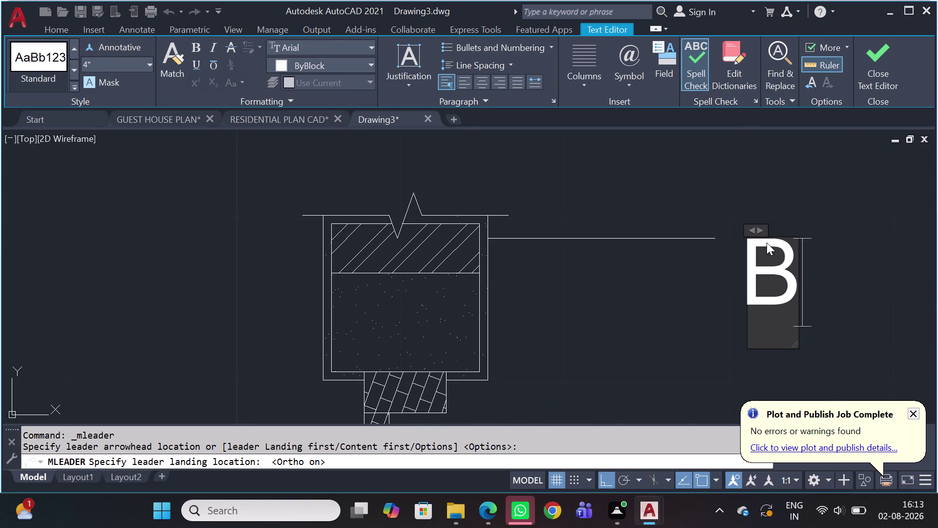
key(BackSpace)
text(RIC)
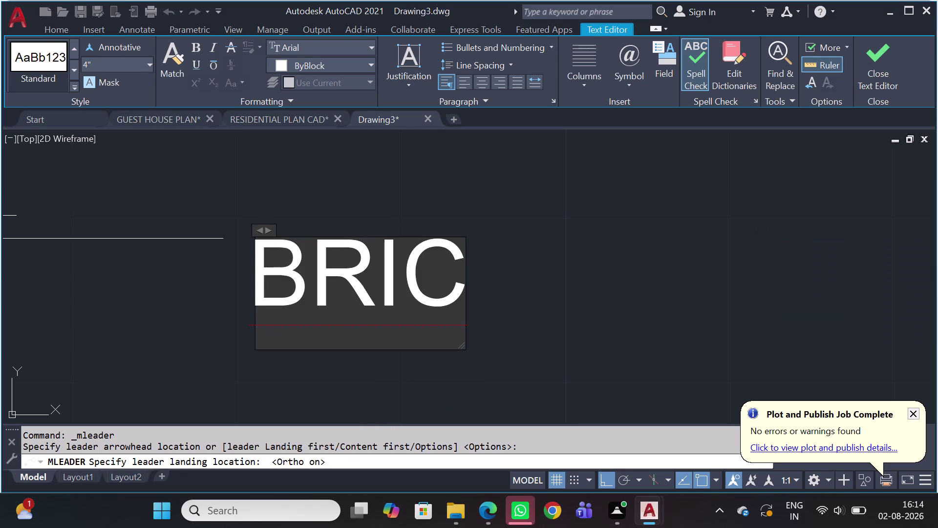
text(K WAL)
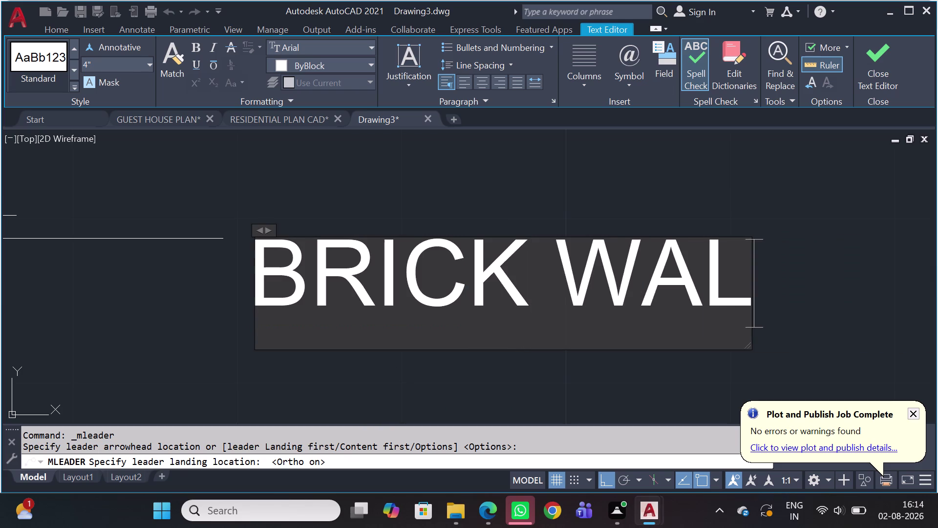
text(L)
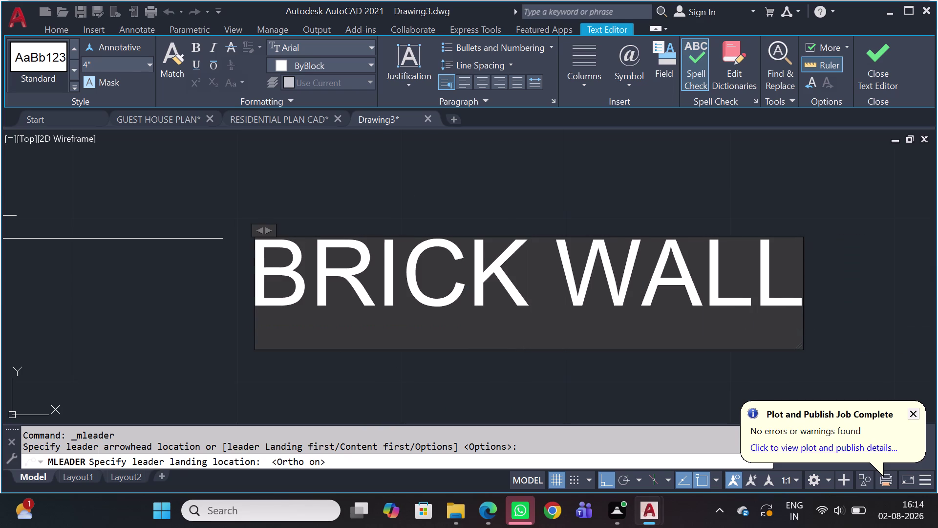
key(minus)
text(9)
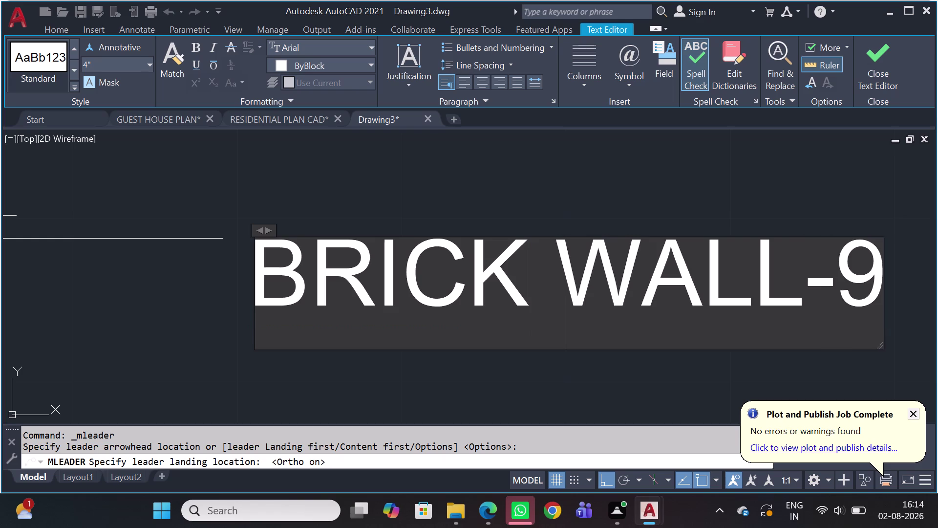
text('')
key(Return)
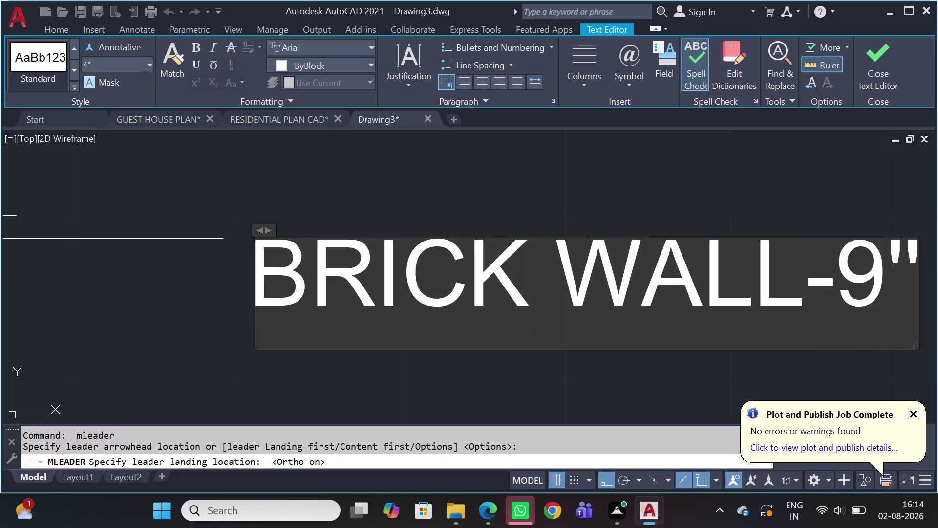
scroll(down, 3)
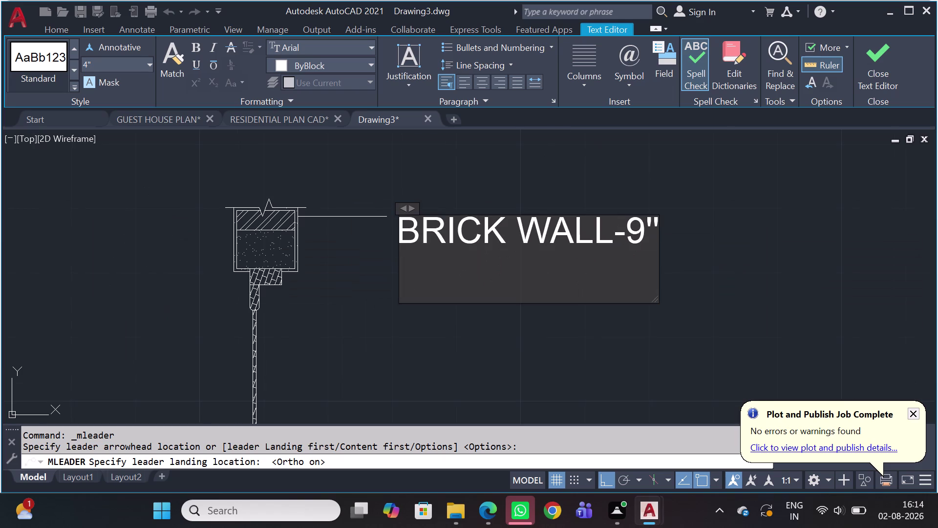
key(Escape)
click(487, 249)
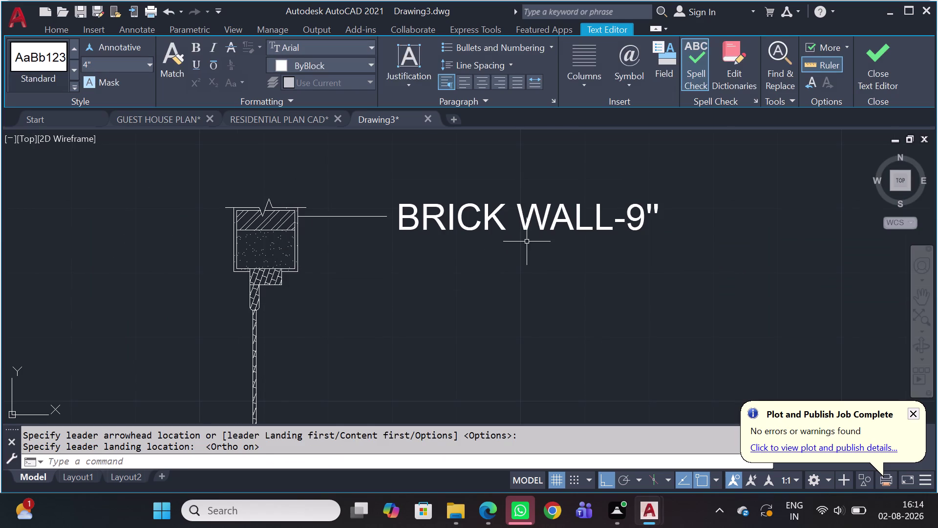
Select the new callout and open its Properties palette with PR.
click(506, 216)
click(422, 212)
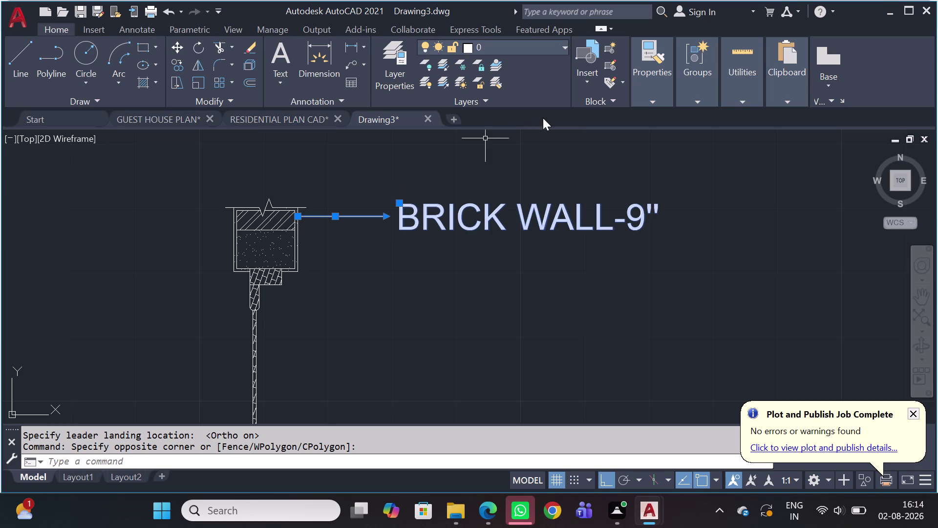
text(PR)
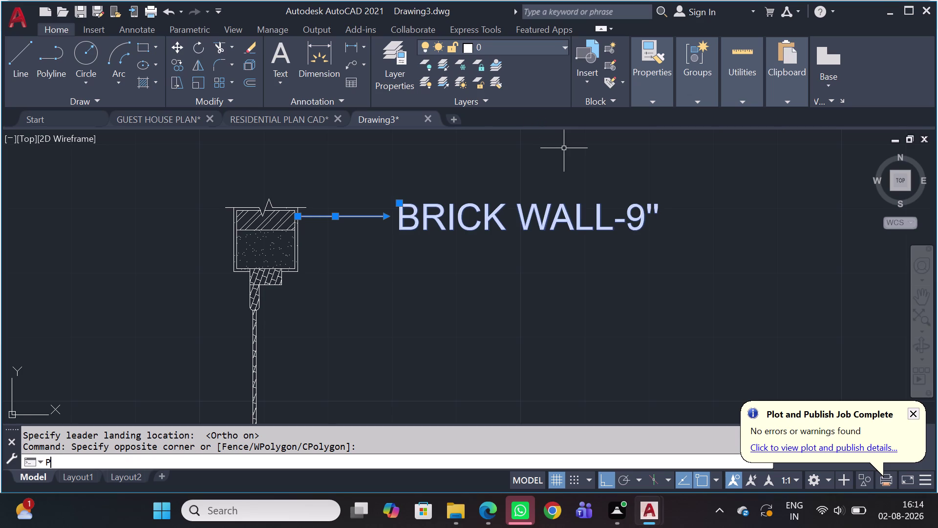
key(space)
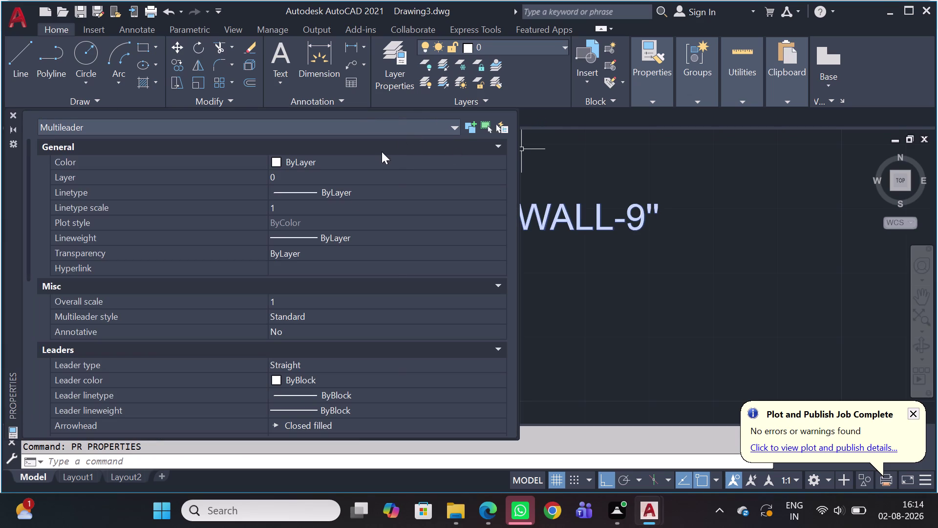
Set the callout's Linetype scale to 0.25.
click(280, 211)
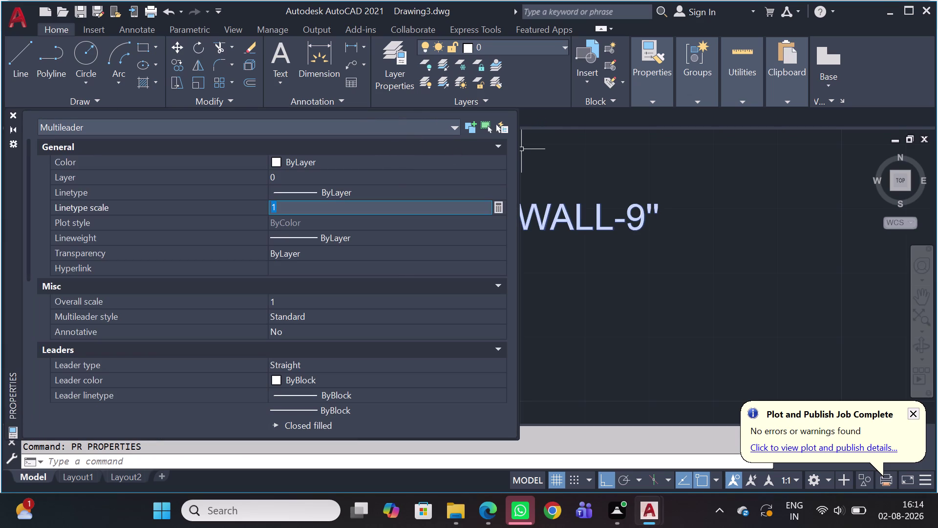
key(0)
text(.)
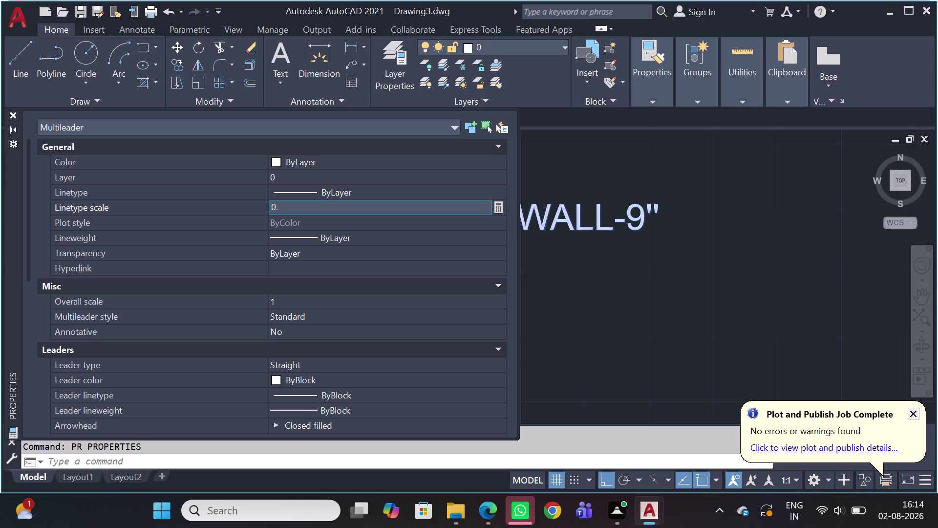
text(25)
key(space)
key(Return)
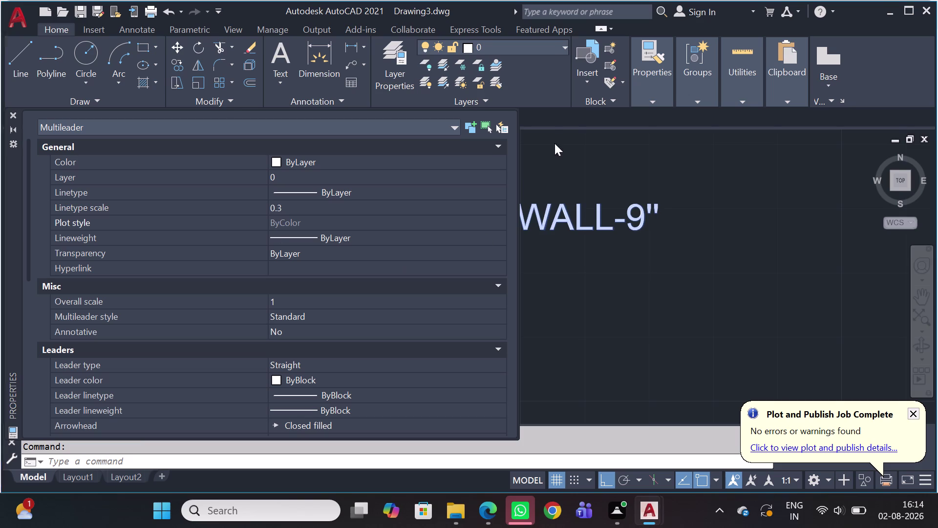
Begin editing the Arrowhead Size and Linetype scale values in Properties.
scroll(down, 3)
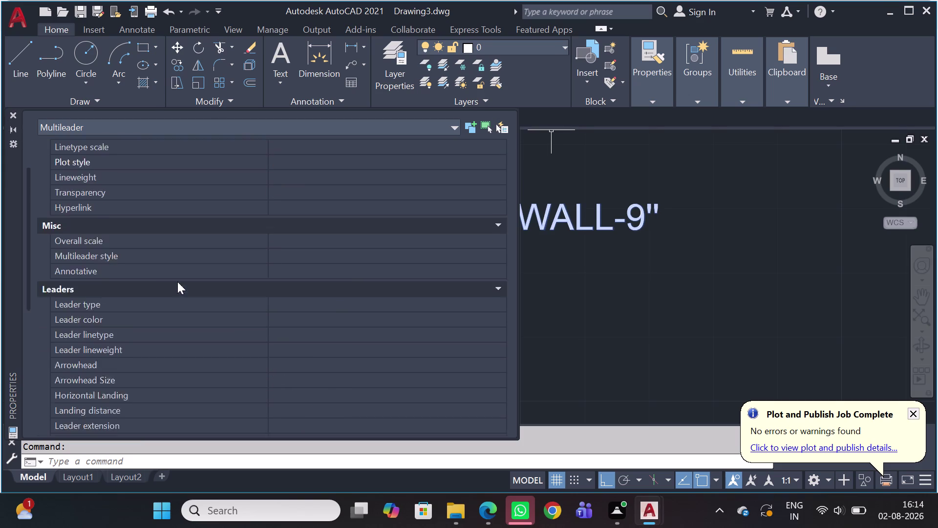
scroll(down, 3)
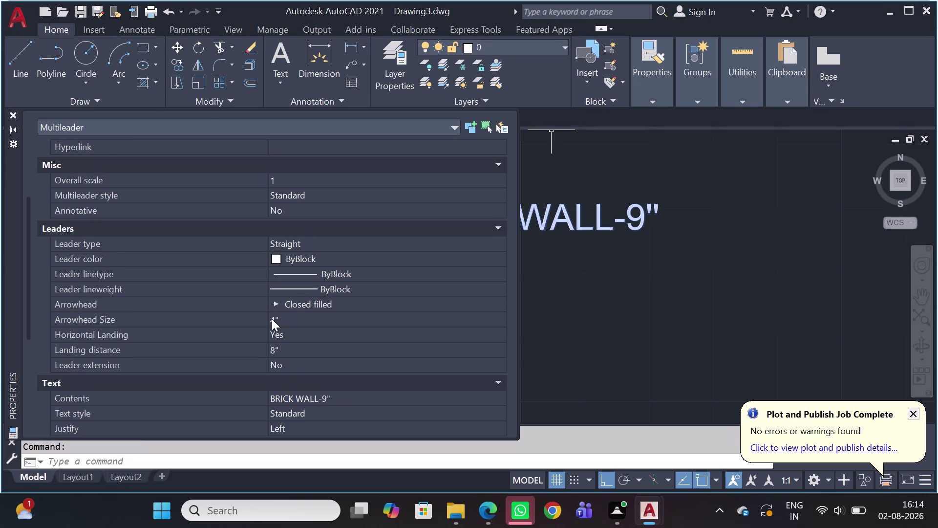
click(272, 318)
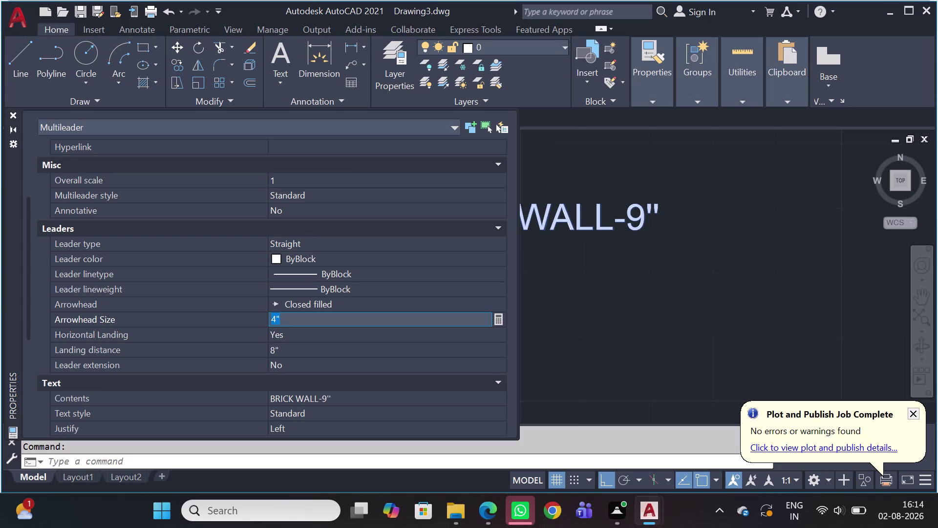
scroll(up, 3)
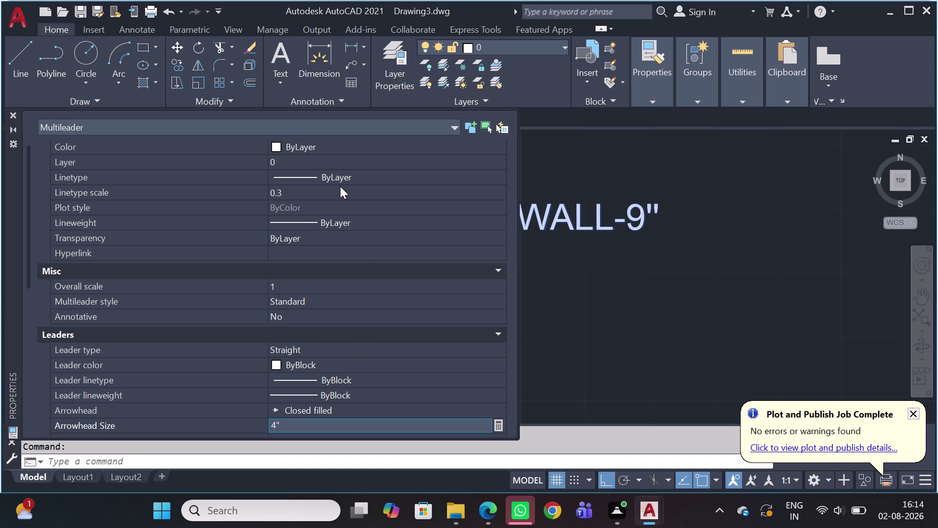
click(301, 191)
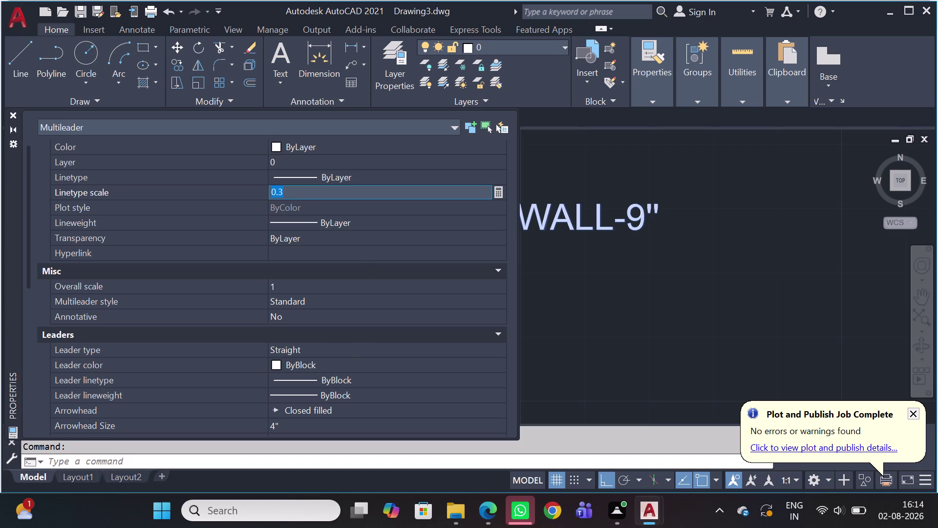
click(299, 192)
click(298, 192)
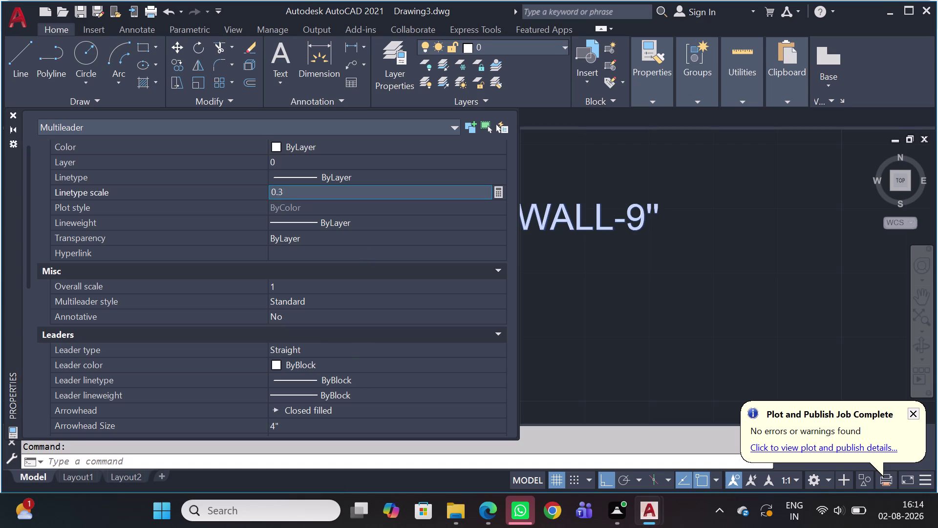
click(298, 192)
Cancel the pending property edits and dismiss the Properties palette.
key(Escape)
key(Escape)
key(Escape)
key(Escape)
click(9, 117)
key(Escape)
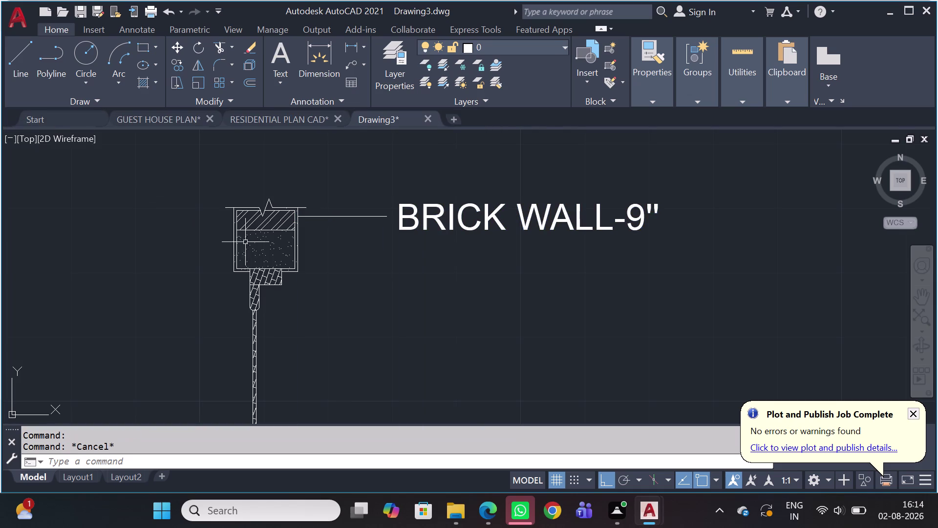
Select the BRICK WALL-9" callout and open its Properties palette with PR.
drag(410, 196, 426, 182)
drag(406, 227, 399, 227)
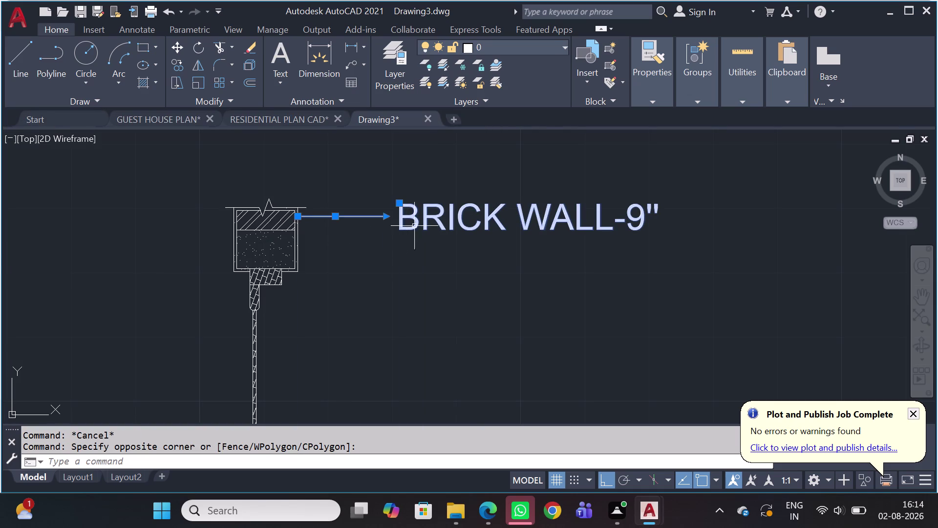
key(p)
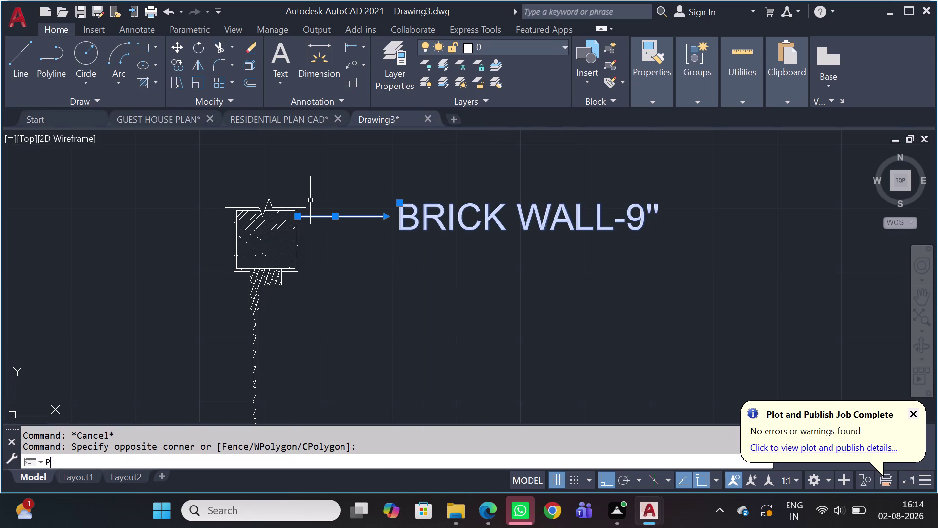
key(r)
key(space)
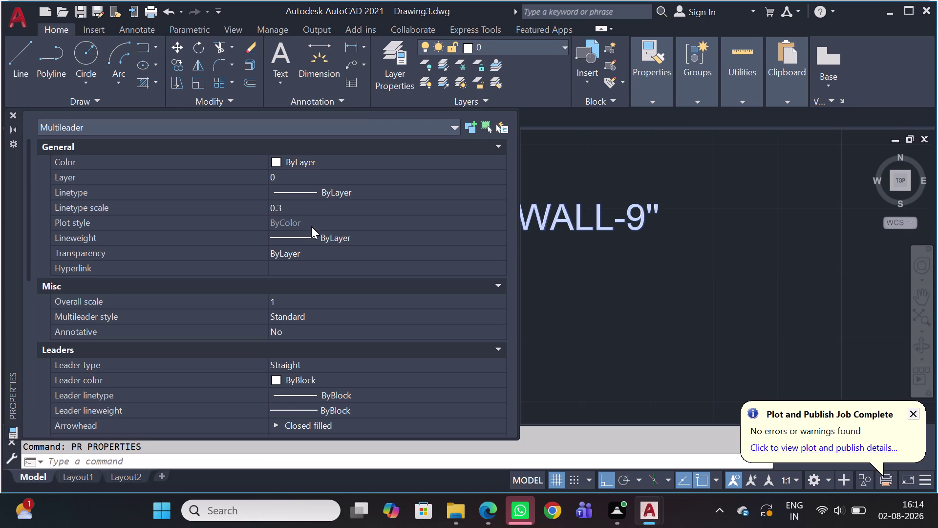
scroll(down, 3)
scroll(down, 3)
scroll(down, 3)
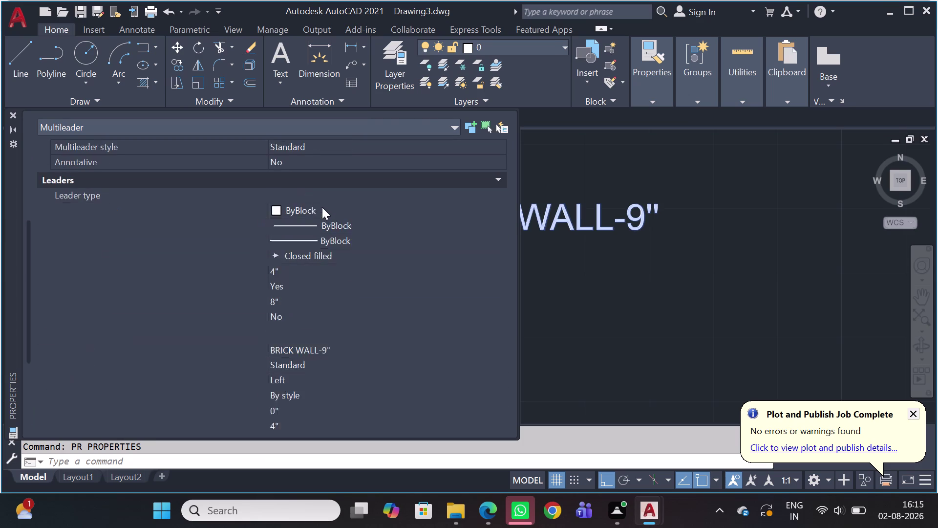
scroll(down, 3)
scroll(up, 3)
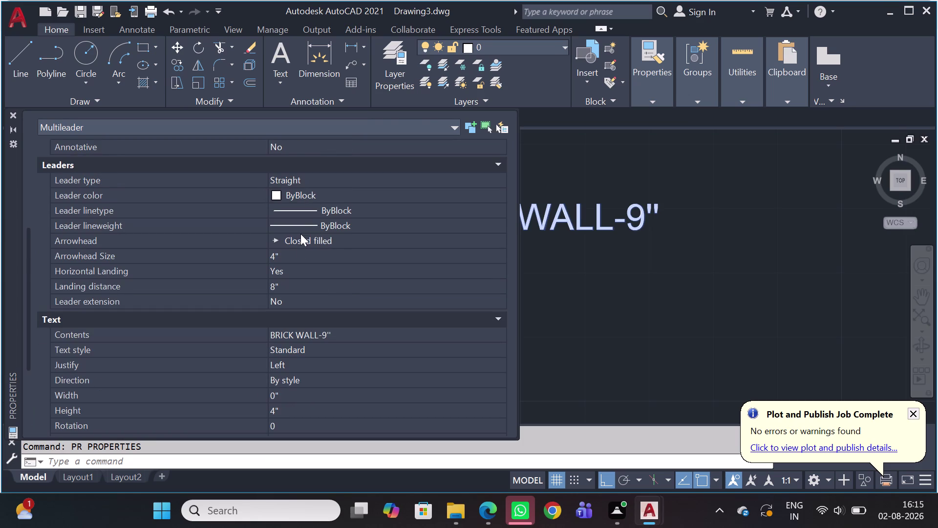
Set the callout's Arrowhead Size to 10.
click(293, 253)
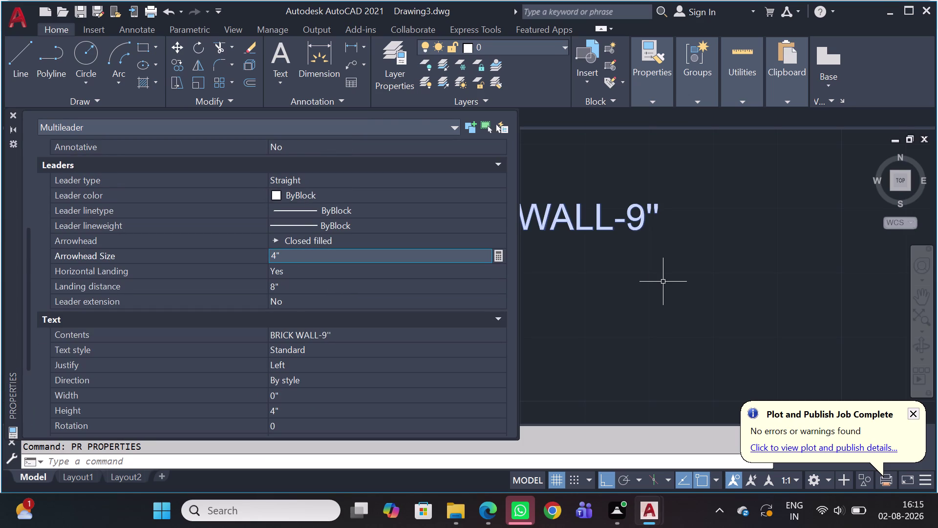
key(BackSpace)
key(BackSpace)
key(BackSpace)
key(BackSpace)
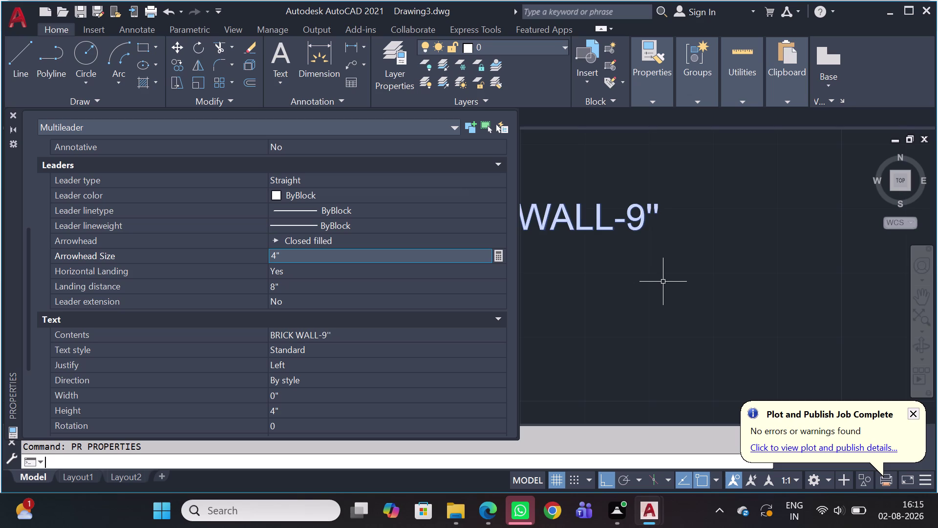
click(310, 241)
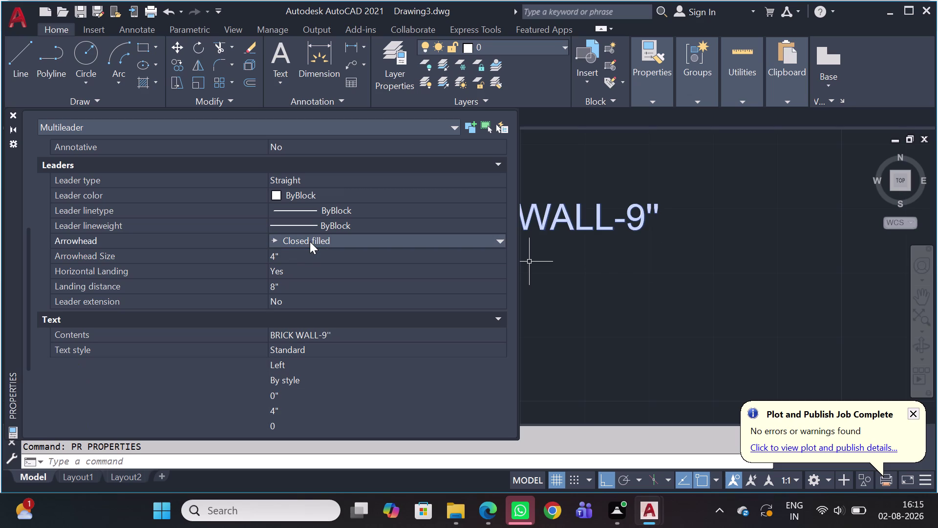
click(279, 258)
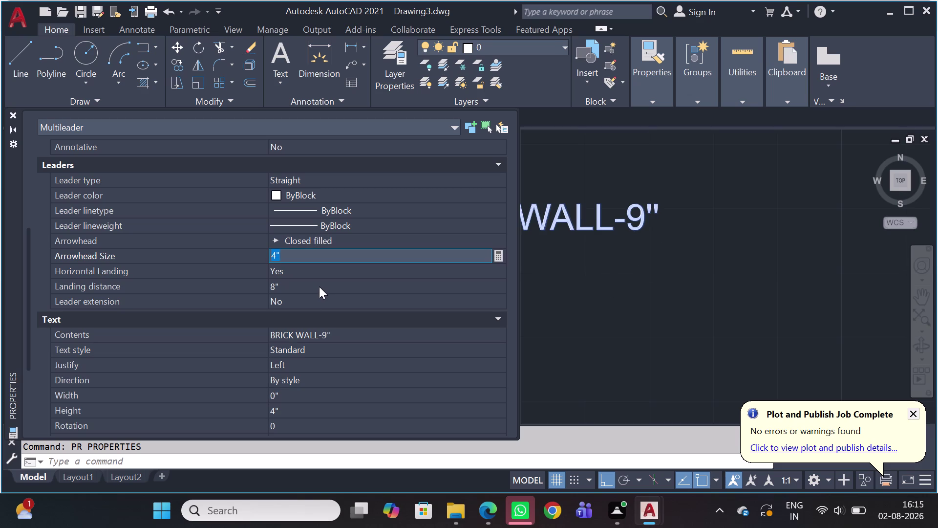
key(1)
key(0)
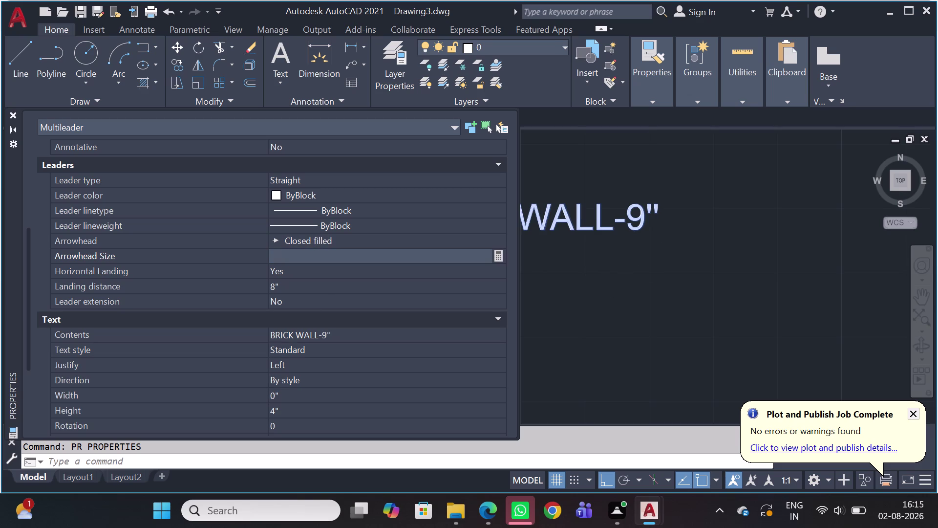
key(space)
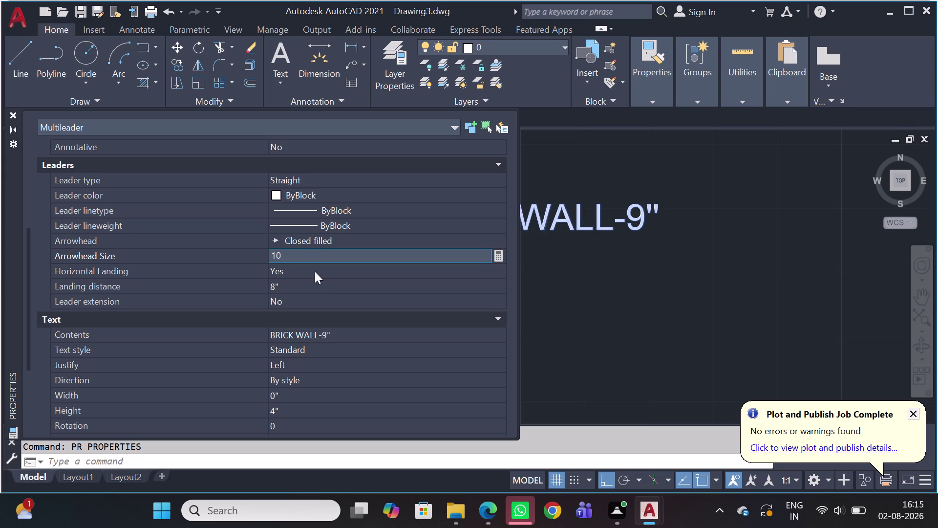
Edit the callout's text height value, then close the Properties palette.
scroll(down, 3)
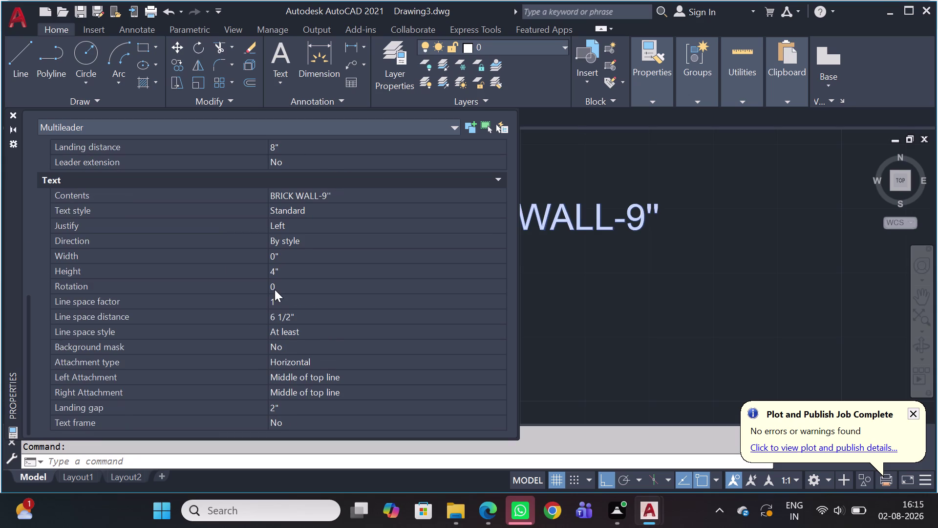
drag(297, 271, 297, 266)
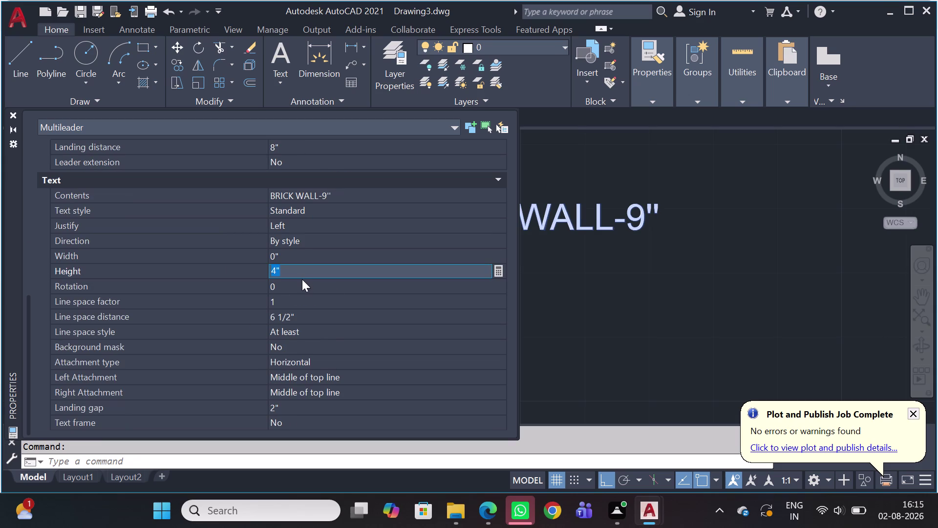
key(1)
key(0)
key(BackSpace)
key(BackSpace)
key(BackSpace)
key(4)
key(Return)
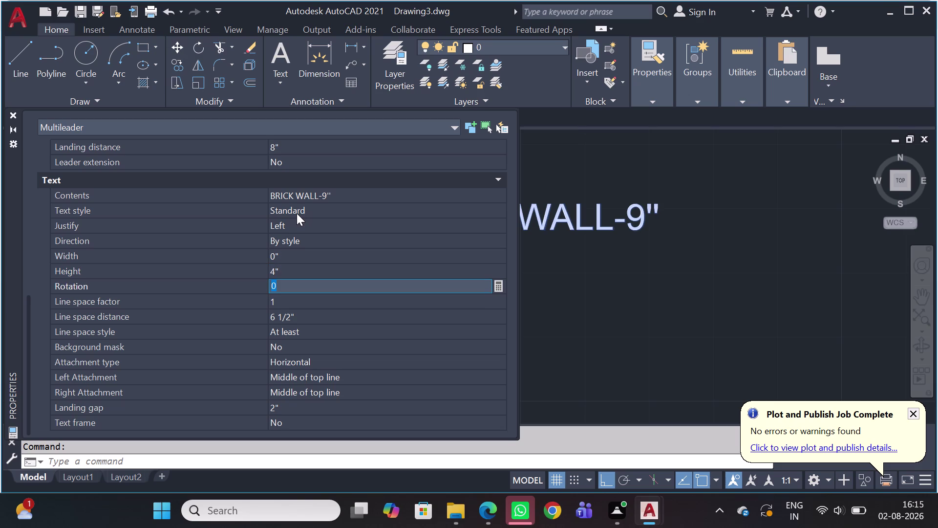
scroll(up, 3)
scroll(up, 3)
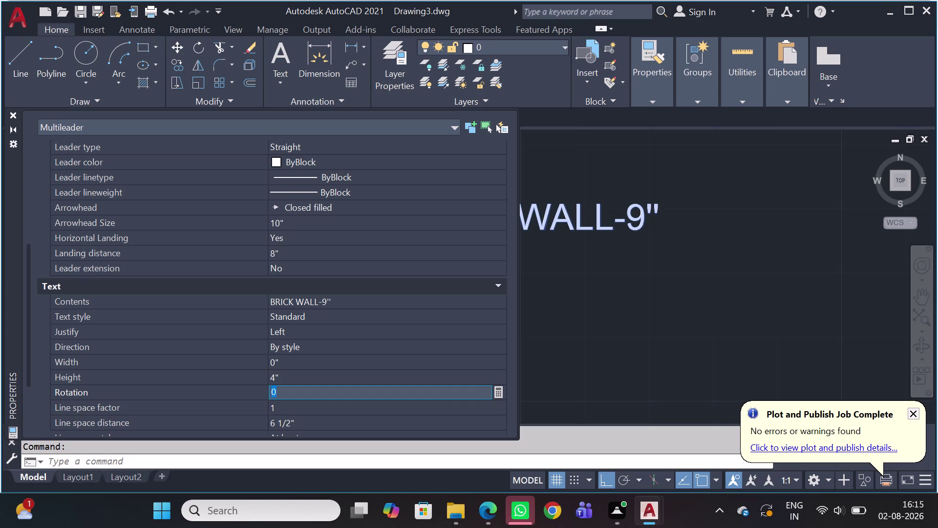
click(16, 113)
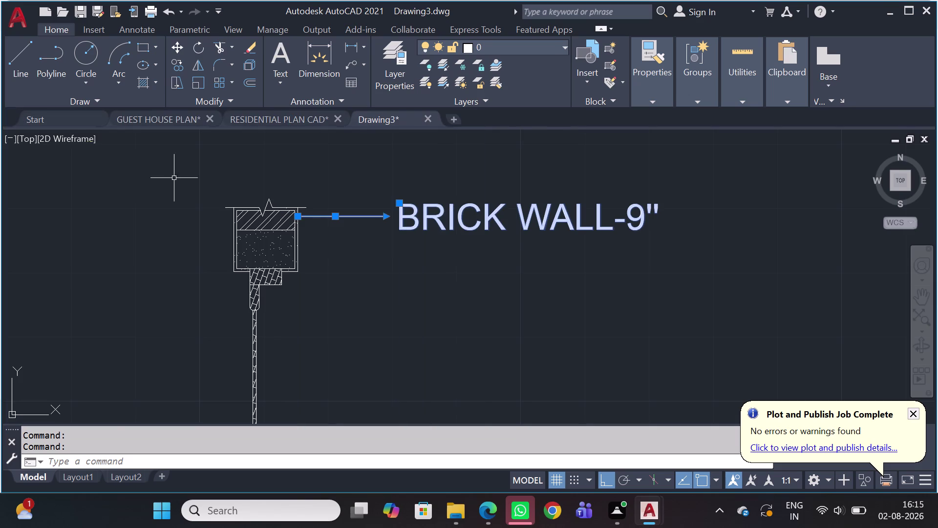
Erase the enlarged BRICK WALL-9" multileader and start the Multileader tool.
scroll(up, 3)
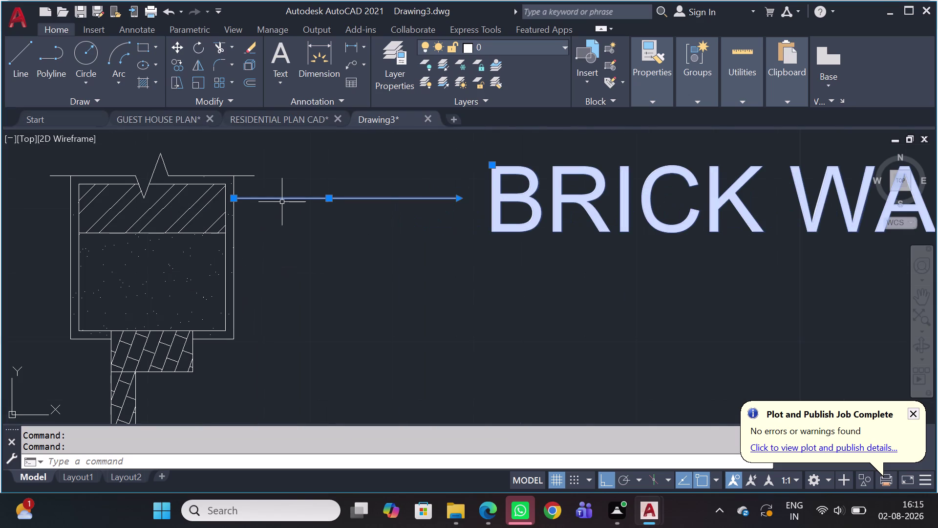
key(Escape)
scroll(down, 3)
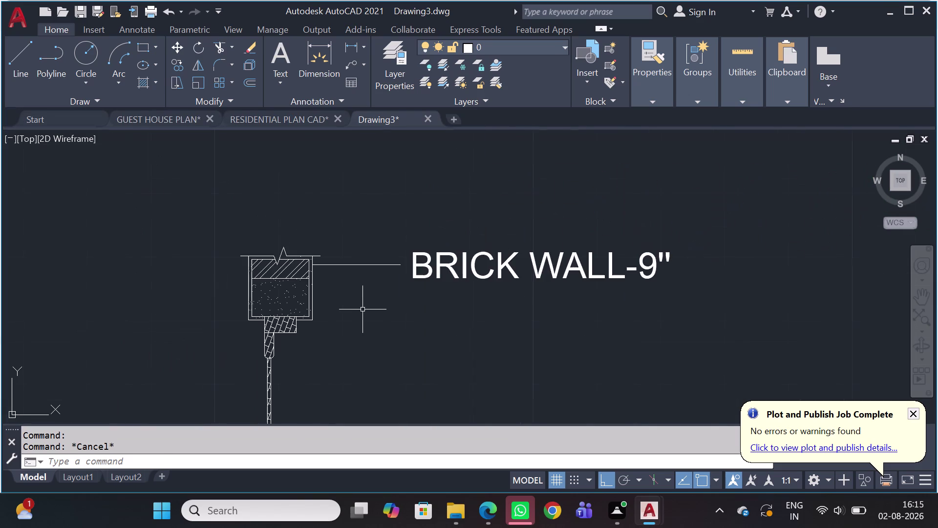
click(654, 243)
click(528, 314)
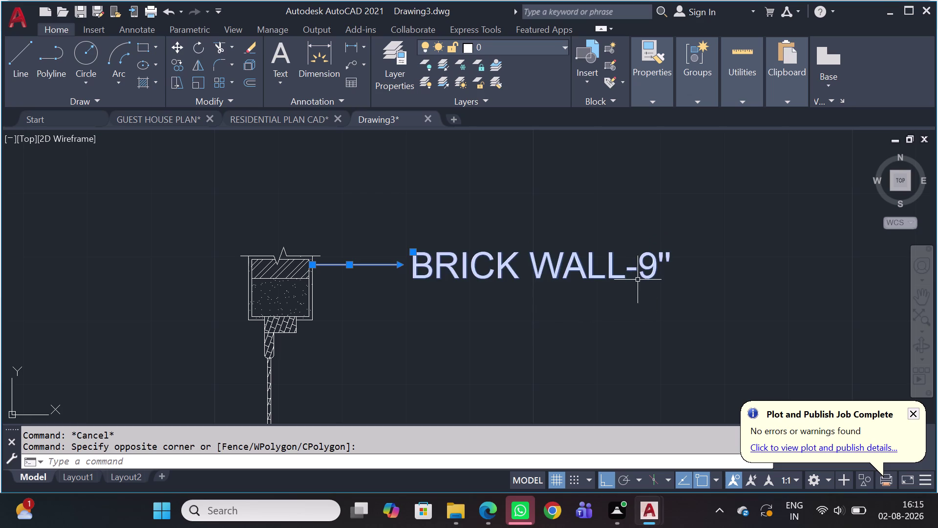
key(Delete)
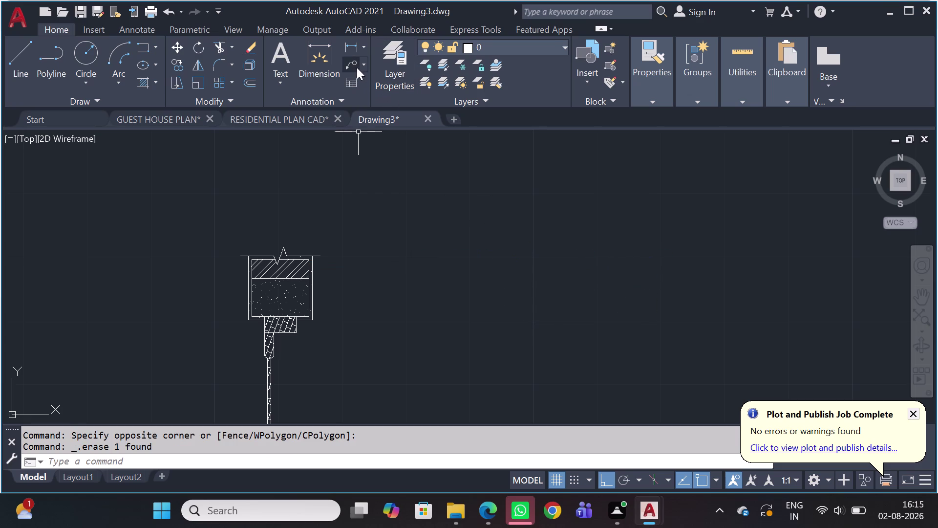
click(355, 68)
Place a new leader with its arrow at the top brick edge and its label to the right.
click(428, 282)
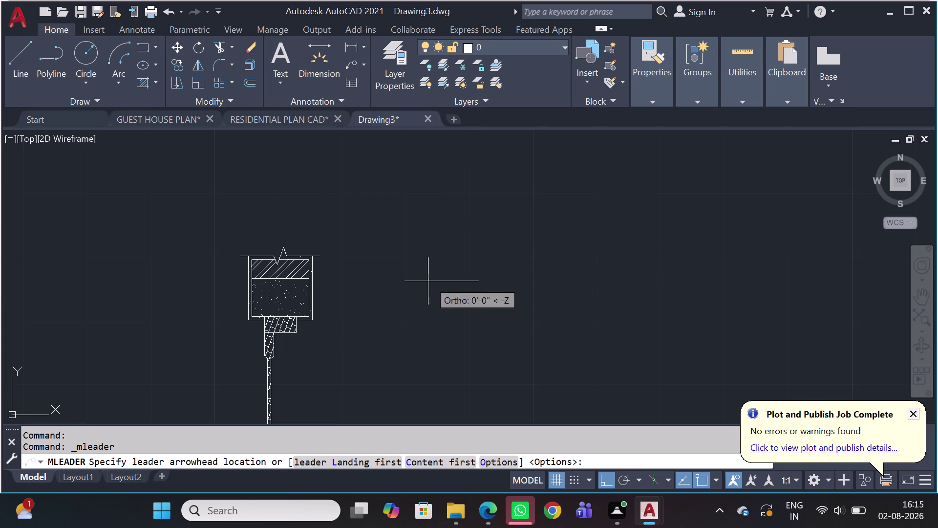
key(Escape)
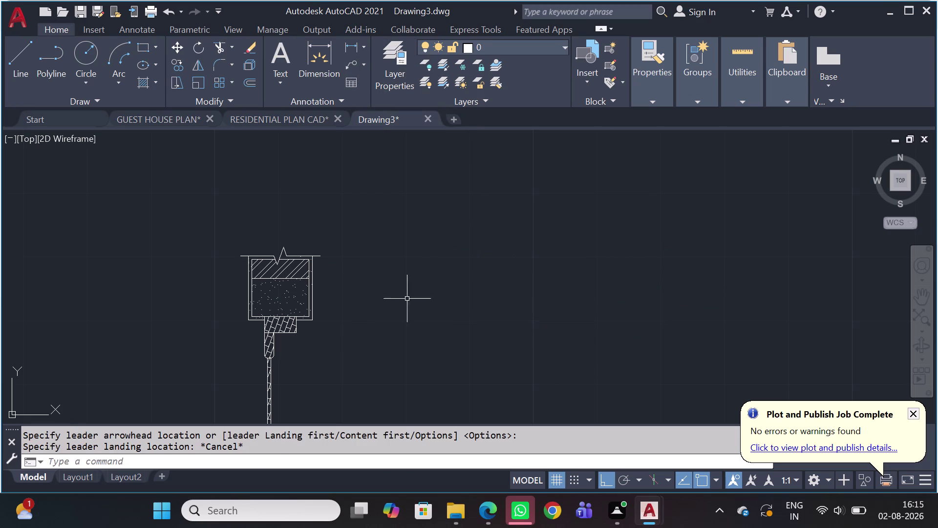
key(space)
scroll(up, 3)
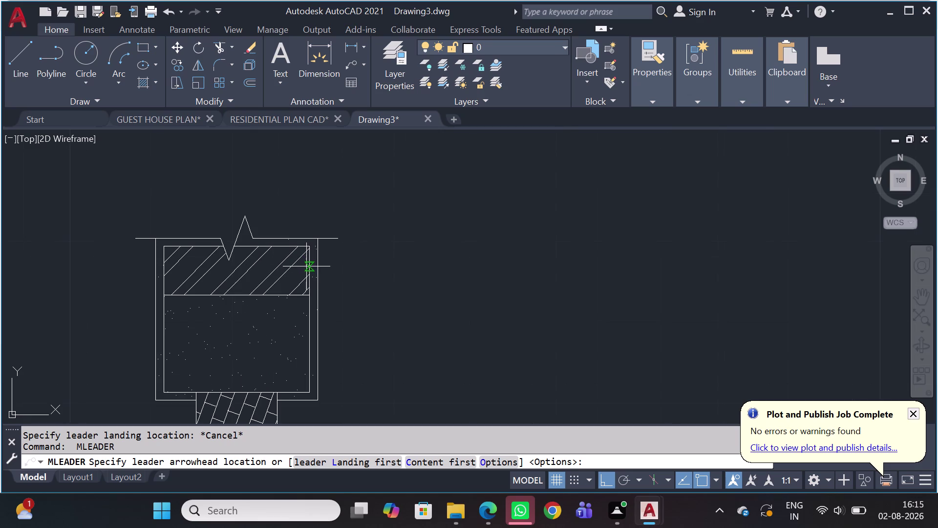
drag(320, 267, 335, 264)
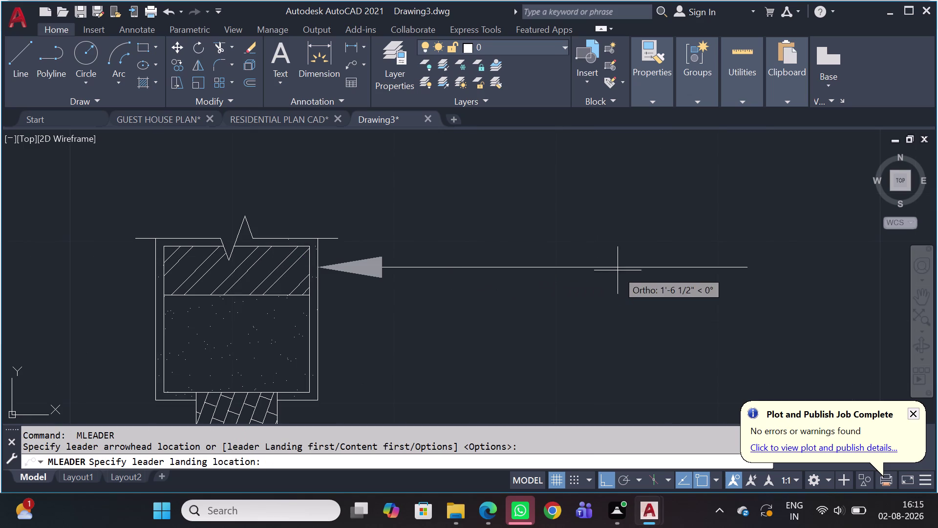
click(606, 266)
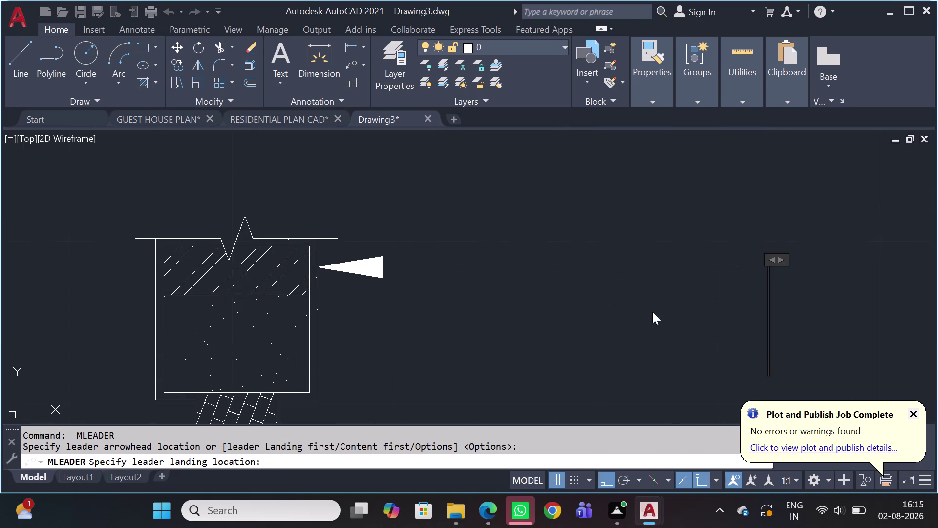
scroll(down, 3)
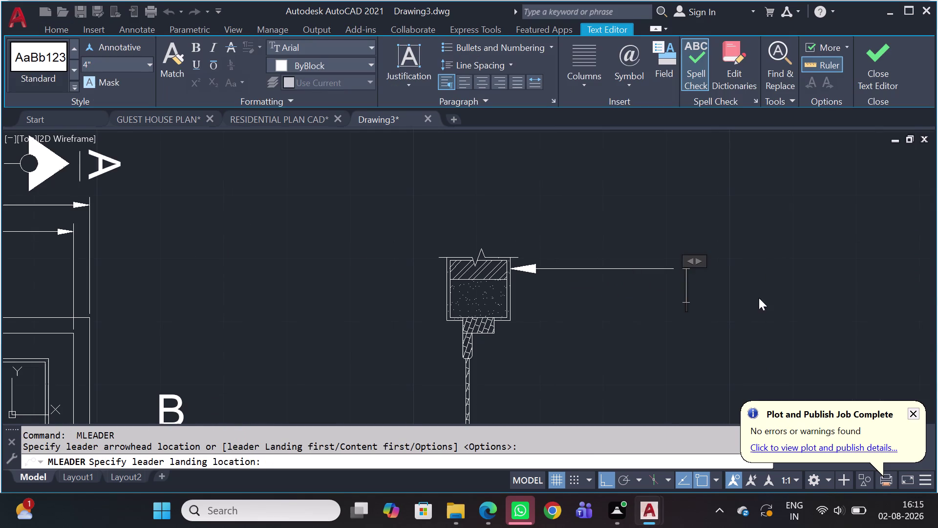
Type the label BRICK WALL - 9", fixing typos, and close the text editor.
text(BRIC)
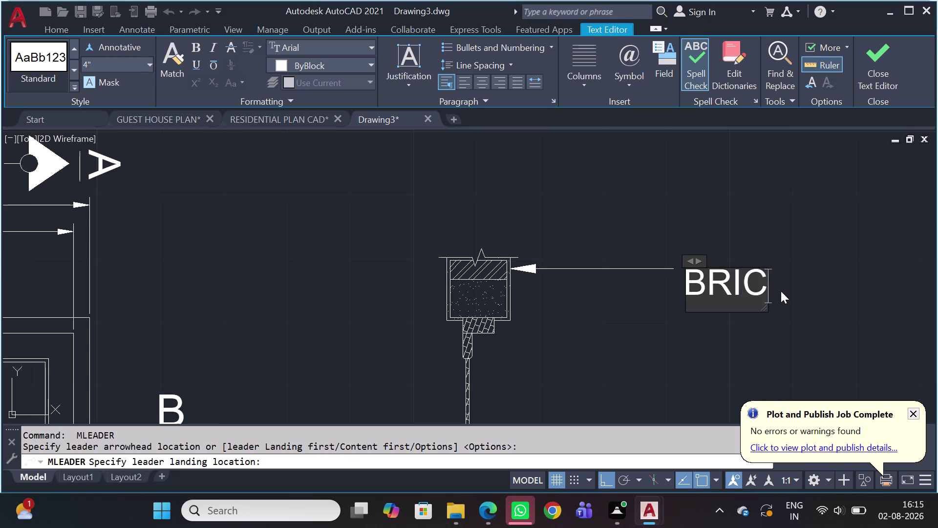
text(K)
key(w)
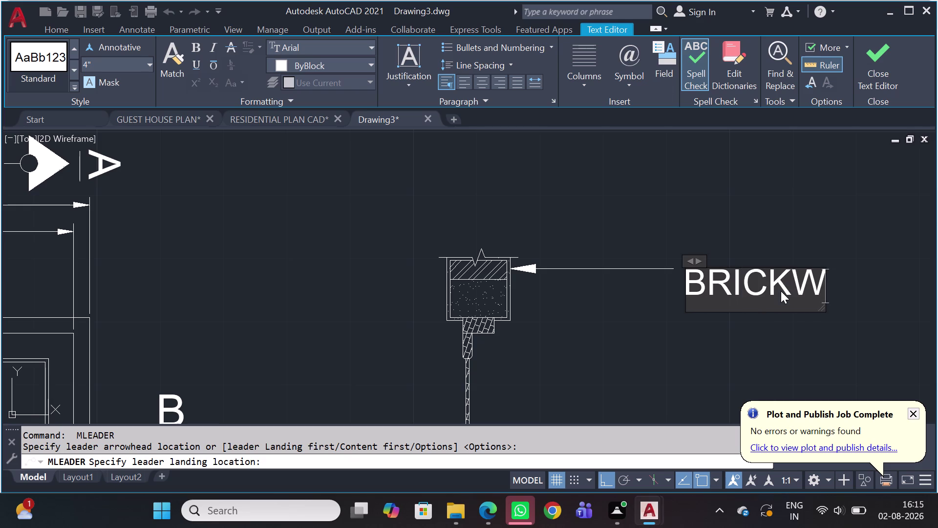
key(BackSpace)
key(space)
text(WAL)
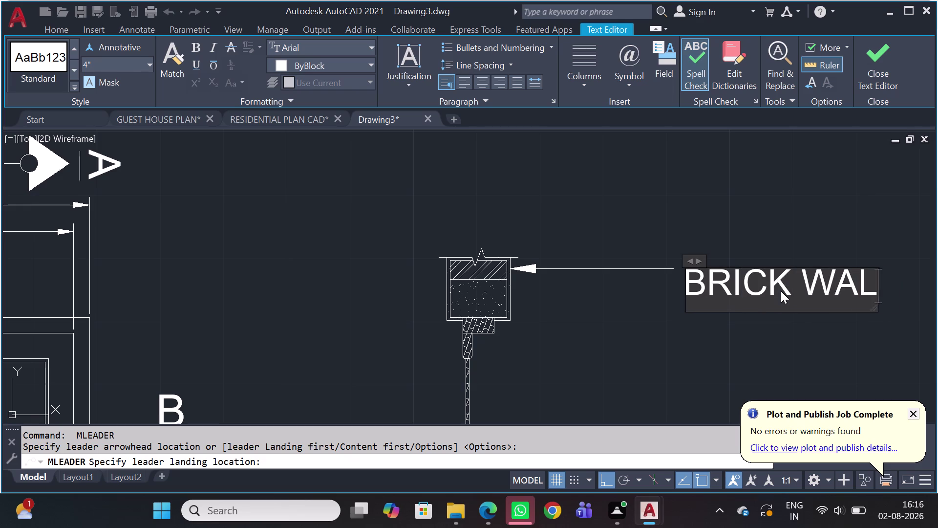
text(L - 9)
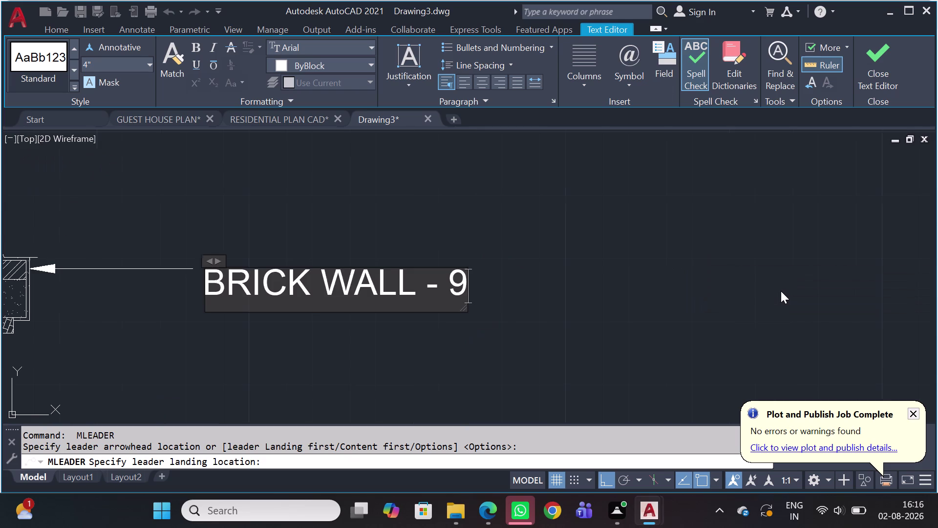
text([)
key(BackSpace)
key(semicolon)
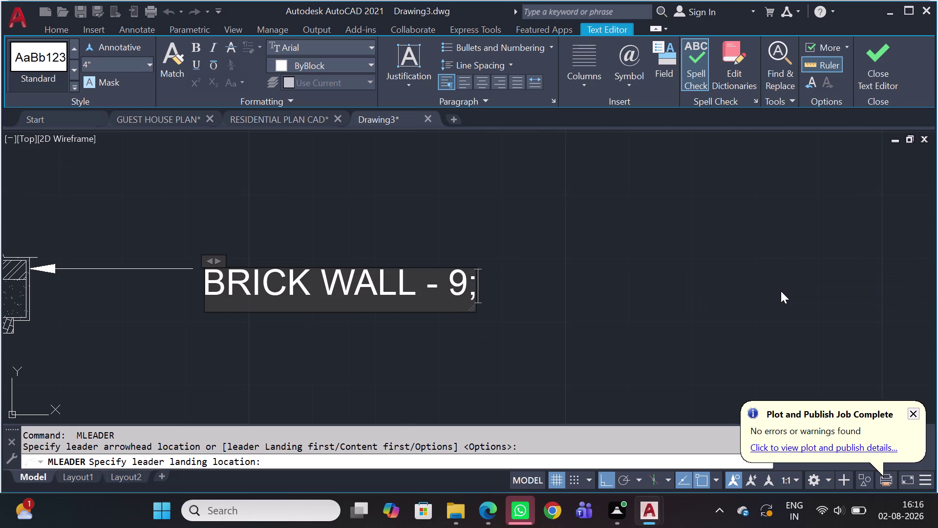
key(BackSpace)
text('')
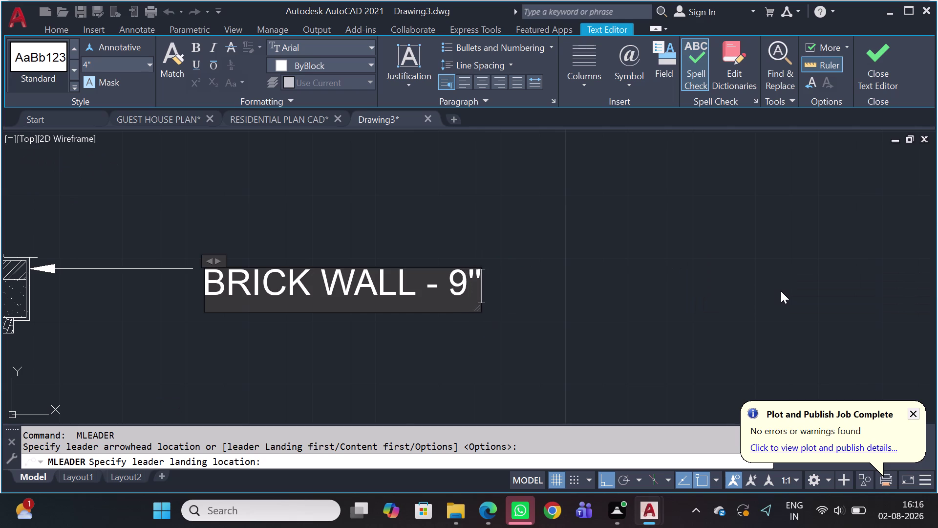
click(619, 263)
scroll(down, 3)
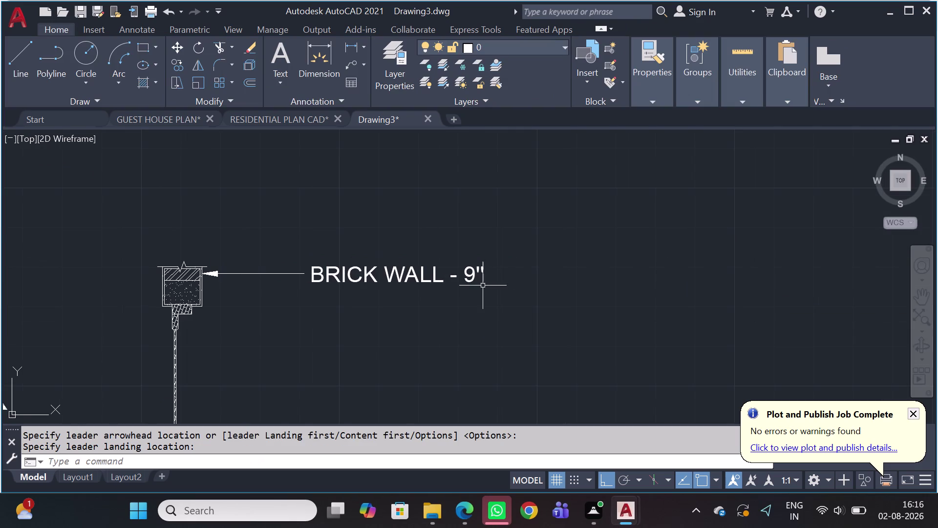
scroll(up, 3)
drag(273, 263, 273, 271)
click(236, 334)
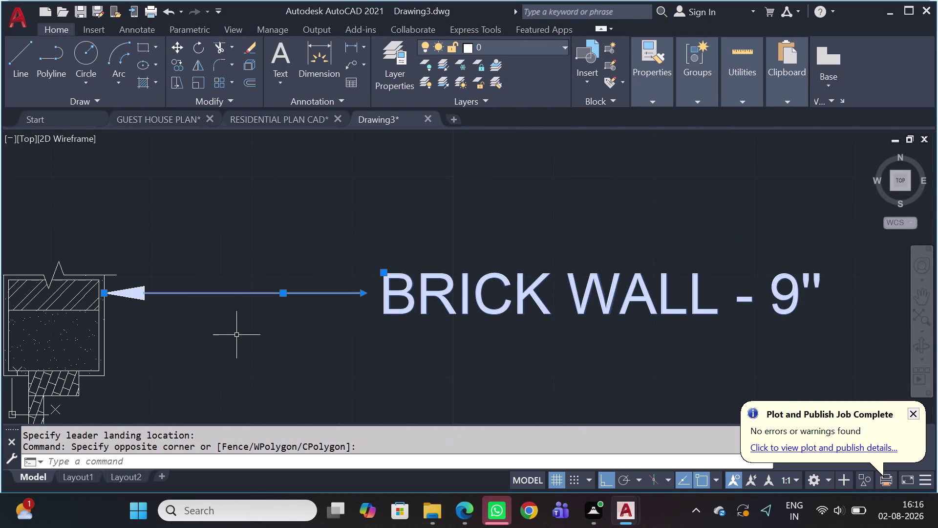
scroll(up, 3)
click(307, 285)
scroll(down, 3)
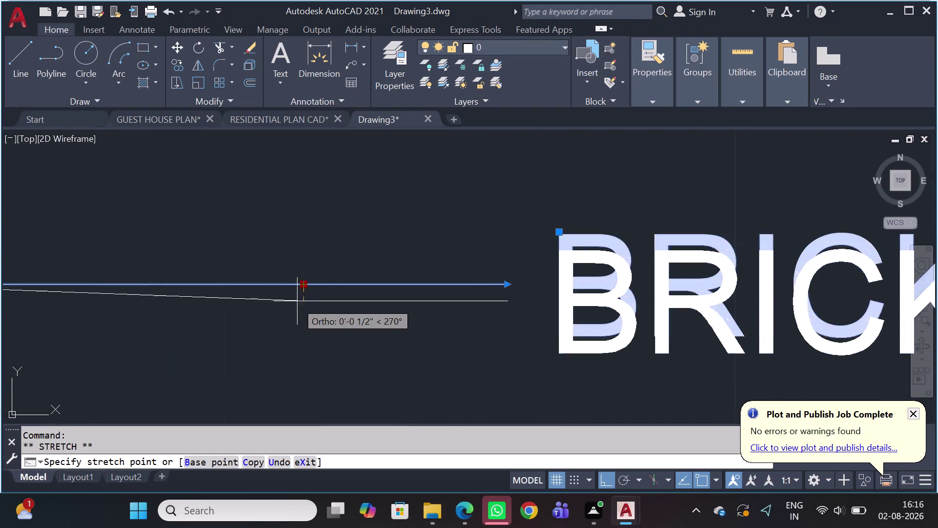
scroll(down, 3)
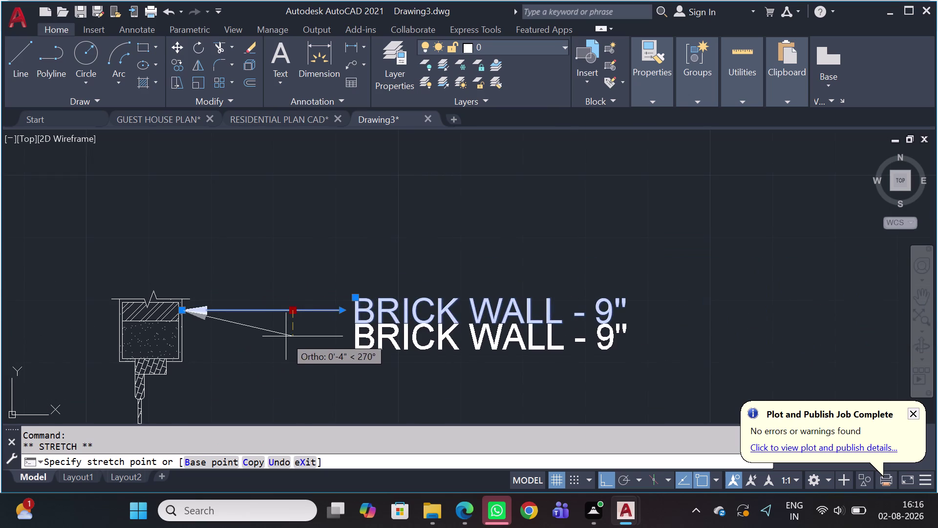
scroll(down, 3)
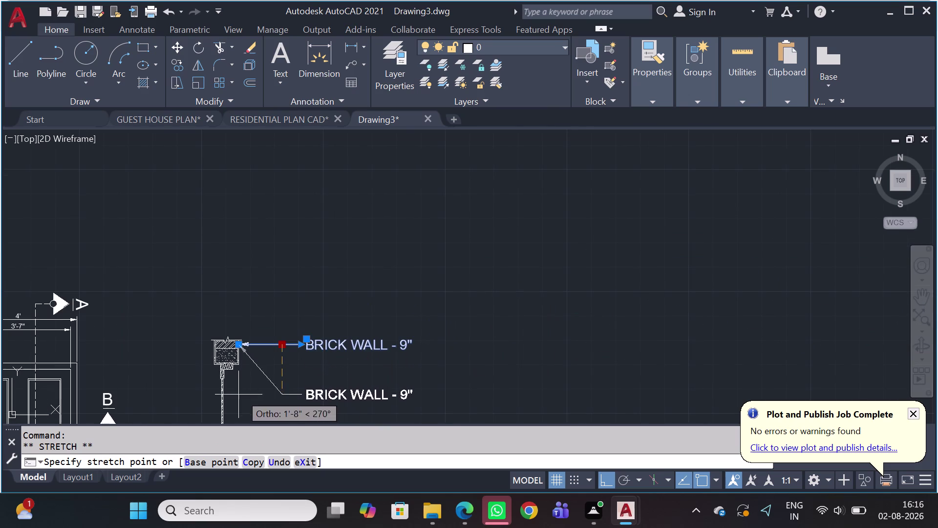
scroll(down, 3)
middle_drag(238, 401, 330, 323)
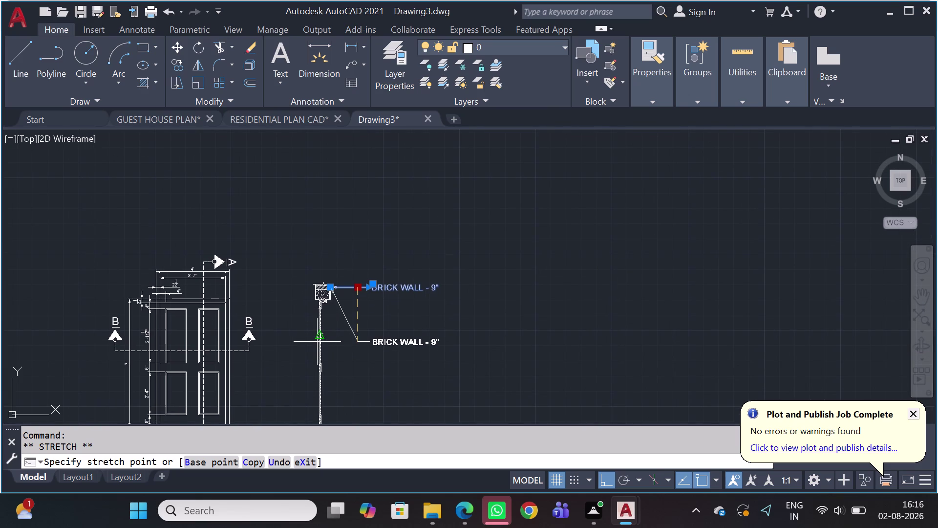
key(shift+F8)
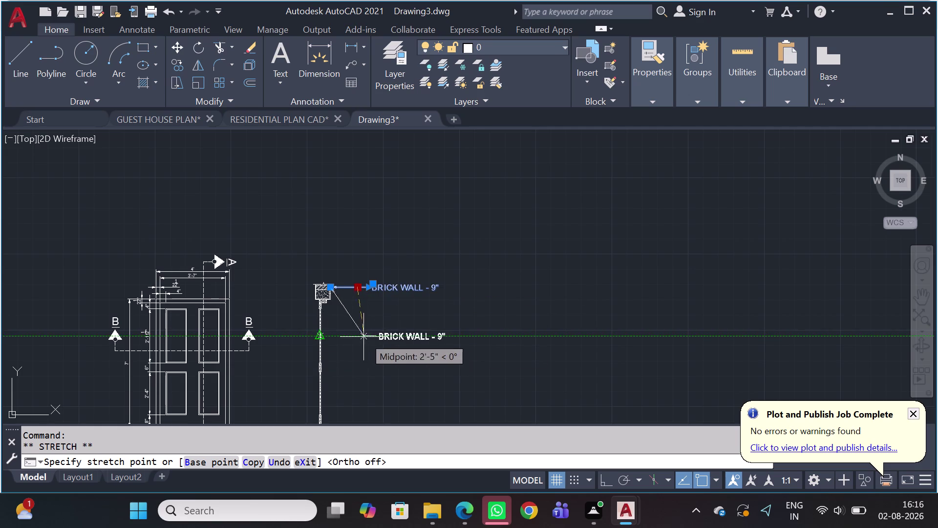
scroll(up, 3)
scroll(up, 3)
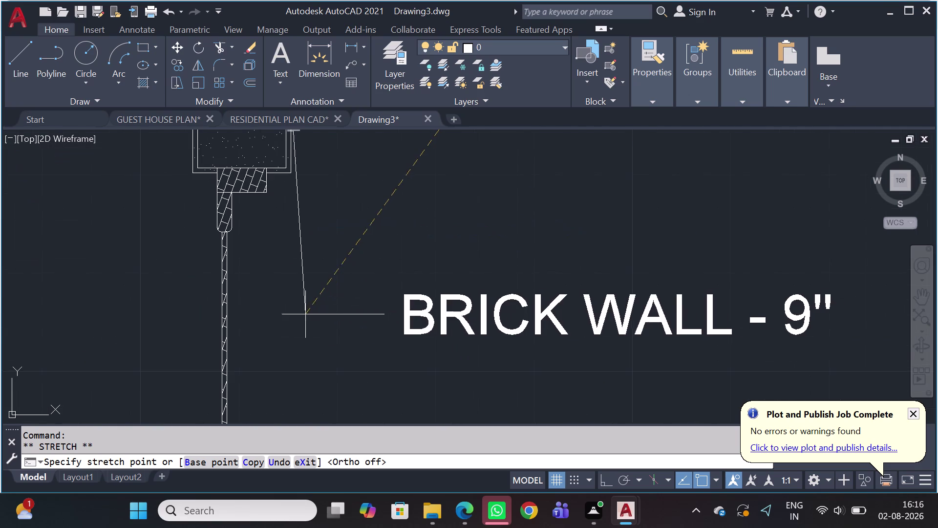
click(294, 345)
scroll(down, 3)
middle_drag(341, 230, 340, 230)
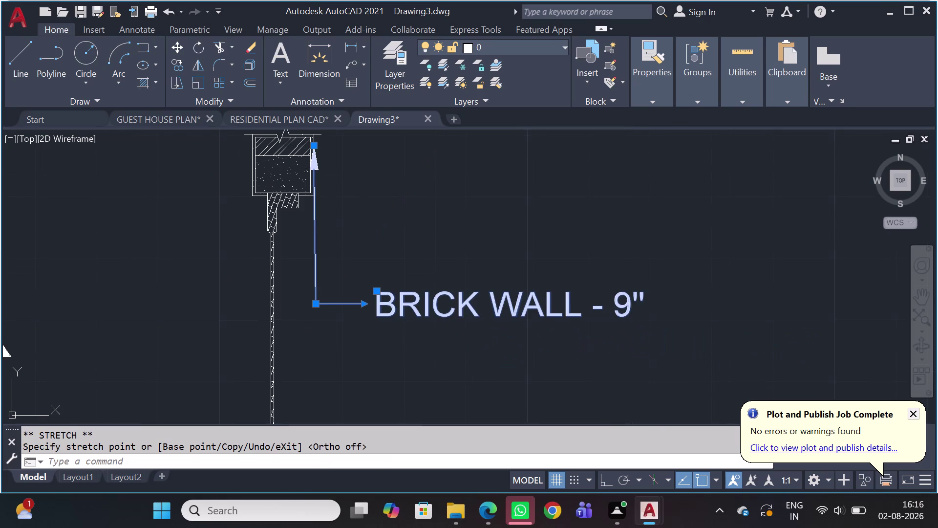
middle_drag(341, 230, 350, 240)
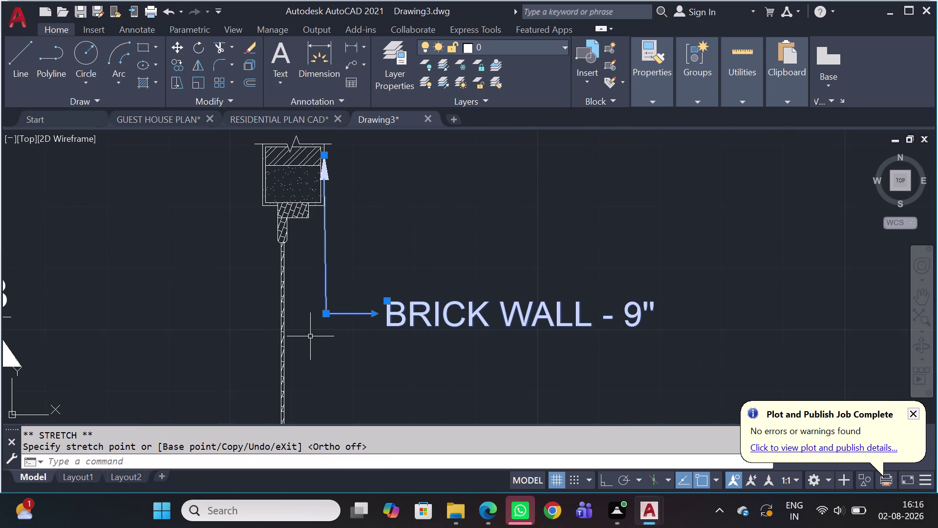
click(324, 313)
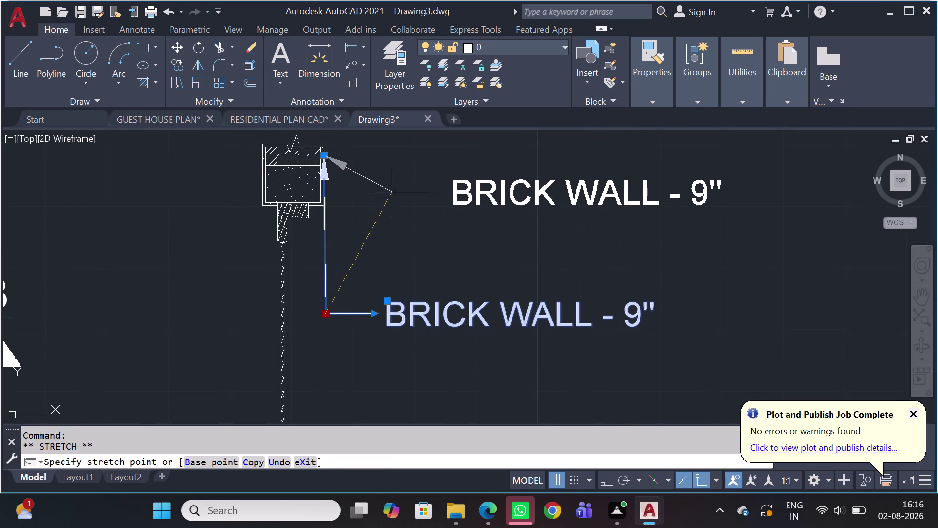
middle_drag(467, 164, 417, 371)
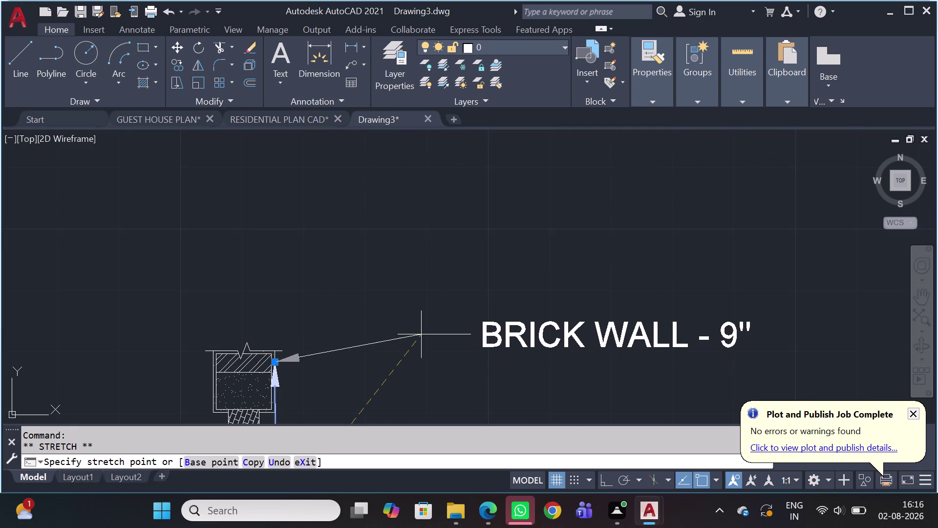
click(468, 359)
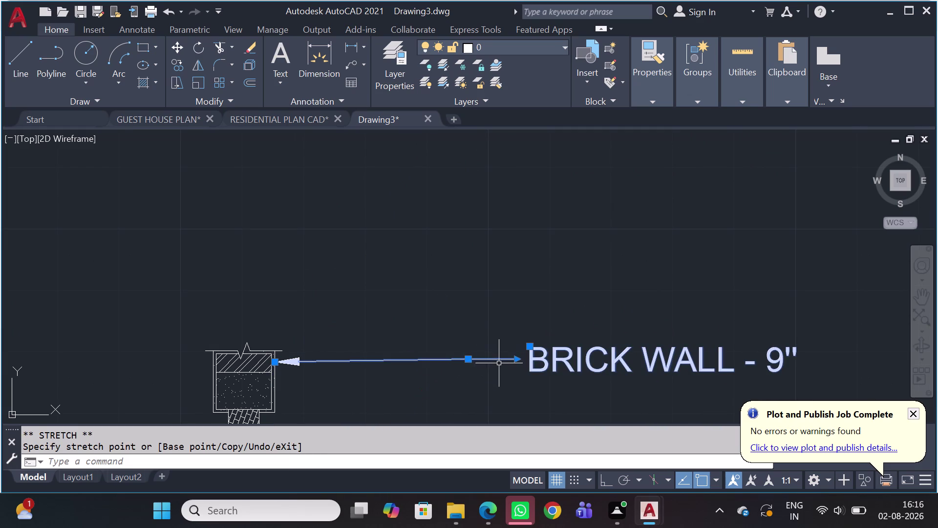
click(519, 356)
scroll(down, 3)
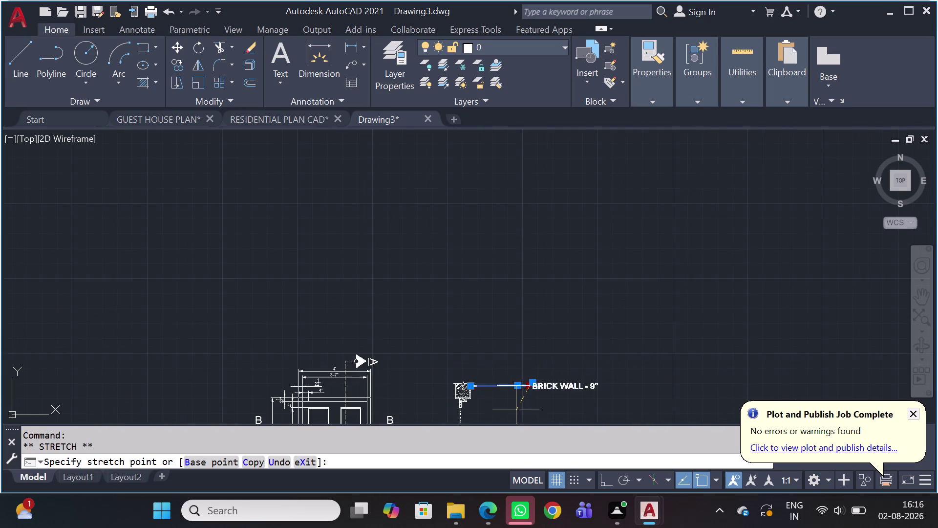
scroll(down, 3)
middle_drag(520, 416, 525, 406)
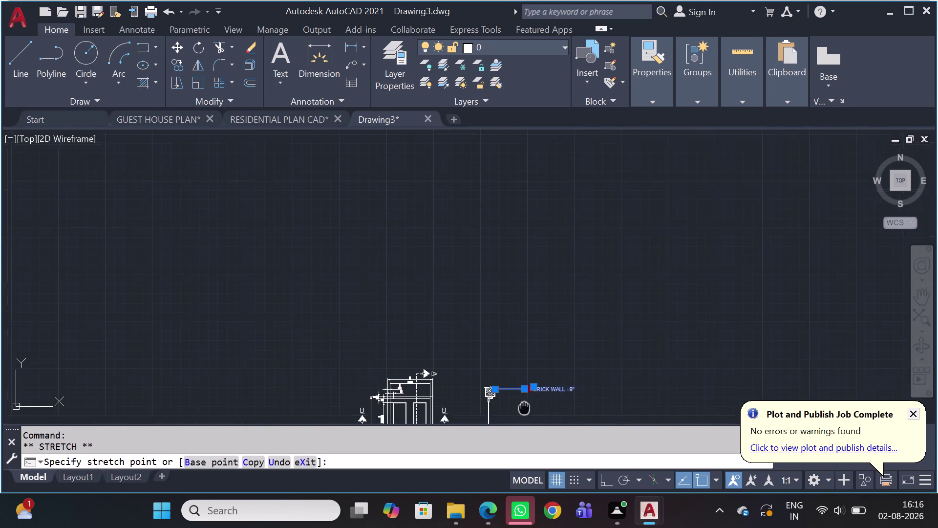
middle_drag(524, 407, 531, 348)
click(555, 392)
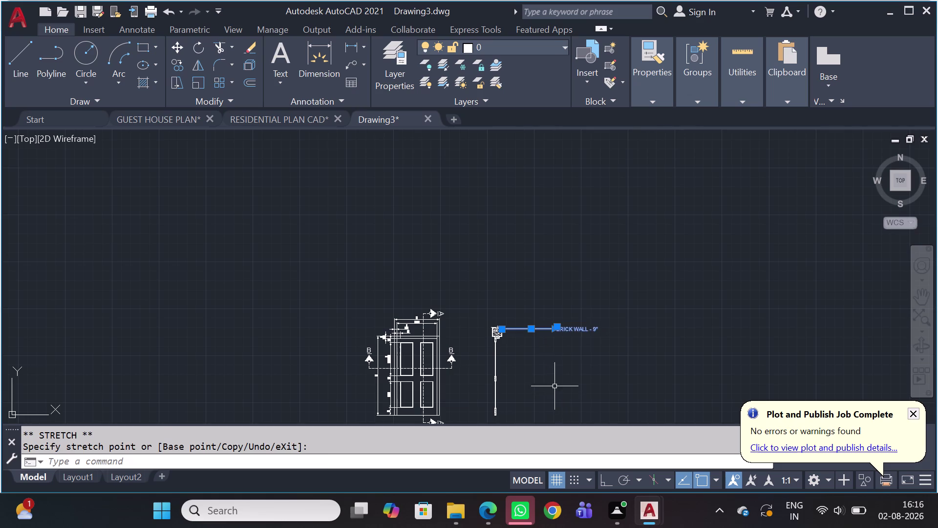
scroll(up, 3)
click(530, 349)
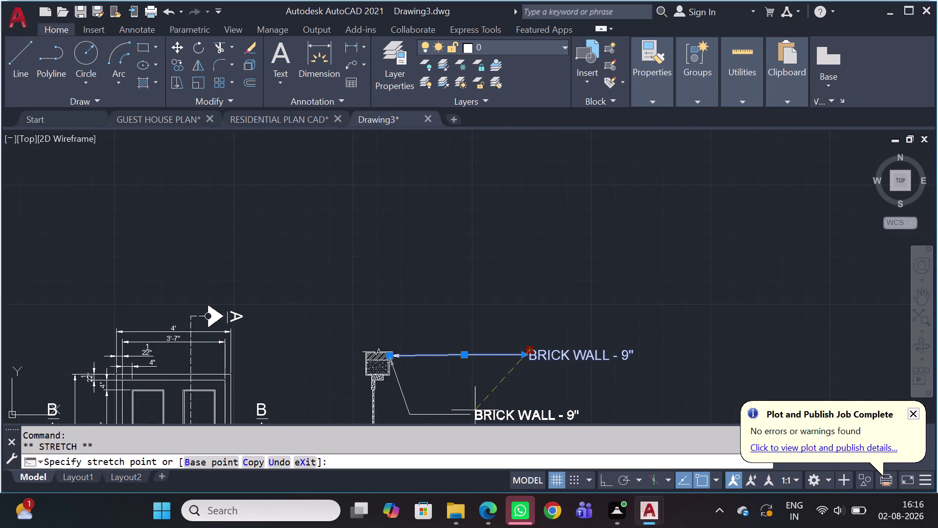
click(509, 406)
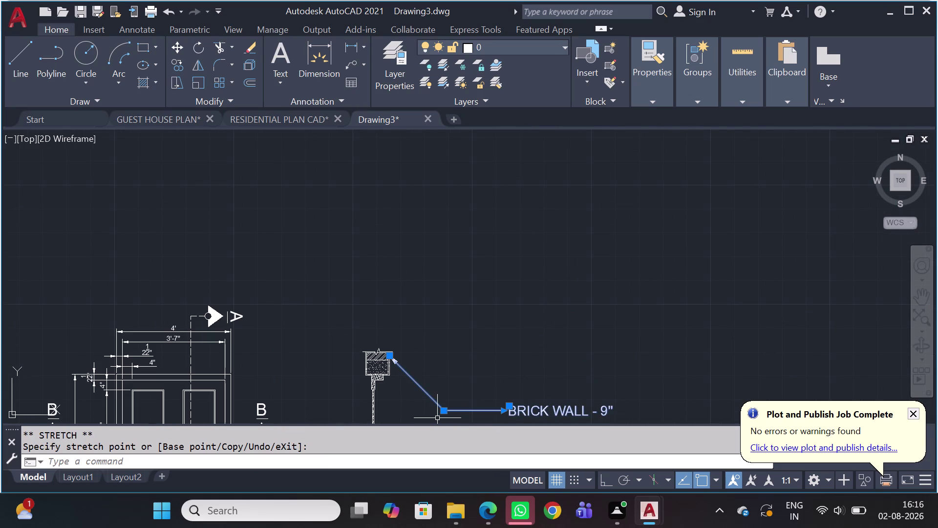
click(442, 413)
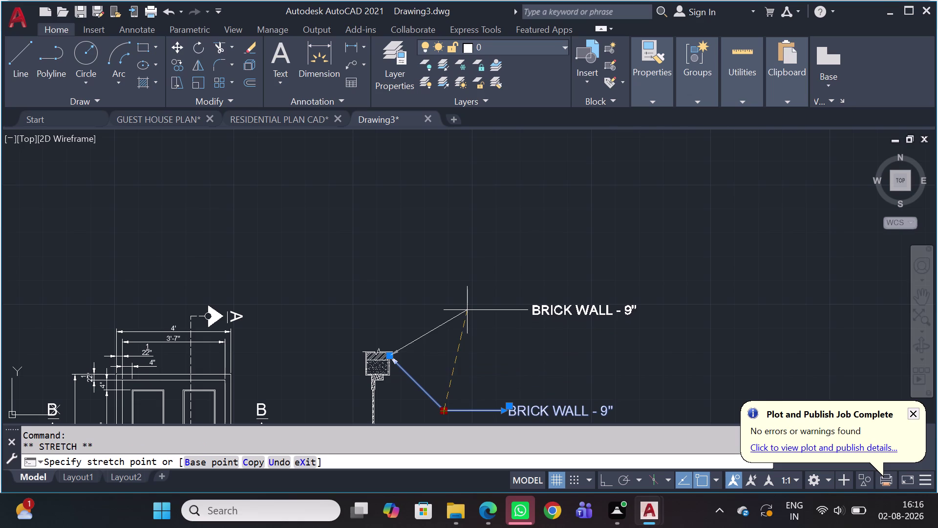
click(457, 279)
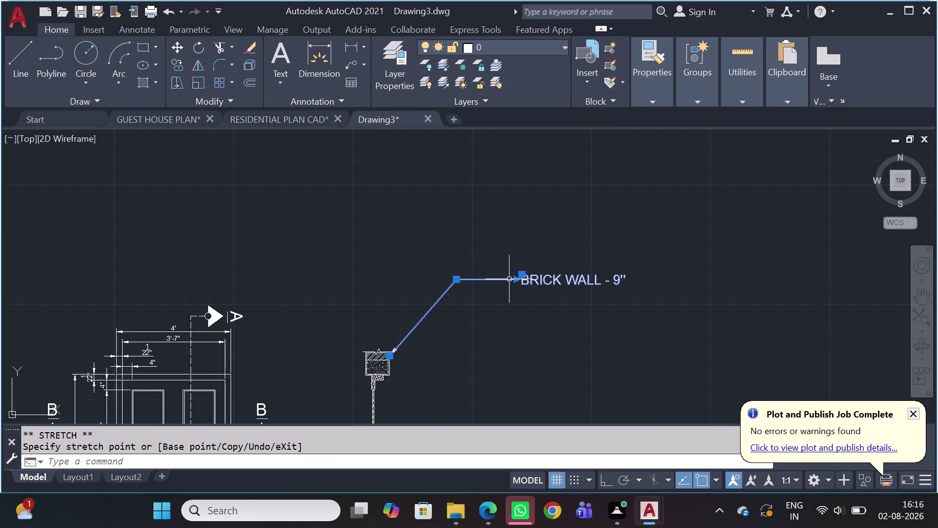
click(514, 279)
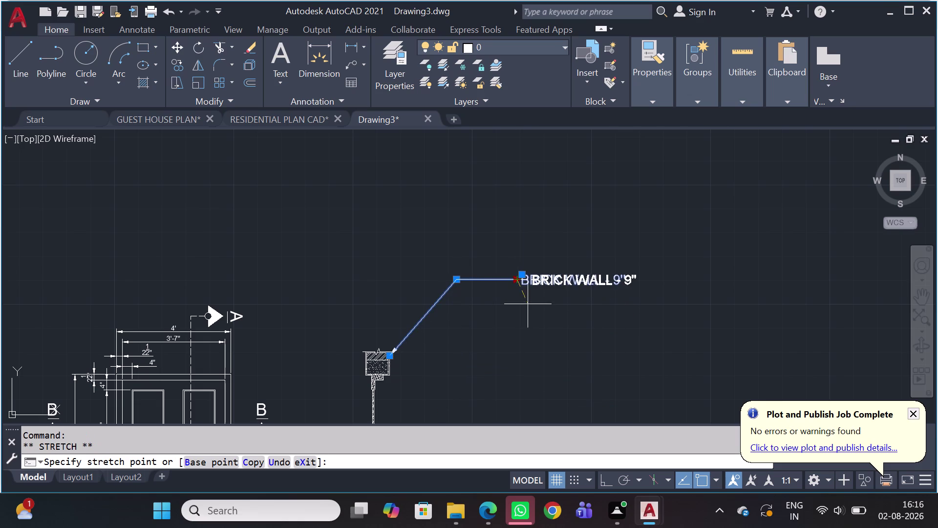
key(Escape)
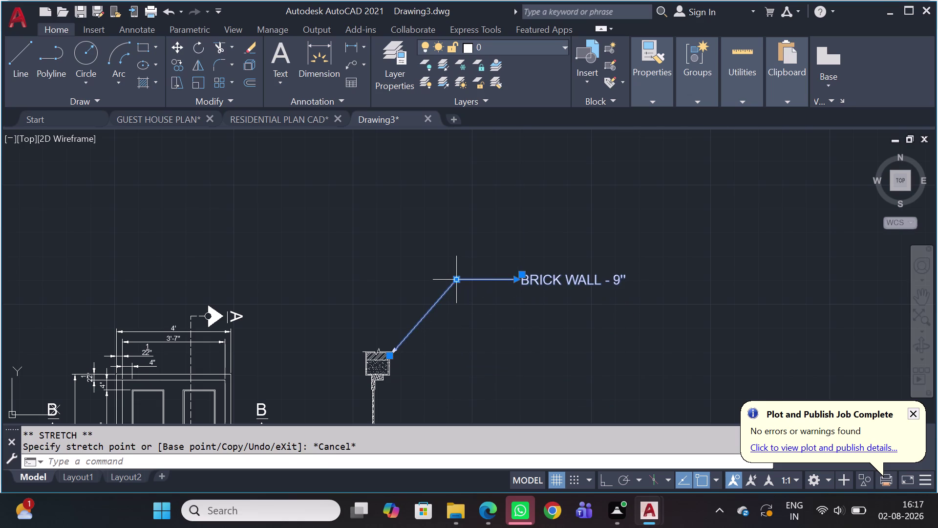
click(457, 278)
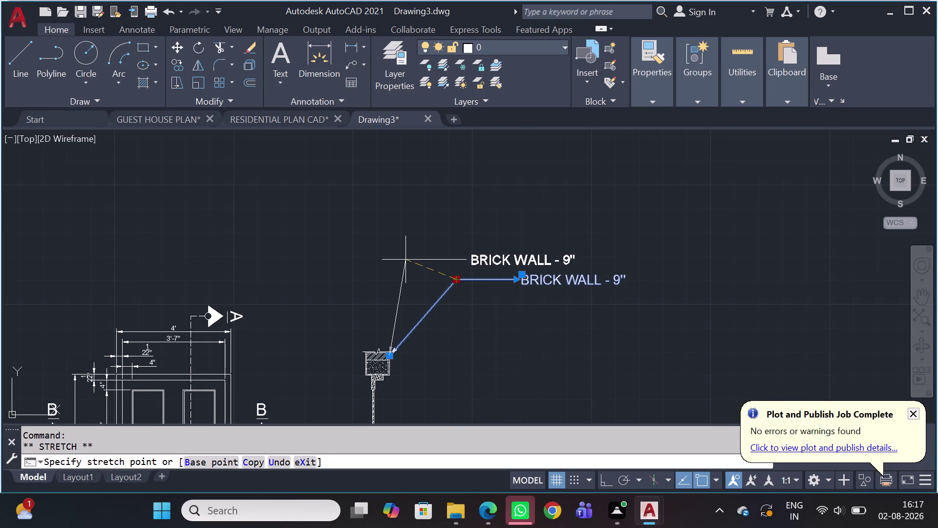
key(Escape)
key(Escape)
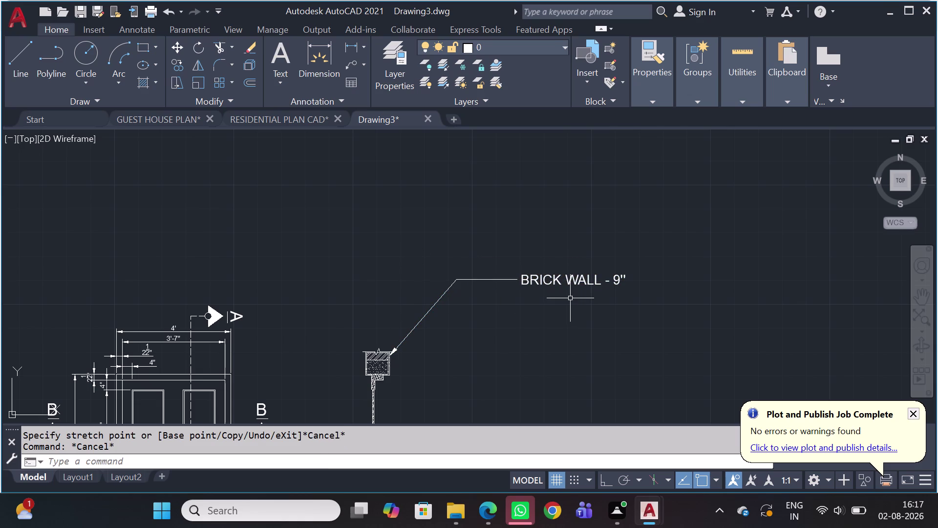
key(ctrl+z)
key(ctrl+z)
key(ctrl+z)
key(ctrl+z)
key(ctrl+z)
key(ctrl+z)
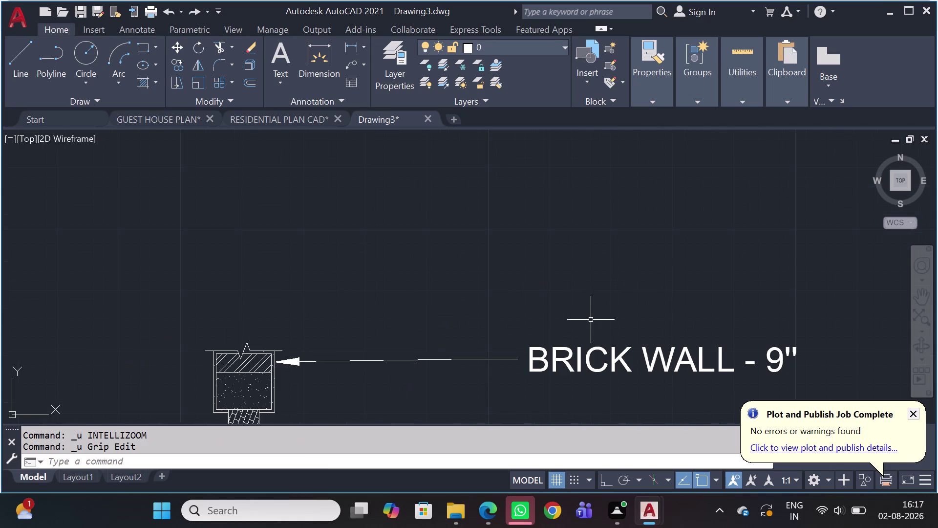
Select the BRICK WALL callout and start a COPY, then cancel it.
click(546, 337)
click(437, 369)
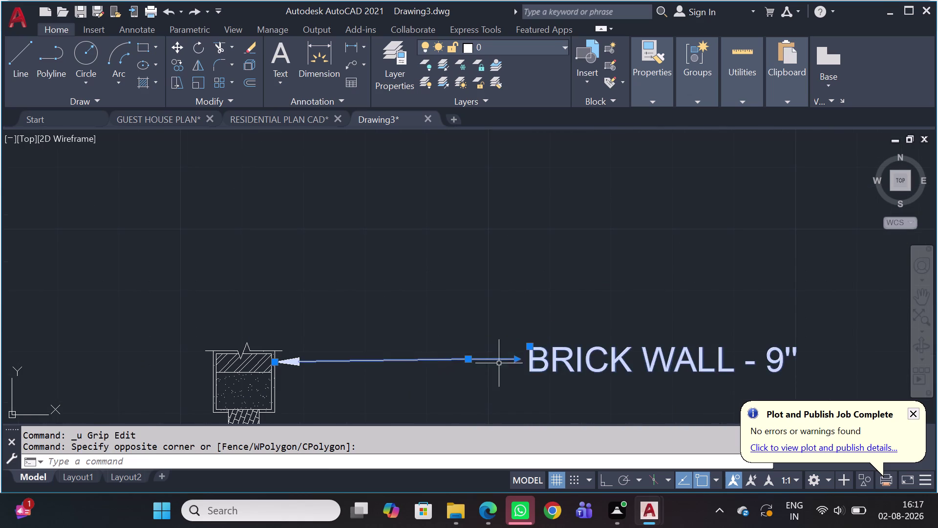
middle_drag(573, 345, 505, 208)
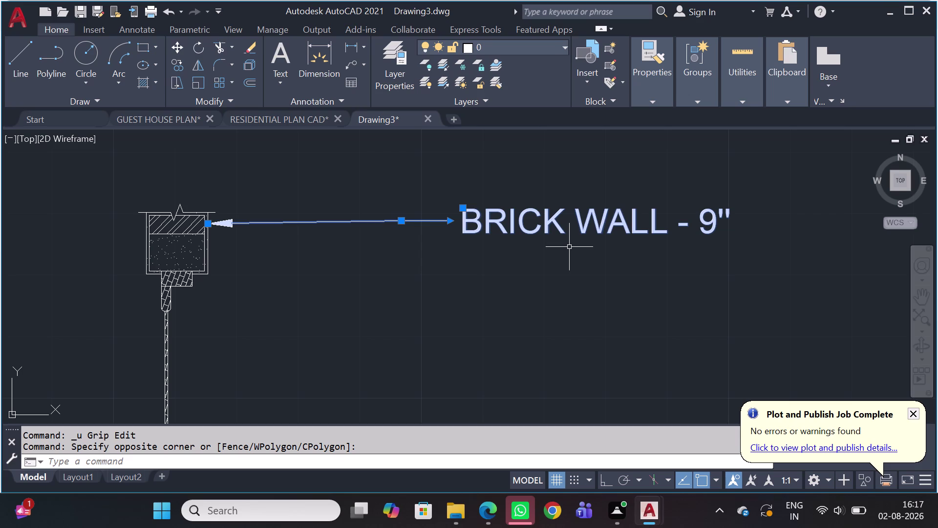
key(c)
key(o)
key(space)
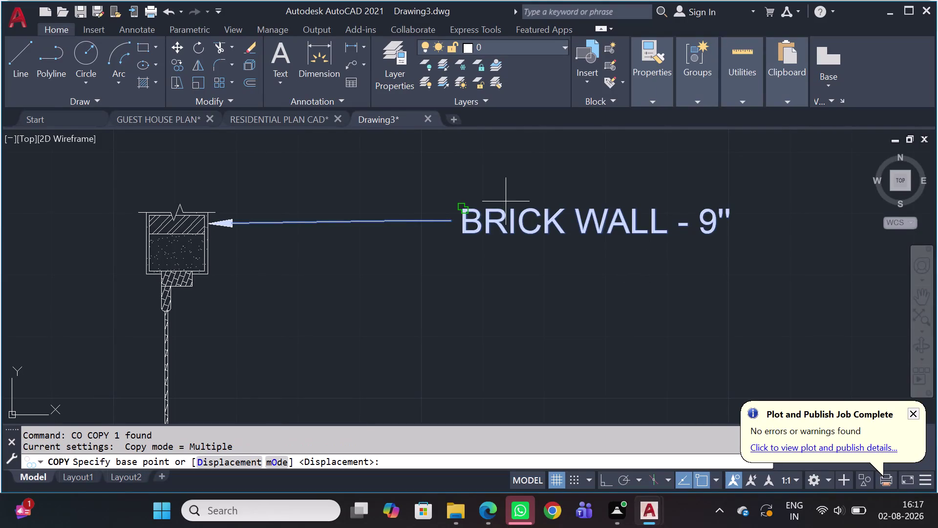
key(Escape)
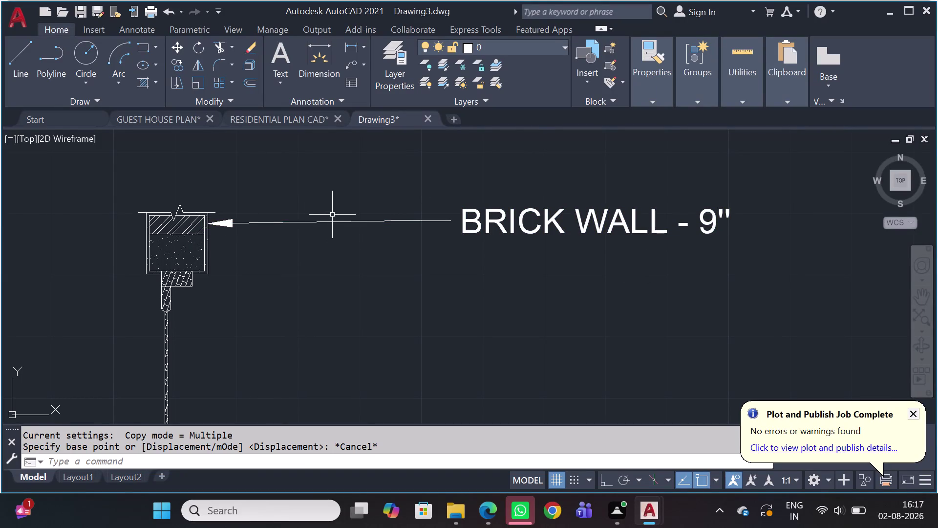
Undo the accidental leader edits with four undos and reselect the callout.
key(ctrl+z)
key(ctrl+z)
key(ctrl+z)
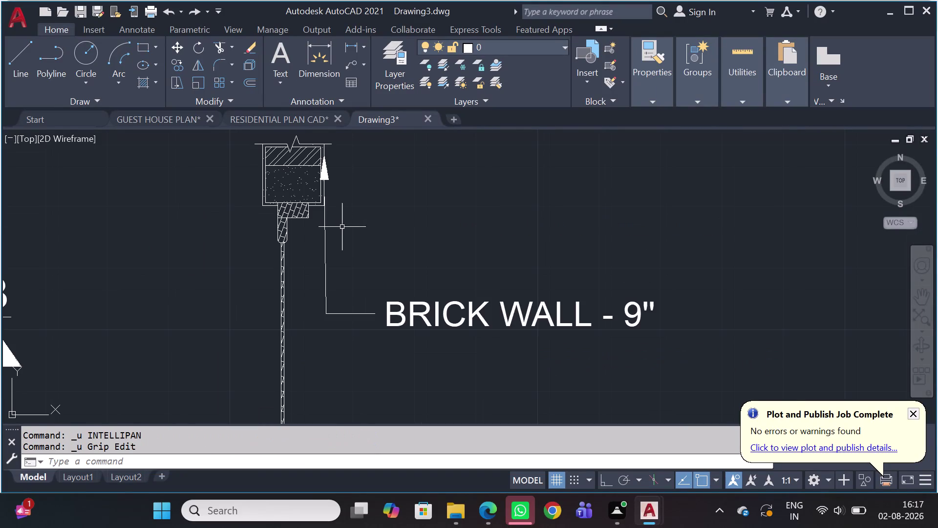
key(ctrl+z)
scroll(down, 3)
drag(351, 233, 352, 233)
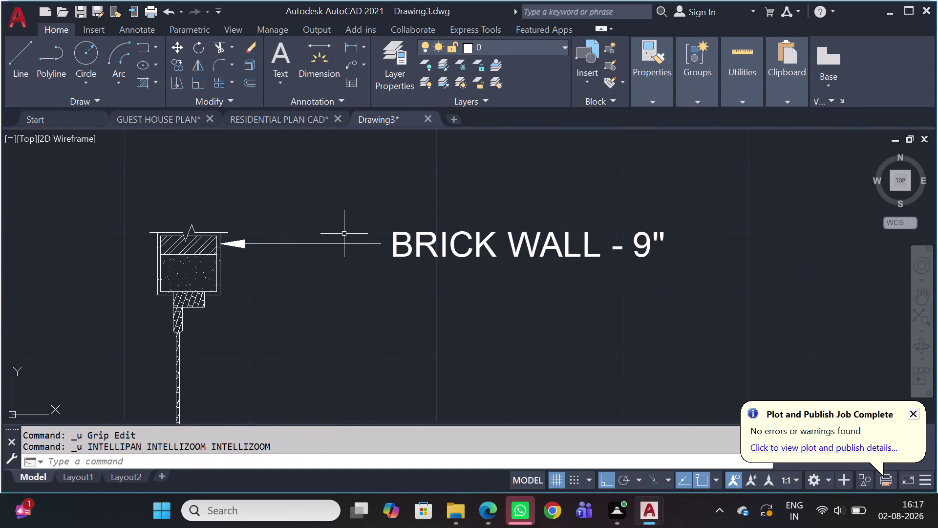
drag(352, 233, 355, 233)
click(310, 258)
Start copying the callout with CO, using its arrow tip as the base point.
key(c)
text(O)
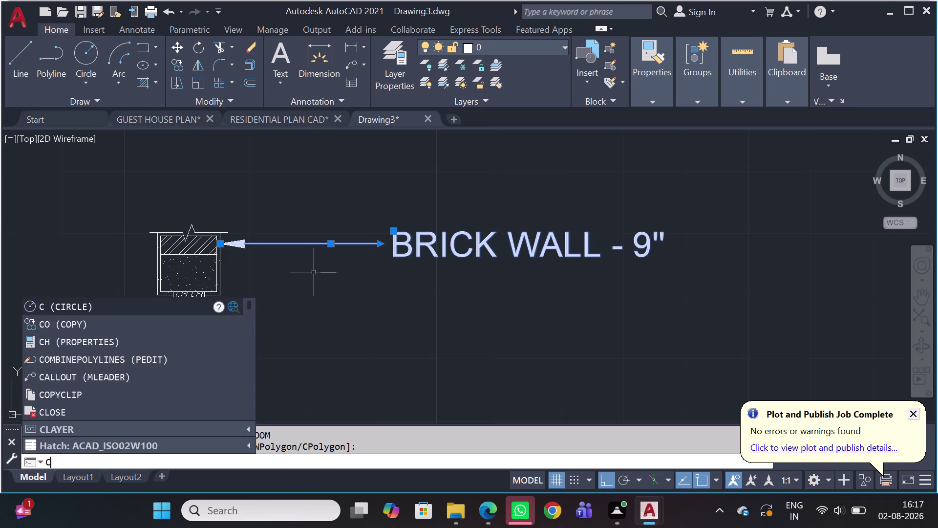
key(space)
scroll(up, 3)
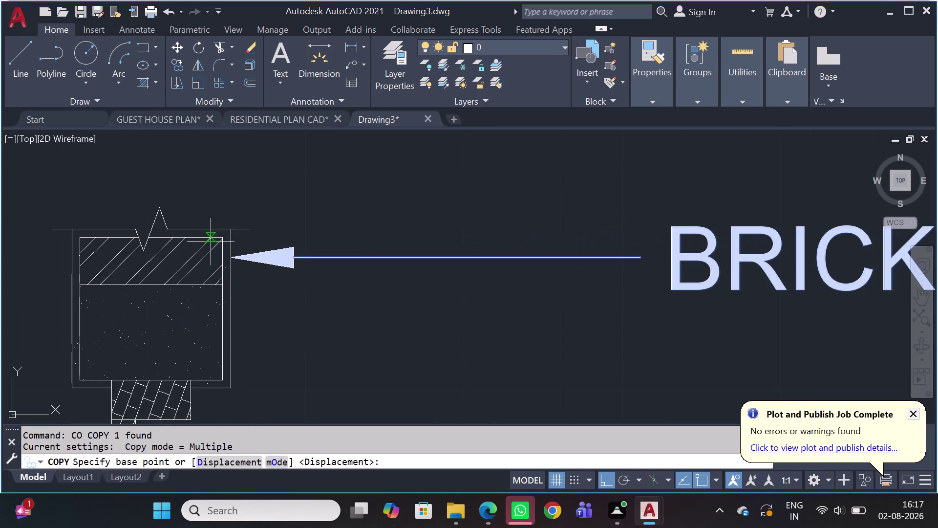
click(228, 256)
scroll(down, 3)
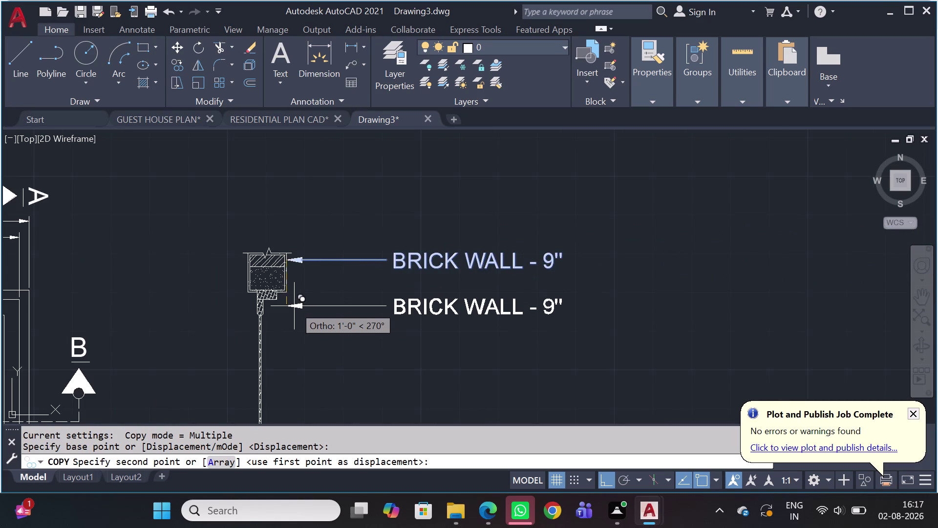
scroll(up, 3)
scroll(up, 3)
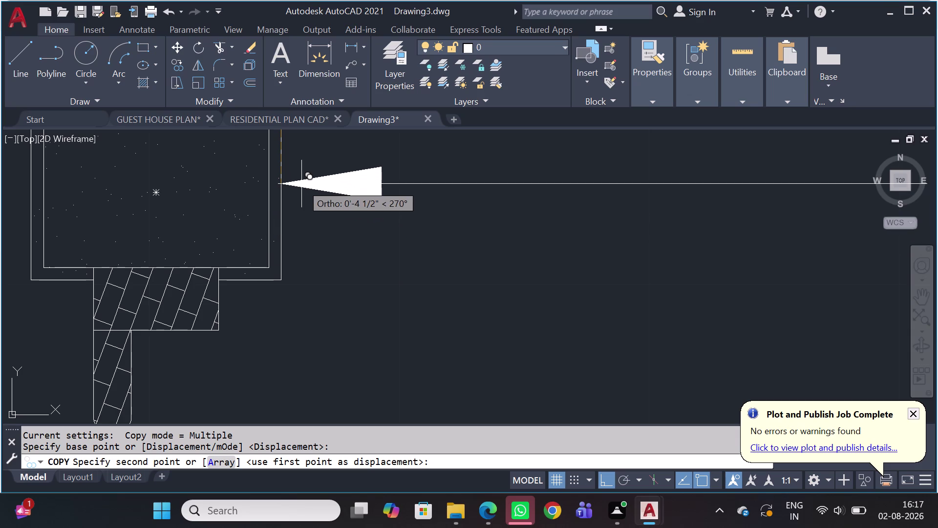
Place the copy just below the original callout and end the command.
middle_drag(292, 174, 306, 315)
scroll(down, 3)
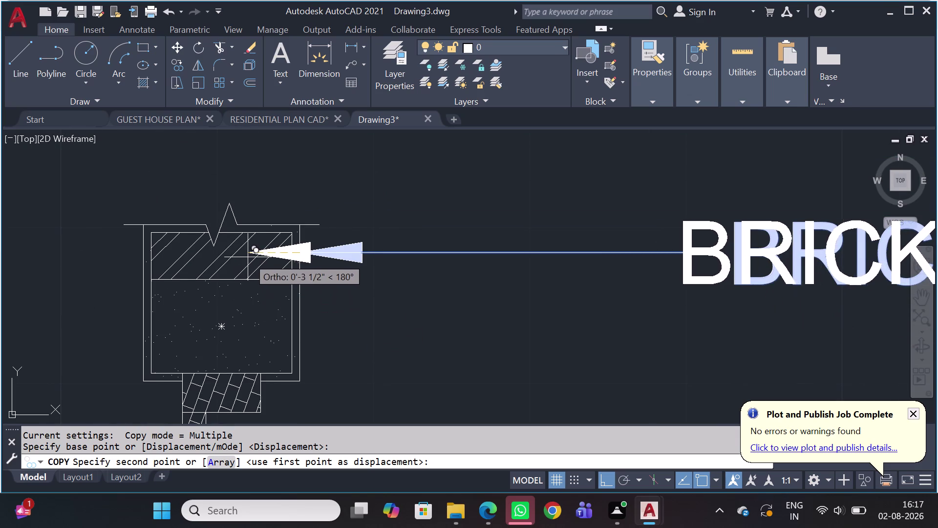
click(300, 315)
scroll(down, 3)
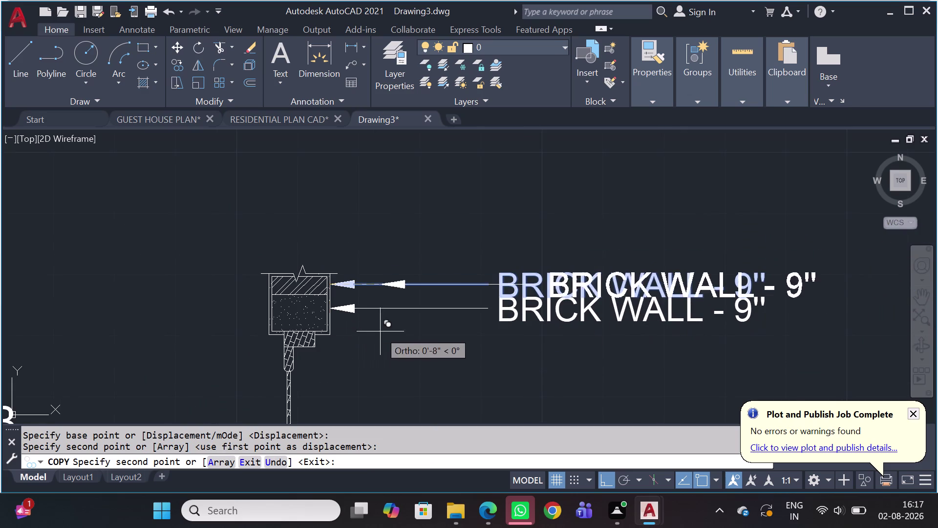
key(Escape)
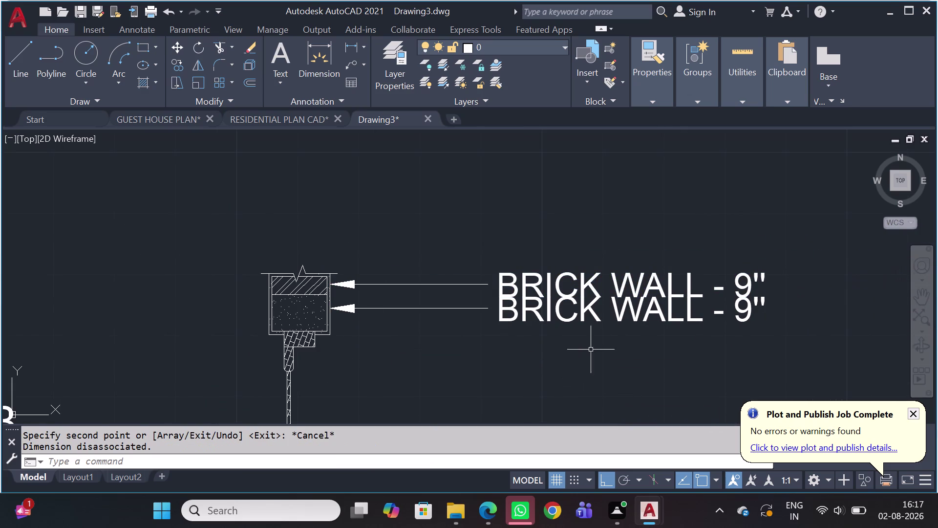
scroll(up, 3)
drag(345, 347, 310, 352)
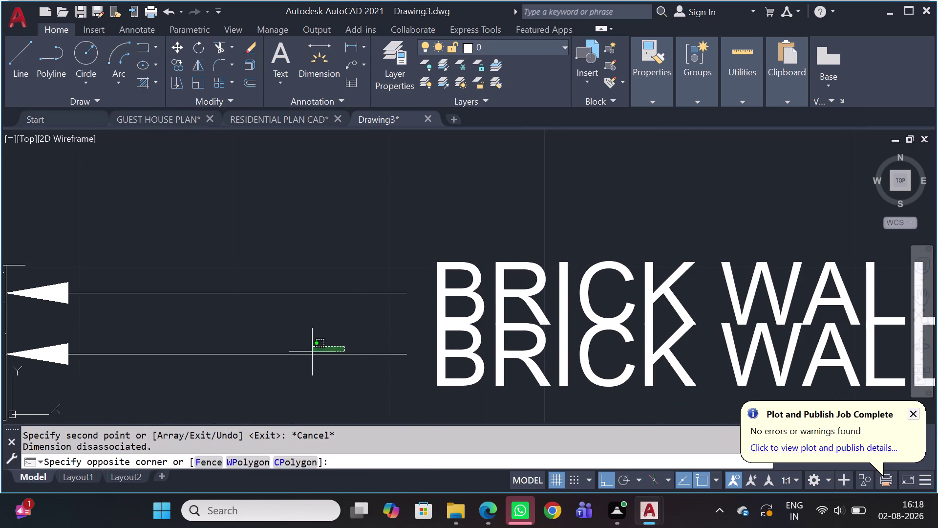
Move the lower callout so its arrowhead points further down the wall.
click(264, 368)
text(M)
key(space)
scroll(down, 3)
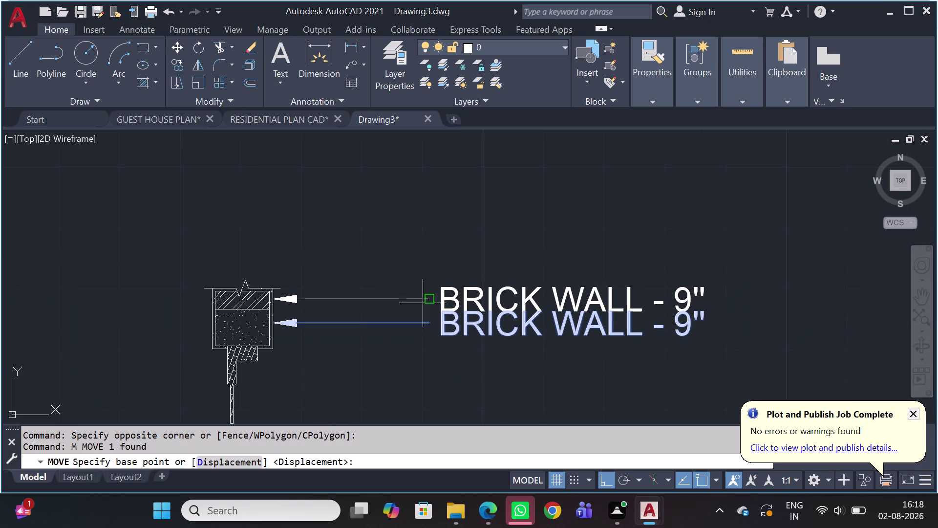
scroll(up, 3)
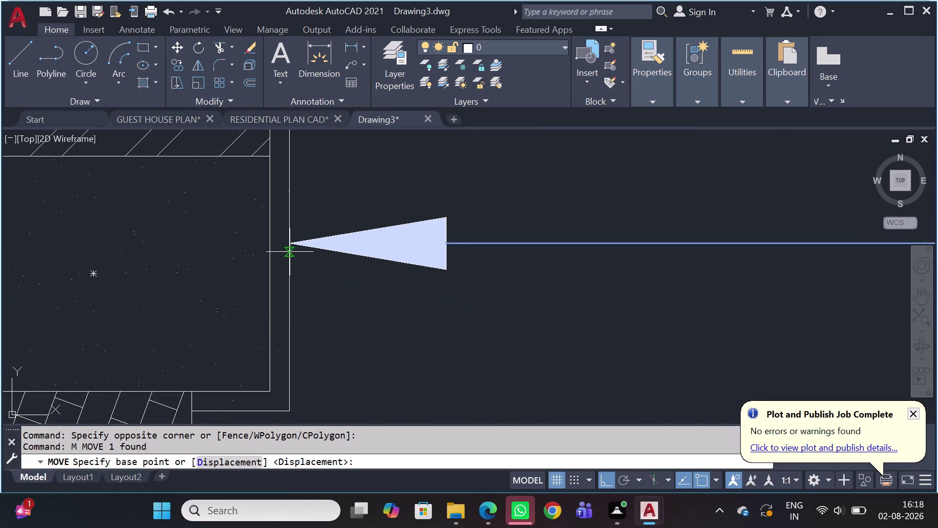
click(287, 241)
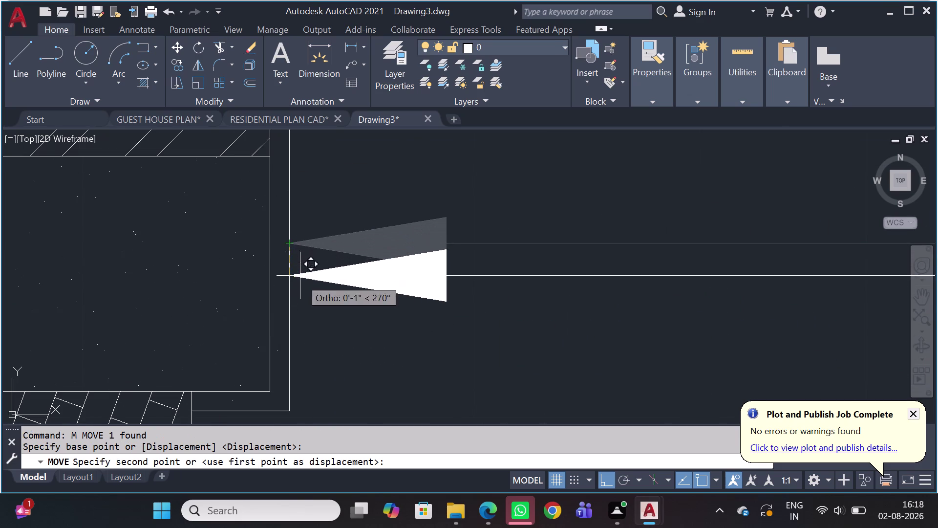
click(293, 347)
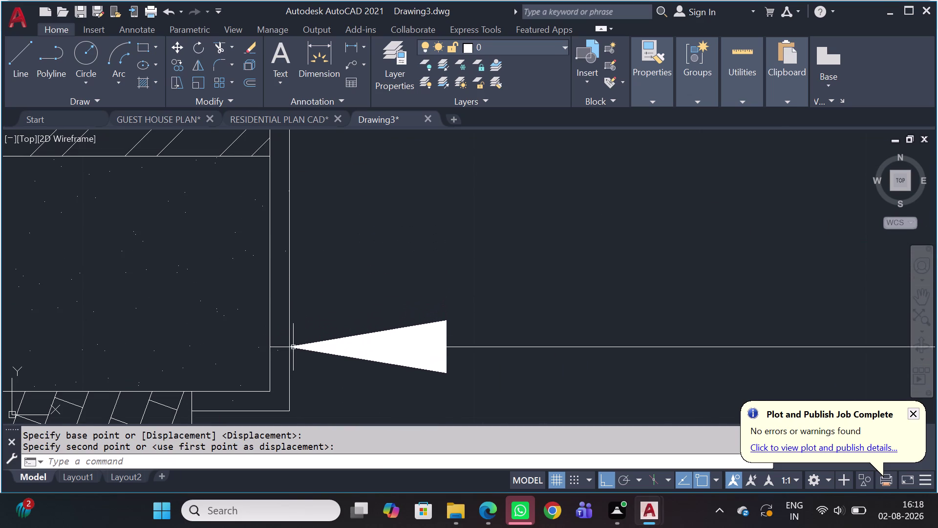
scroll(down, 3)
Move the upper callout so its arrowhead points into the hatched top band.
middle_drag(506, 243, 419, 416)
drag(413, 374, 413, 371)
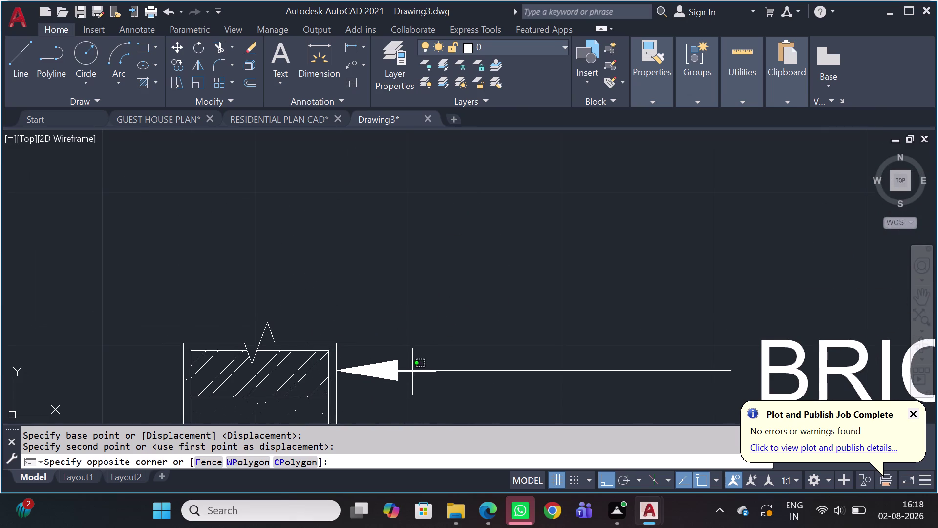
drag(412, 372, 402, 366)
click(396, 358)
text(M)
key(space)
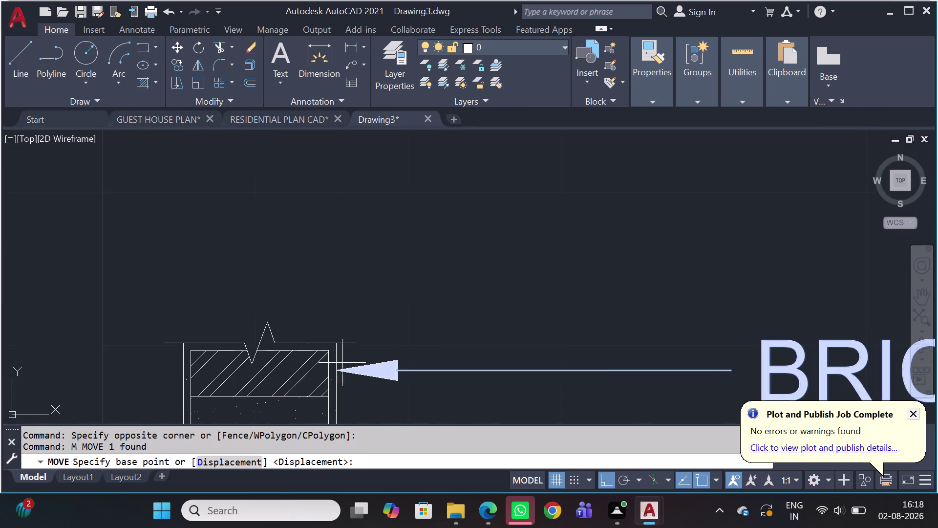
scroll(up, 3)
click(342, 378)
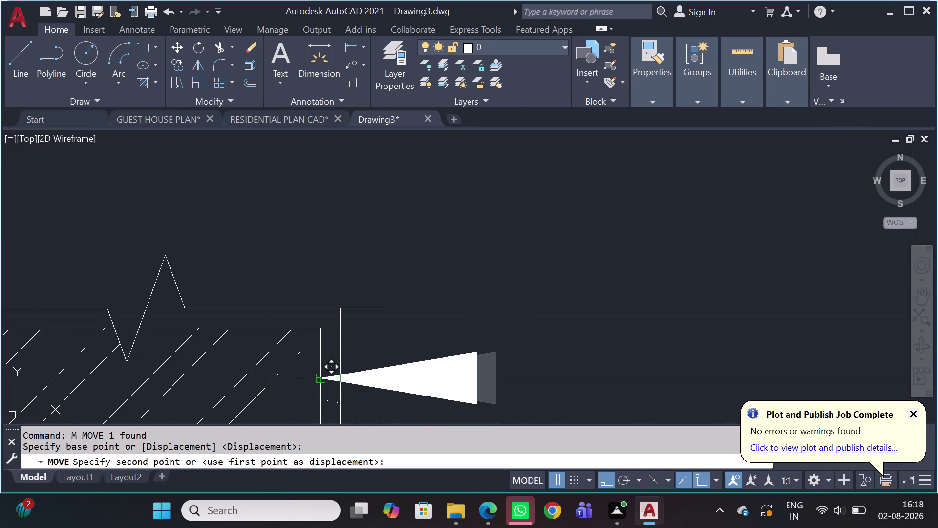
click(269, 376)
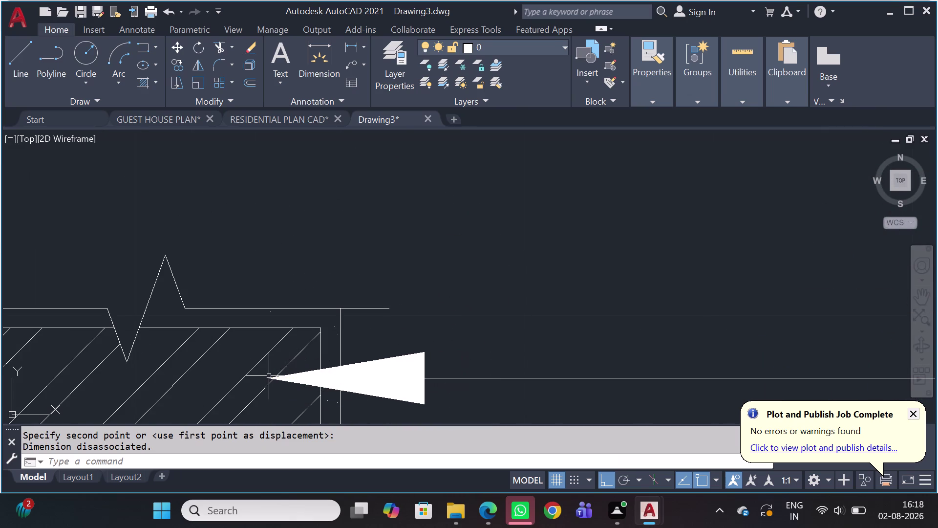
scroll(down, 3)
scroll(down, 3)
middle_drag(517, 403, 527, 305)
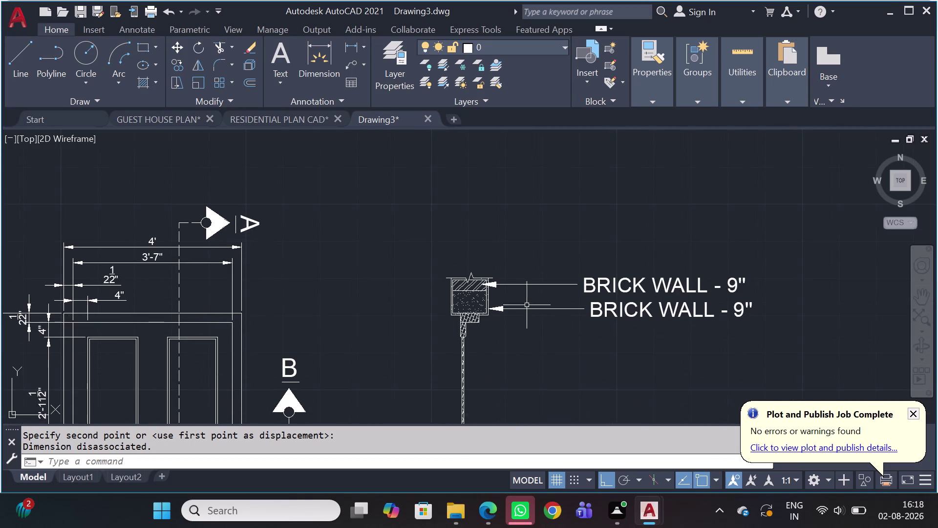
scroll(up, 3)
Copy the lower callout so the copy points at the wall's mid height.
click(479, 296)
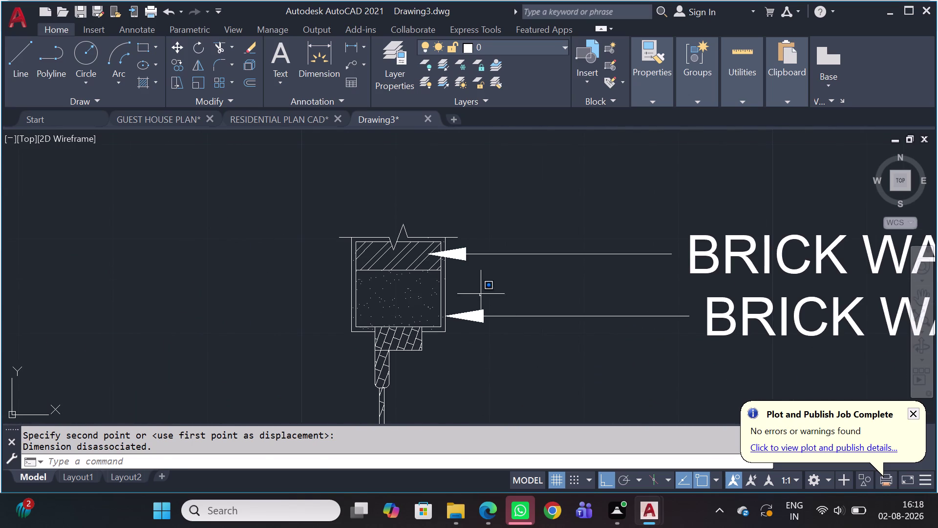
click(457, 331)
key(c)
key(o)
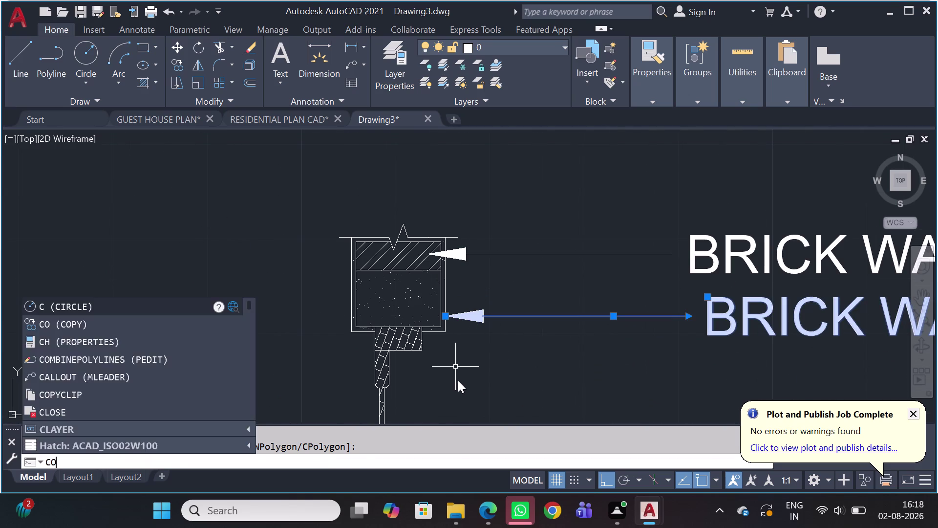
key(space)
click(444, 315)
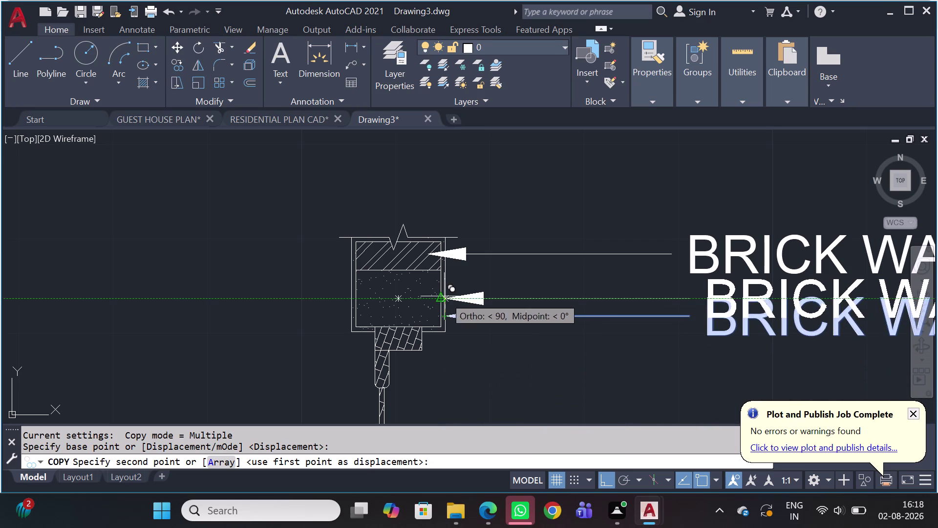
click(414, 293)
key(Escape)
Select the leftover duplicate of the lower callout near its arrowheads.
scroll(up, 3)
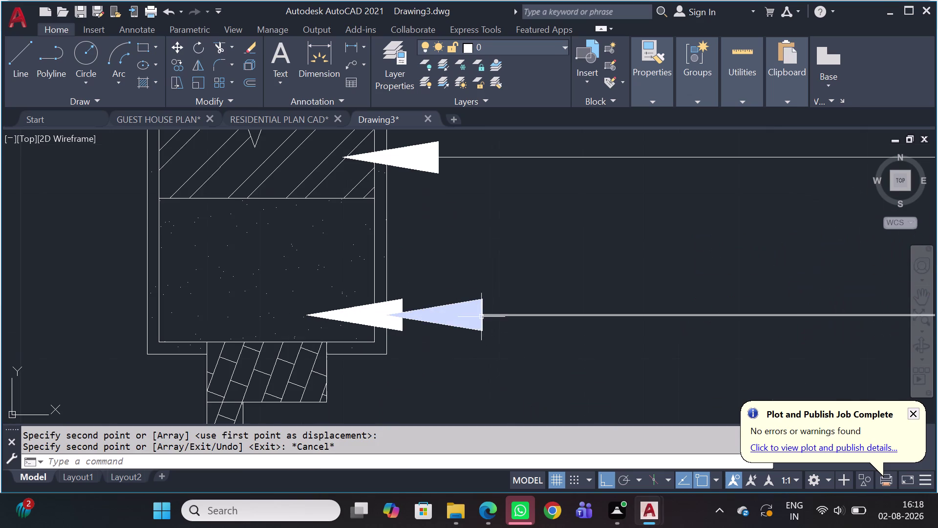
click(478, 306)
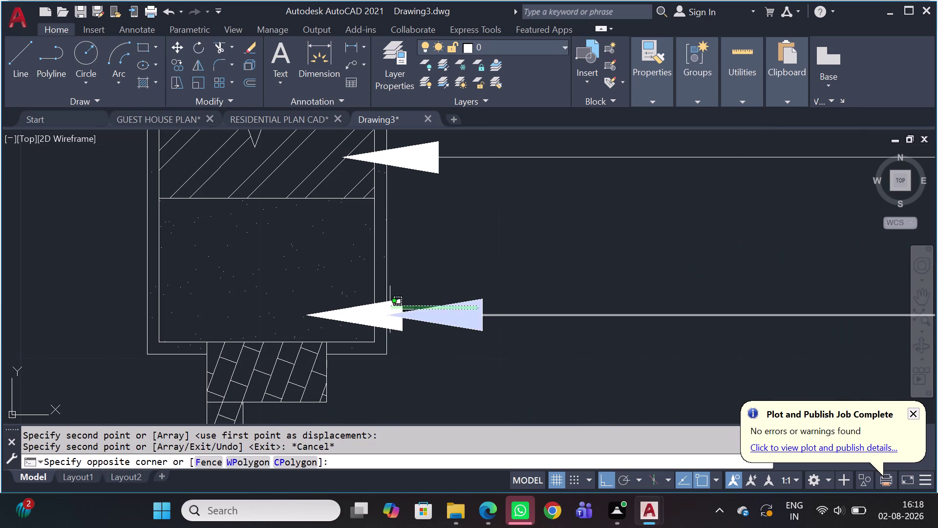
click(783, 288)
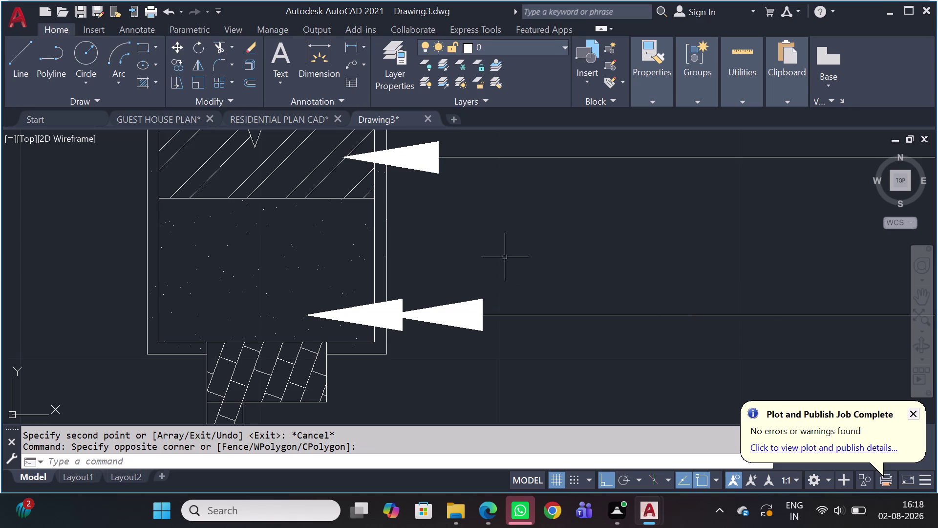
scroll(down, 3)
scroll(down, 3)
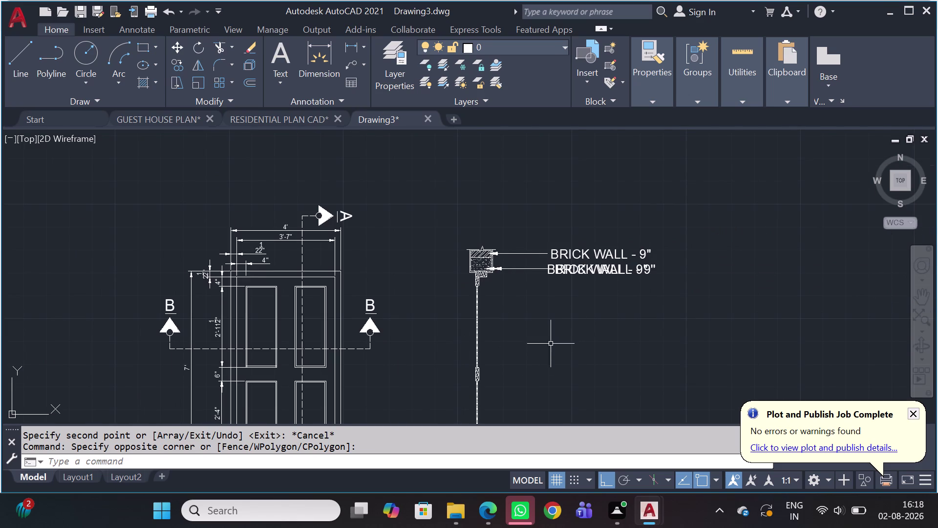
scroll(up, 3)
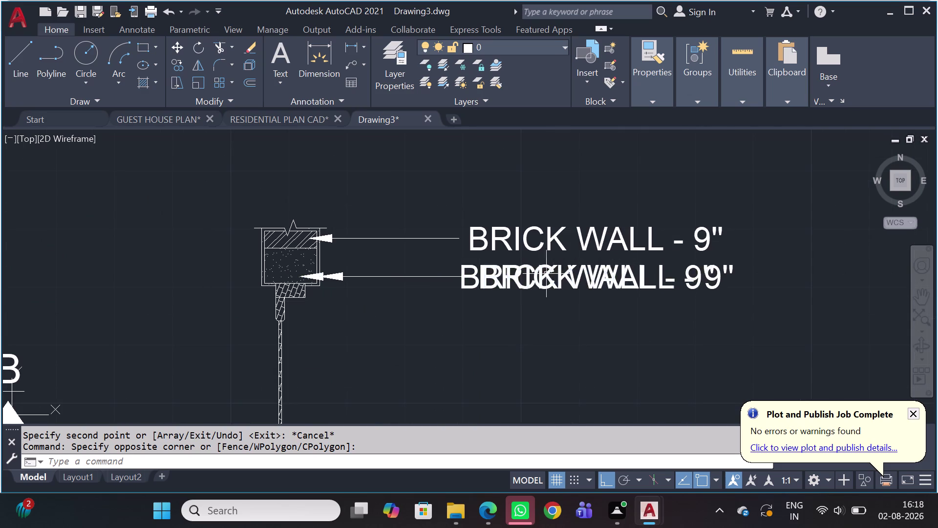
click(544, 269)
Delete one duplicate callout and test-stretch the lower callout's leader midpoint.
key(Delete)
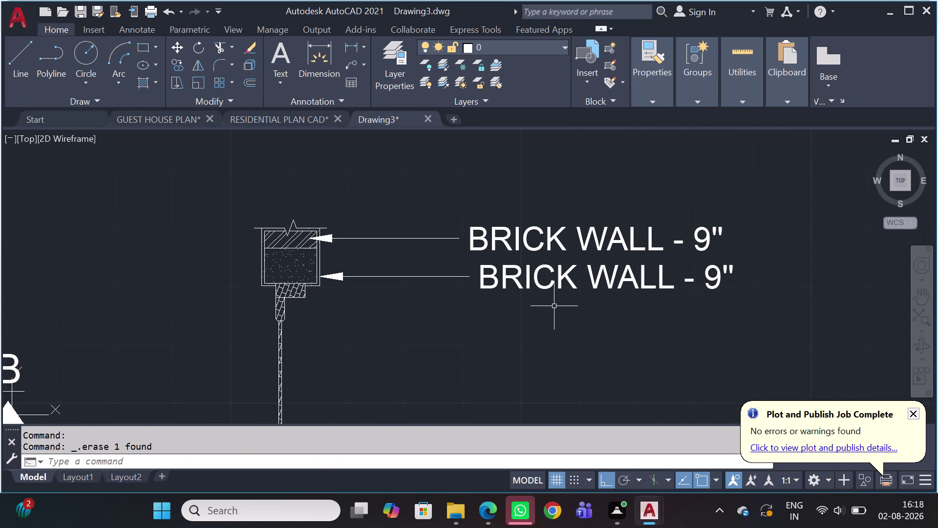
click(541, 279)
click(511, 274)
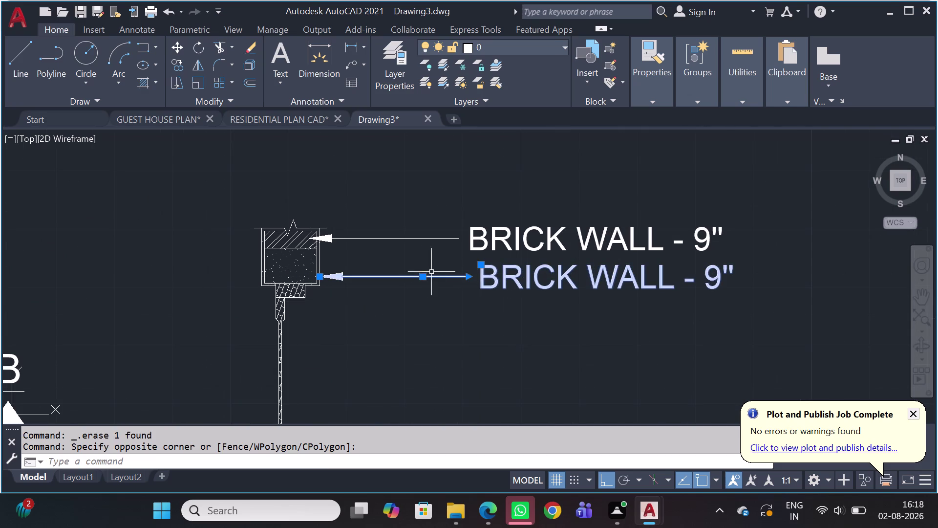
scroll(up, 3)
click(419, 290)
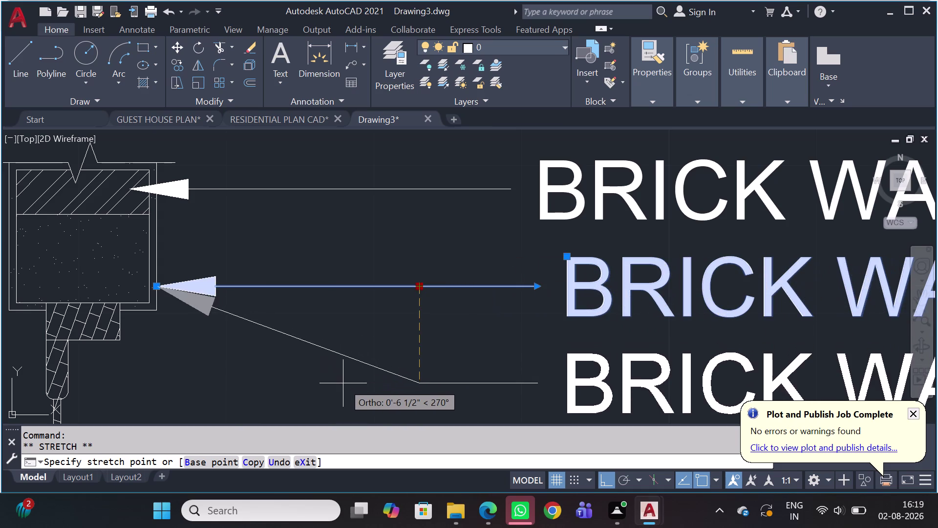
scroll(down, 3)
middle_drag(344, 386, 412, 274)
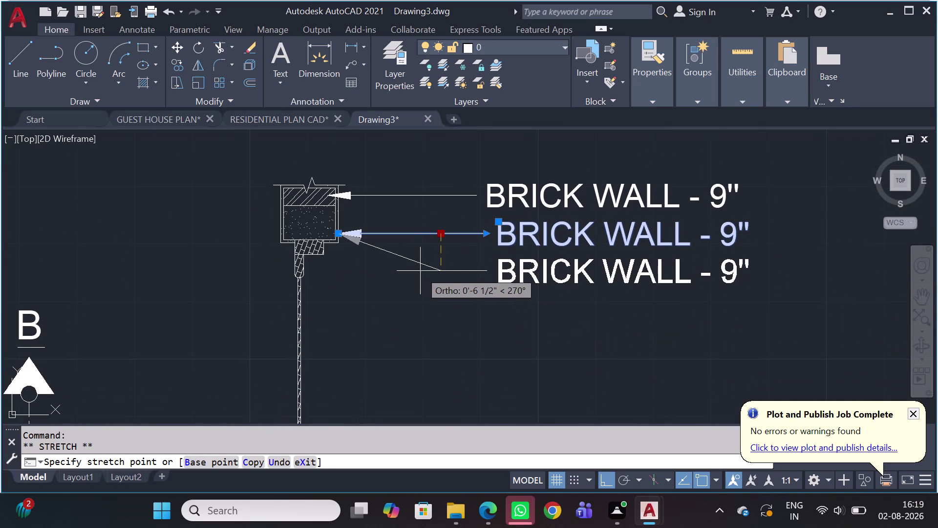
click(437, 233)
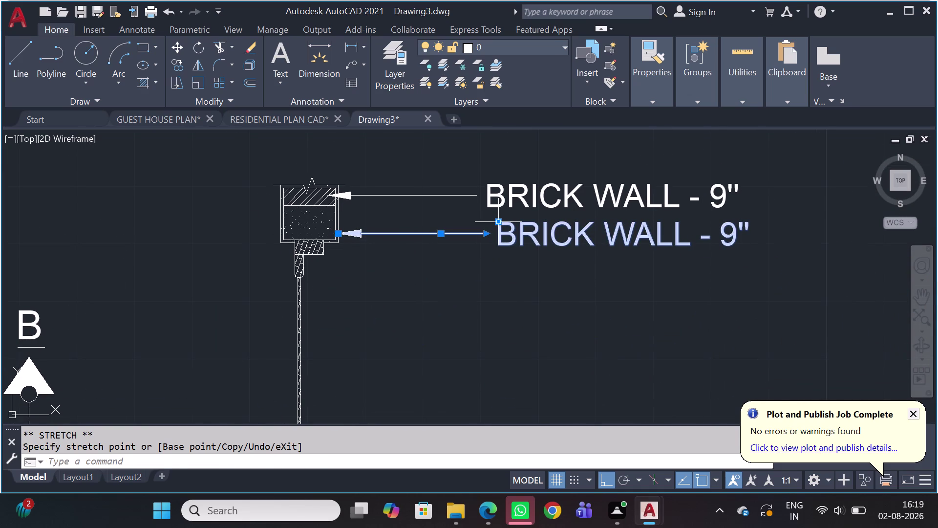
click(502, 218)
Reselect the duplicate callout and try moving its text far below the wall.
click(498, 219)
click(498, 218)
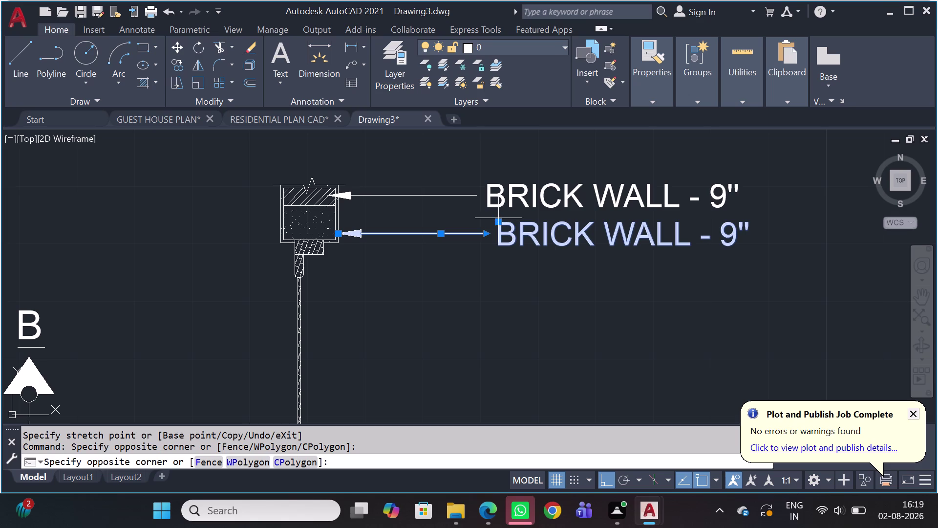
click(496, 220)
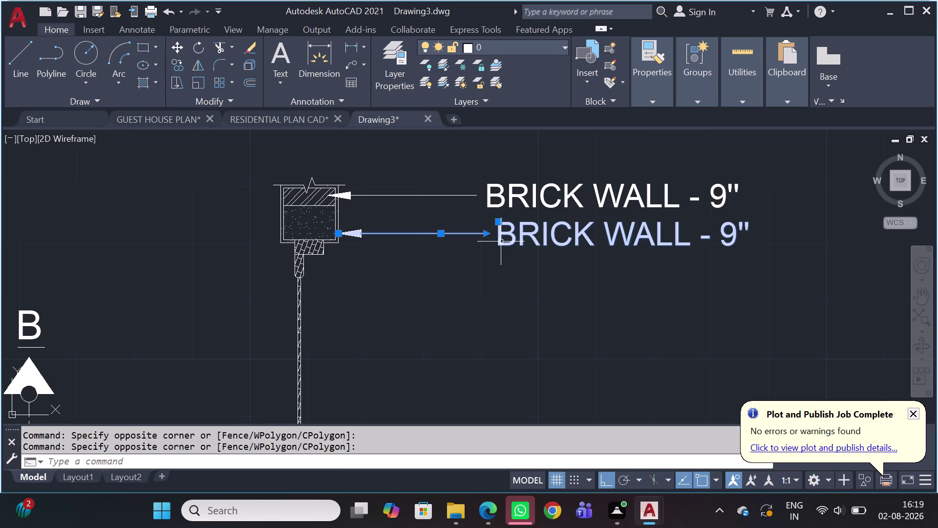
click(498, 218)
click(498, 221)
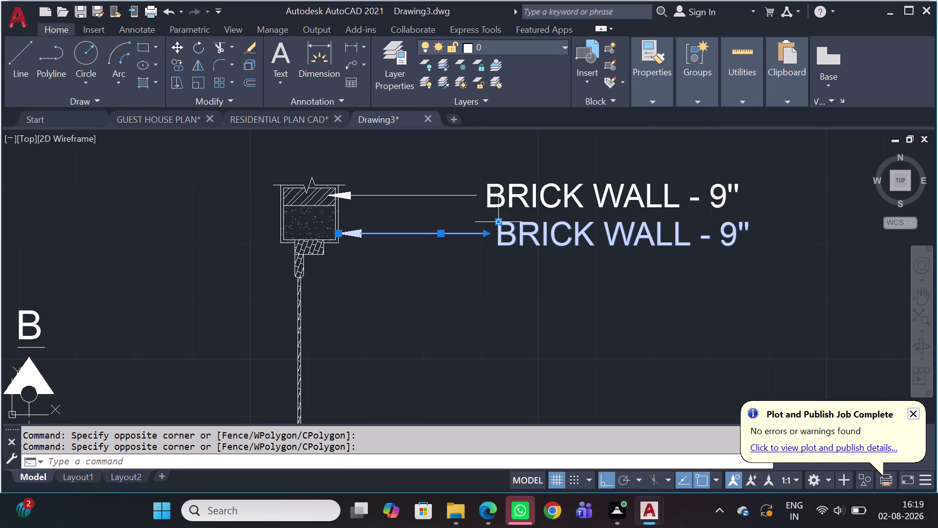
click(497, 221)
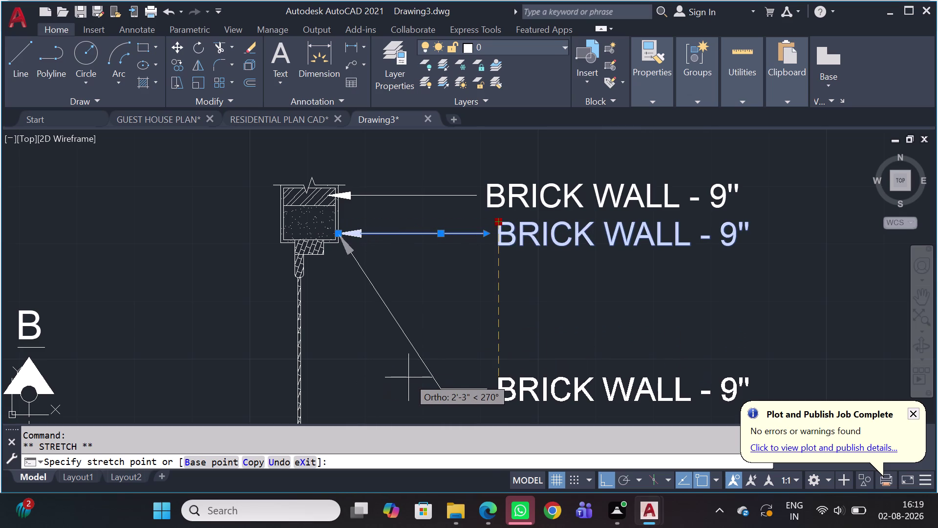
click(410, 374)
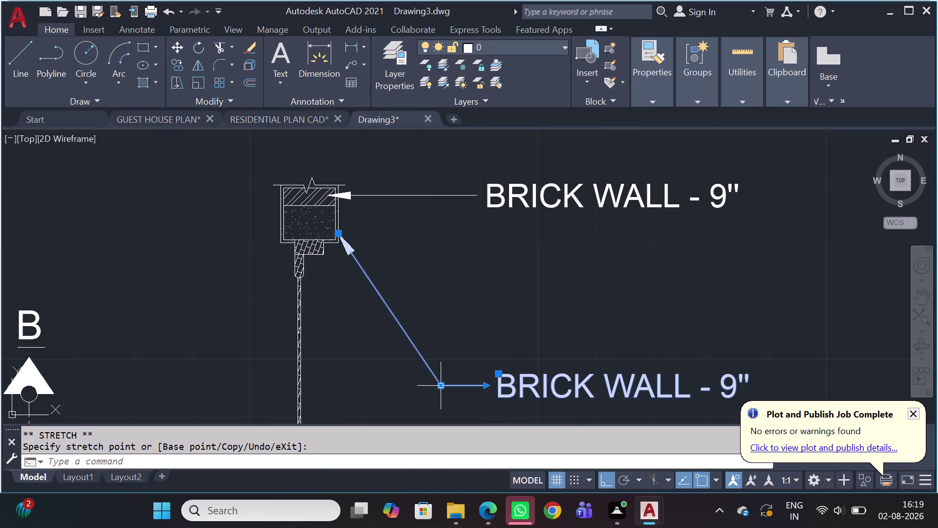
click(444, 385)
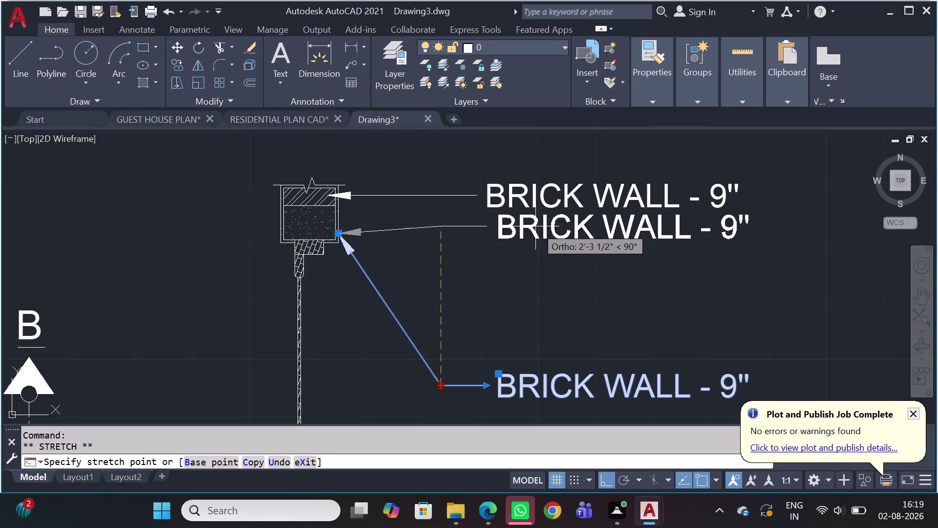
key(Escape)
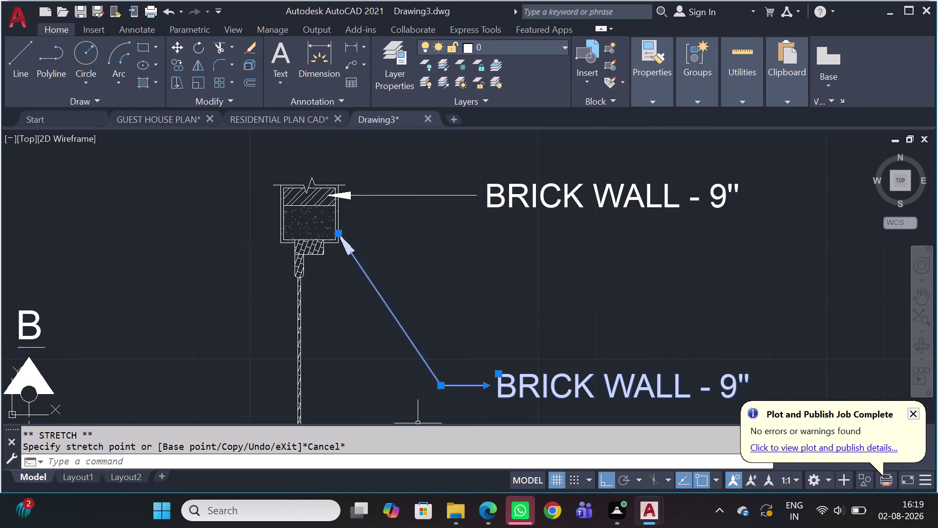
Move the duplicate's text beside the wall, then erase the duplicate BRICK WALL callout.
middle_drag(467, 385, 452, 378)
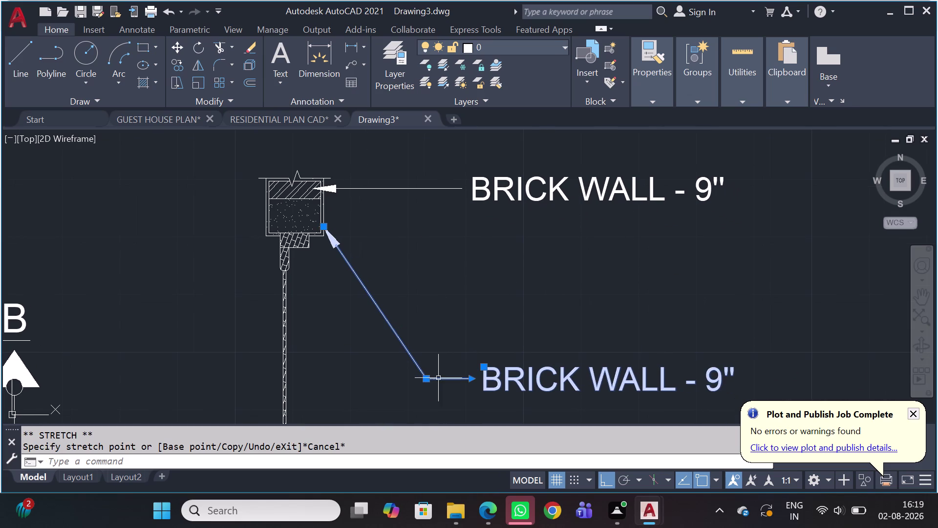
click(429, 380)
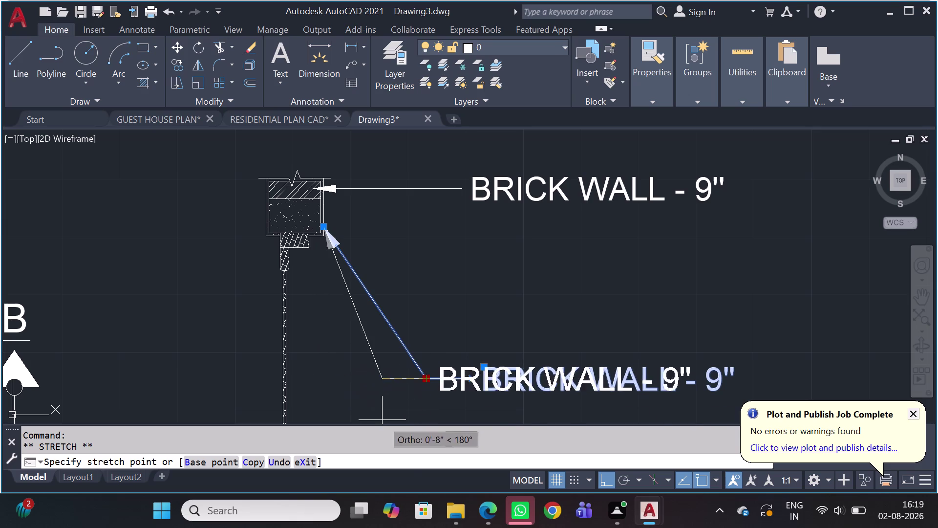
key(Escape)
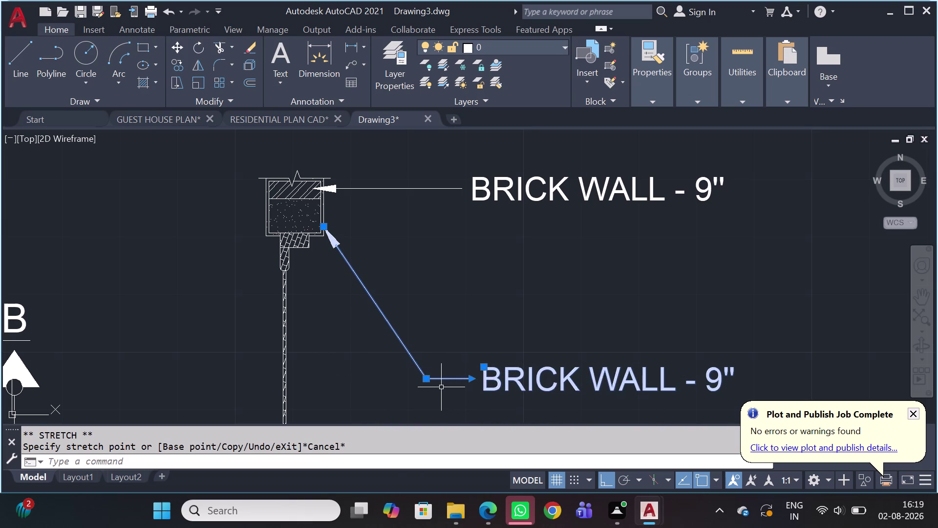
click(426, 375)
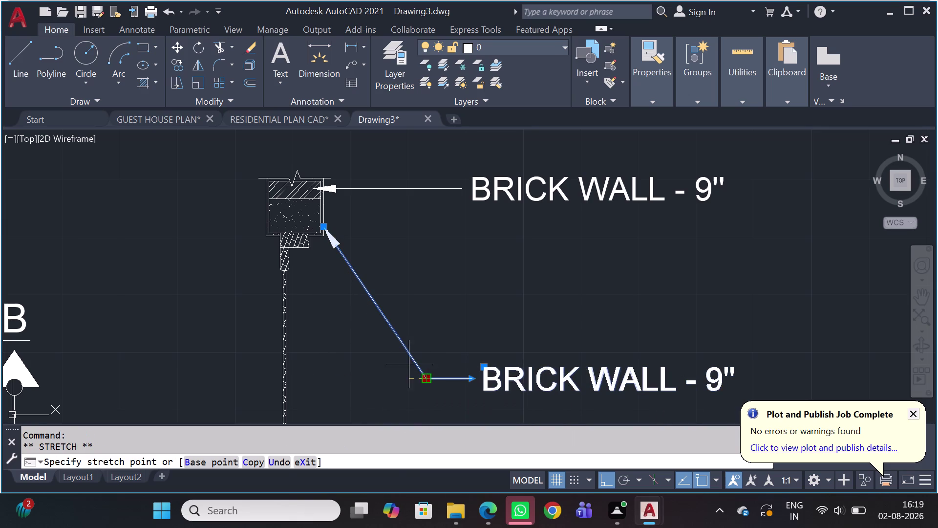
click(360, 270)
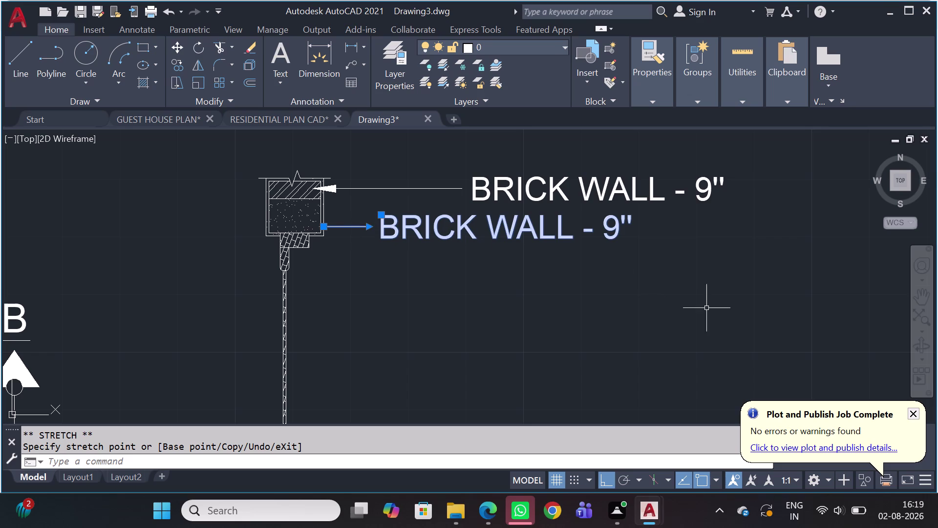
key(Delete)
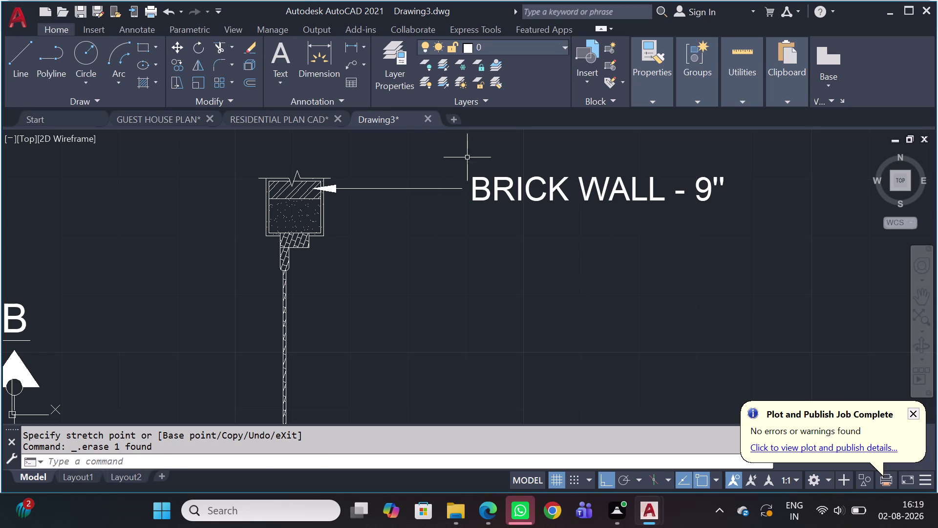
In Properties, set the BRICK WALL - 9" callout's Arrowhead Size to 2 and Text Height to 2.
click(492, 183)
click(453, 187)
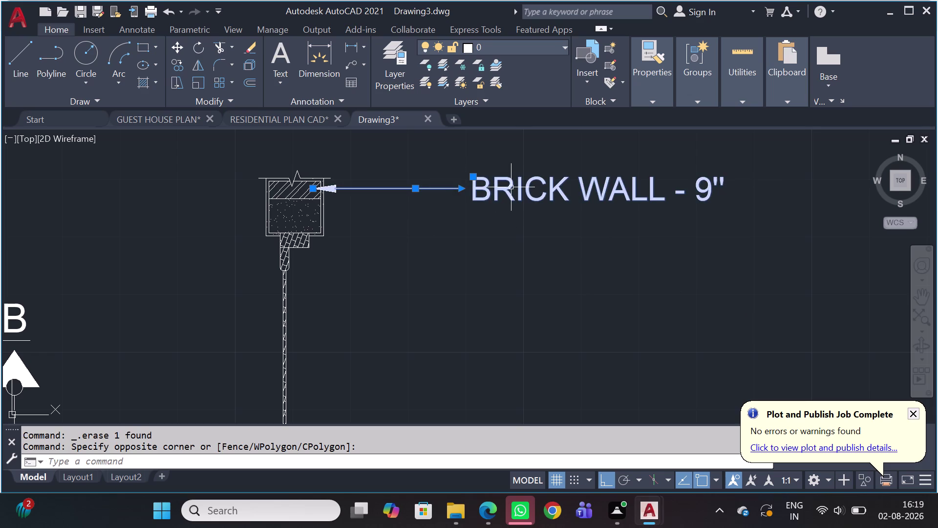
key(p)
key(r)
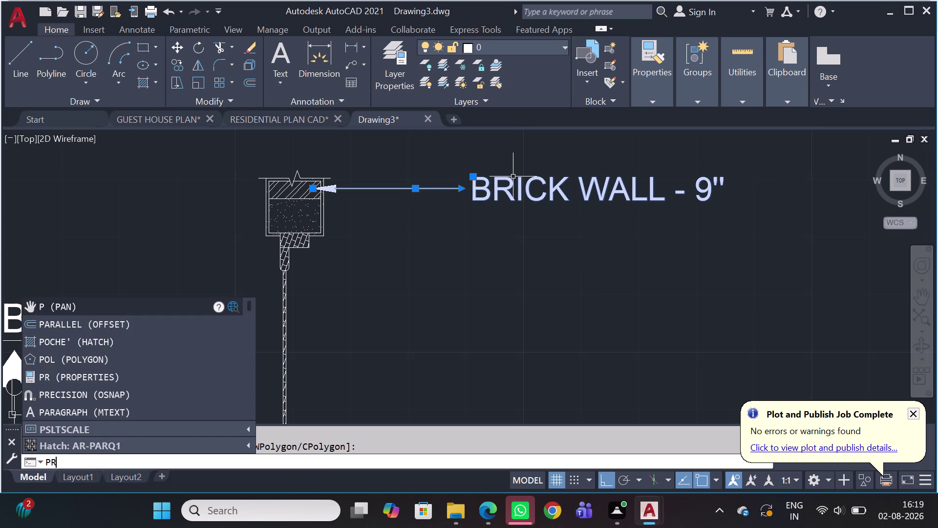
key(space)
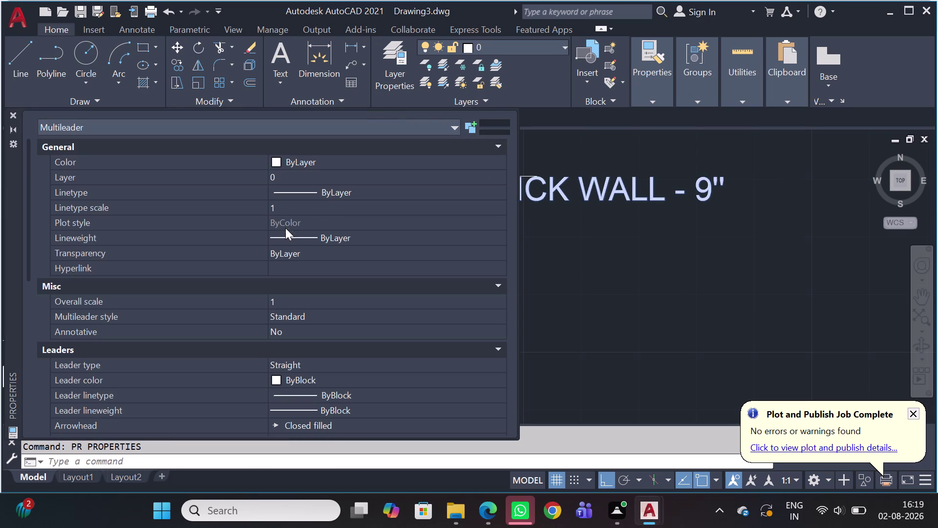
scroll(down, 3)
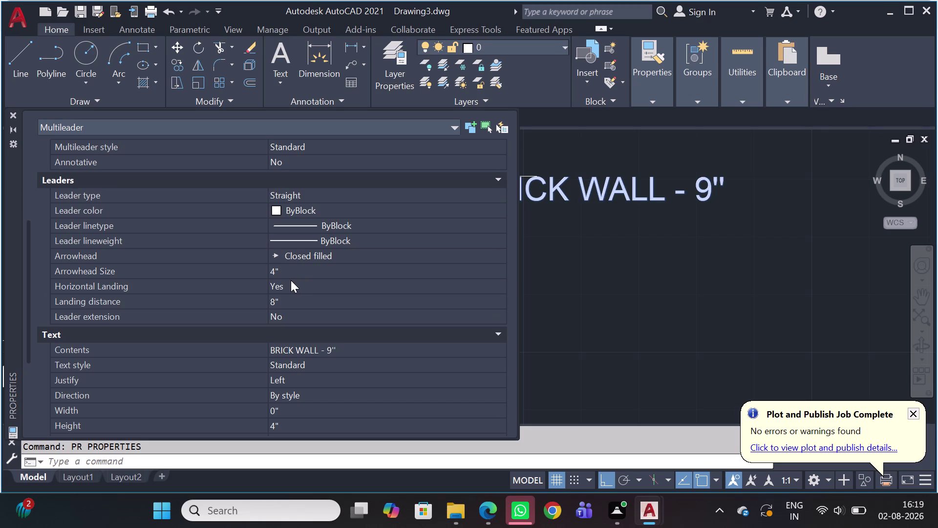
click(289, 271)
key(2)
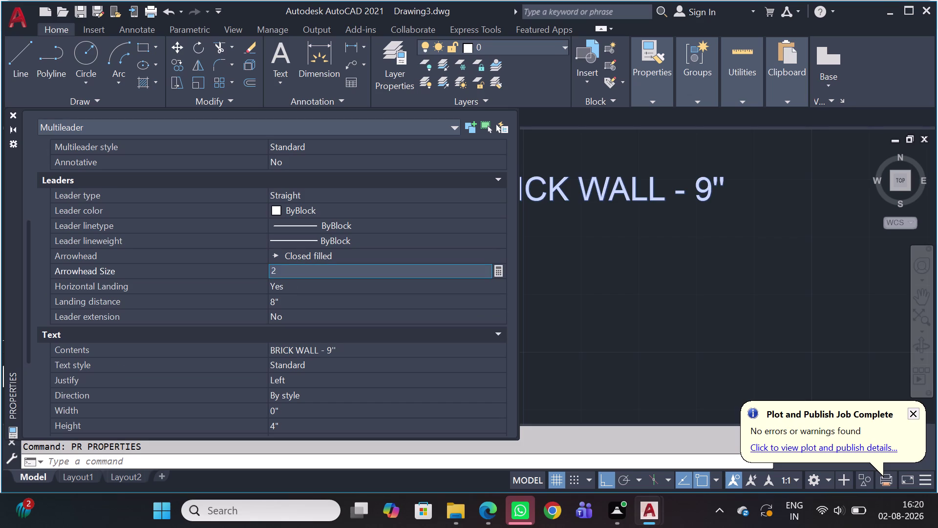
key(Return)
scroll(down, 3)
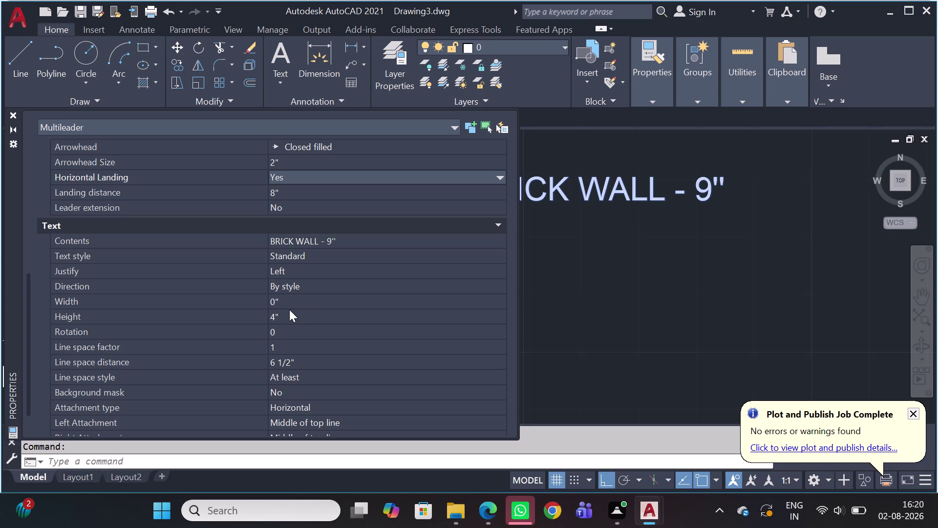
click(290, 309)
key(2)
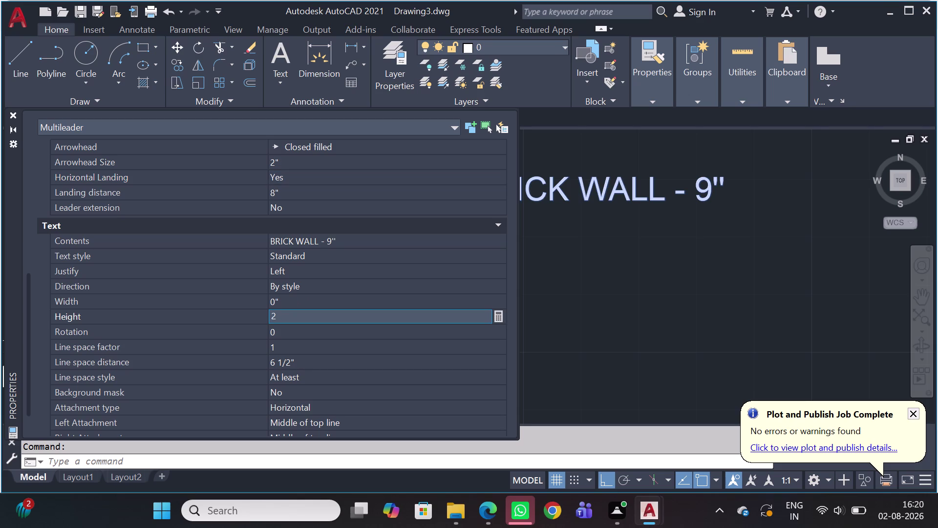
key(Return)
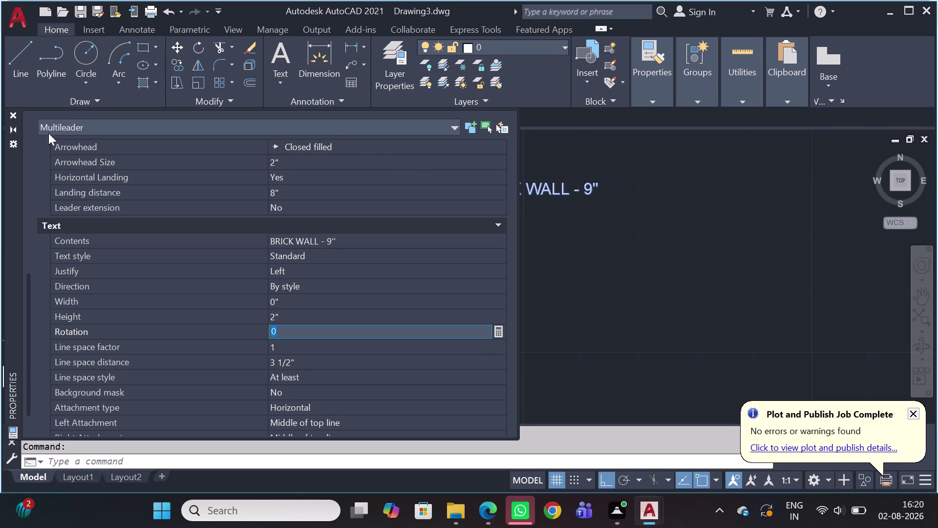
click(14, 116)
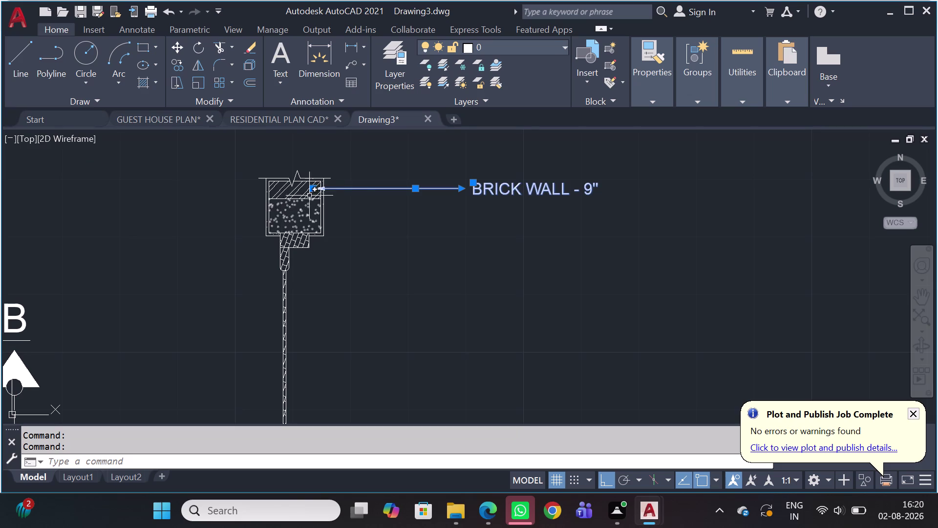
Copy the BRICK WALL callout from its arrowhead tip to a point right of the wall.
key(Escape)
scroll(up, 3)
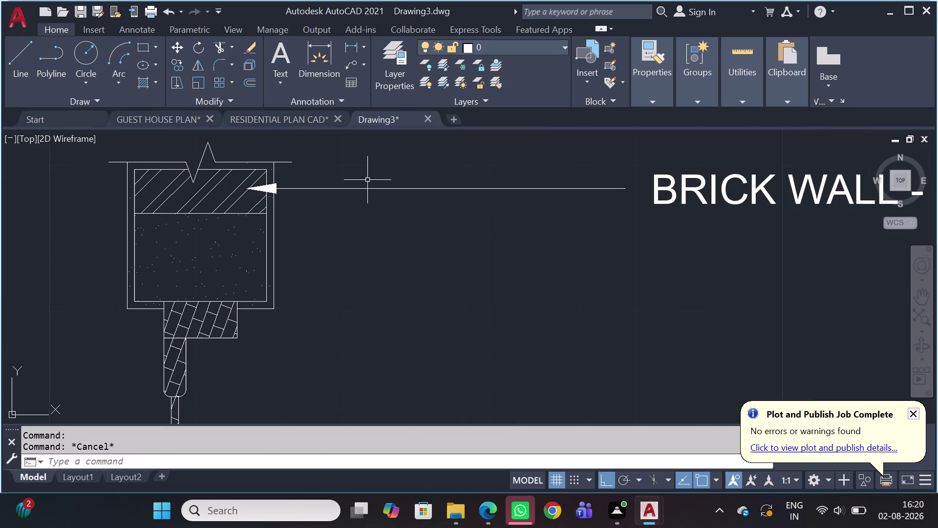
click(368, 180)
drag(339, 191, 334, 194)
key(c)
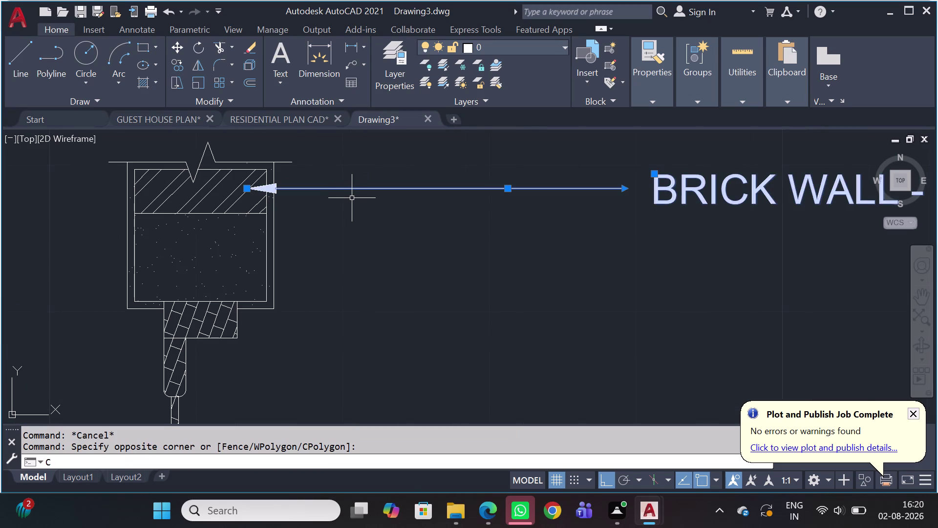
key(o)
key(space)
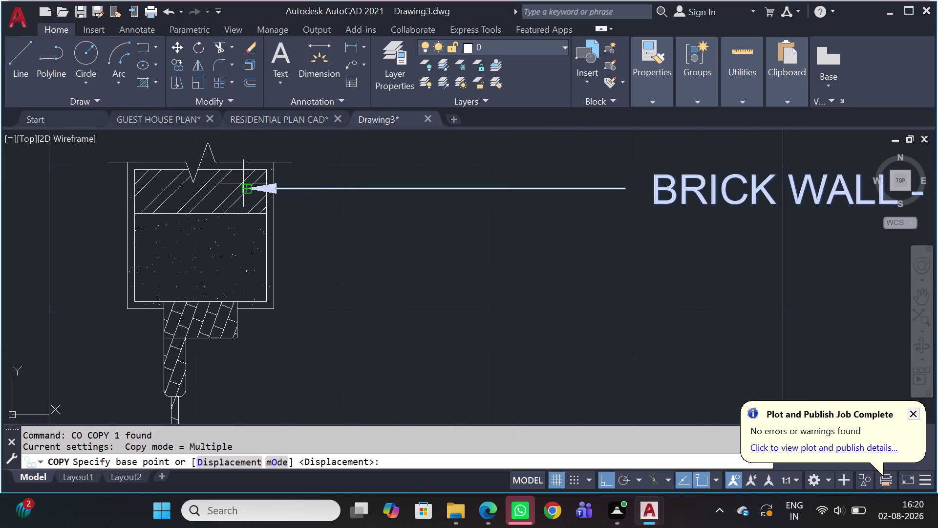
click(251, 186)
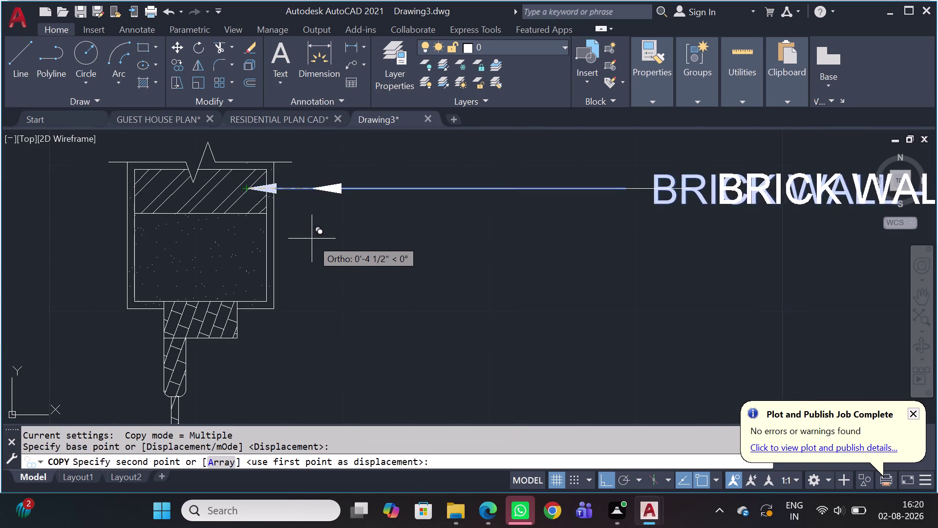
scroll(down, 3)
click(630, 282)
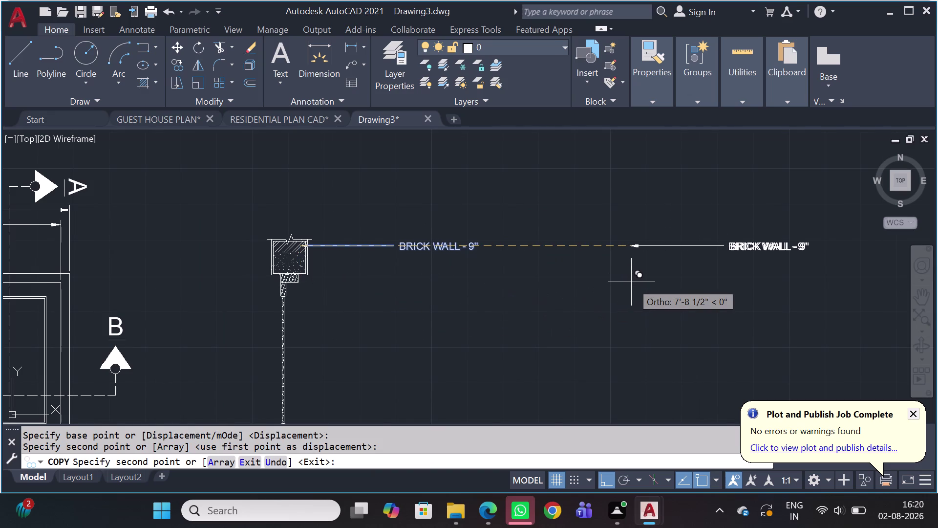
key(Escape)
Select the copied BRICK WALL callout on the right.
click(666, 233)
click(664, 241)
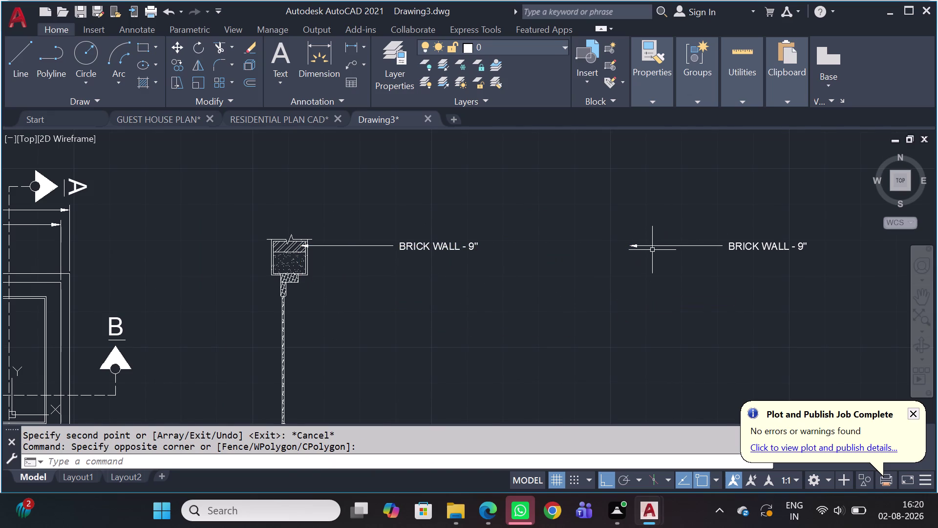
click(652, 250)
click(650, 233)
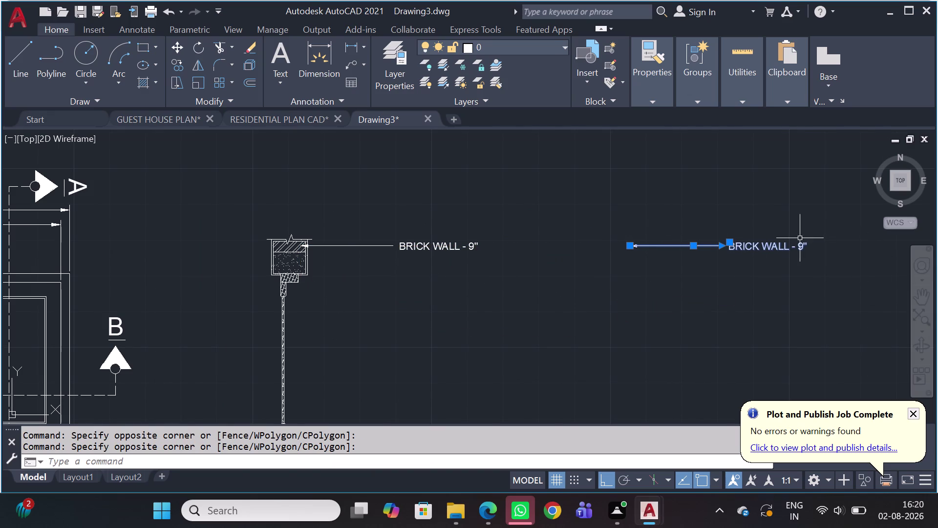
scroll(up, 3)
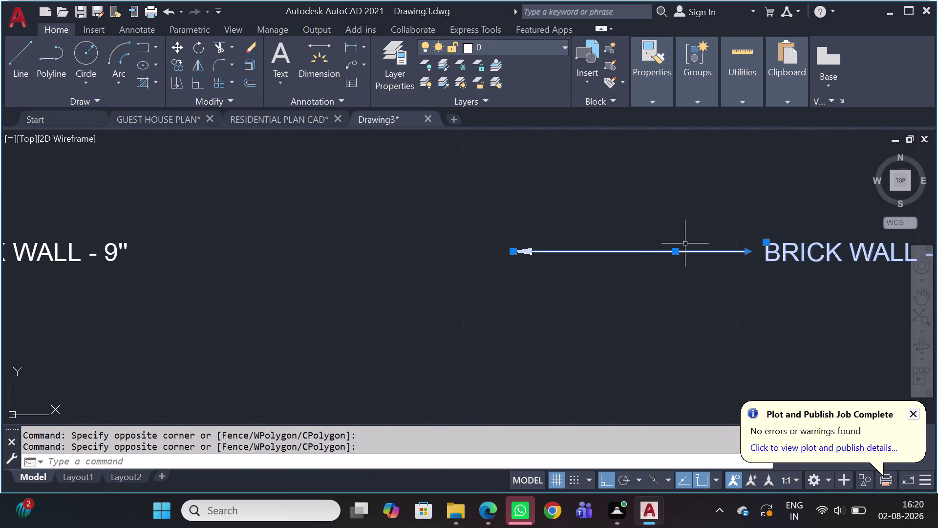
click(677, 249)
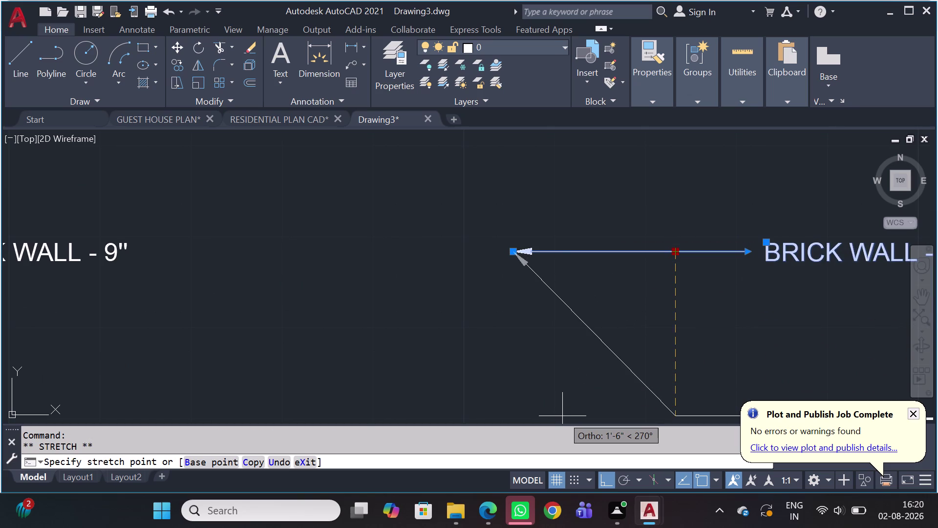
With Ortho off, stretch the copy's grips: text moved down, arrowhead moved up-left.
key(shift+F8)
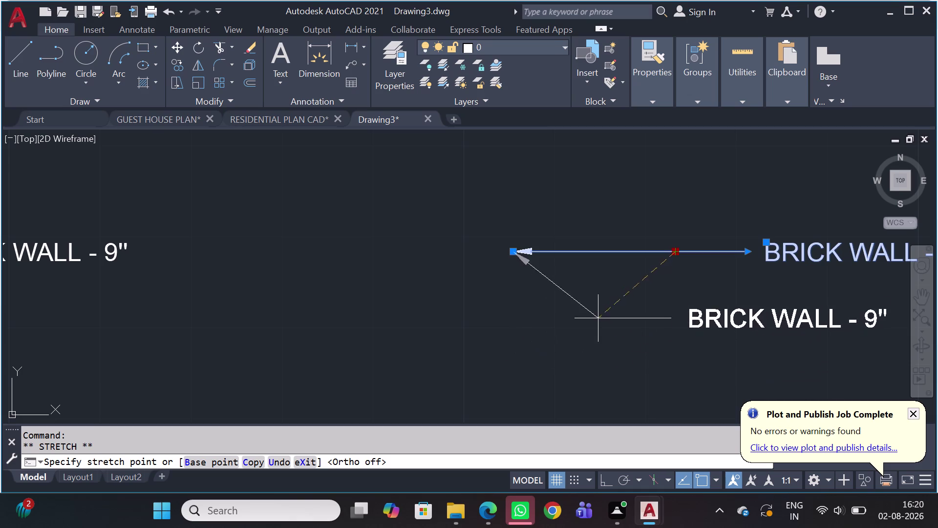
middle_drag(647, 281, 532, 284)
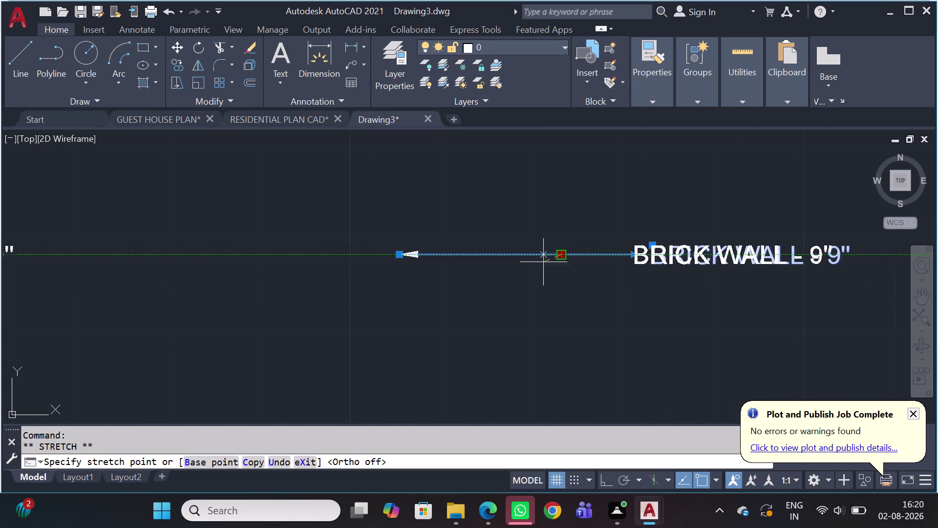
click(561, 256)
click(561, 255)
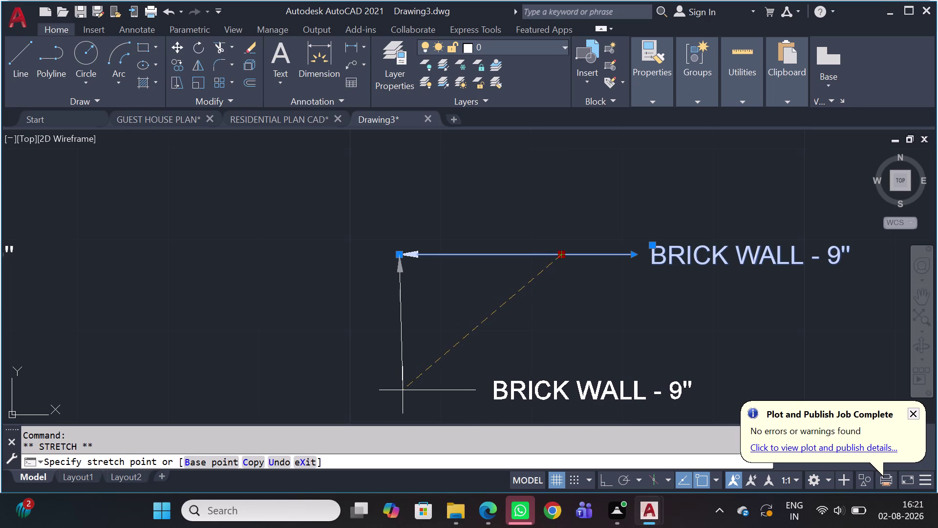
click(404, 390)
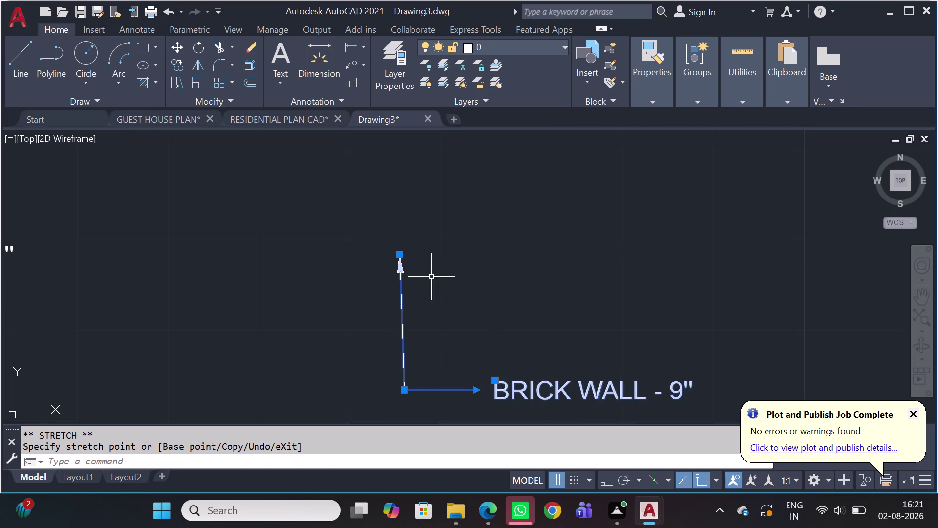
click(400, 252)
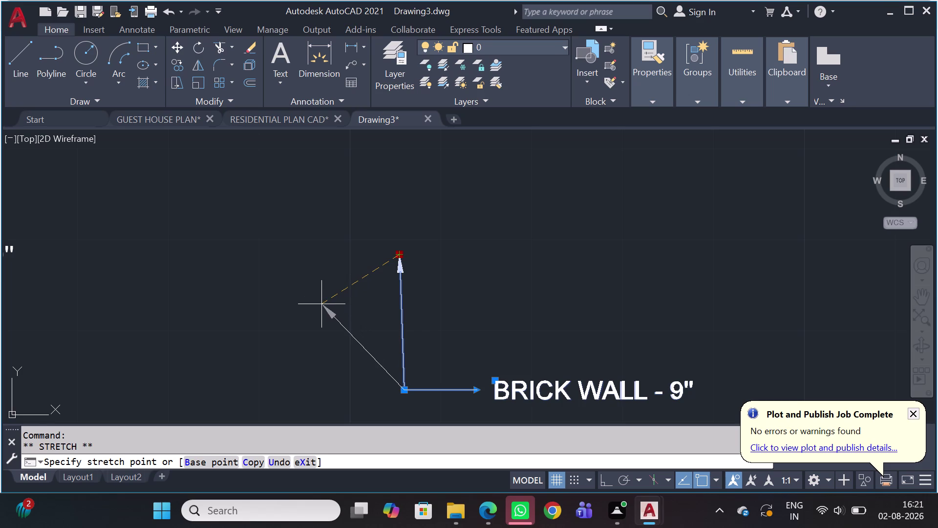
click(321, 304)
scroll(down, 3)
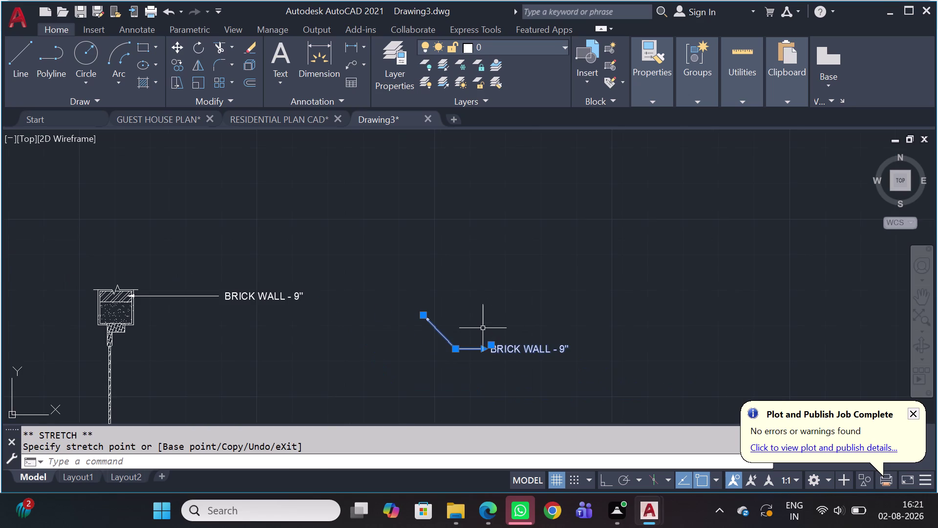
key(Escape)
drag(475, 322, 446, 321)
Erase the bent callout copy and browse the leader options list.
click(312, 362)
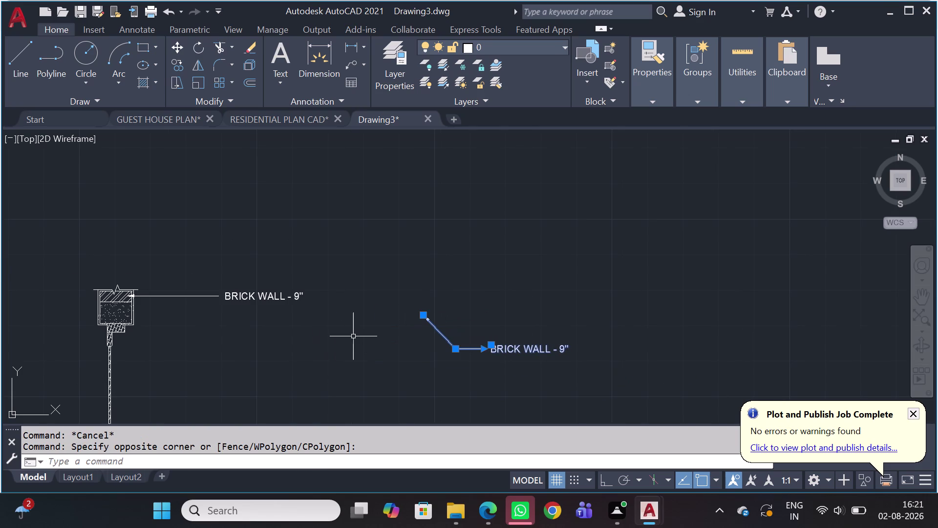
key(Delete)
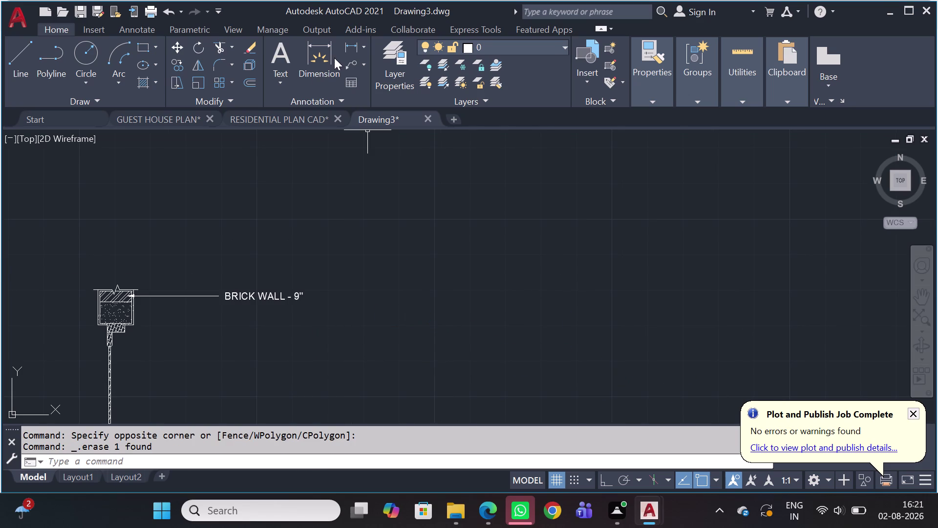
drag(348, 63, 356, 61)
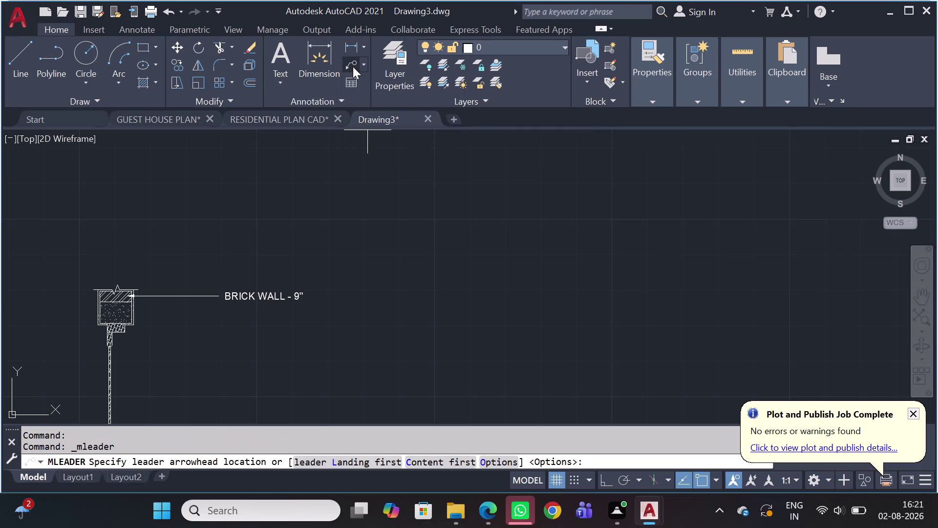
click(353, 67)
click(363, 67)
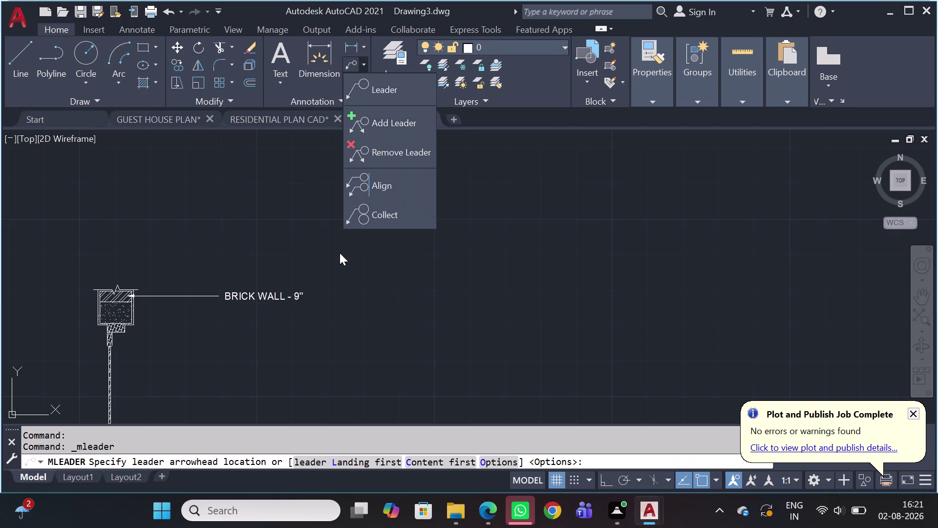
key(Escape)
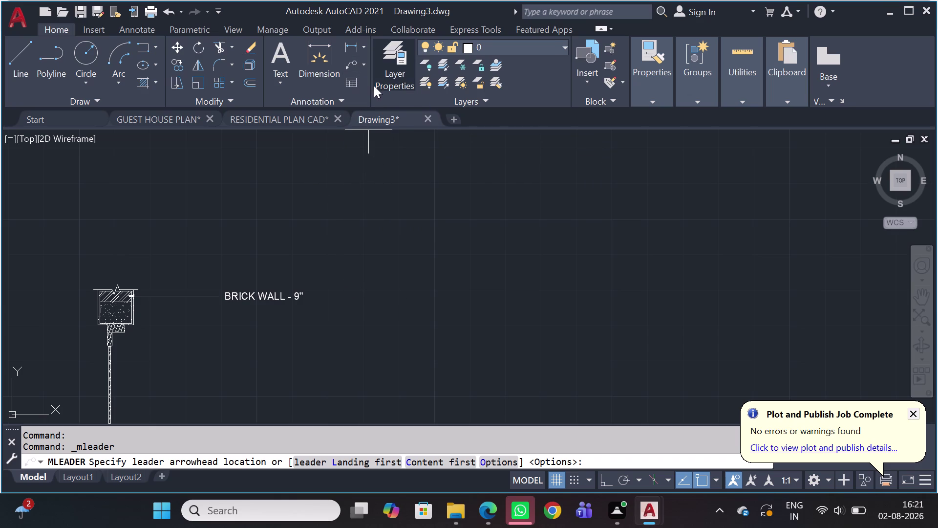
Enter the MLEADER command, then cancel its pending prompt.
key(m)
key(l)
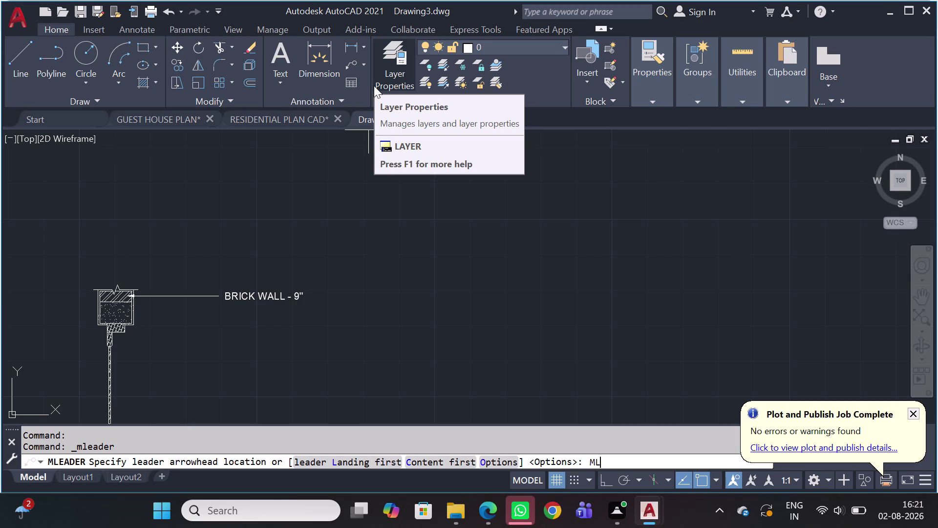
key(e)
text(AD)
text(ER)
key(space)
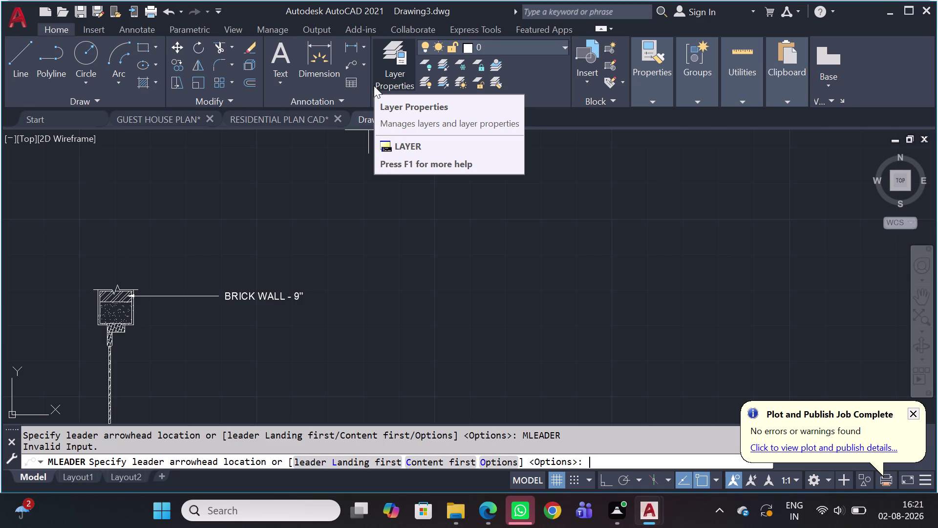
key(BackSpace)
key(BackSpace)
key(BackSpace)
key(BackSpace)
key(Escape)
key(Escape)
key(Escape)
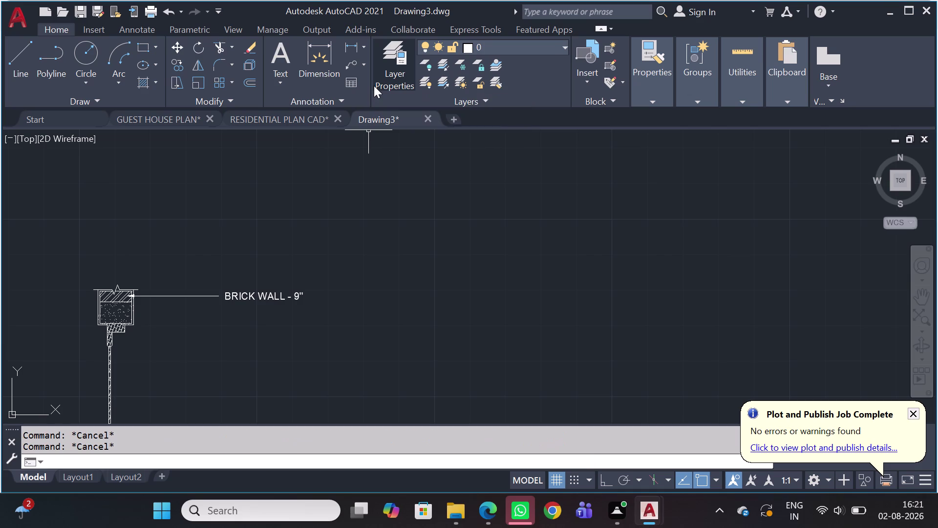
Set Maximum leader points to 4 in the Standard multileader style and close the manager.
text(MLEAD)
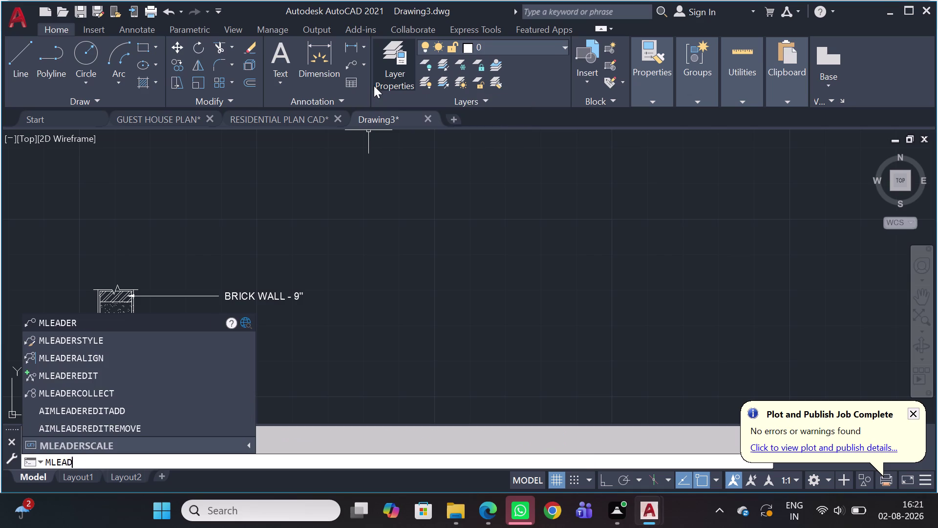
text(ER)
click(71, 343)
click(615, 227)
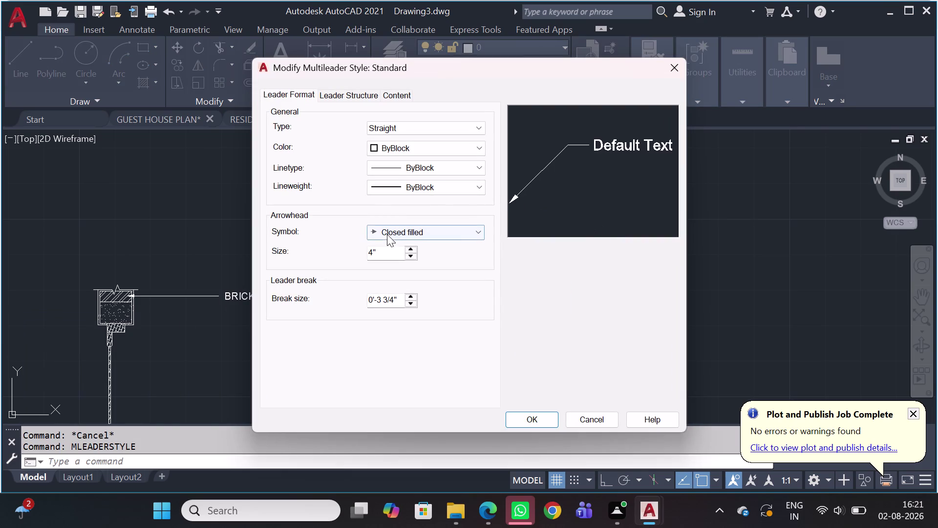
click(365, 92)
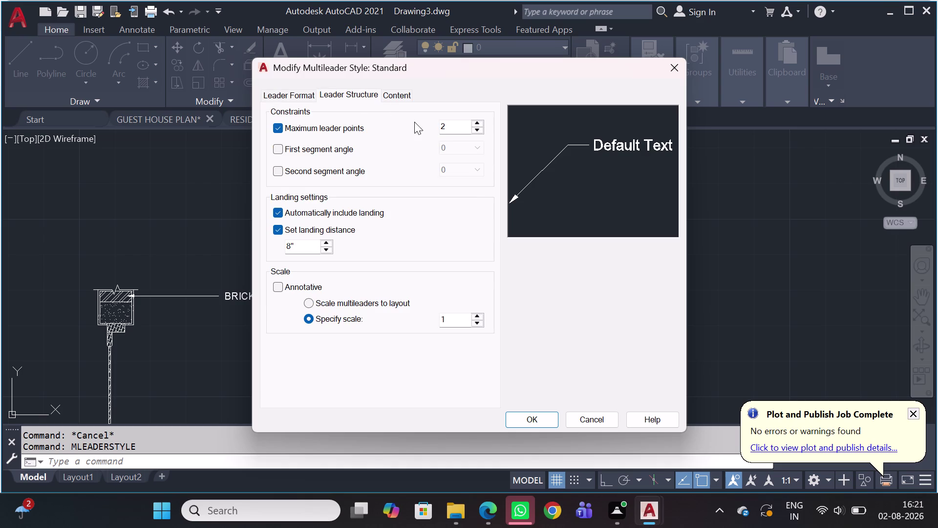
drag(453, 123, 462, 121)
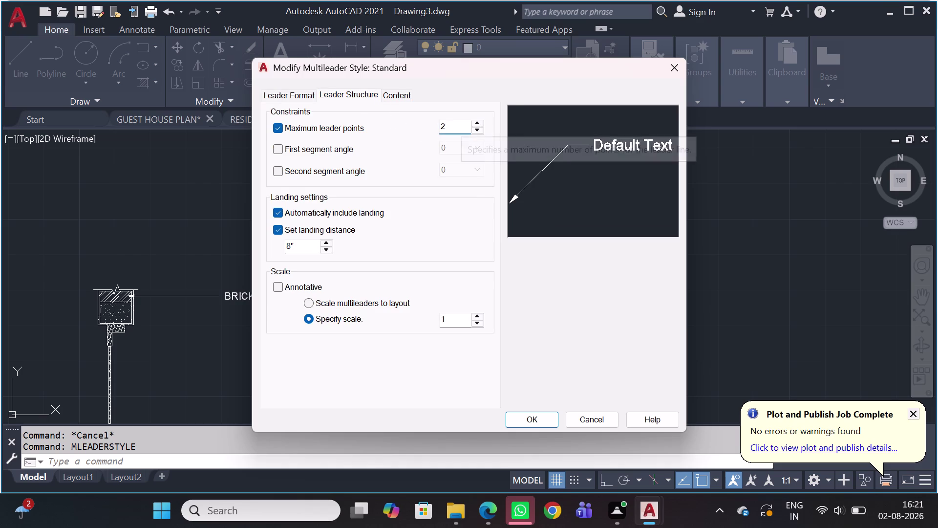
key(BackSpace)
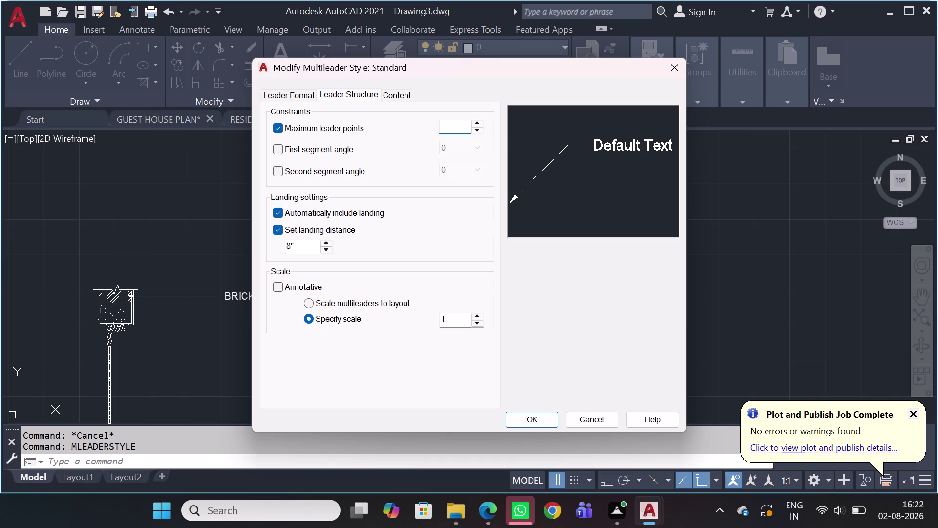
key(4)
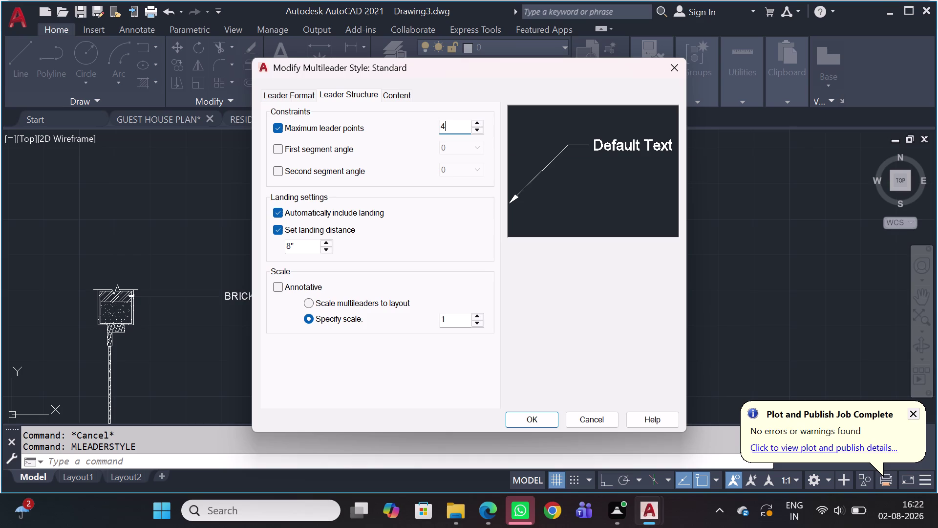
key(Return)
click(531, 424)
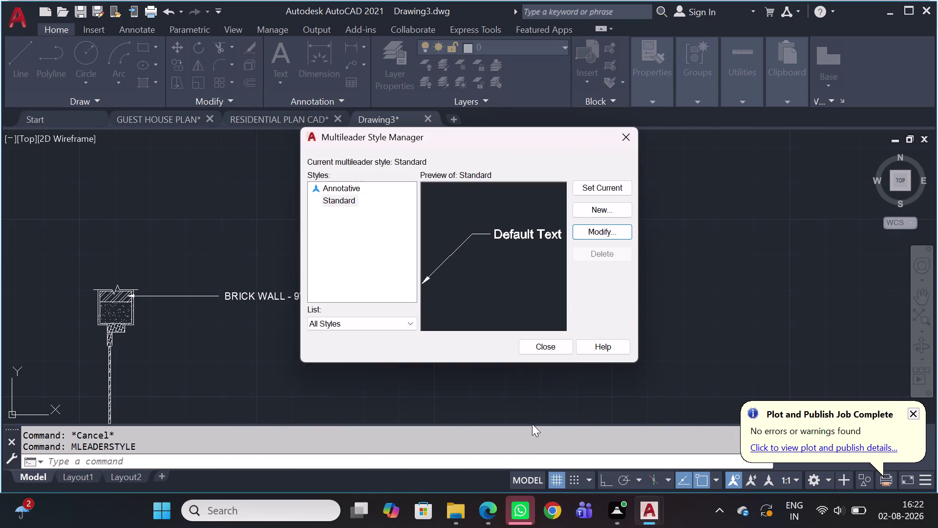
click(603, 184)
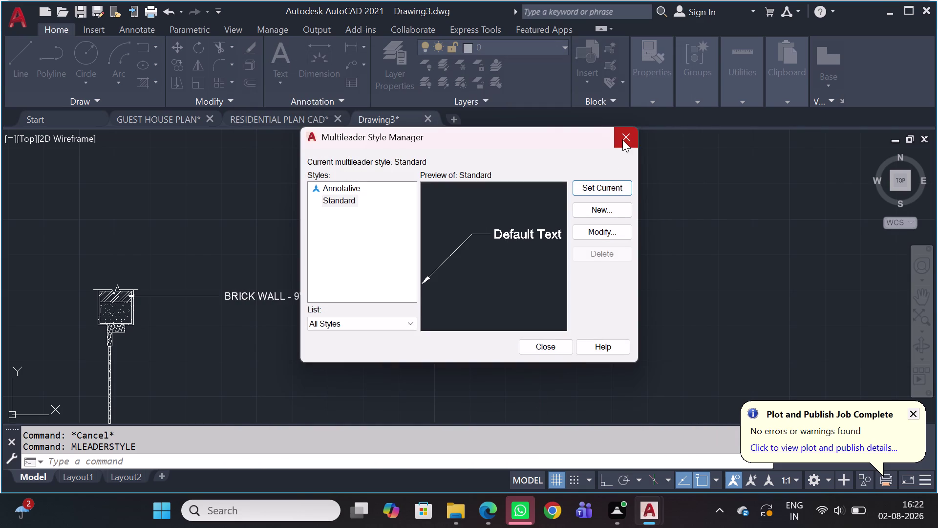
click(597, 185)
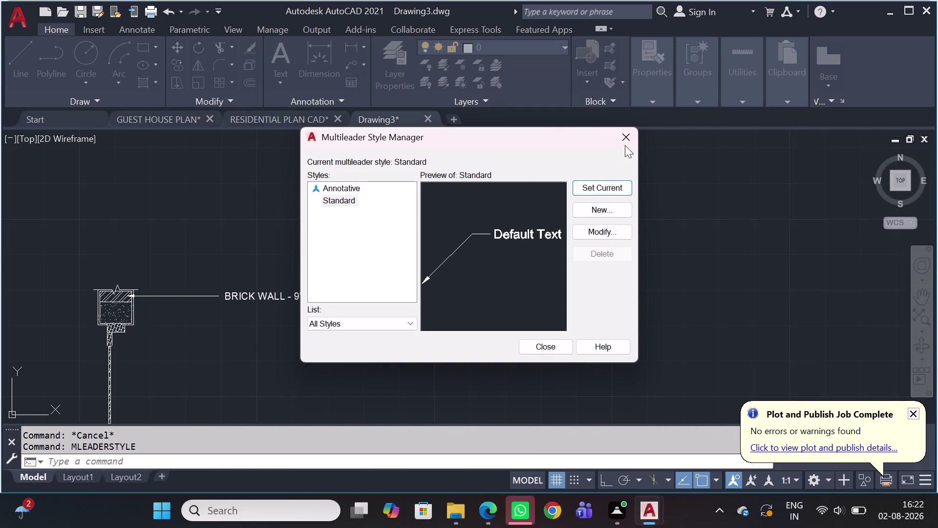
click(630, 136)
scroll(down, 3)
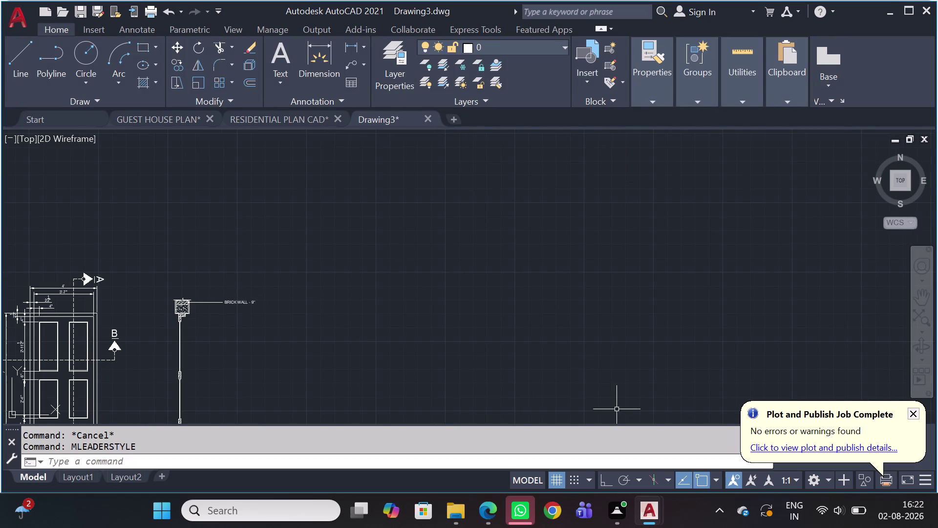
Start a new multileader with its arrowhead placed on the brick wall.
scroll(down, 3)
scroll(up, 3)
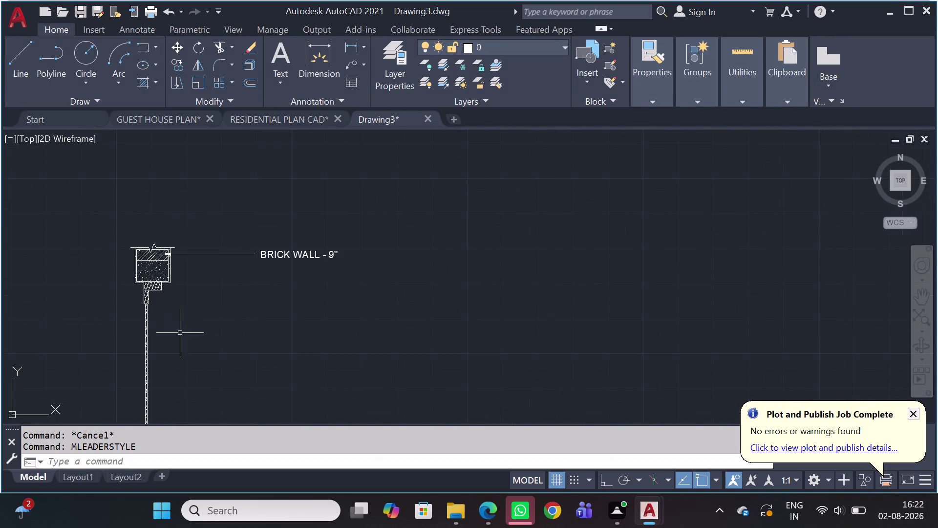
middle_drag(154, 292, 168, 277)
scroll(down, 3)
scroll(up, 3)
scroll(up, 3)
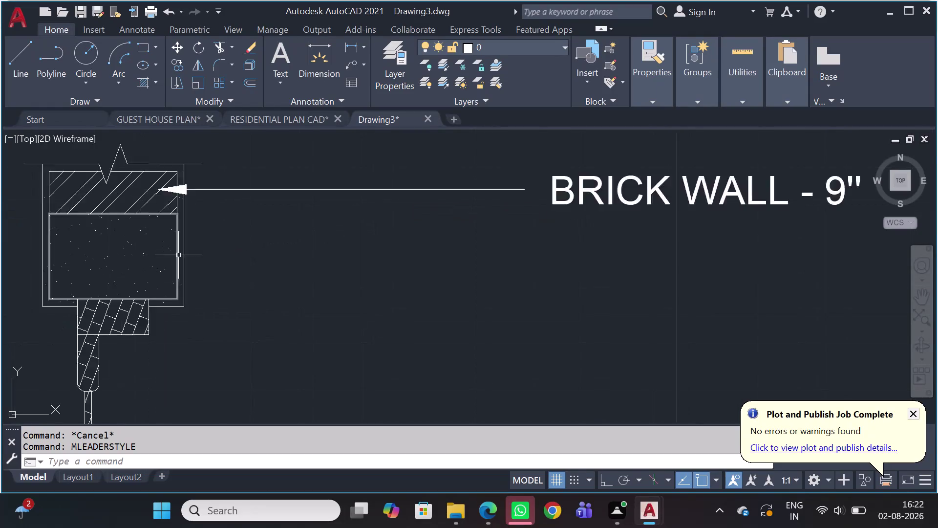
scroll(up, 3)
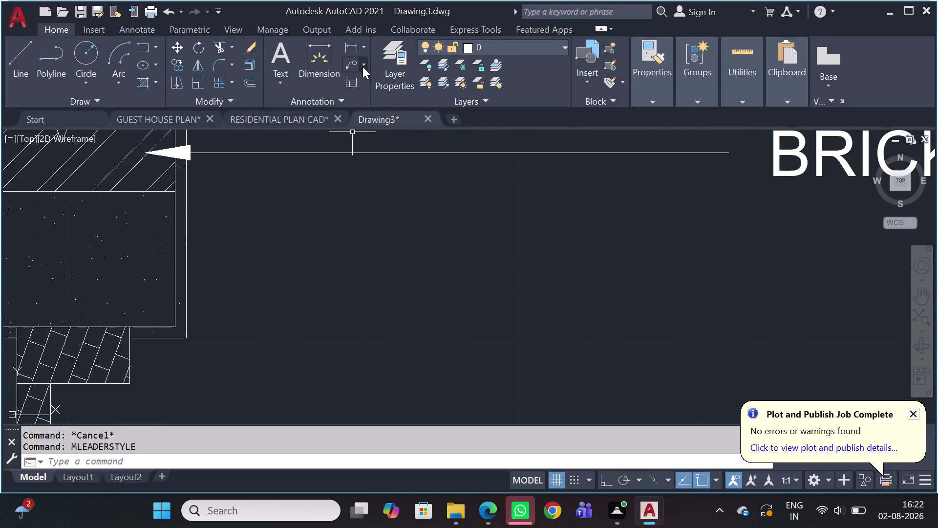
click(354, 65)
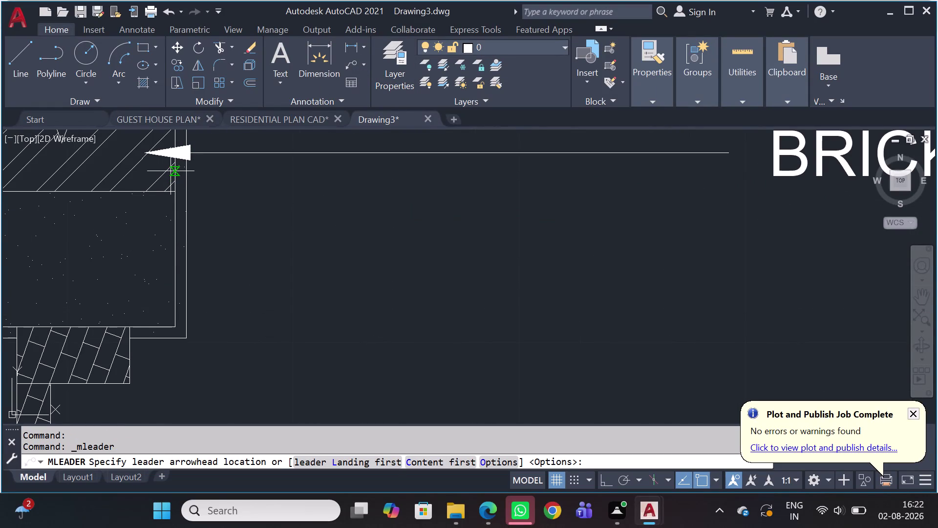
scroll(down, 3)
middle_drag(170, 161, 194, 265)
scroll(up, 3)
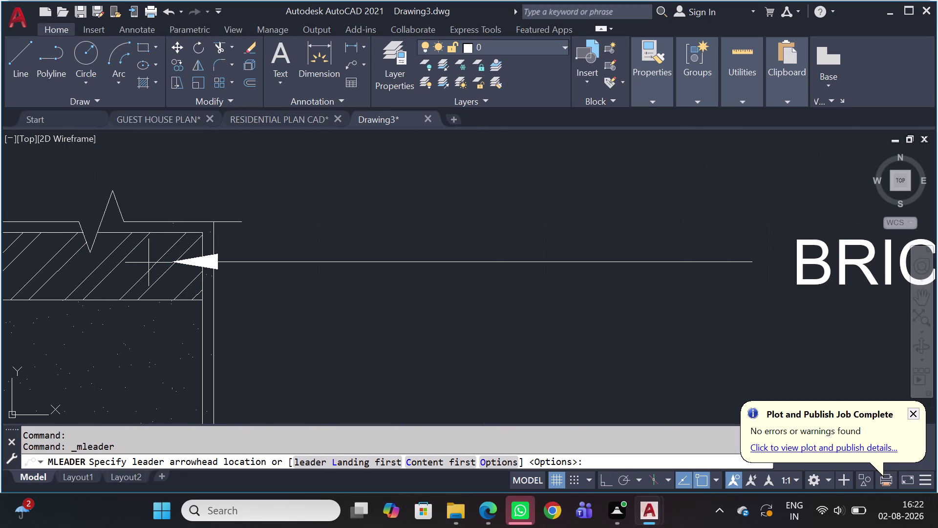
click(148, 276)
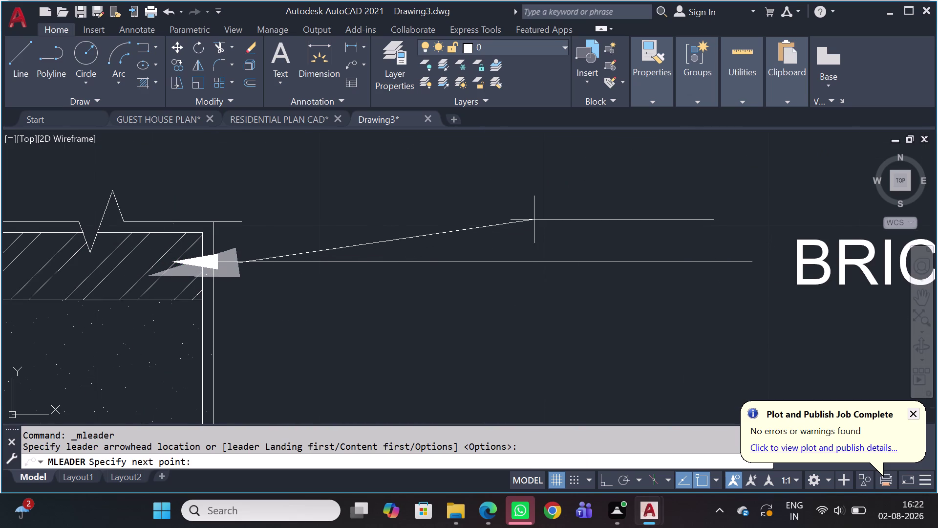
With Ortho on, route the leader right, down to a bend, then to its landing.
key(shift+F8)
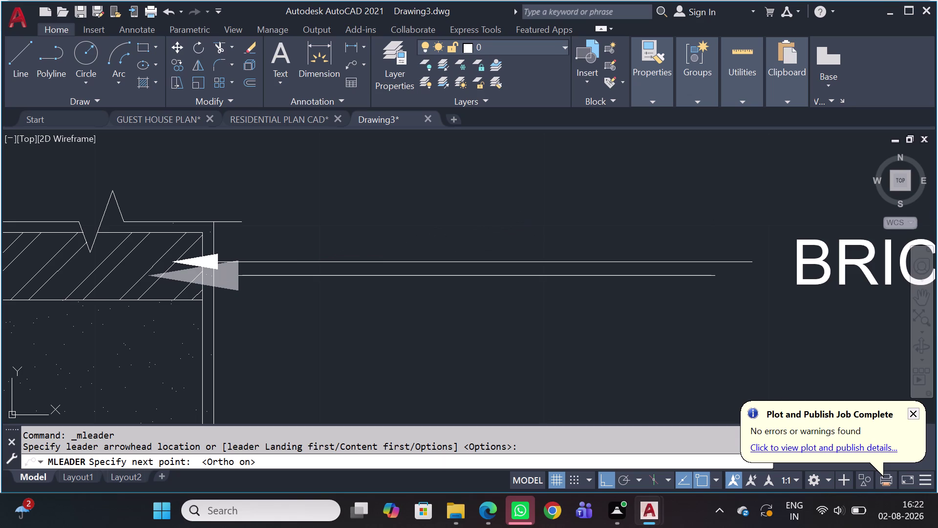
click(546, 277)
scroll(down, 3)
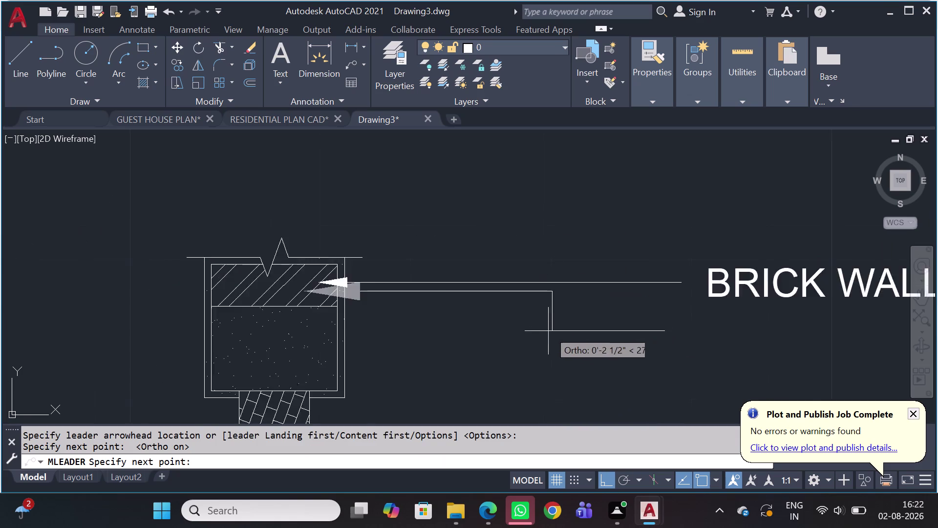
scroll(down, 3)
middle_drag(545, 398, 469, 263)
scroll(down, 3)
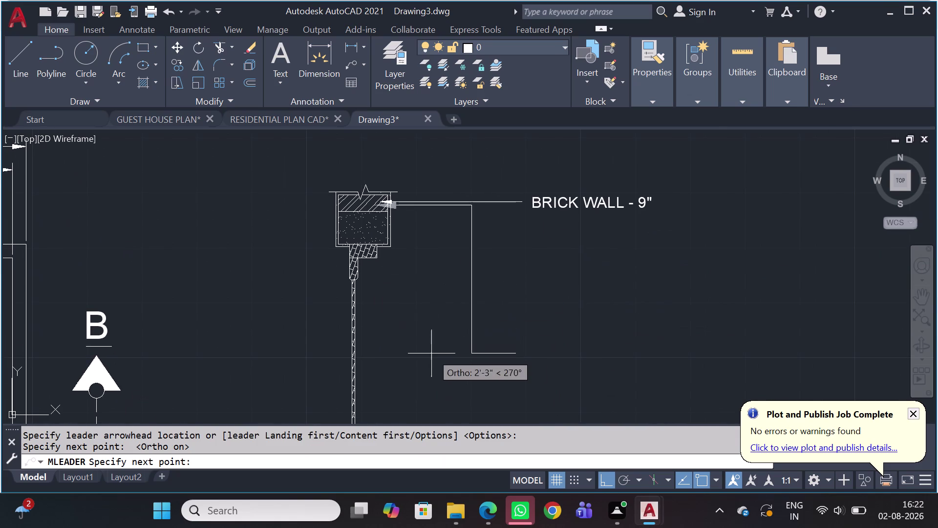
click(473, 352)
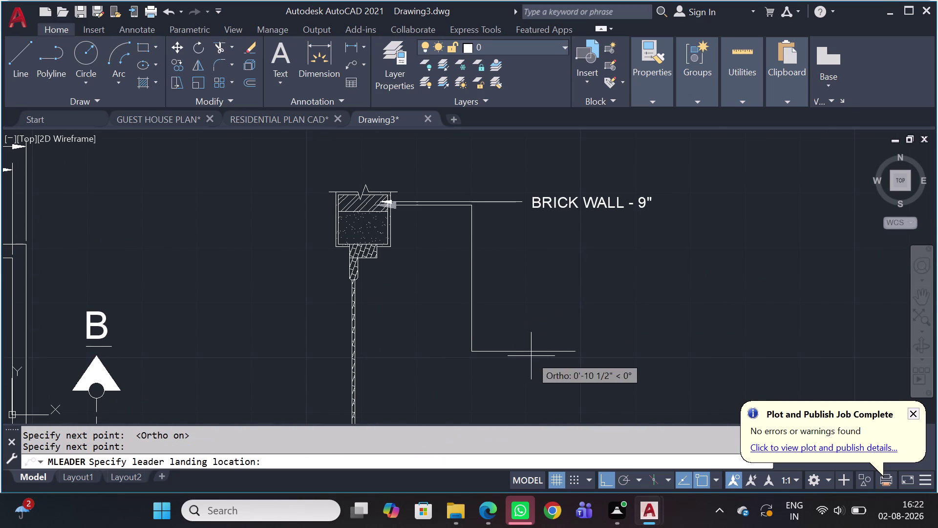
click(534, 348)
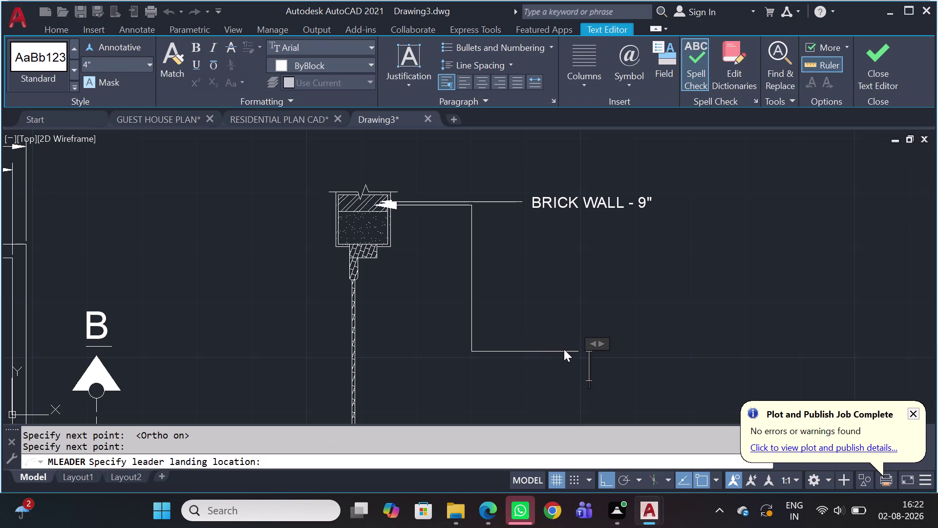
Type the label BRICK WALL - 9" in the new callout and keep the changes.
text(BRE)
key(BackSpace)
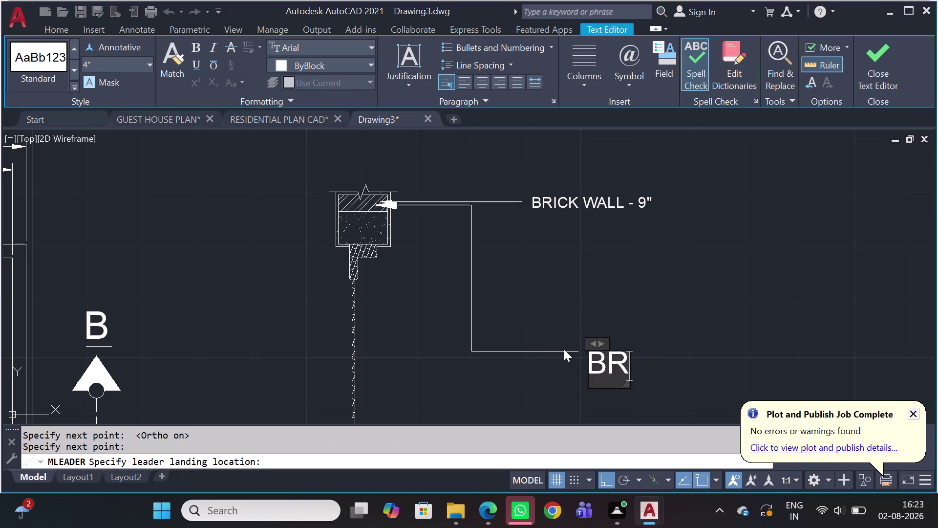
text(IC)
text(K)
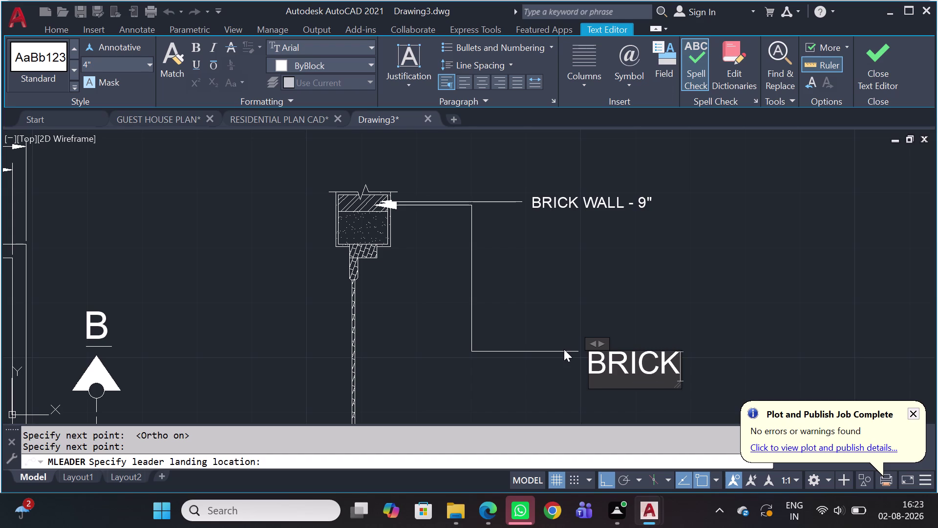
key(space)
text(WALL -)
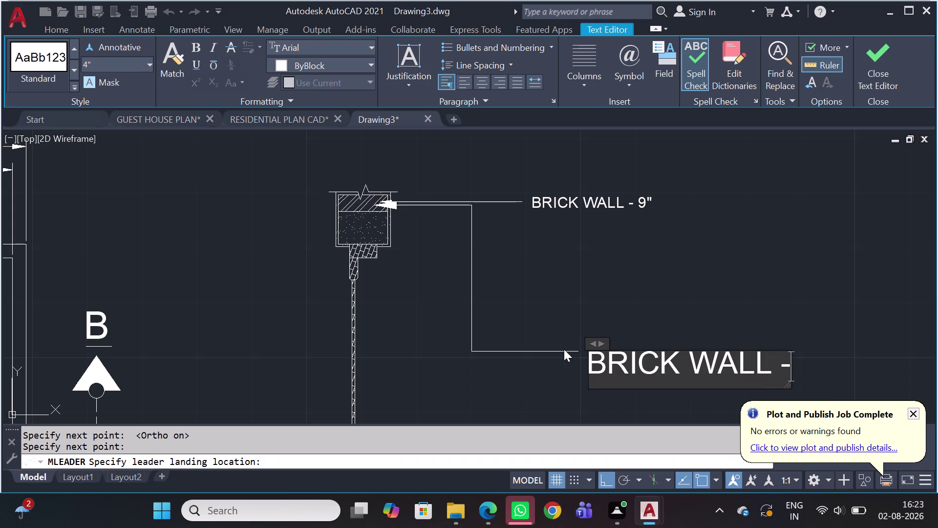
key(space)
text(9'')
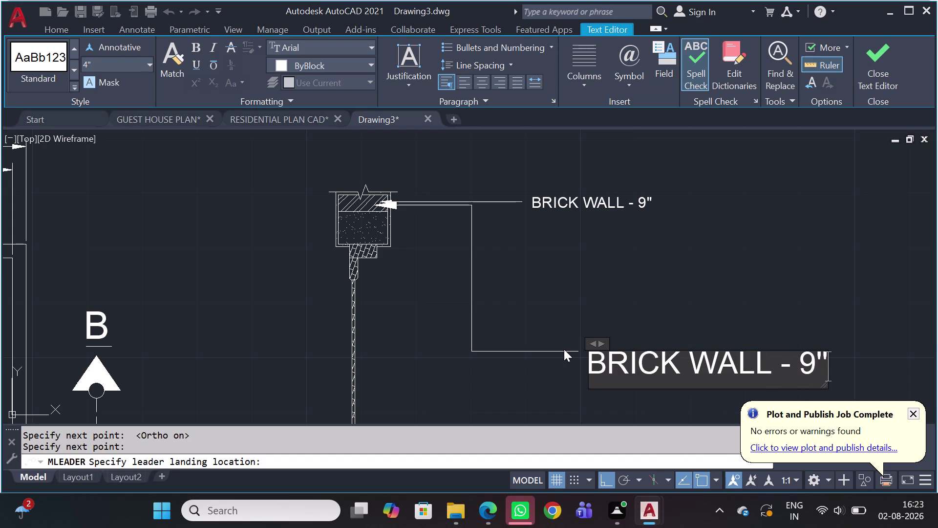
key(Return)
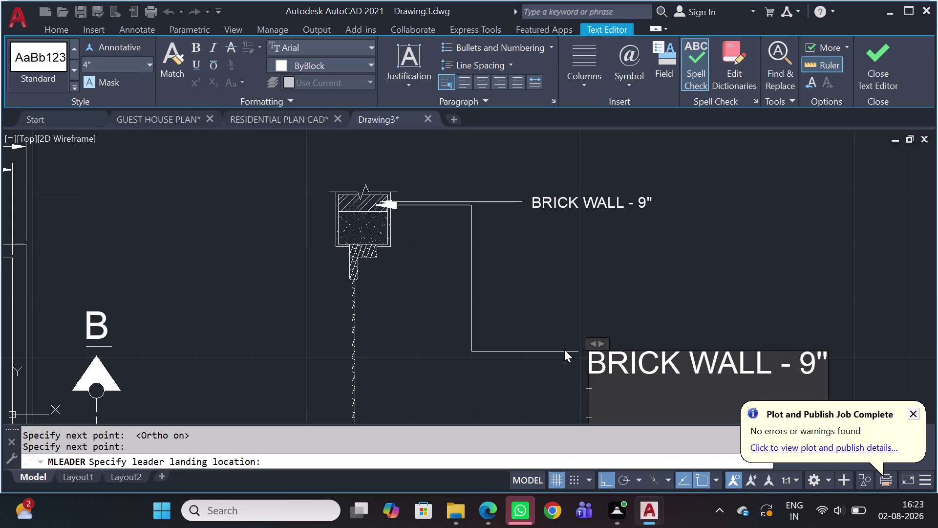
key(grave)
key(Escape)
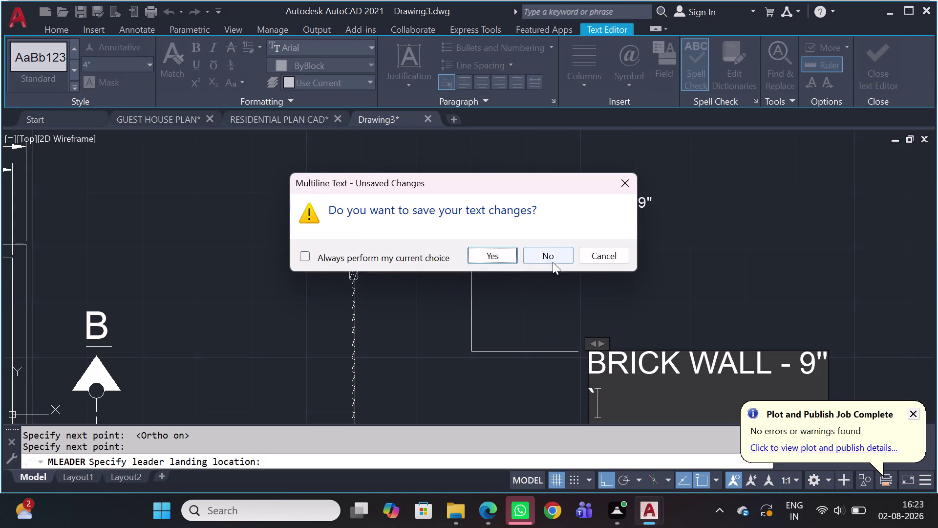
click(476, 249)
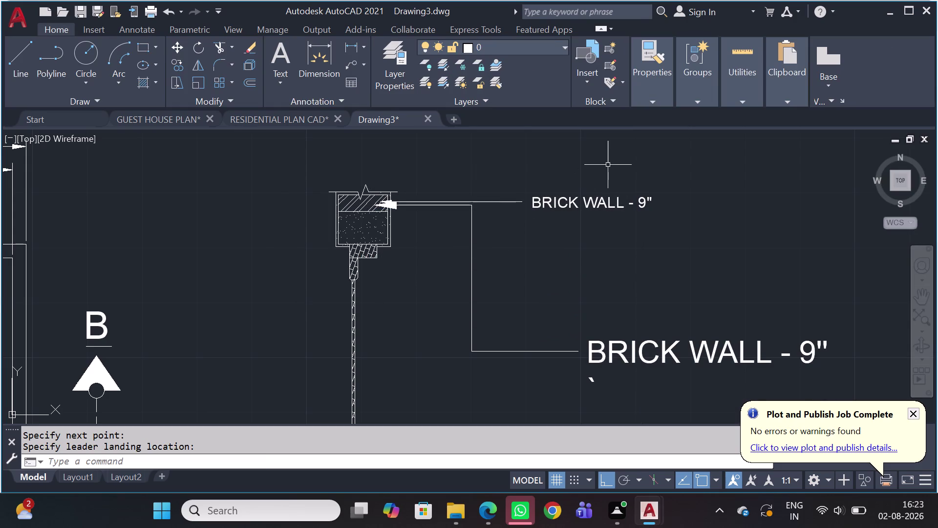
Reopen the label, delete the stray mark beneath the text, and save it.
double_click(605, 357)
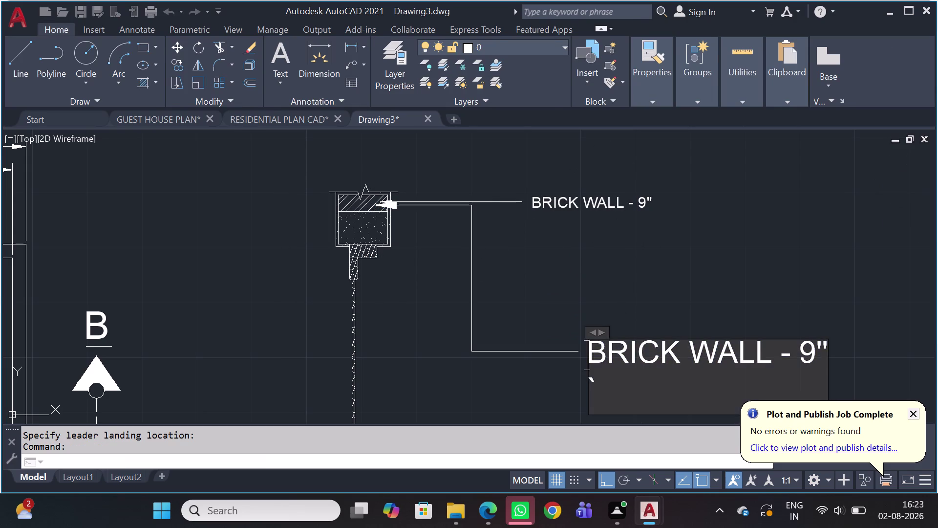
click(598, 378)
key(BackSpace)
key(BackSpace)
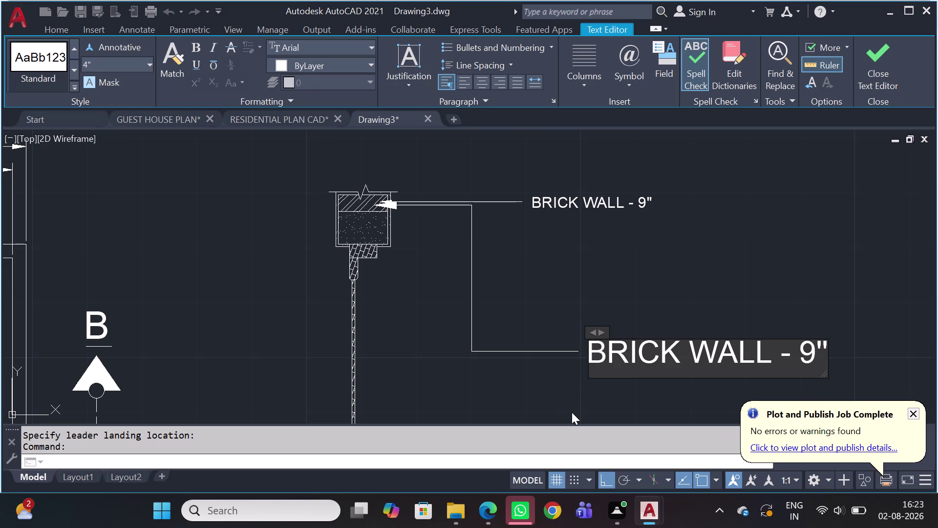
key(Return)
key(Return)
key(Return)
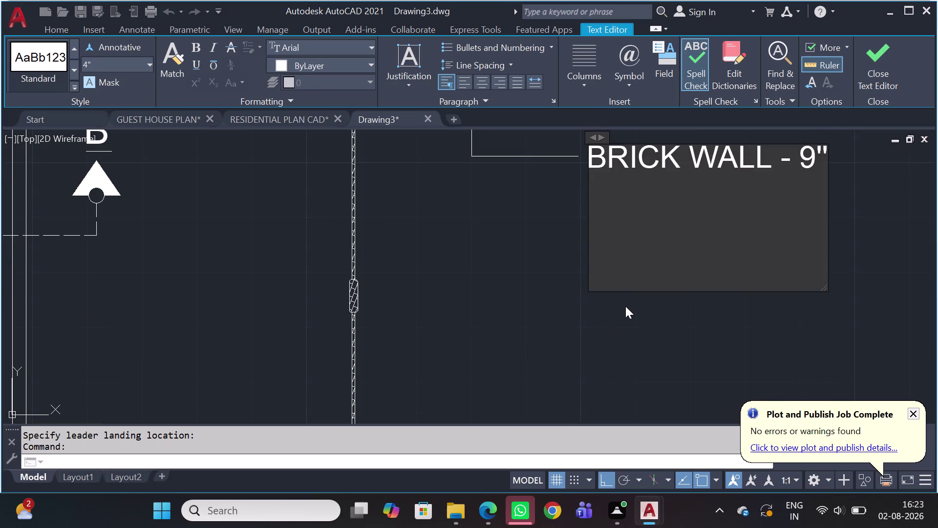
key(Escape)
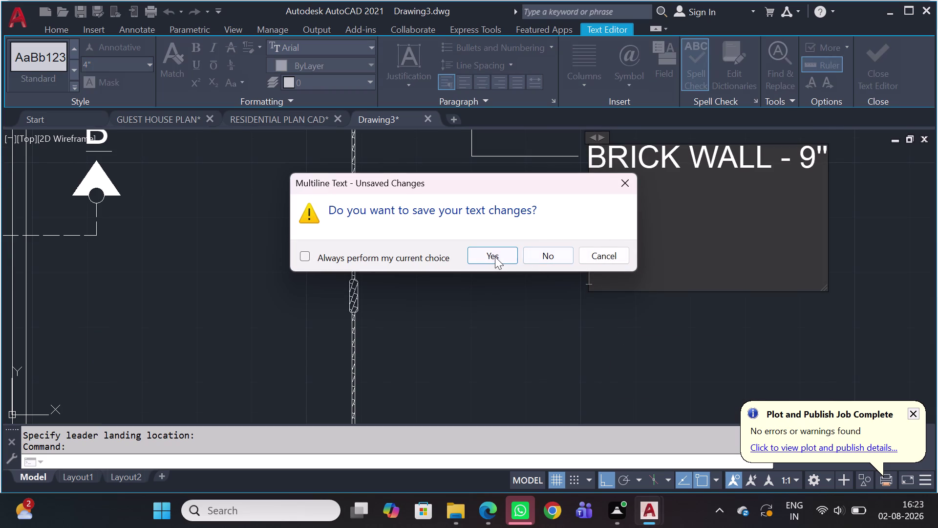
click(495, 257)
scroll(down, 3)
middle_drag(535, 259, 328, 379)
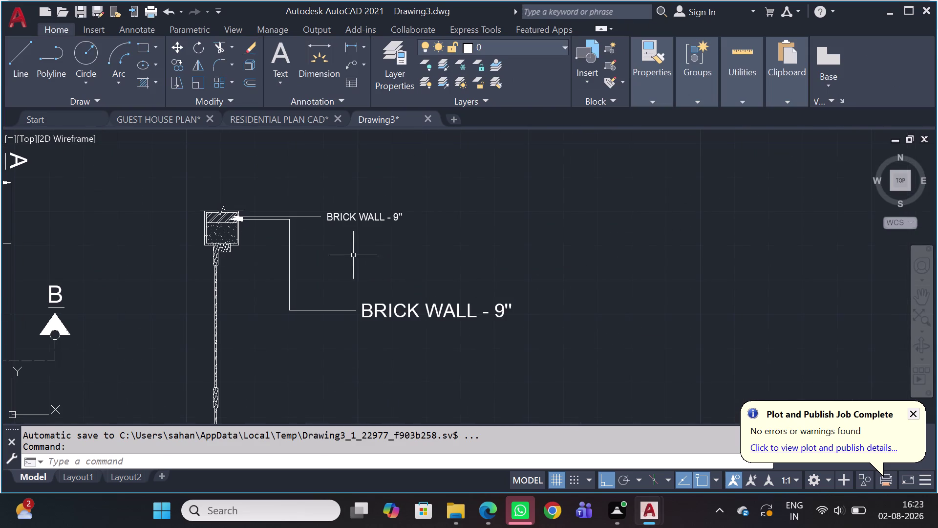
Erase the original small straight BRICK WALL - 9" callout.
drag(418, 200, 399, 200)
drag(353, 221, 349, 226)
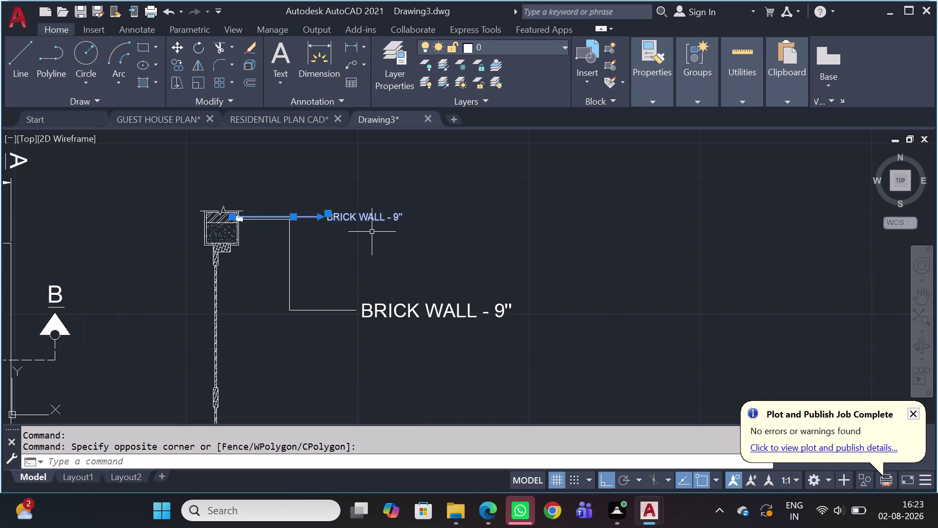
key(Delete)
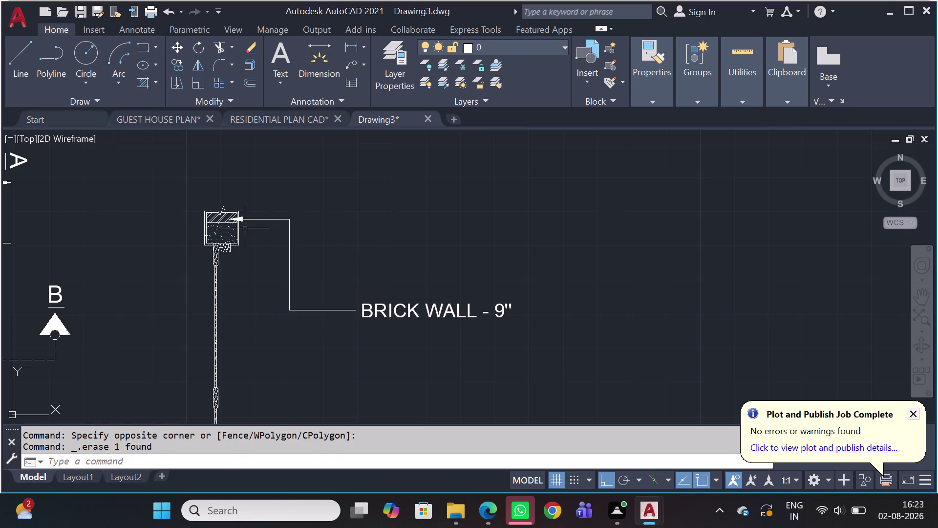
Select the bent callout and open its properties with PR.
scroll(up, 3)
click(293, 216)
click(237, 220)
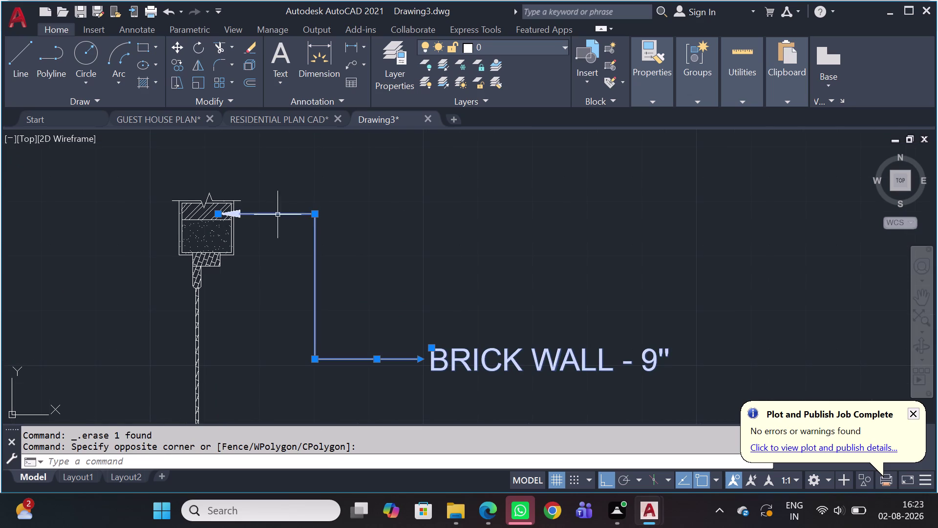
middle_drag(259, 212, 281, 214)
scroll(up, 3)
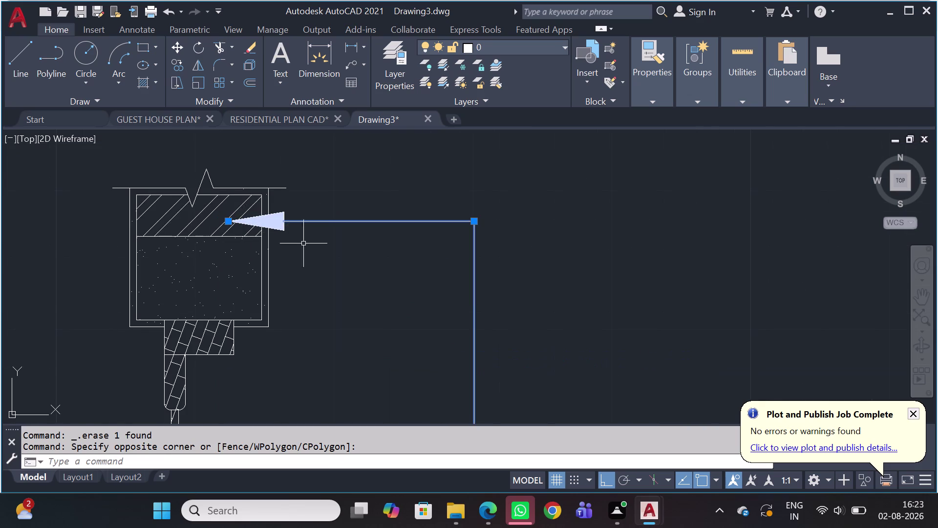
key(p)
key(r)
key(space)
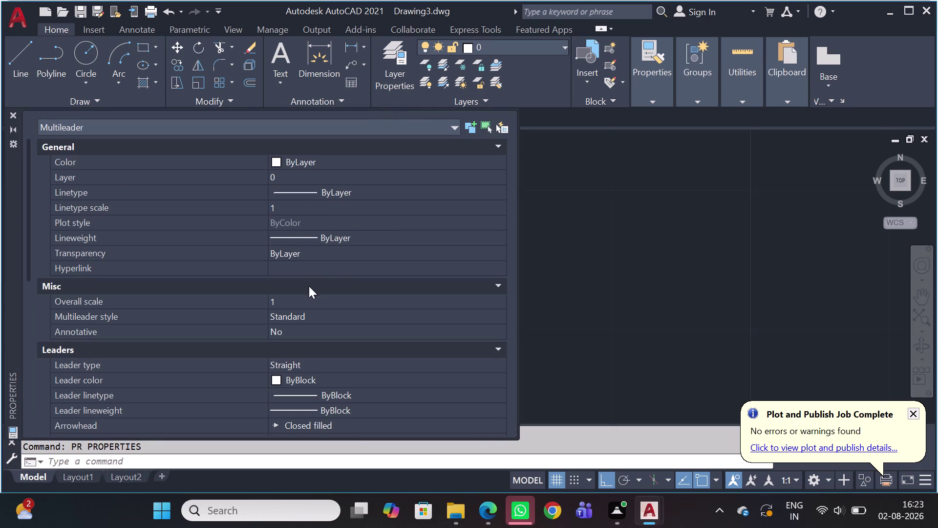
Change the bent callout's Arrowhead Size and Text Height to 2", then close Properties.
scroll(down, 3)
click(293, 312)
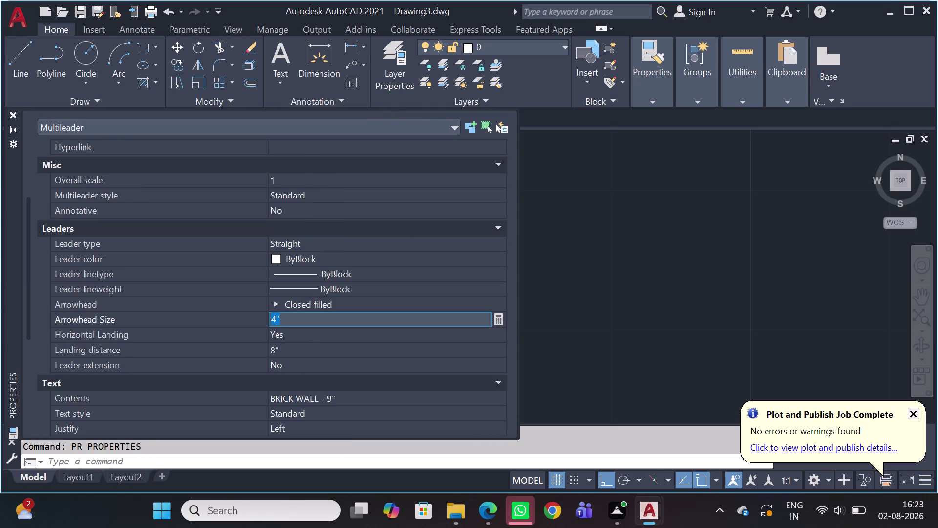
key(2)
key(Return)
scroll(down, 3)
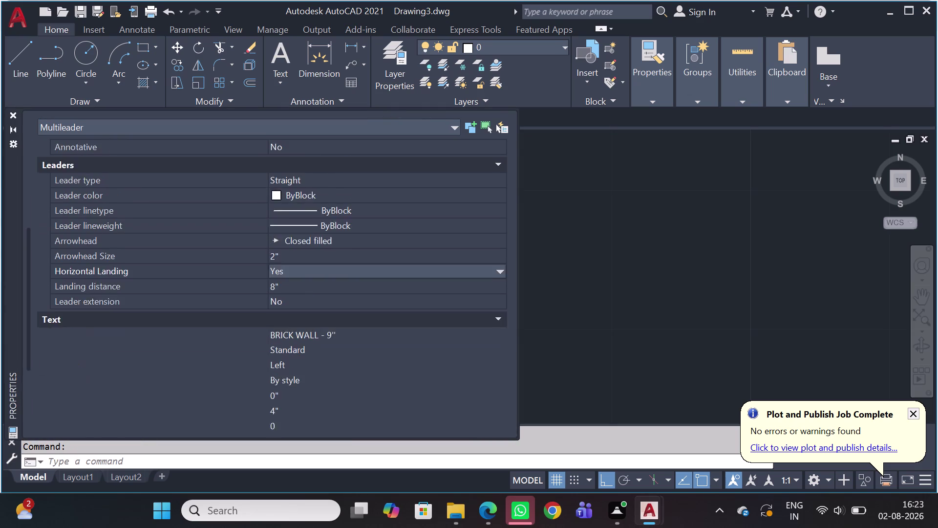
click(286, 366)
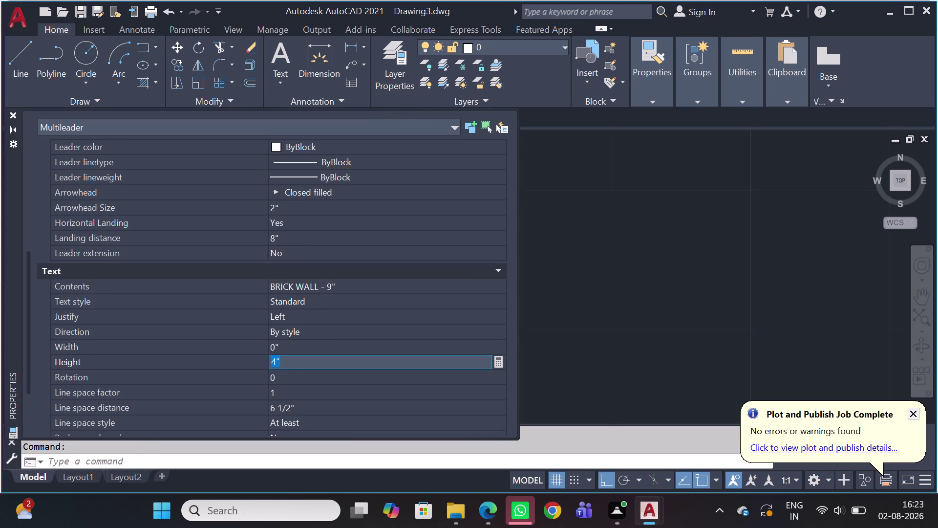
key(2)
key(Return)
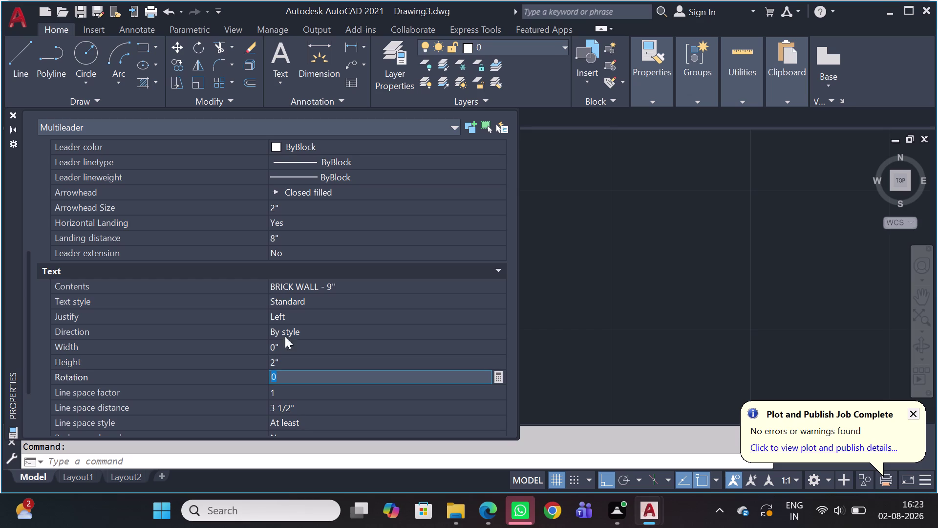
click(13, 114)
scroll(down, 3)
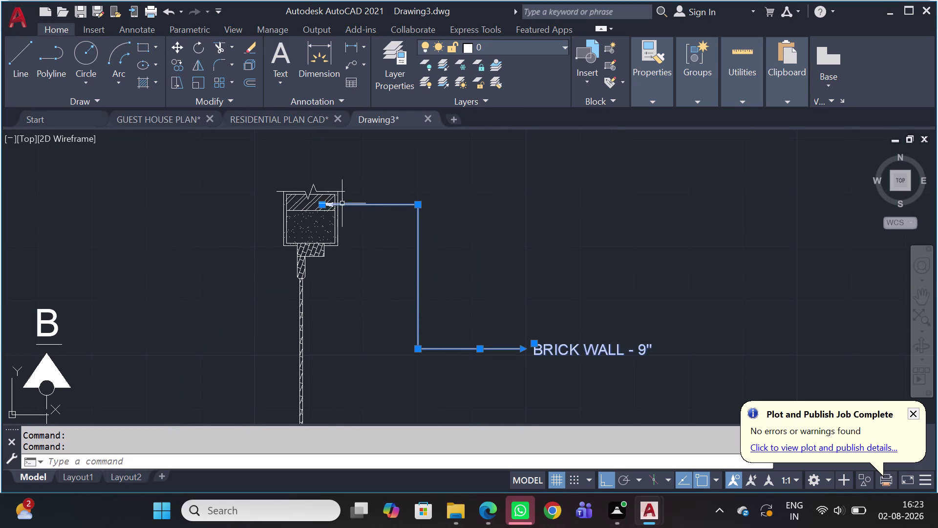
Select the callout and try dragging its lower and upper bend-point grips, cancelling each.
scroll(up, 3)
scroll(down, 3)
scroll(down, 3)
middle_drag(566, 307, 539, 231)
key(Escape)
scroll(up, 3)
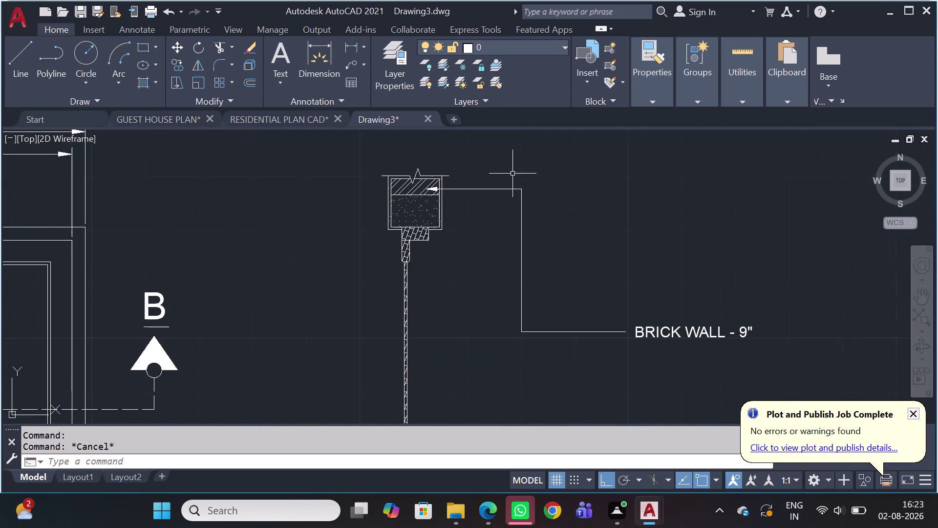
click(528, 237)
click(492, 253)
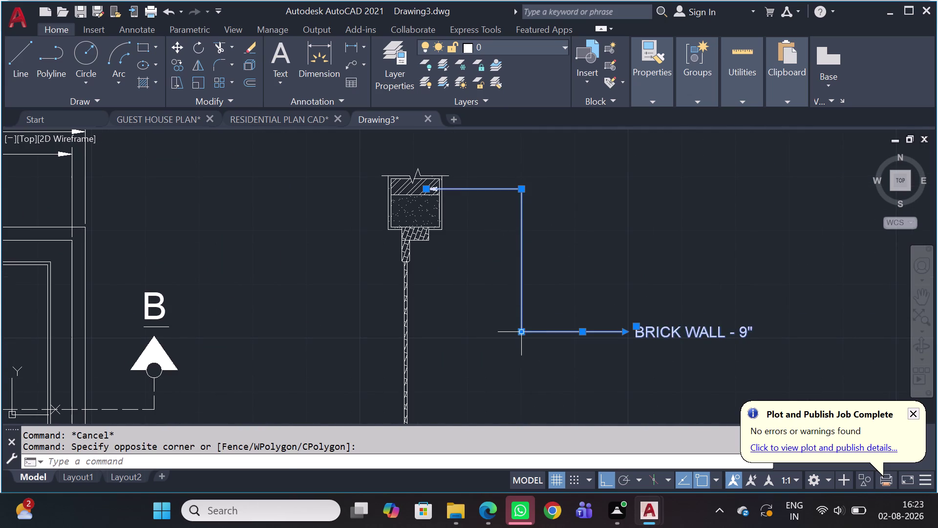
click(525, 331)
key(Escape)
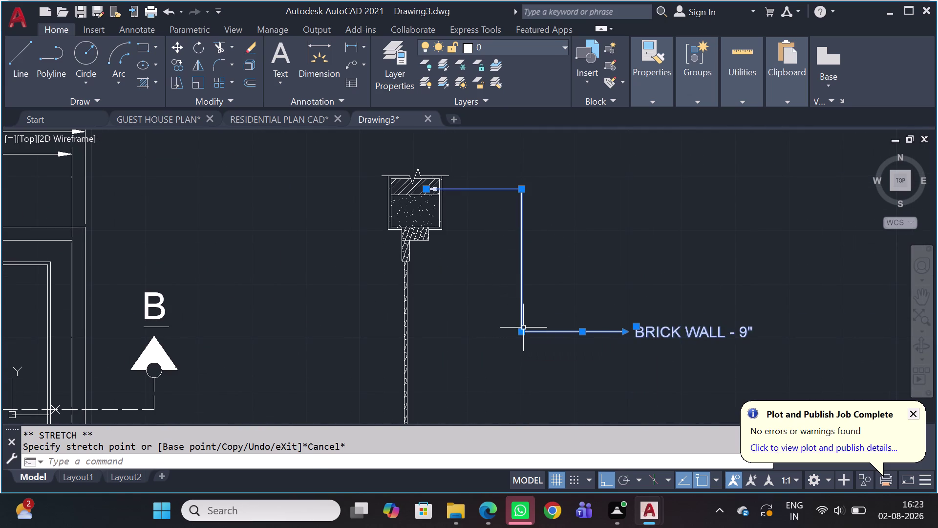
click(521, 187)
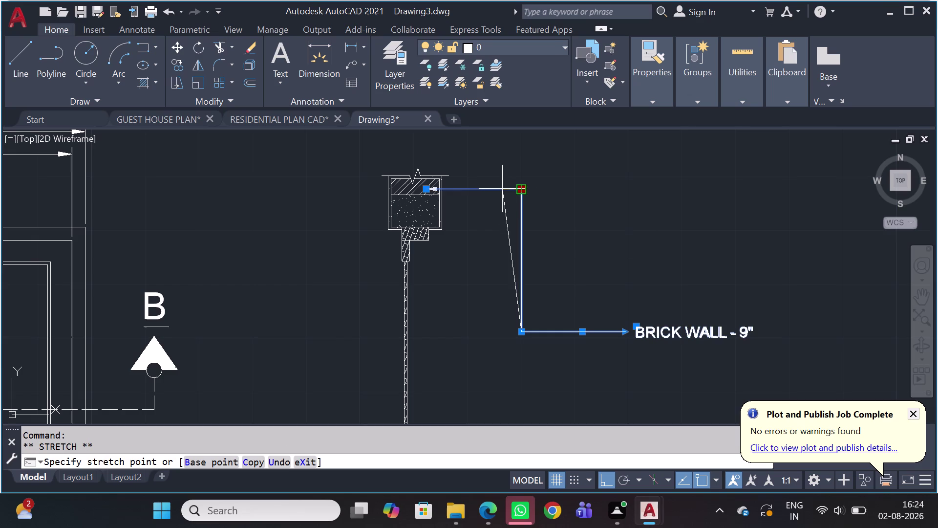
key(Escape)
Attempt a STRETCH on the callout's leader and cancel it.
scroll(down, 3)
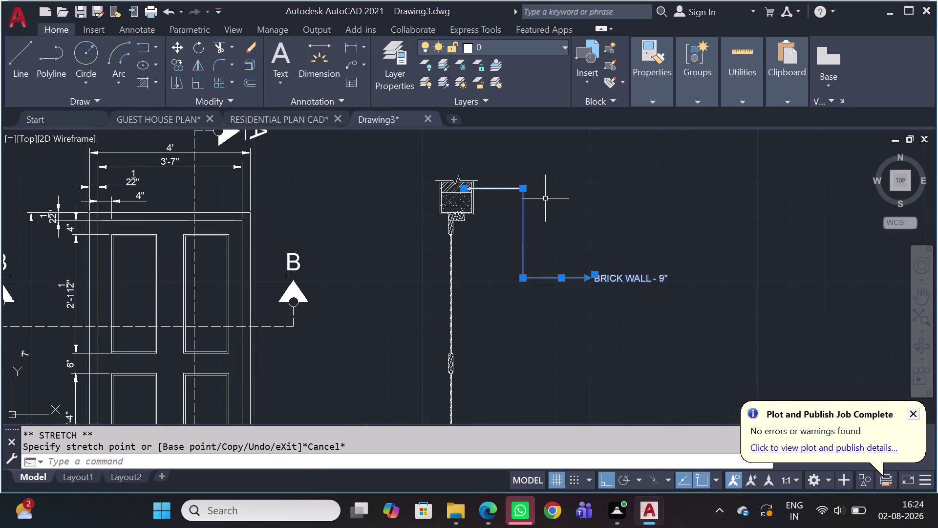
key(Escape)
drag(533, 211, 521, 214)
click(506, 221)
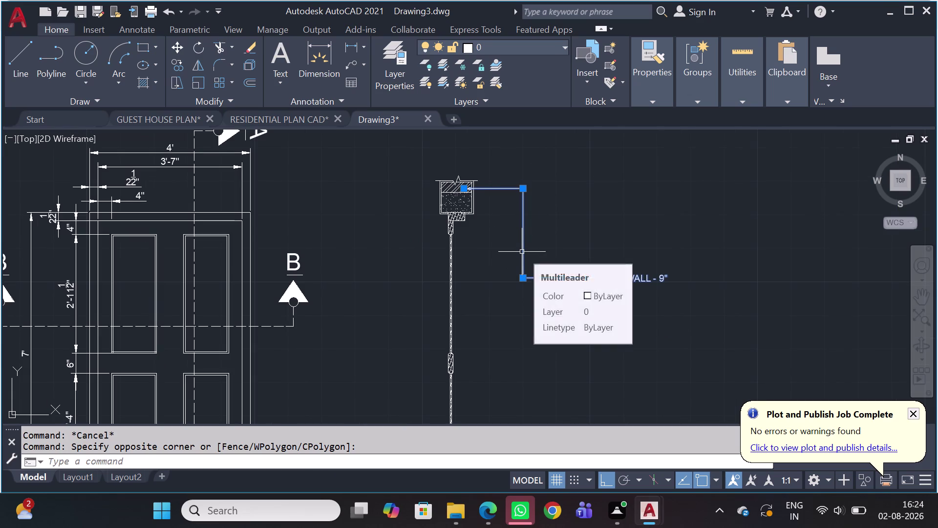
key(s)
key(space)
click(531, 177)
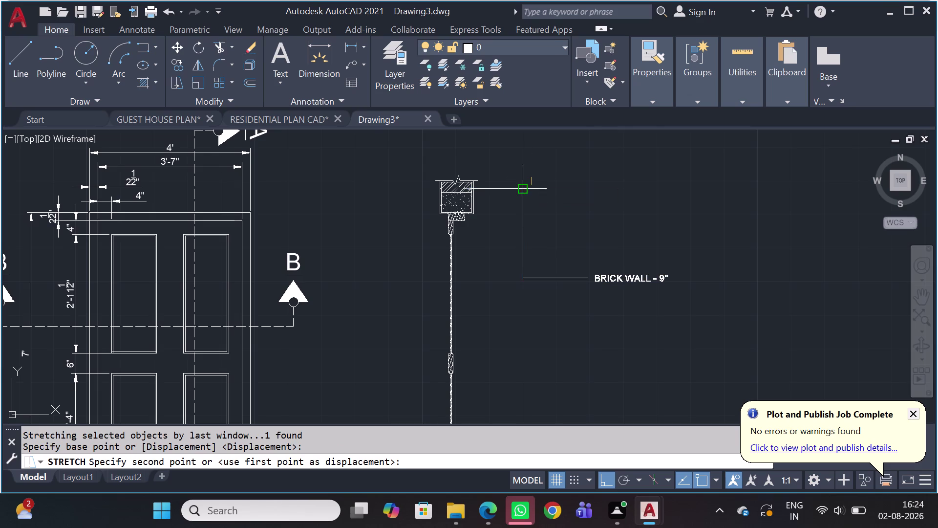
click(499, 268)
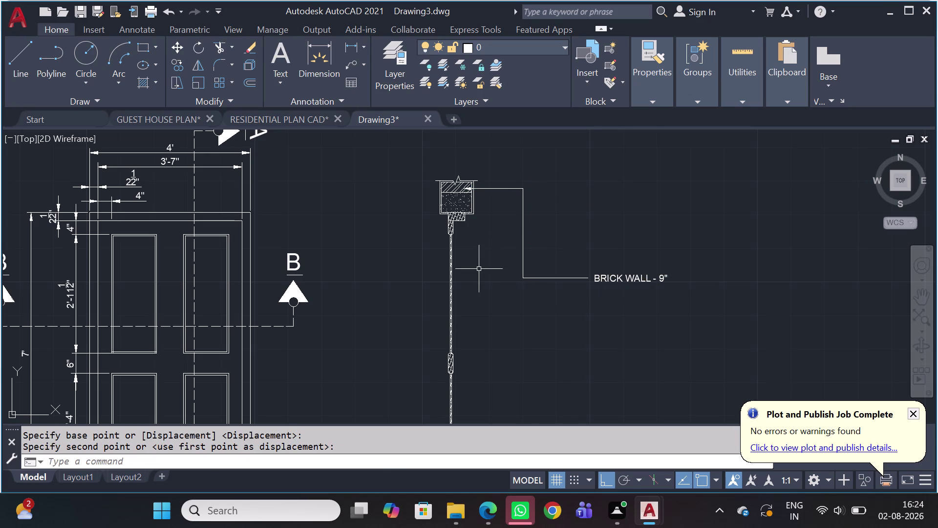
key(Escape)
key(Escape)
key(Escape)
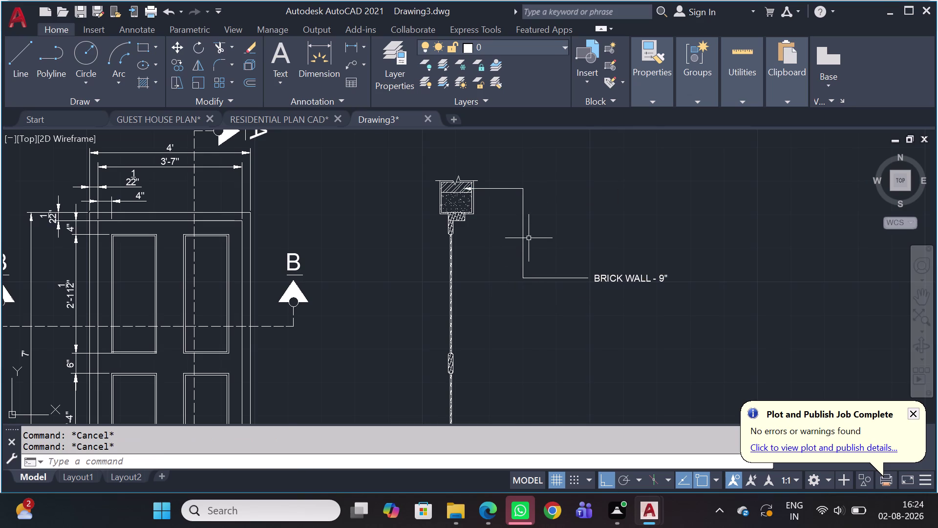
Select the BRICK WALL callout, attempt a MOVE, and cancel it.
click(529, 222)
click(512, 238)
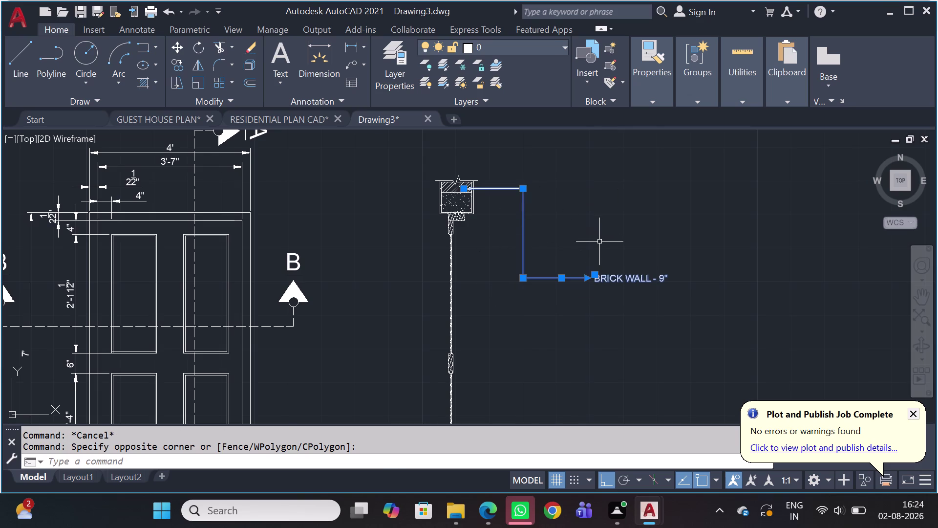
key(m)
key(space)
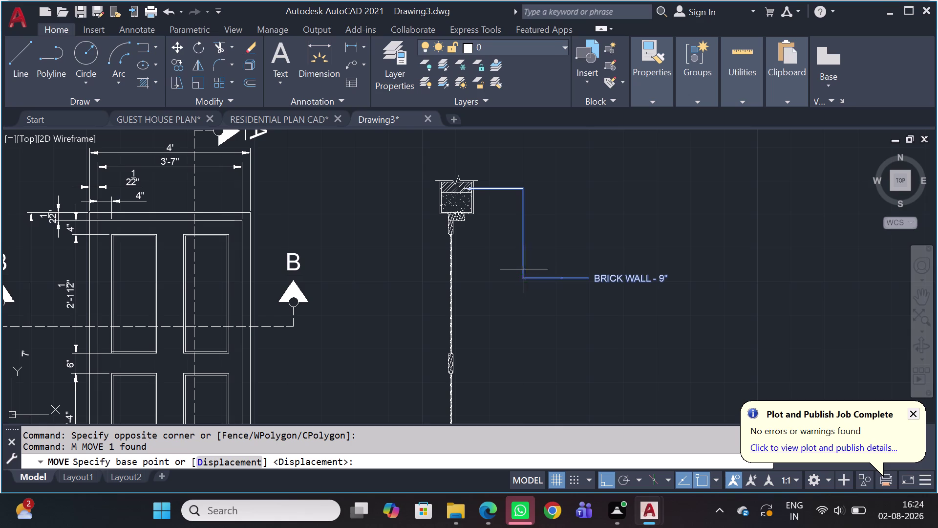
key(Escape)
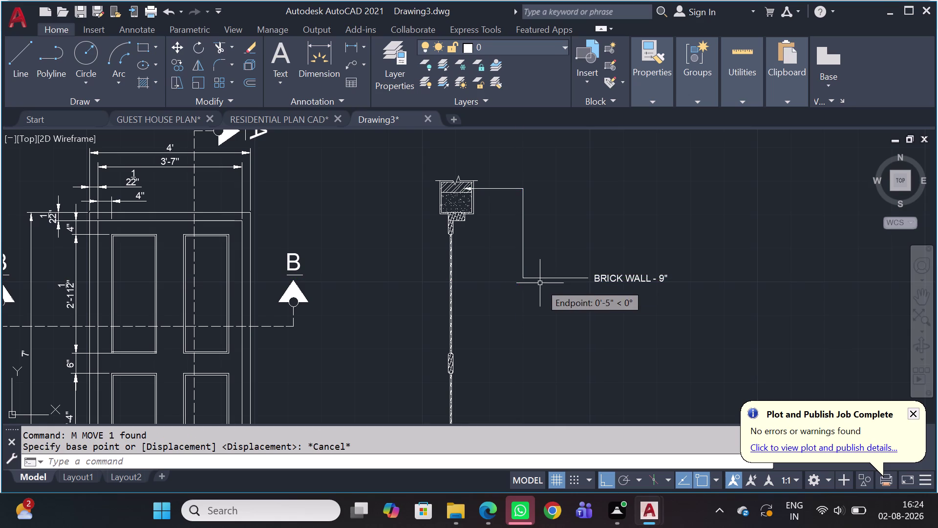
Select the bent BRICK WALL - 9" callout and erase it.
drag(567, 254, 556, 258)
drag(501, 289, 489, 307)
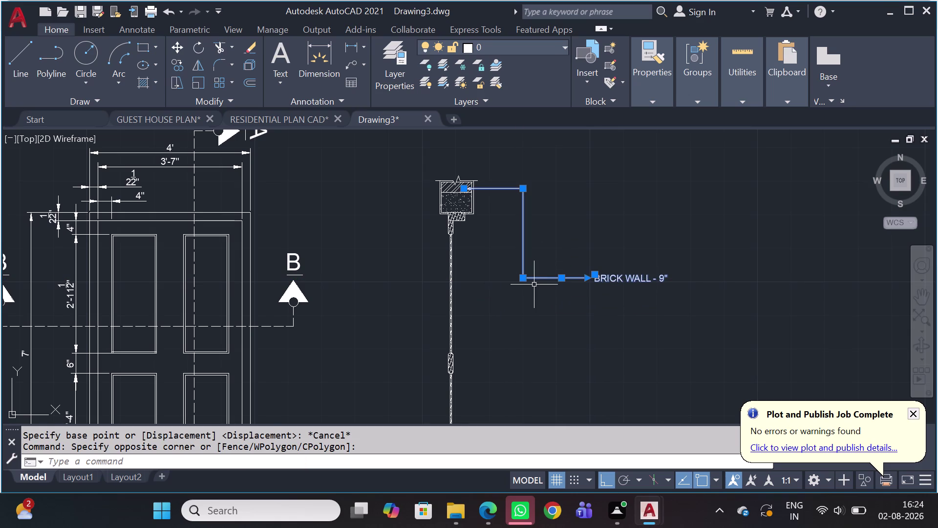
key(Delete)
scroll(up, 3)
middle_drag(511, 159, 386, 263)
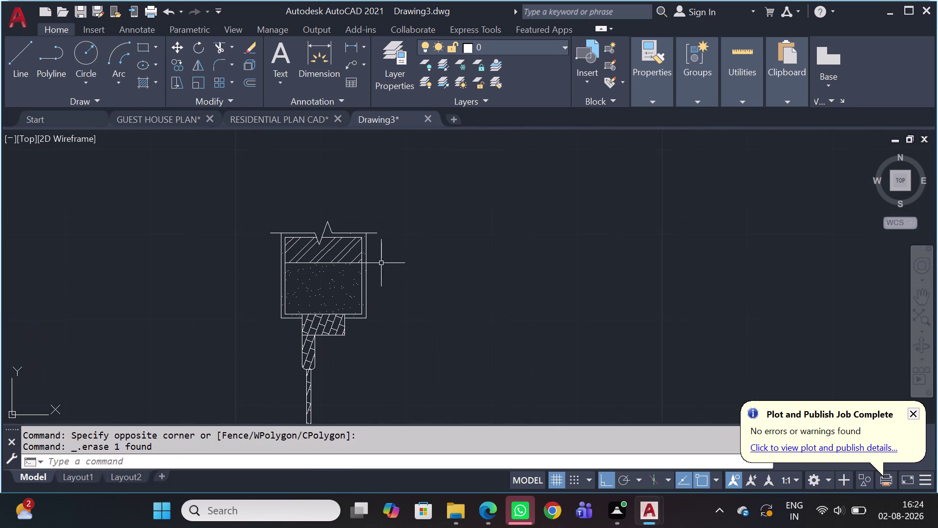
Draw a multileader from the wall top, bending right then down, and place the landing.
click(355, 67)
scroll(up, 3)
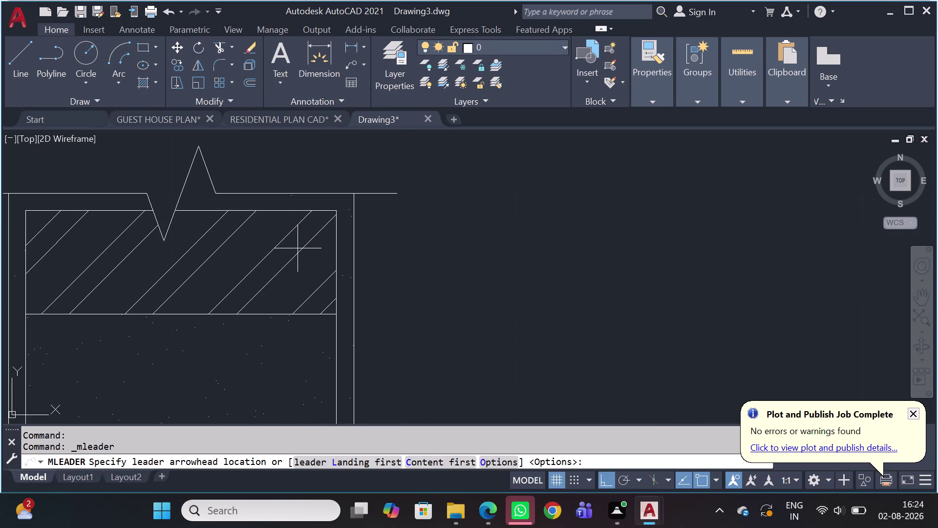
click(298, 255)
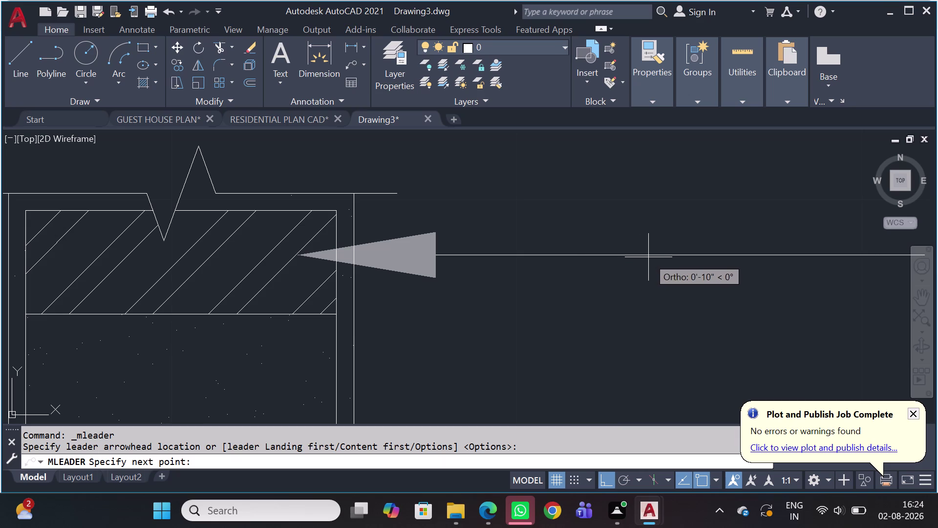
click(725, 250)
scroll(down, 3)
middle_drag(727, 366, 539, 226)
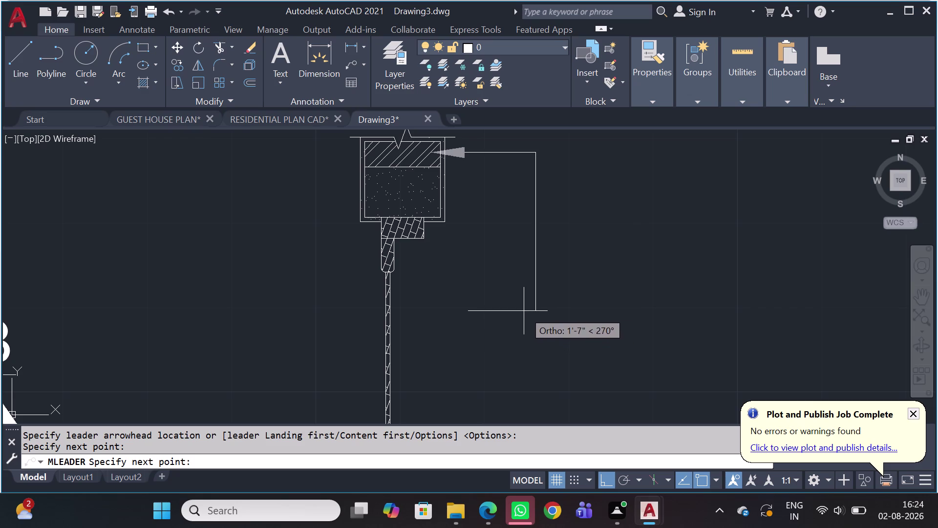
click(539, 291)
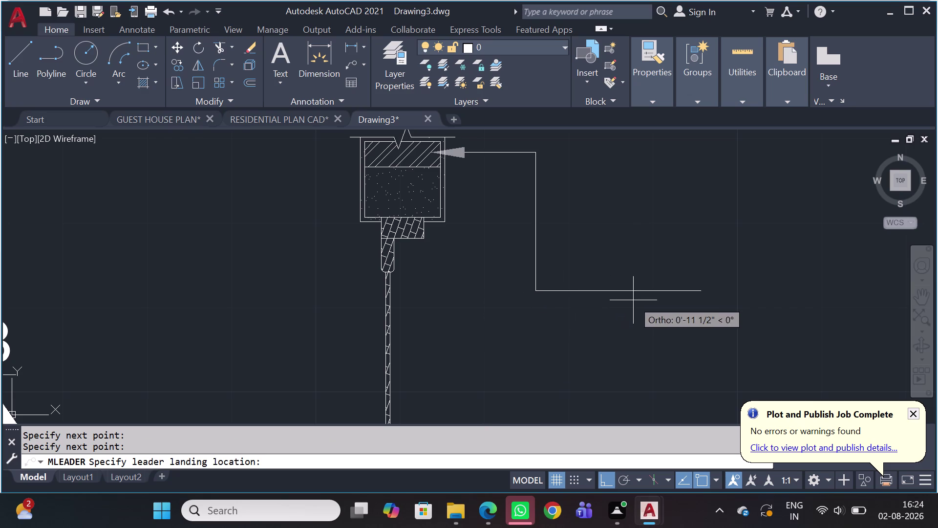
click(593, 288)
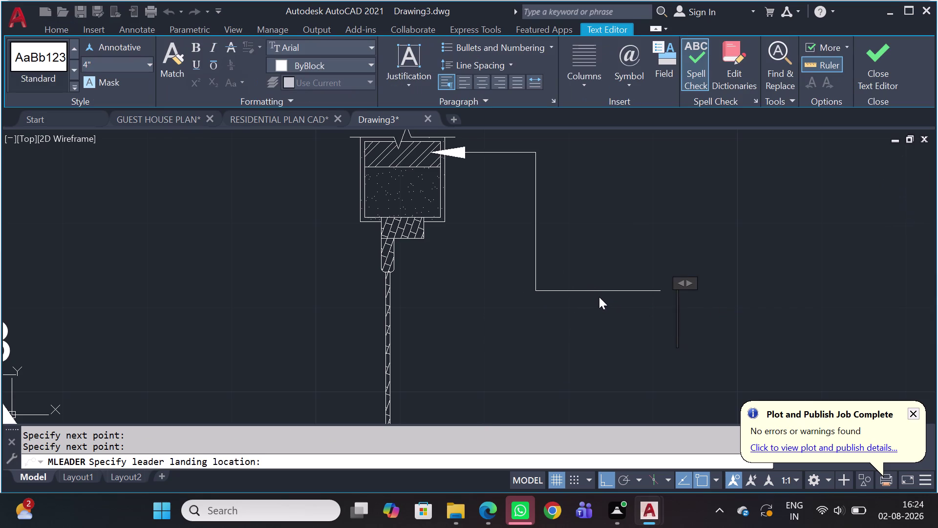
Type the label BRICK WALL - 9" and close the text editor.
key(b)
text(RIC)
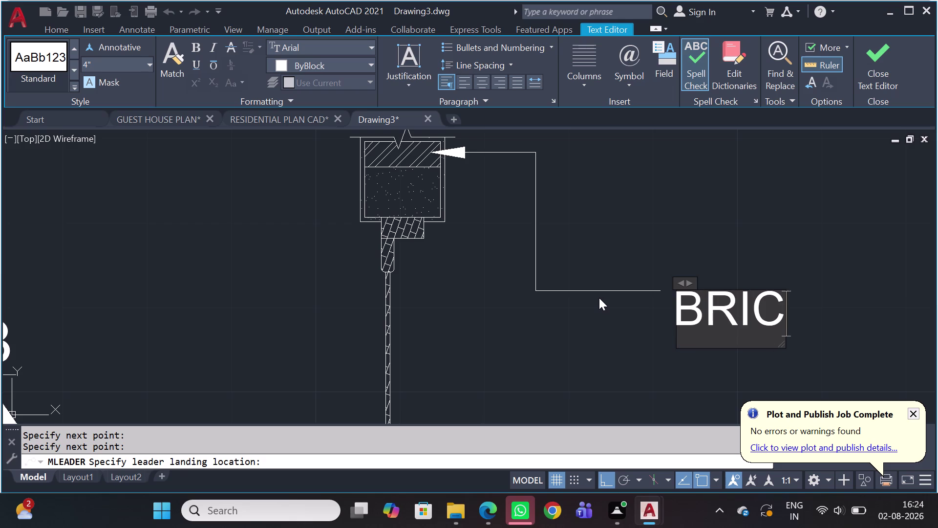
text(K)
key(space)
text(WALL)
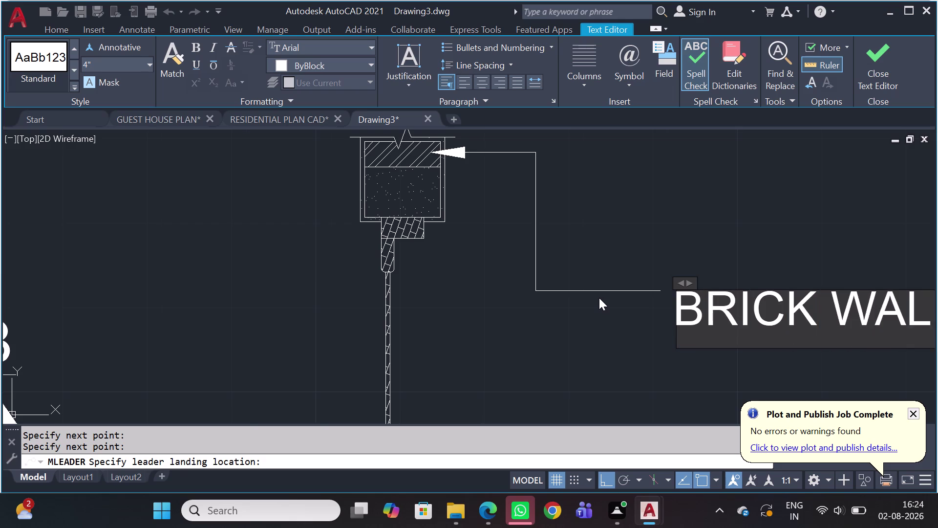
key(space)
text(-)
key(space)
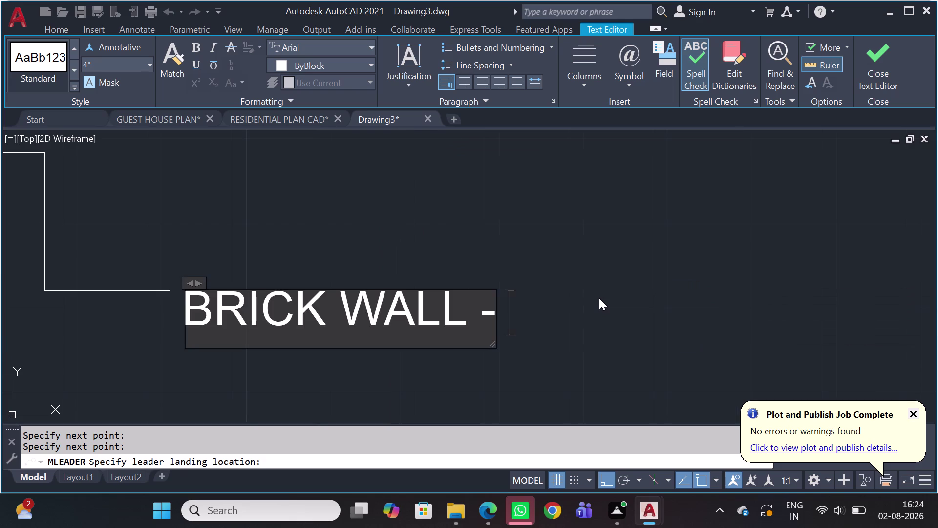
text(9'')
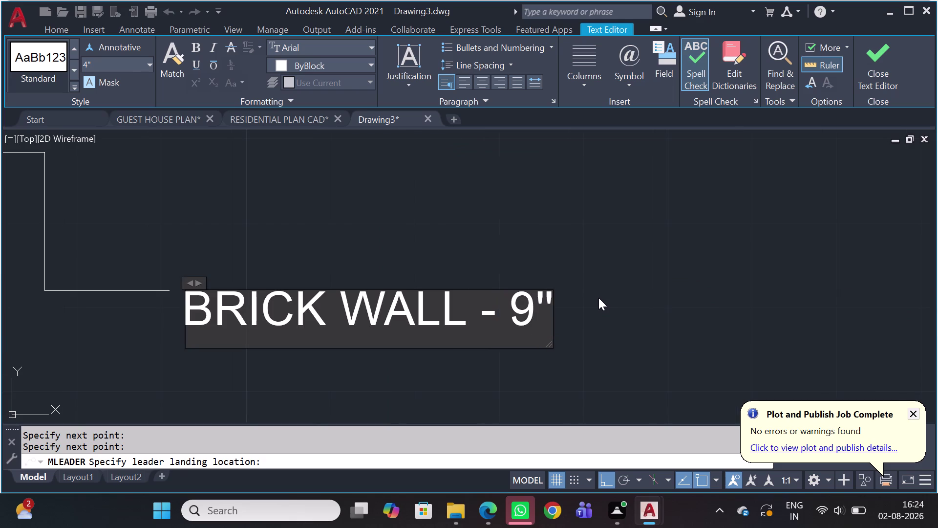
key(Return)
key(Return)
key(Return)
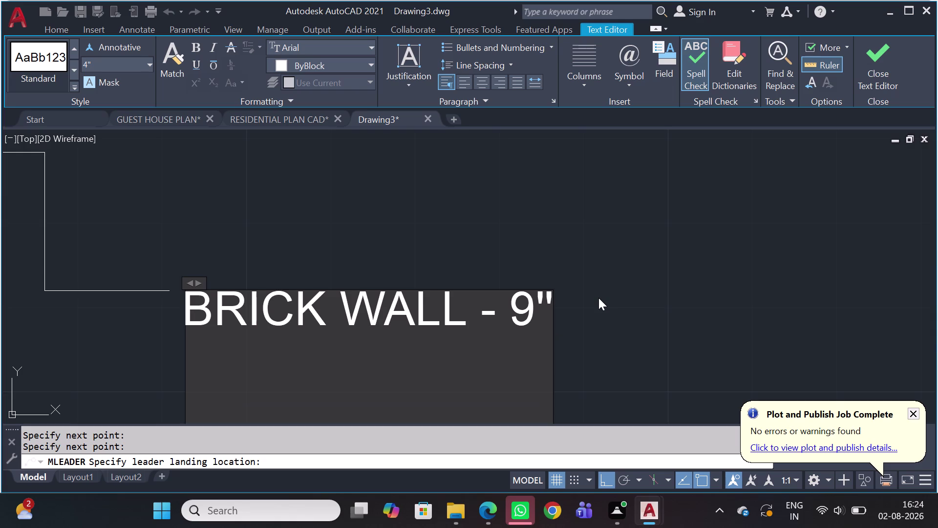
key(BackSpace)
key(BackSpace)
key(BackSpace)
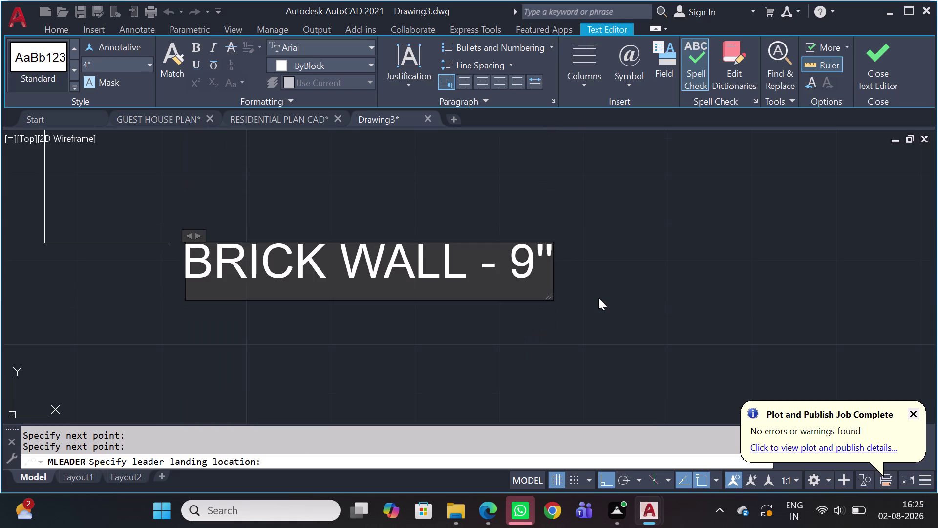
click(675, 266)
Select the new callout and open its properties with PR.
scroll(down, 3)
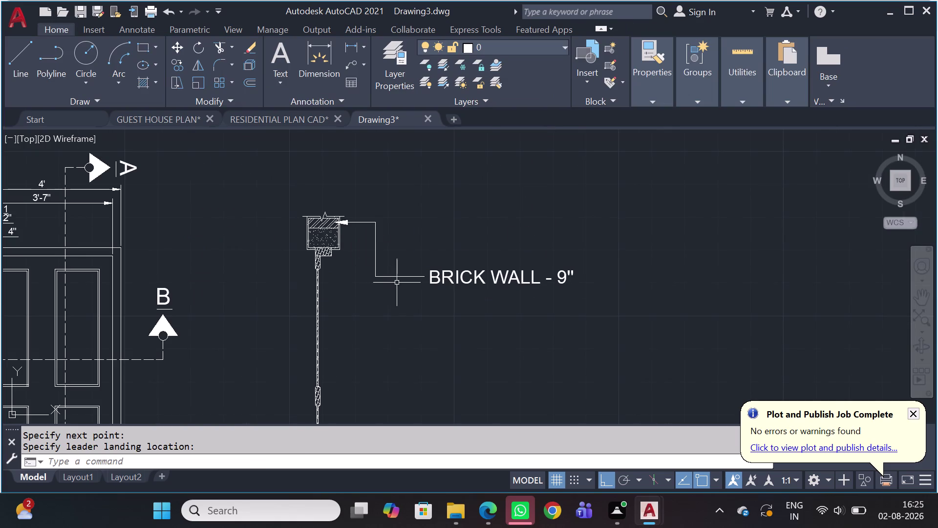
scroll(up, 3)
click(525, 283)
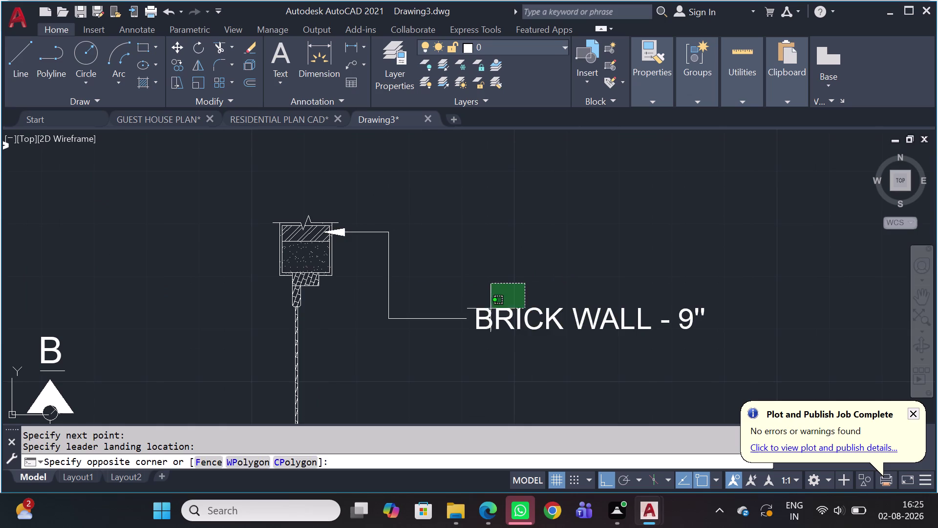
click(348, 395)
text(PR)
key(space)
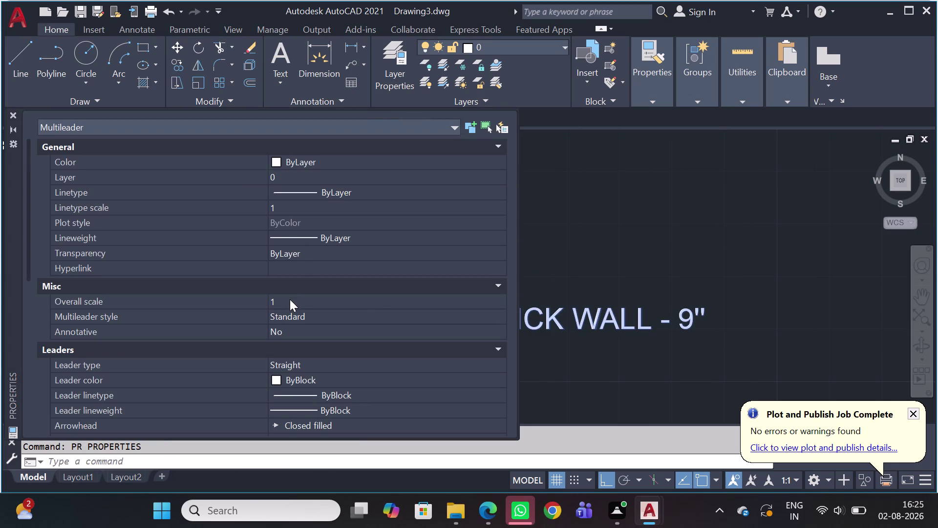
Set the callout's arrowhead size to 2".
scroll(down, 3)
scroll(down, 3)
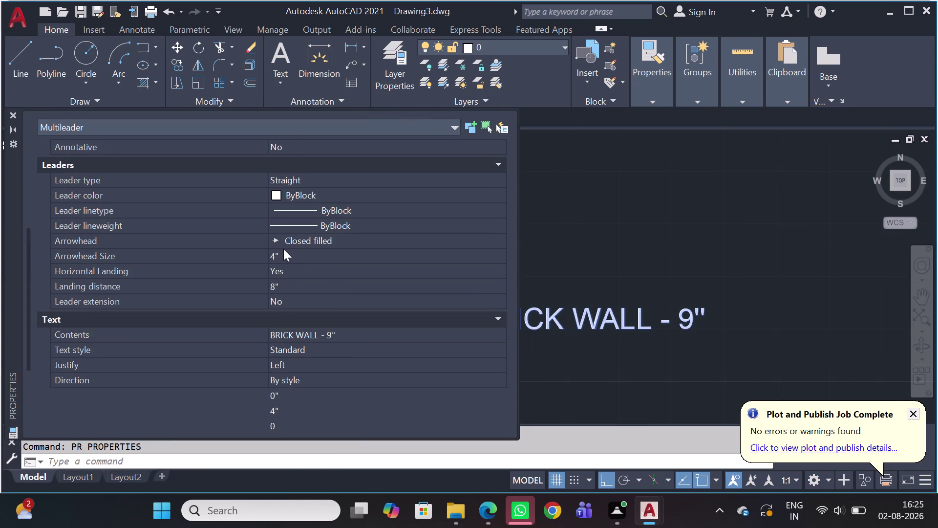
click(283, 249)
key(2)
key(Return)
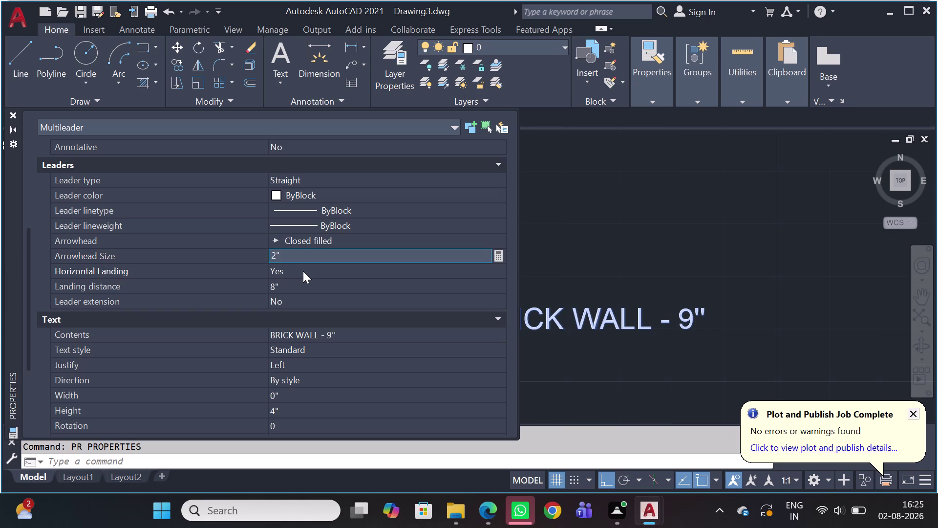
Set the text height to 2" and close the Properties palette.
scroll(down, 3)
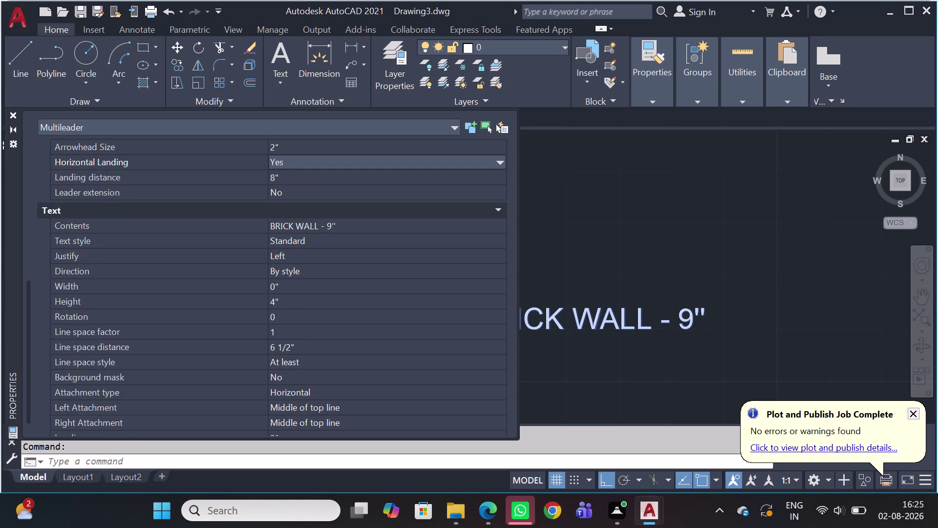
click(280, 304)
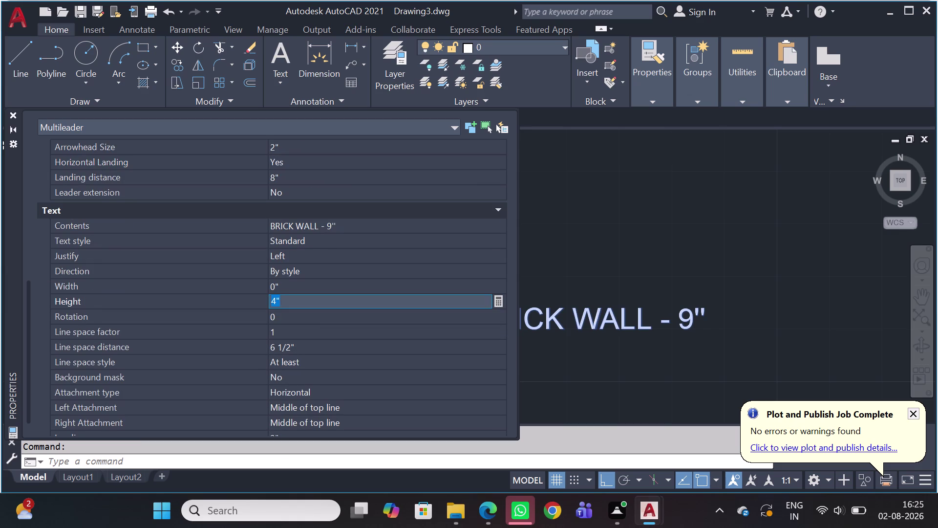
key(4)
key(Return)
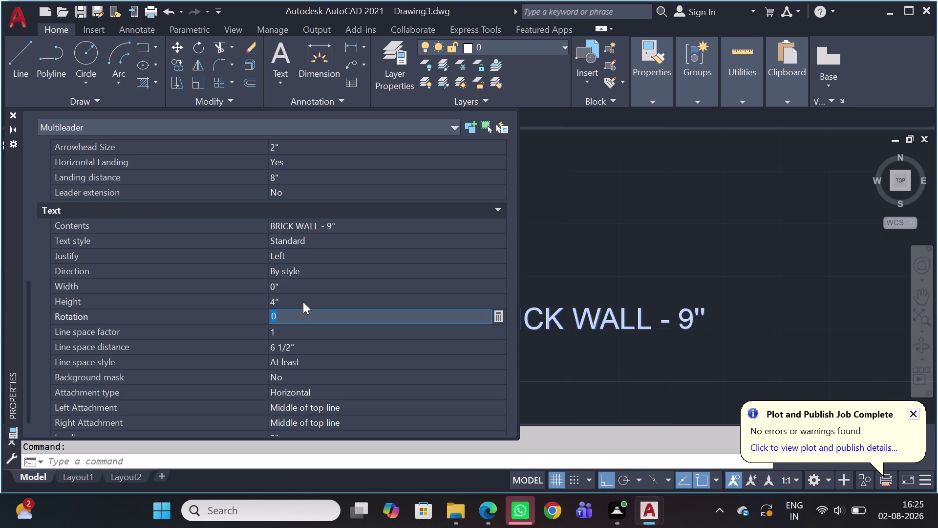
scroll(down, 3)
scroll(down, 3)
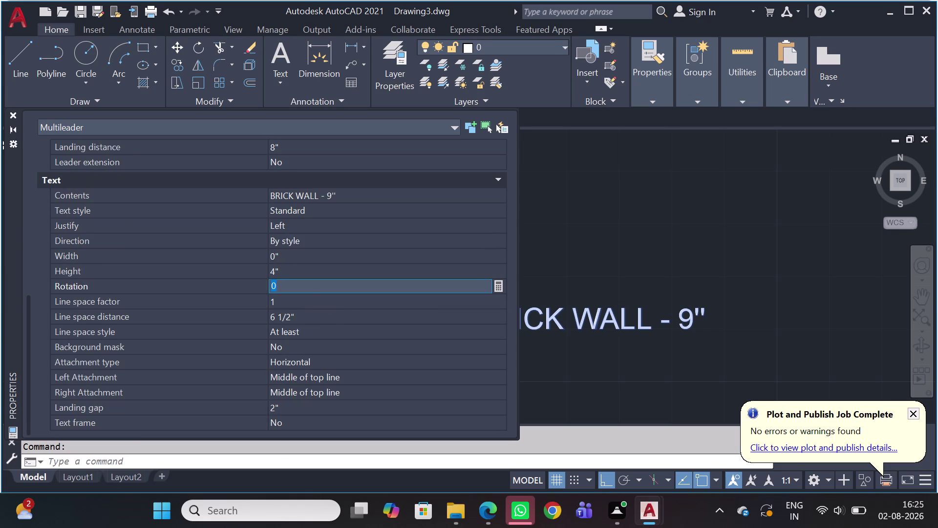
click(295, 270)
key(2)
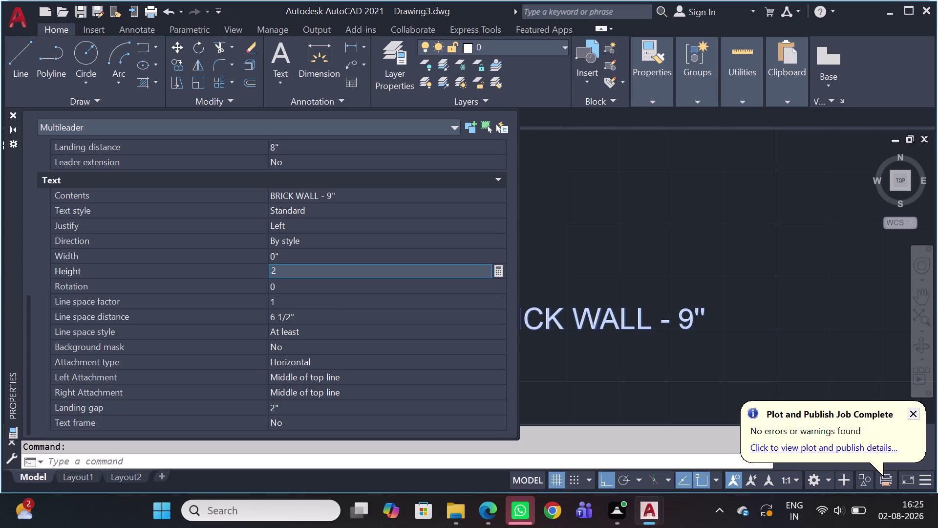
key(Return)
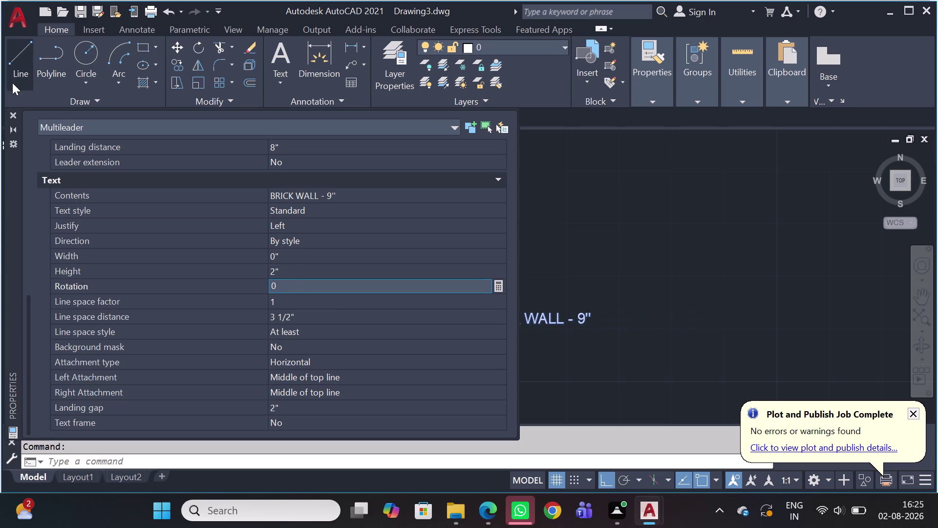
click(10, 120)
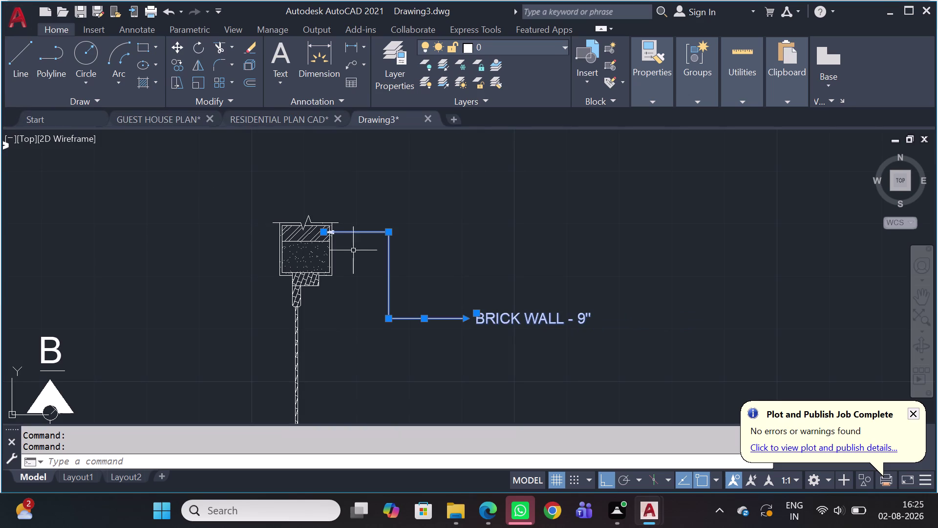
Draw a second bent leader from the hatched top layer to a new landing.
key(Escape)
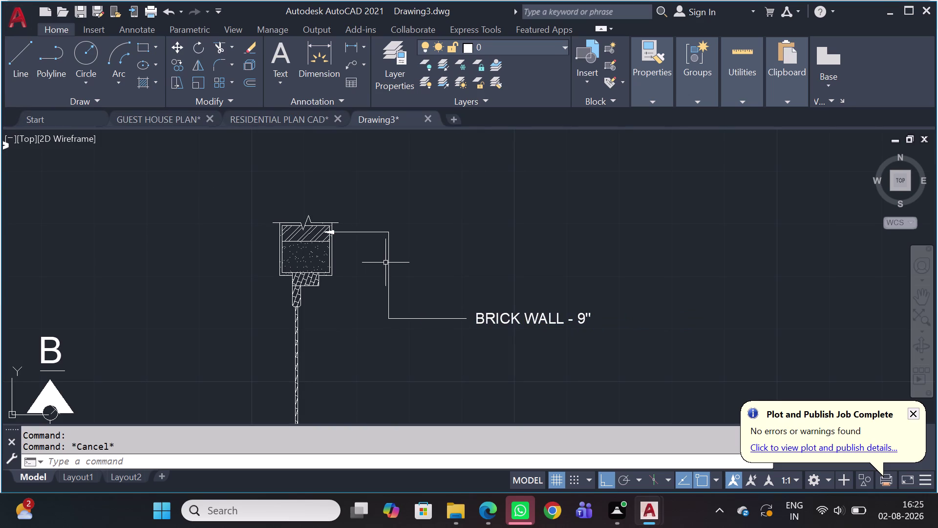
click(351, 62)
scroll(up, 3)
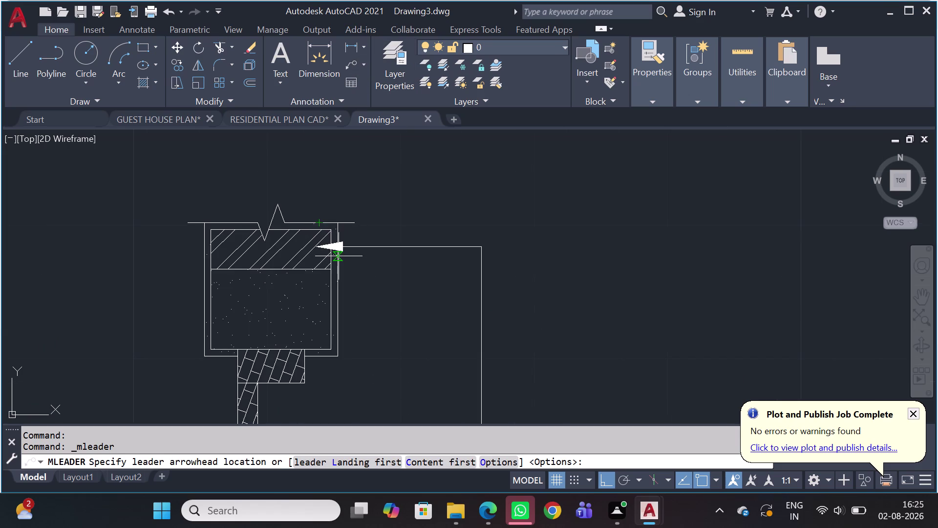
click(339, 256)
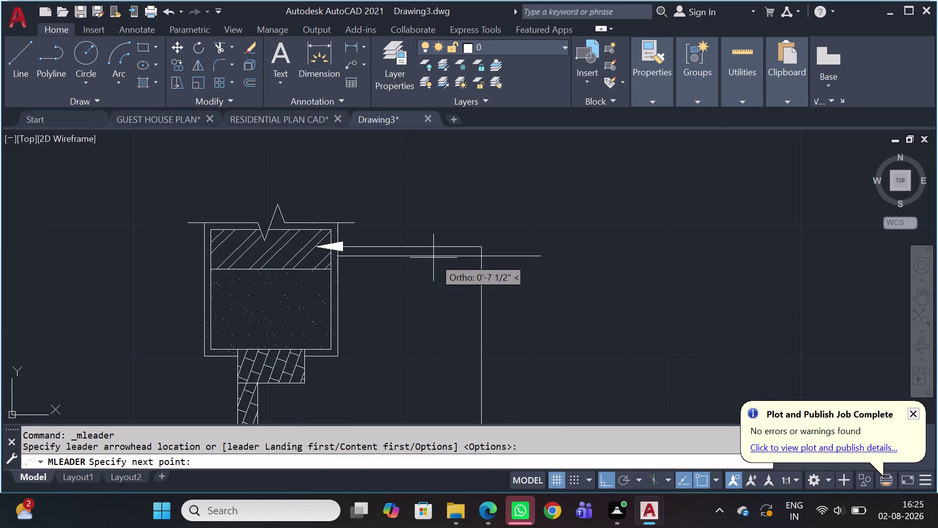
click(432, 257)
scroll(down, 3)
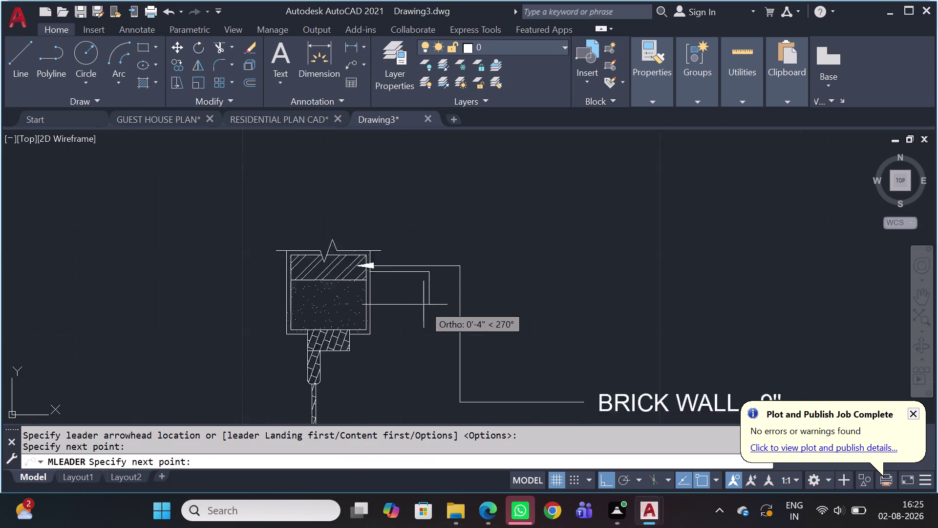
scroll(down, 3)
scroll(up, 3)
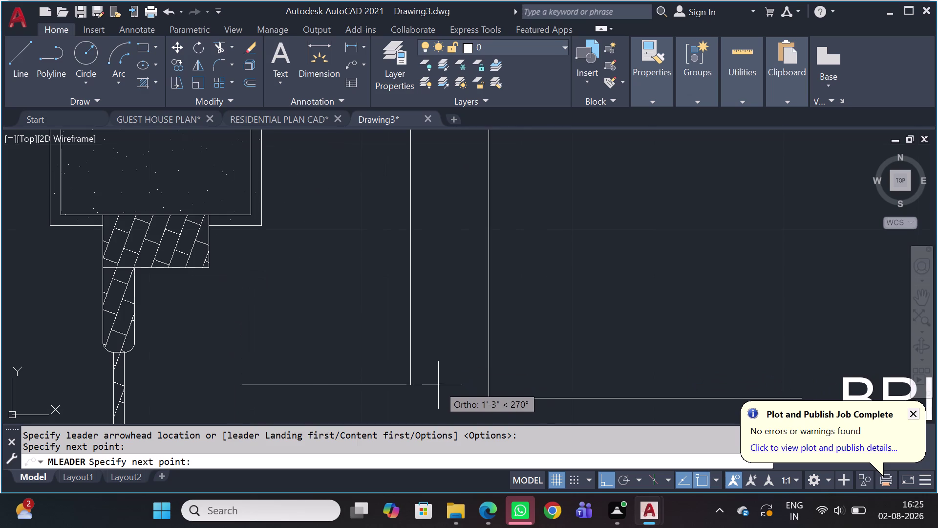
scroll(down, 3)
click(426, 410)
middle_drag(490, 406, 494, 382)
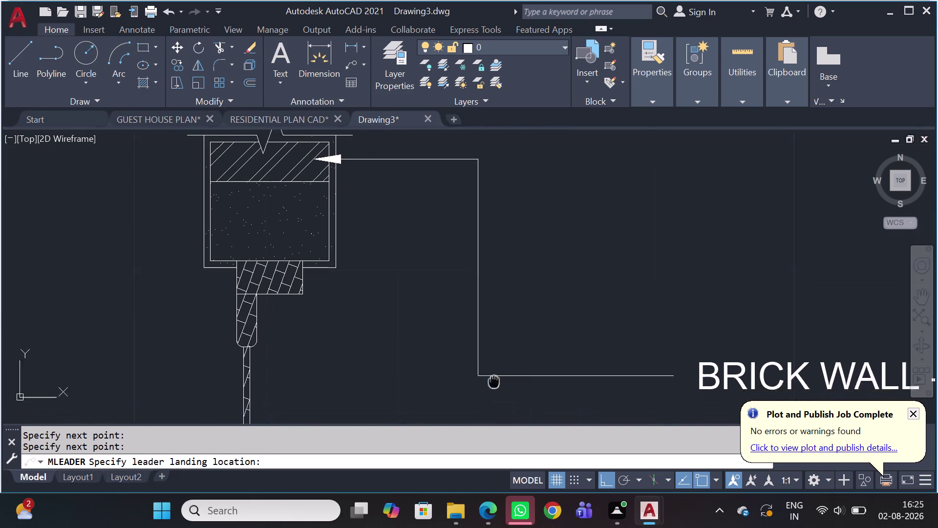
middle_drag(494, 381, 446, 285)
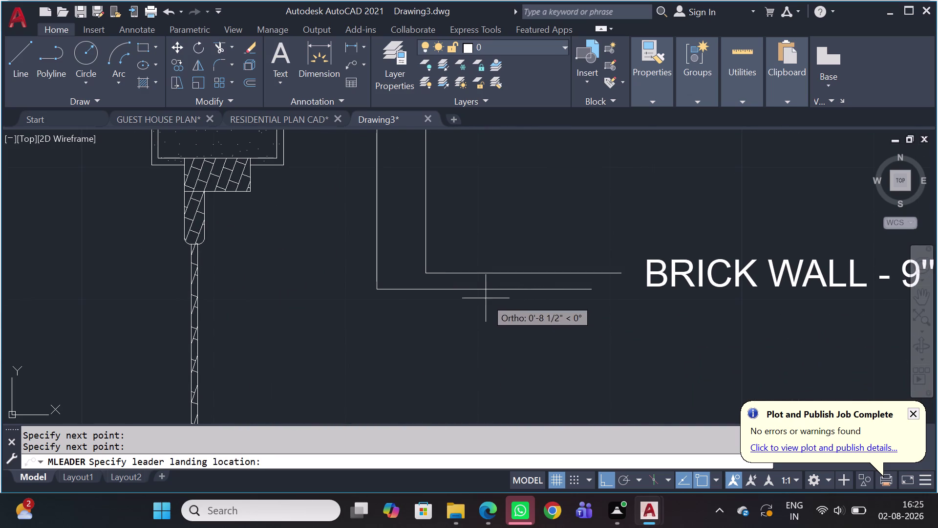
click(479, 292)
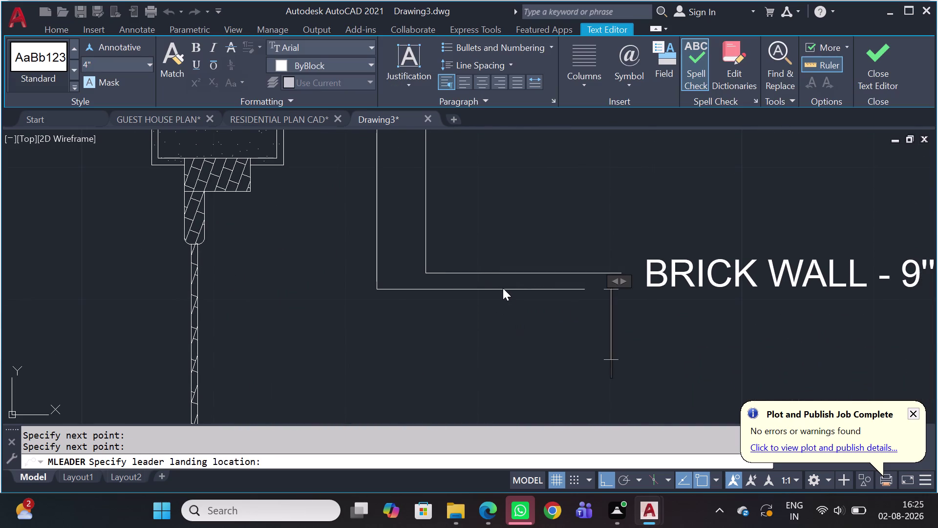
Start typing the label CEMEN, then discard the unfinished text.
text(CEM)
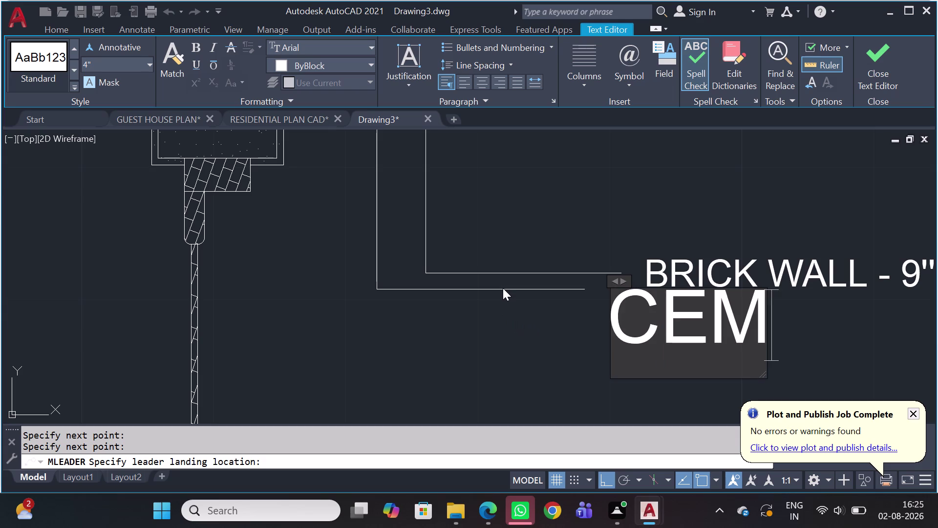
text(EN)
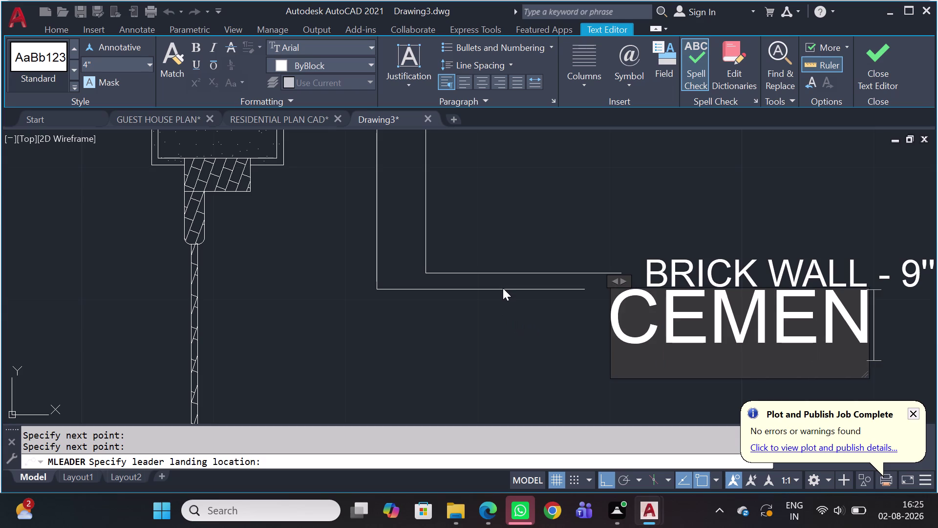
key(Escape)
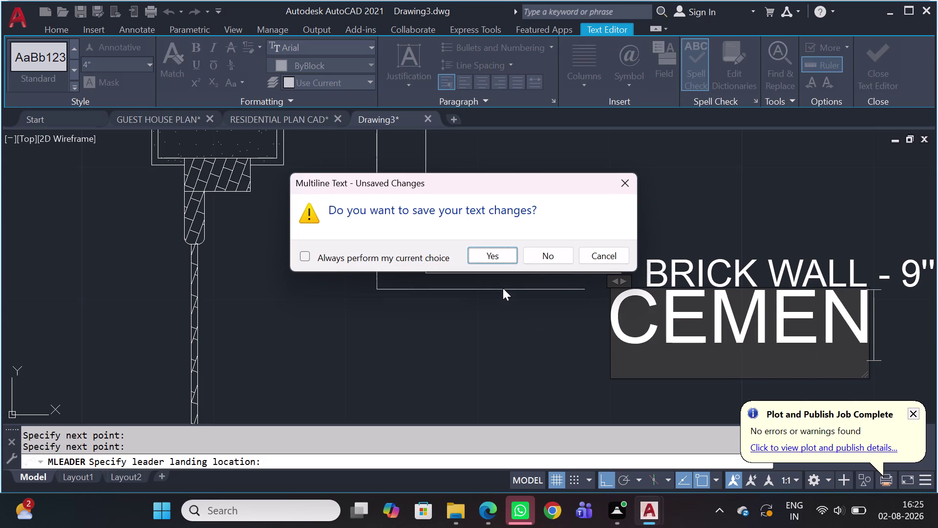
click(533, 248)
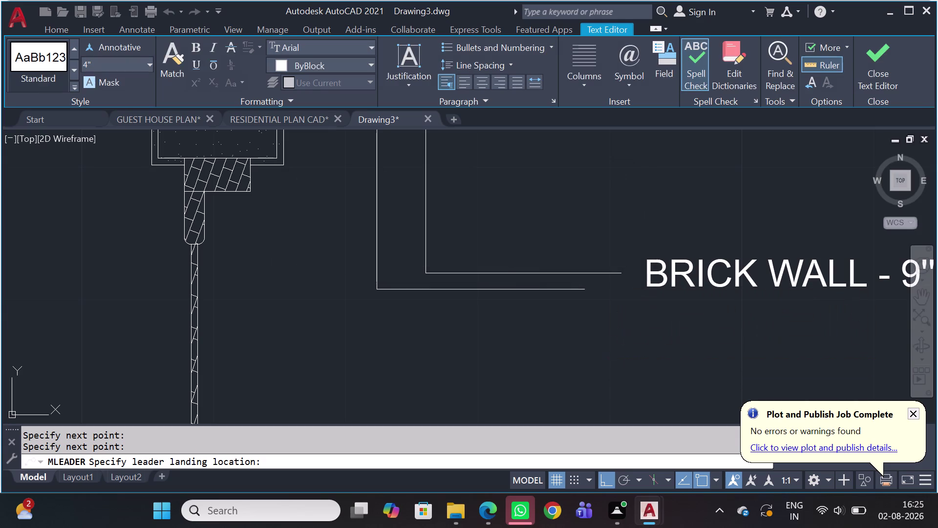
Select only the leftover unlabelled leader and erase it.
drag(425, 274, 415, 274)
click(378, 283)
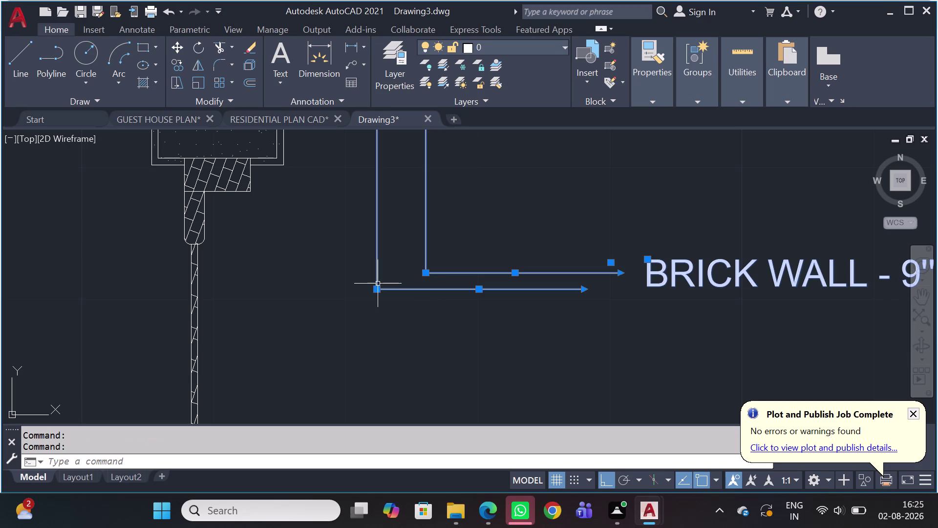
key(Escape)
drag(404, 280, 386, 281)
click(347, 290)
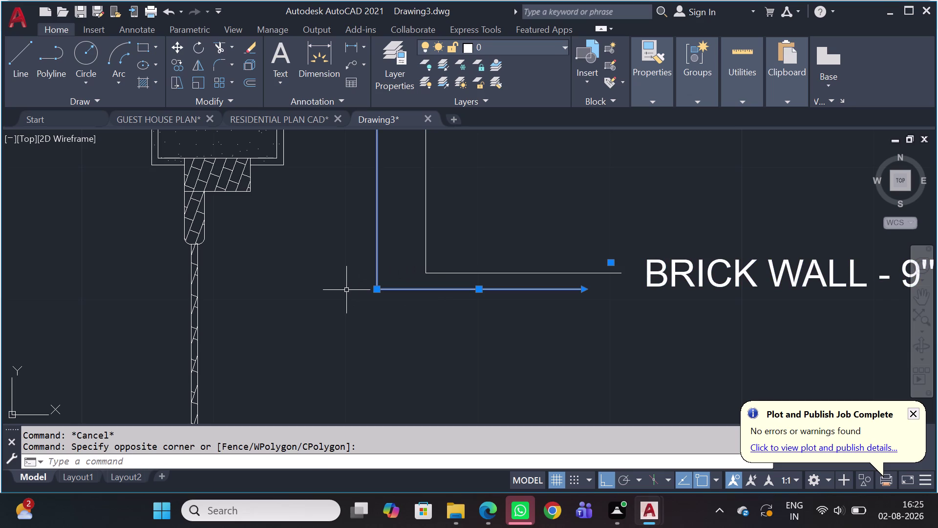
key(Delete)
text(D)
key(space)
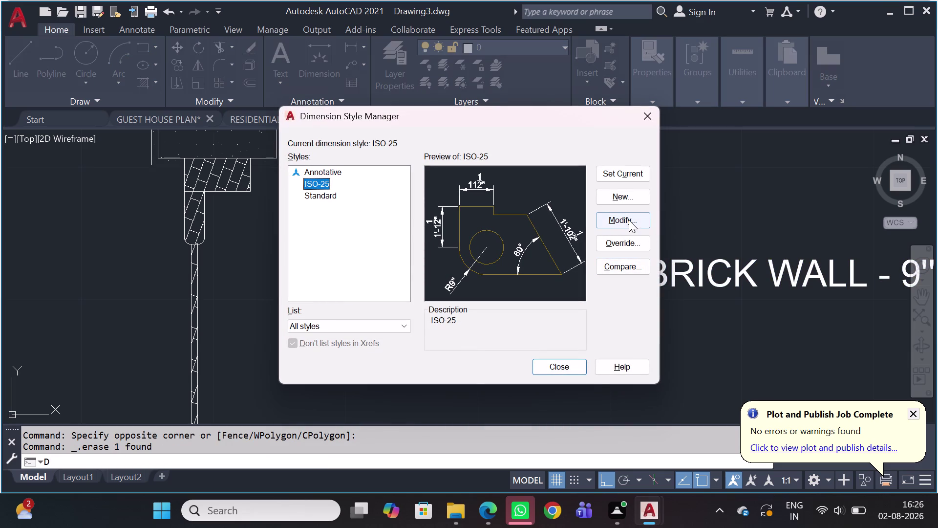
click(628, 219)
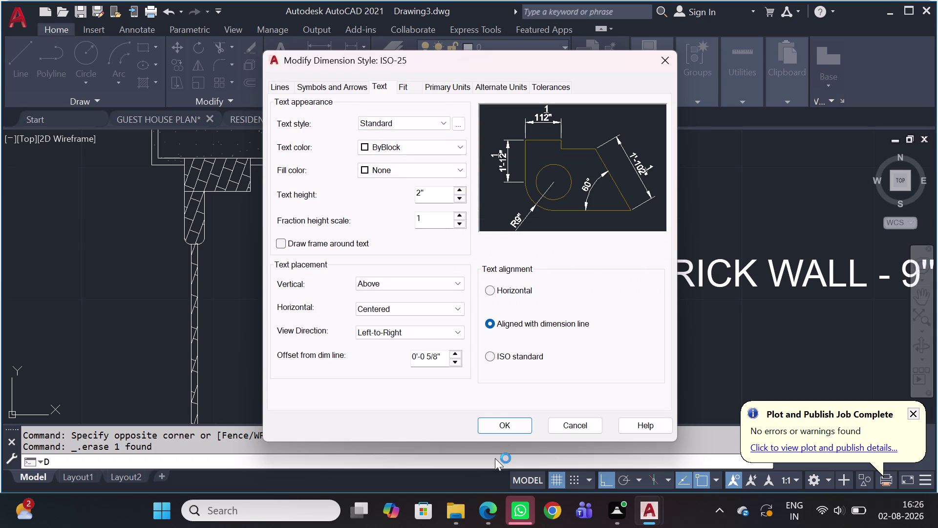
click(496, 432)
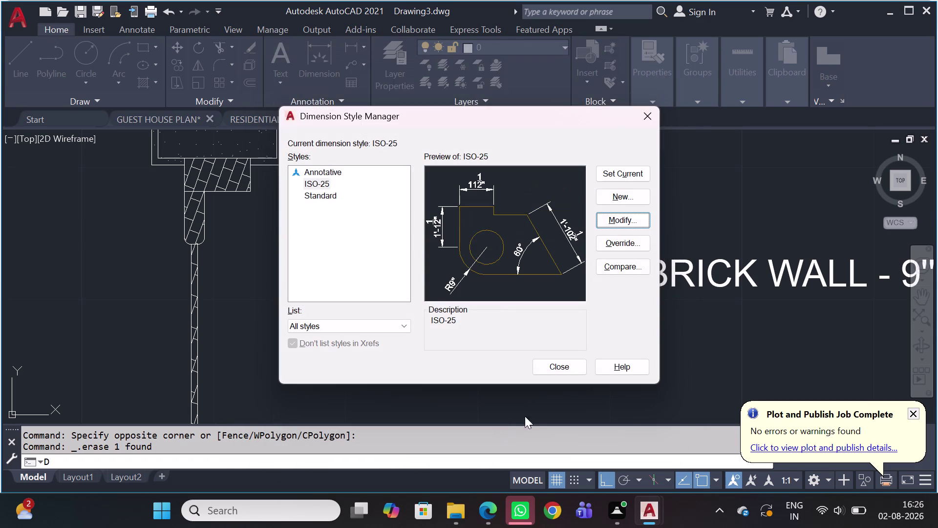
click(607, 176)
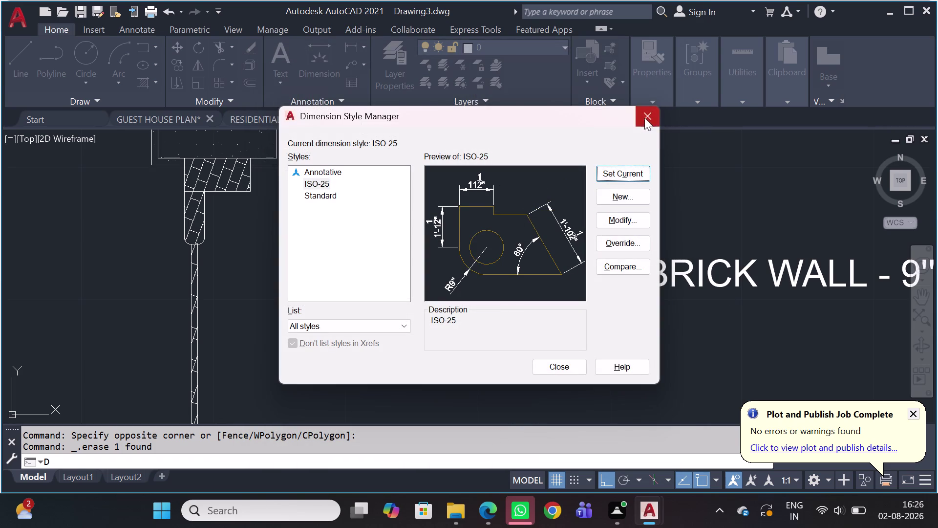
click(644, 118)
scroll(down, 3)
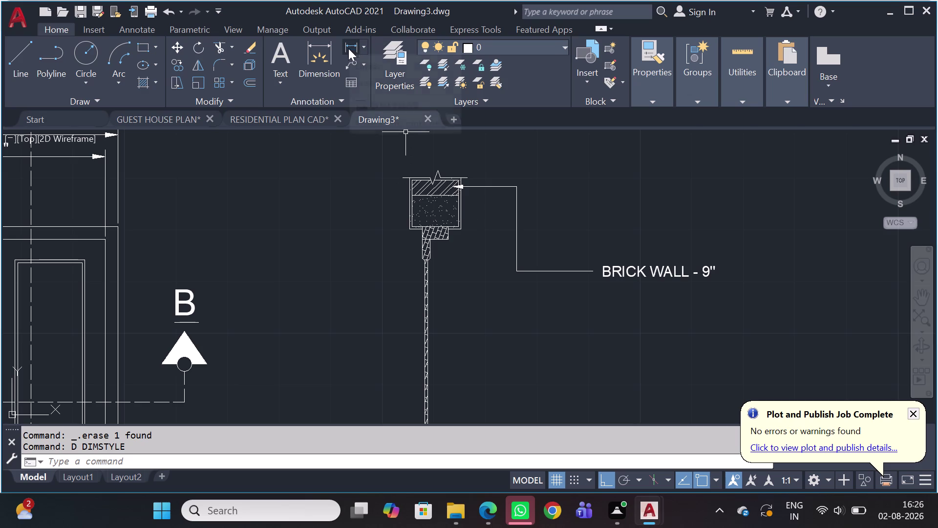
Start a multileader, then cancel the misplaced first arrowhead.
click(342, 71)
scroll(up, 3)
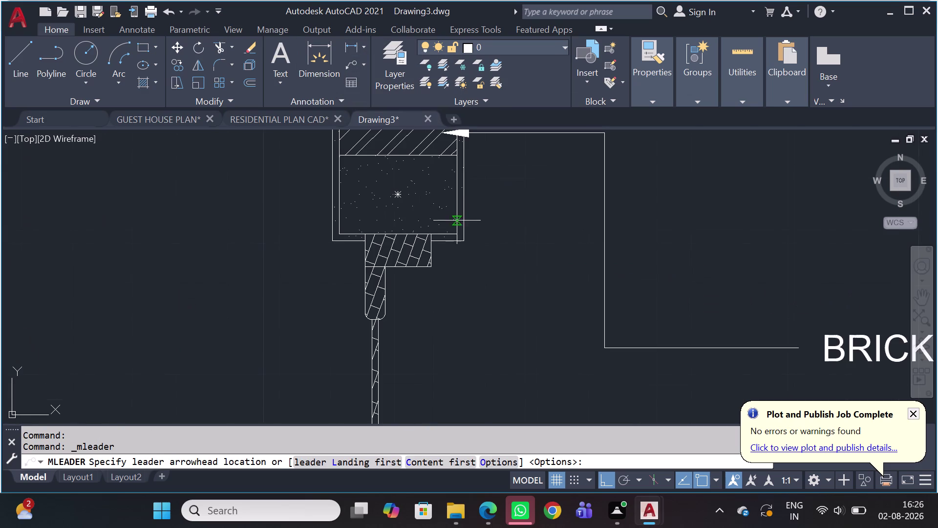
click(463, 191)
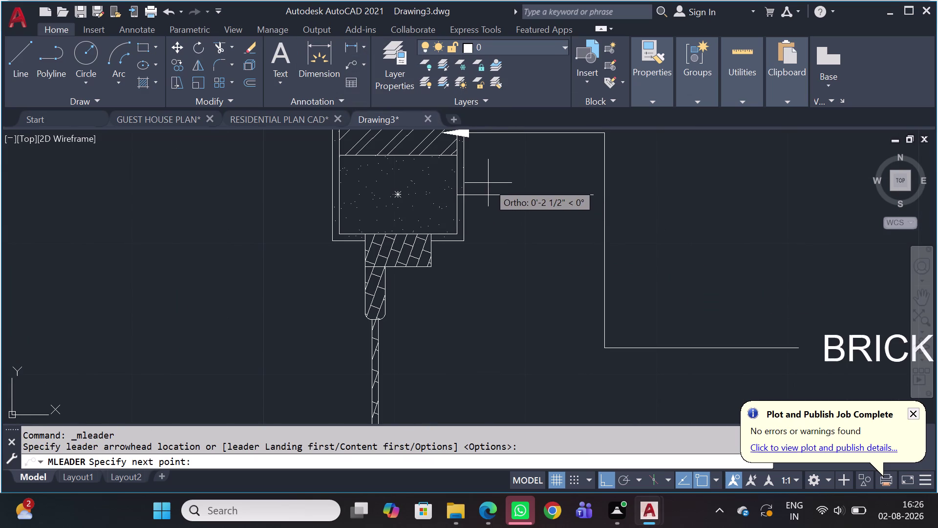
key(Escape)
Redraw the leader from the top hatch through two bends to a landing left of BRICK WALL.
key(space)
scroll(up, 3)
middle_drag(471, 145, 482, 158)
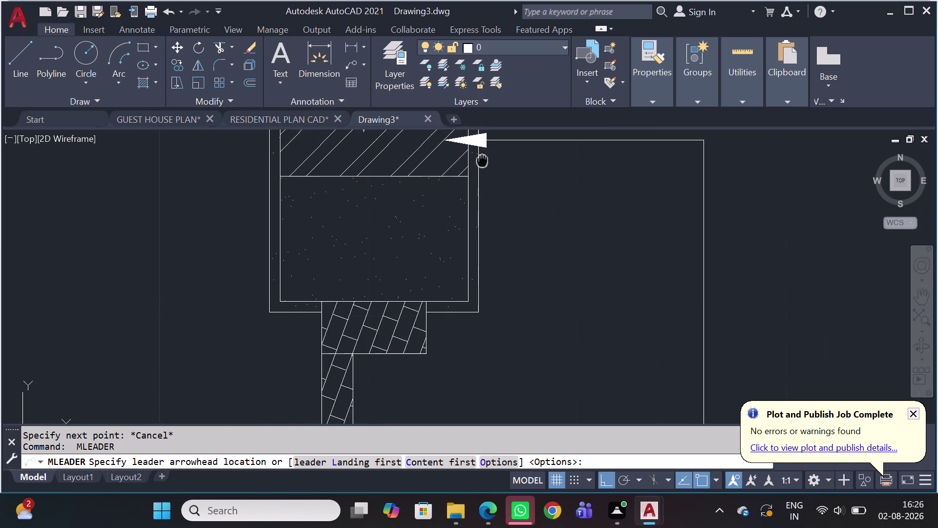
middle_drag(483, 158, 482, 169)
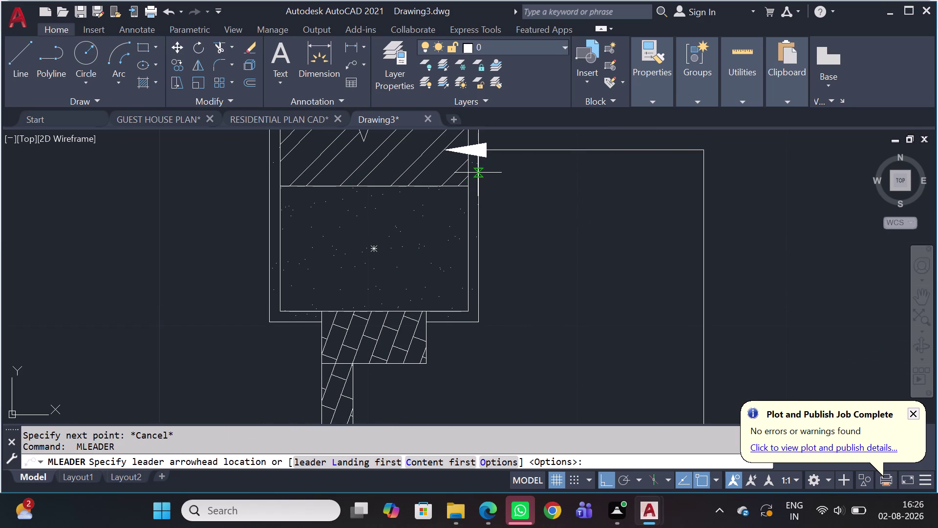
click(478, 172)
click(558, 173)
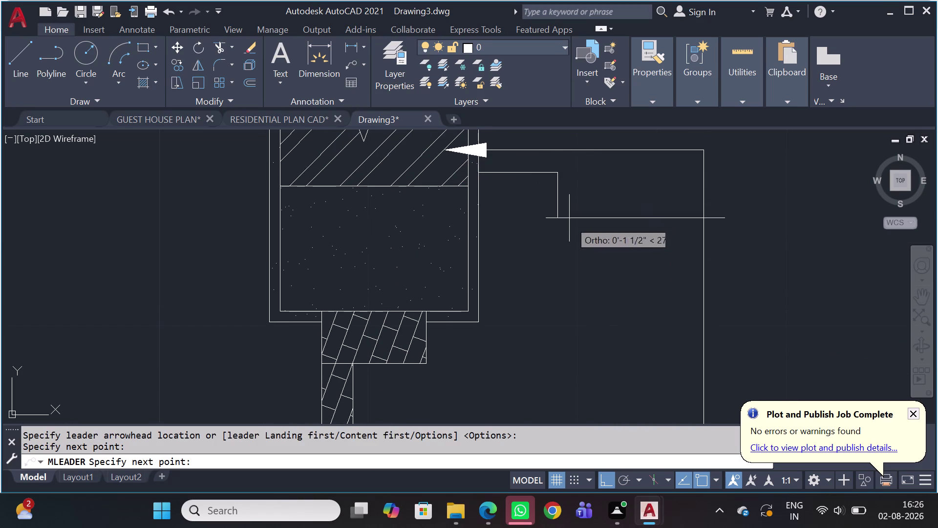
scroll(down, 3)
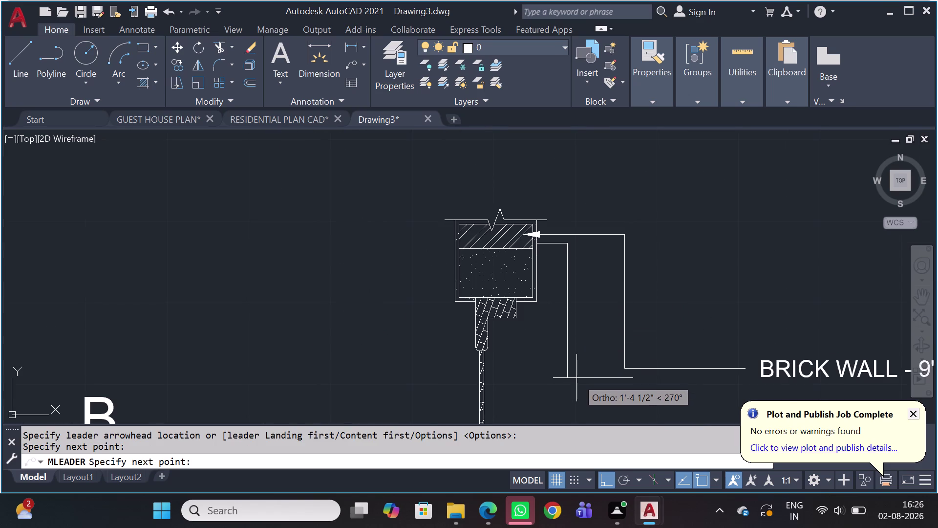
click(576, 378)
click(634, 381)
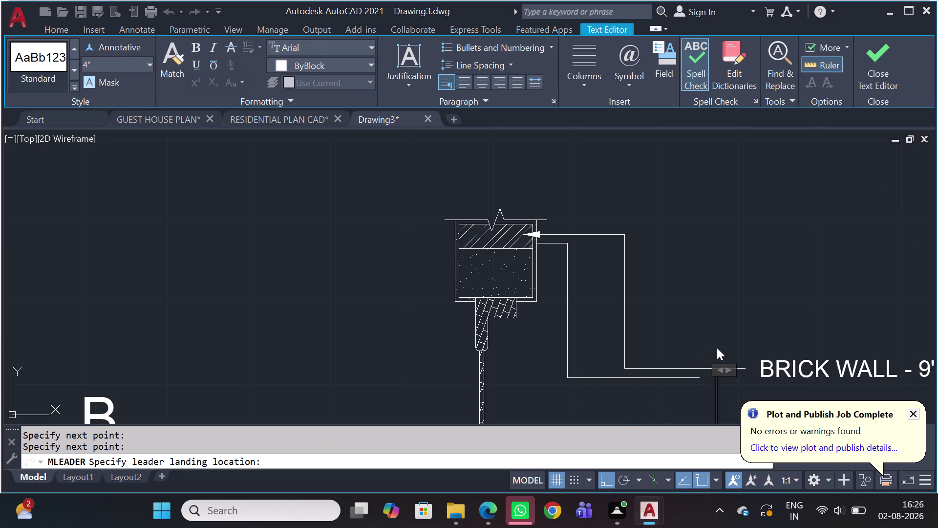
Type the label CEMENT PLASTER- 1/2 with the half stacked.
text(C)
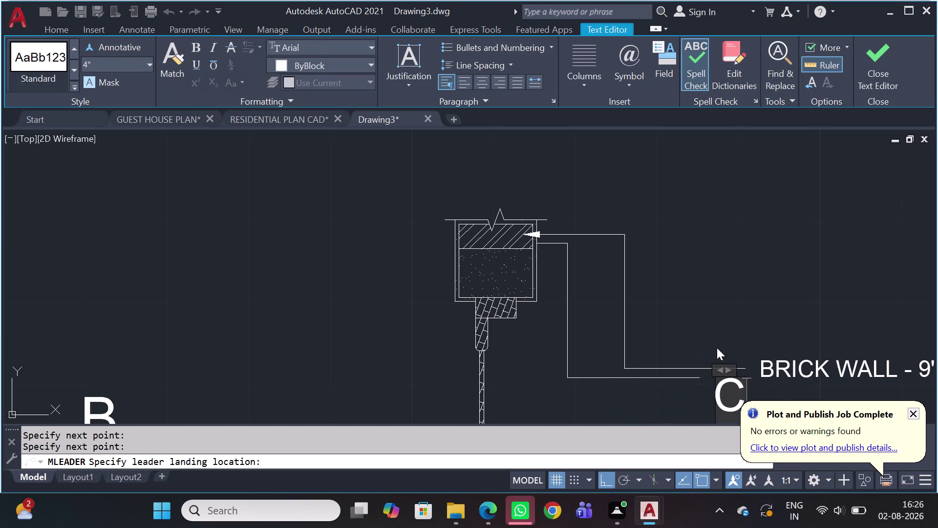
text(E)
text(MENT)
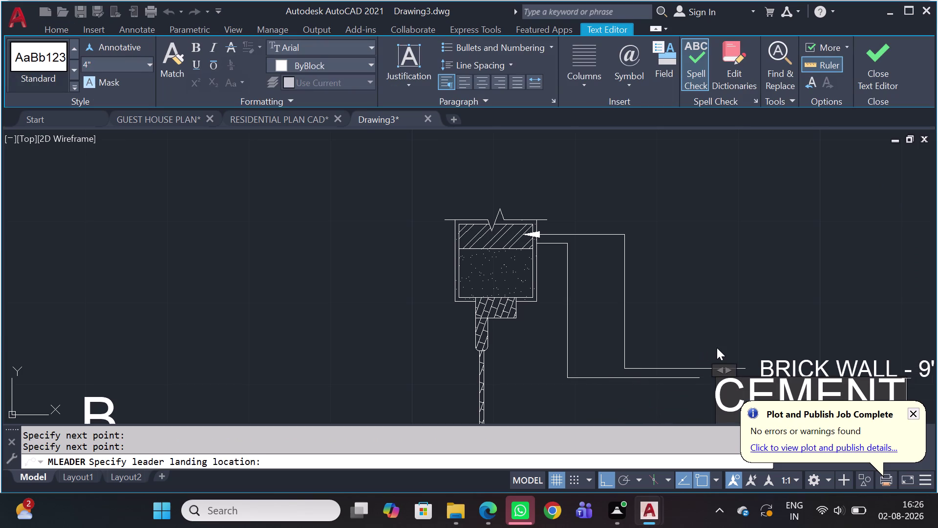
key(space)
text(PLASE)
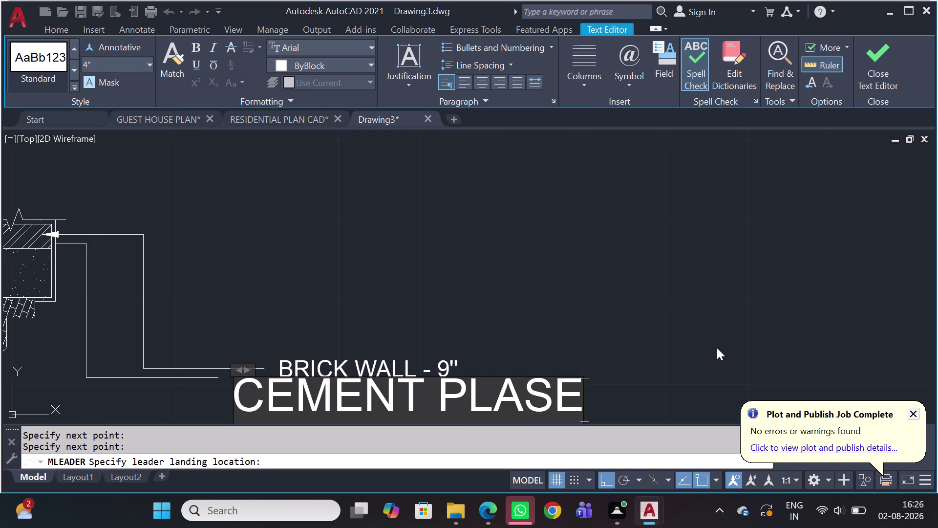
key(BackSpace)
text(T)
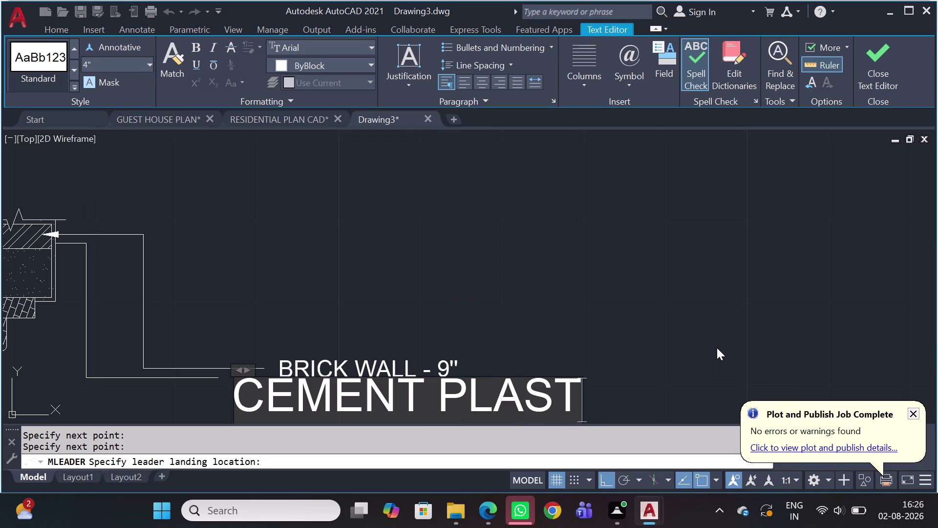
text(ER)
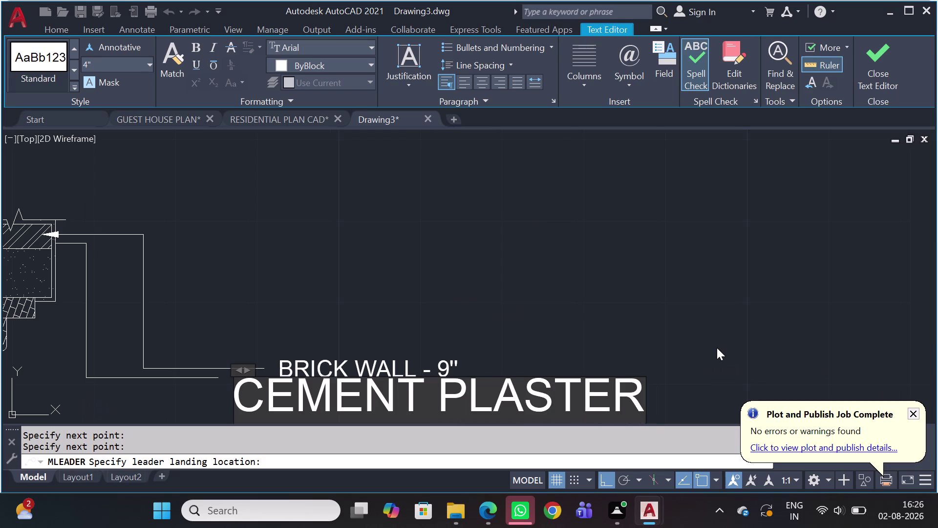
text(-)
key(space)
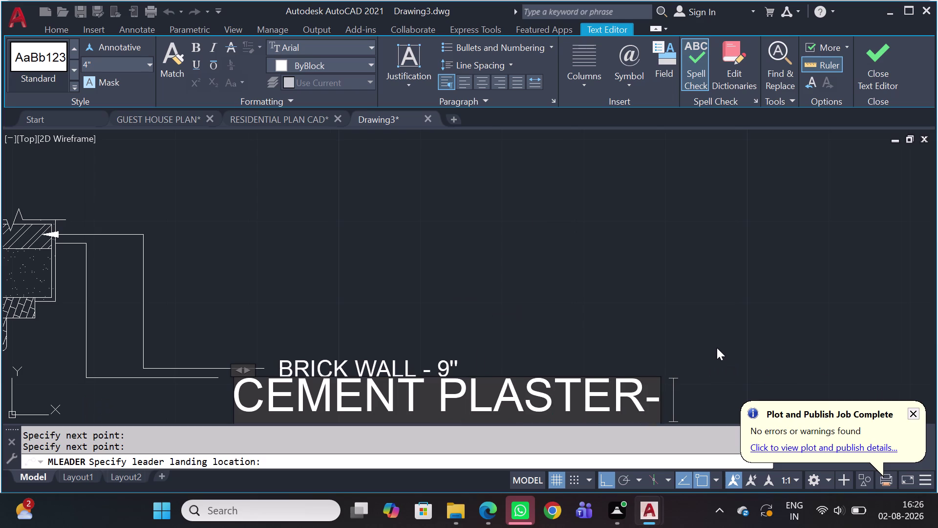
text(1/)
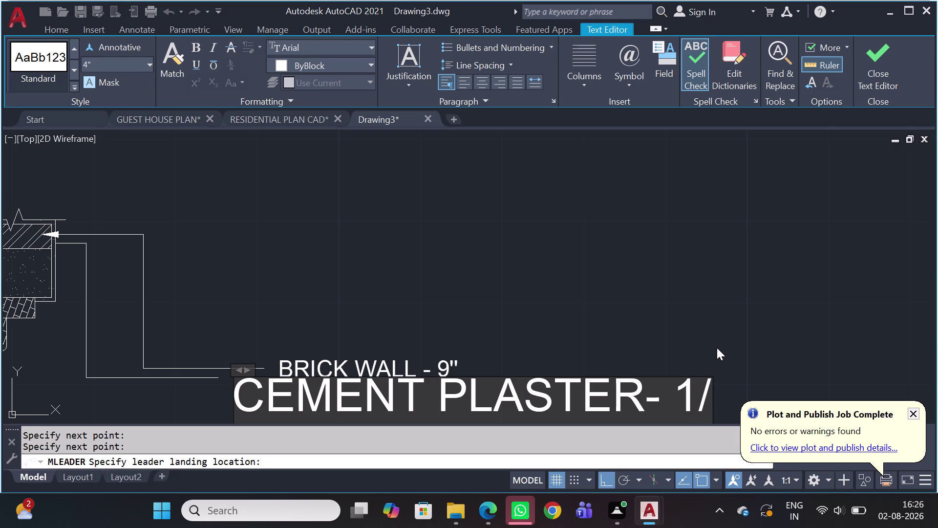
key(2)
key(Return)
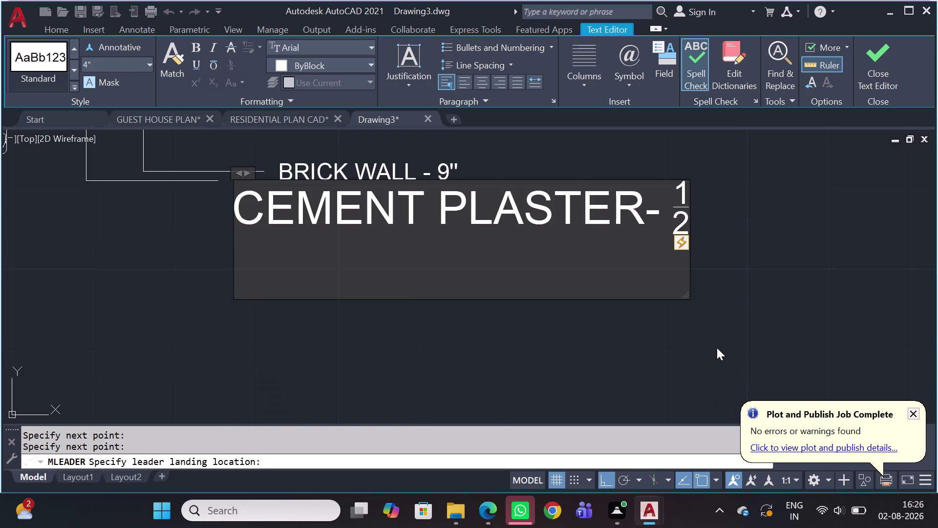
Replace the wrapped line so the label ends ½" THICK on one line, and finish editing.
text('' TH)
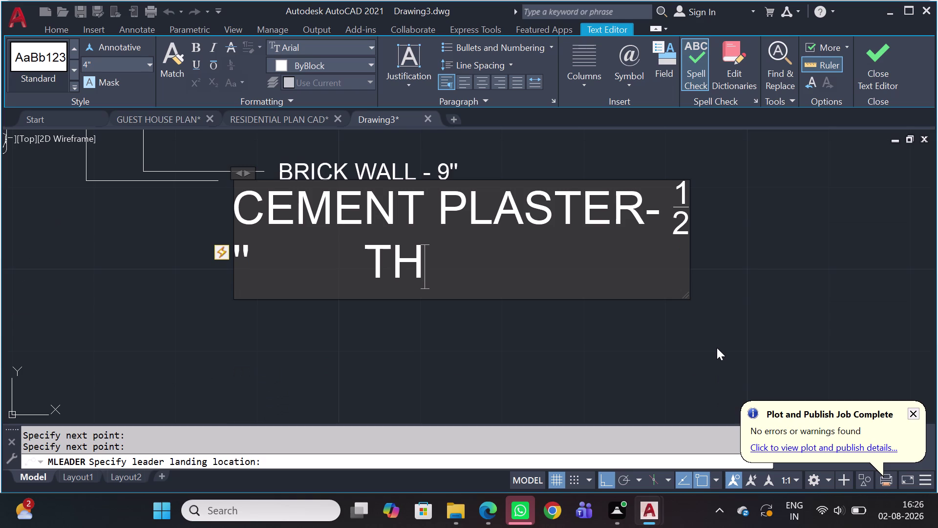
text(I)
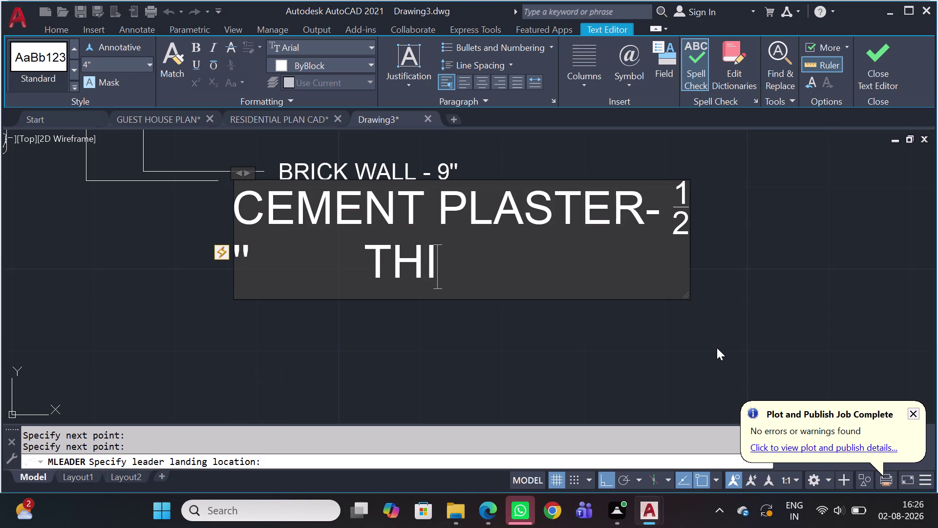
text(CK)
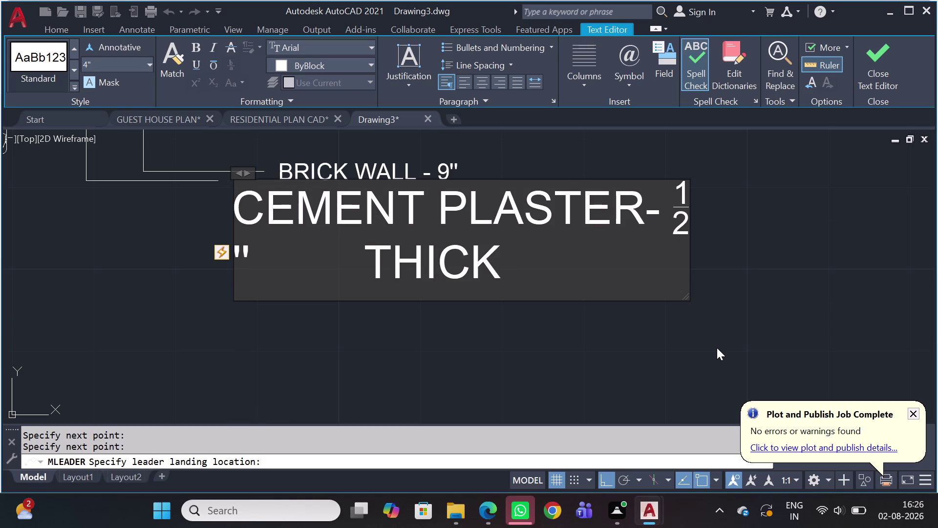
key(BackSpace)
key(BackSpace)
key(BackSpace)
key(BackSpace)
key(BackSpace)
key(BackSpace)
key(BackSpace)
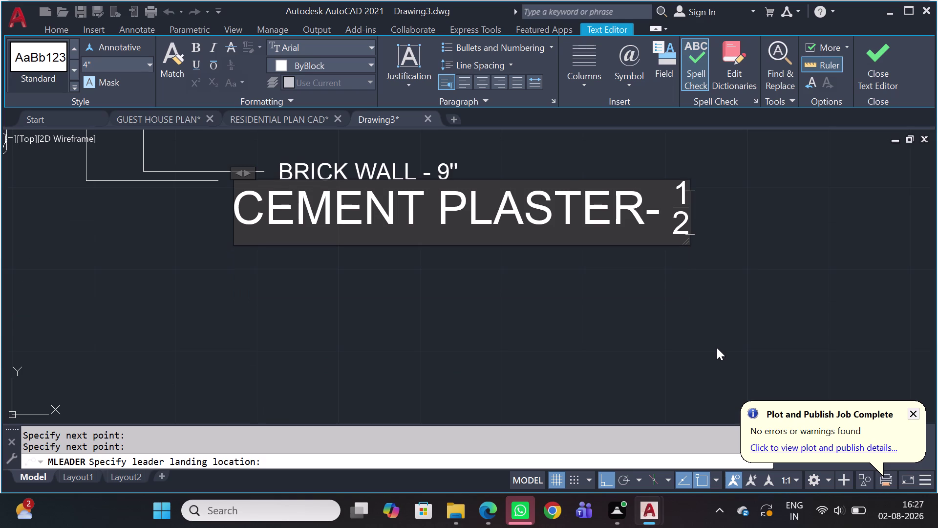
text('')
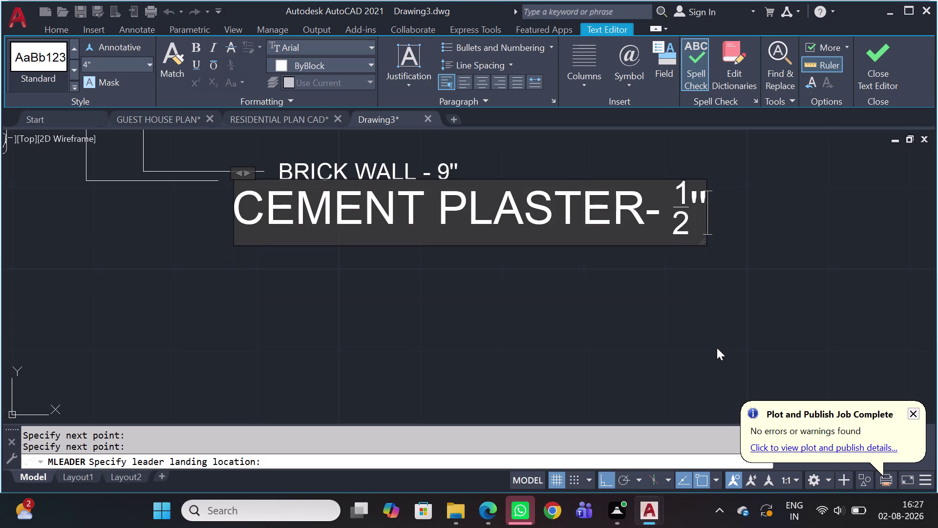
key(space)
text(TH)
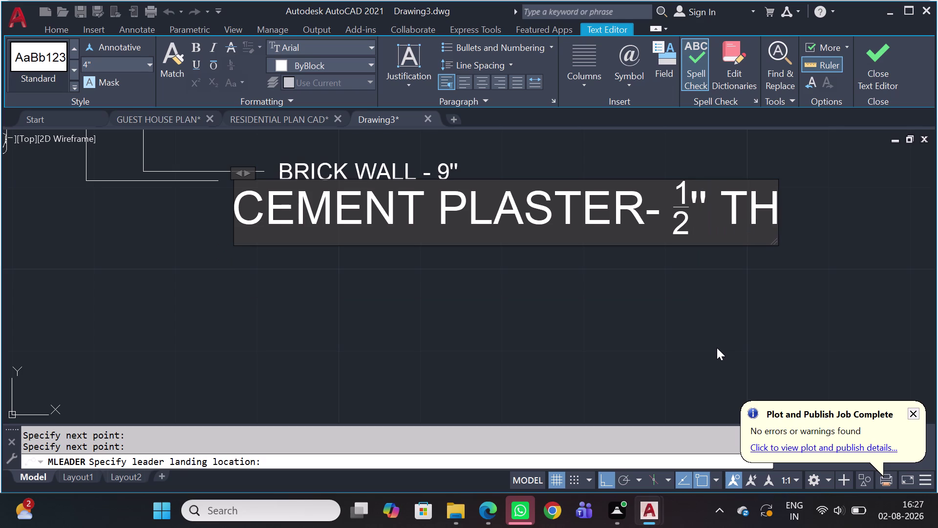
text(ICK)
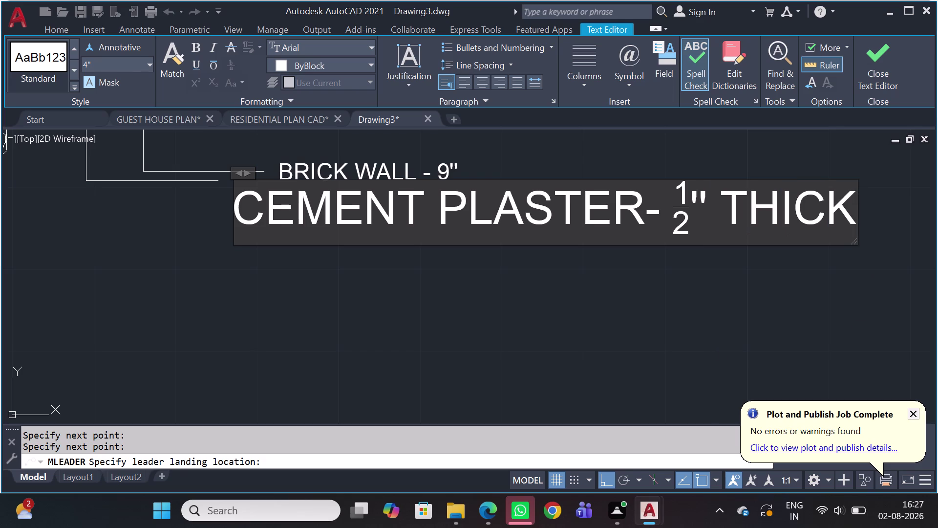
click(694, 263)
scroll(down, 3)
Start a third leader with its arrowhead on the lintel and two bend points.
scroll(down, 3)
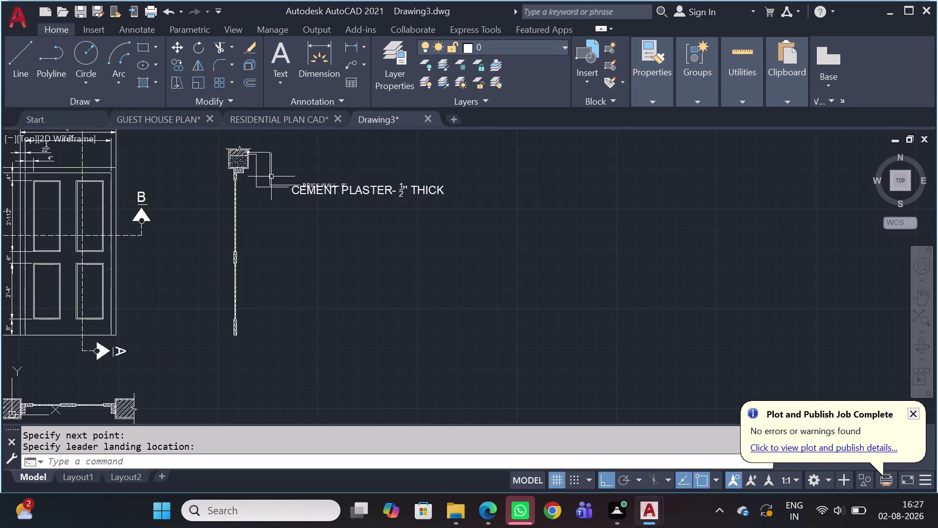
key(space)
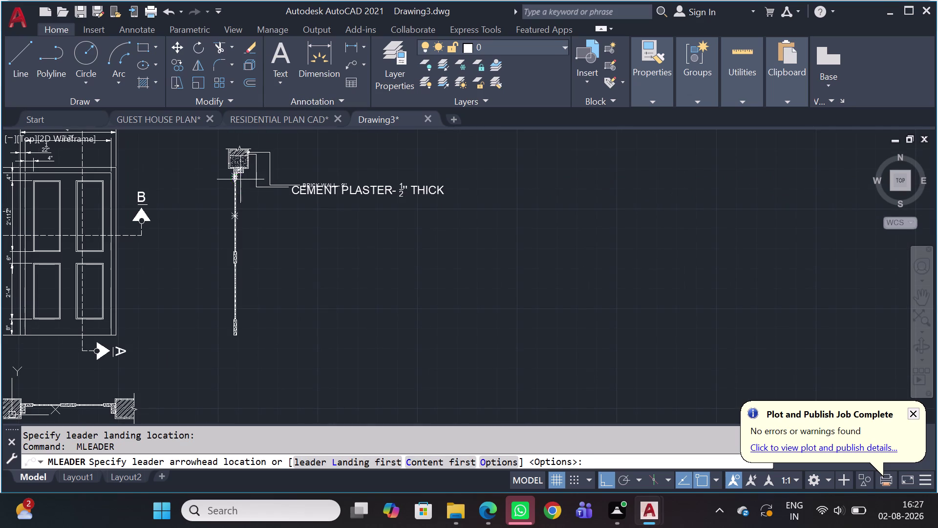
scroll(up, 3)
middle_drag(236, 168, 281, 196)
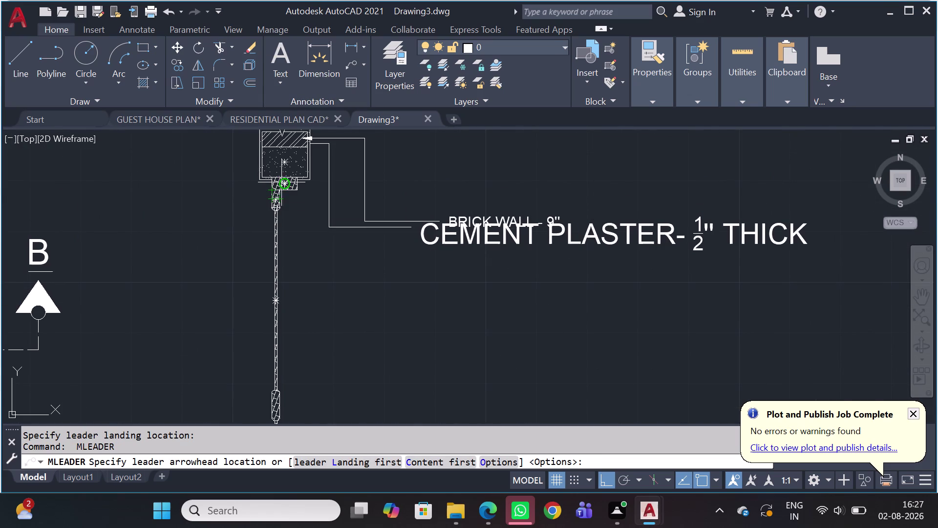
scroll(up, 3)
click(278, 167)
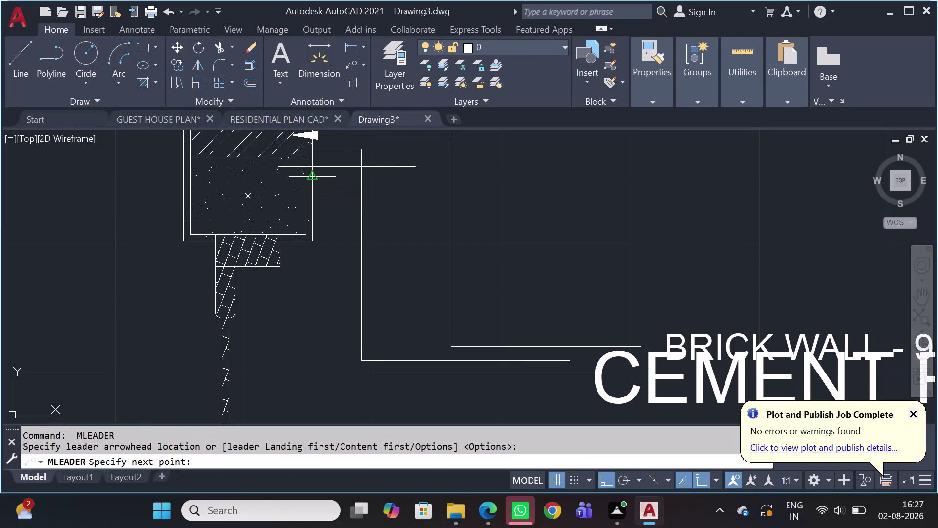
click(327, 166)
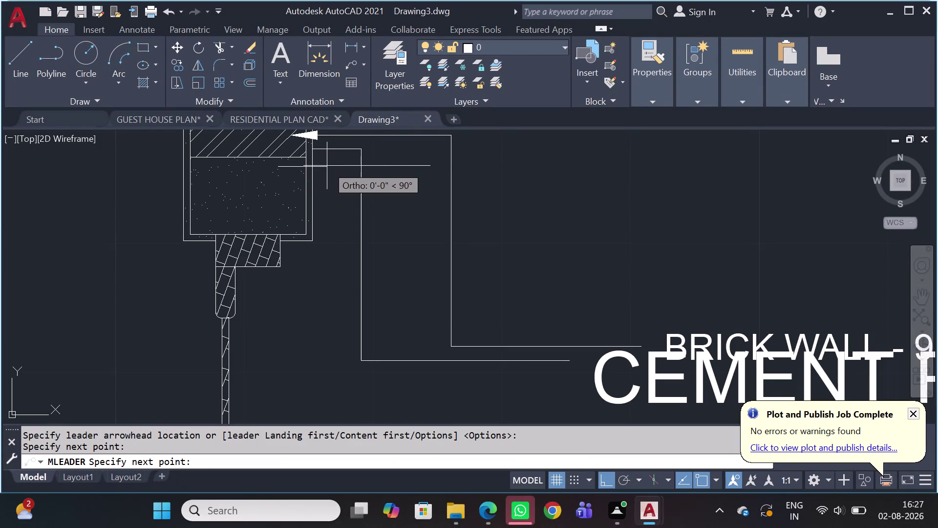
scroll(down, 3)
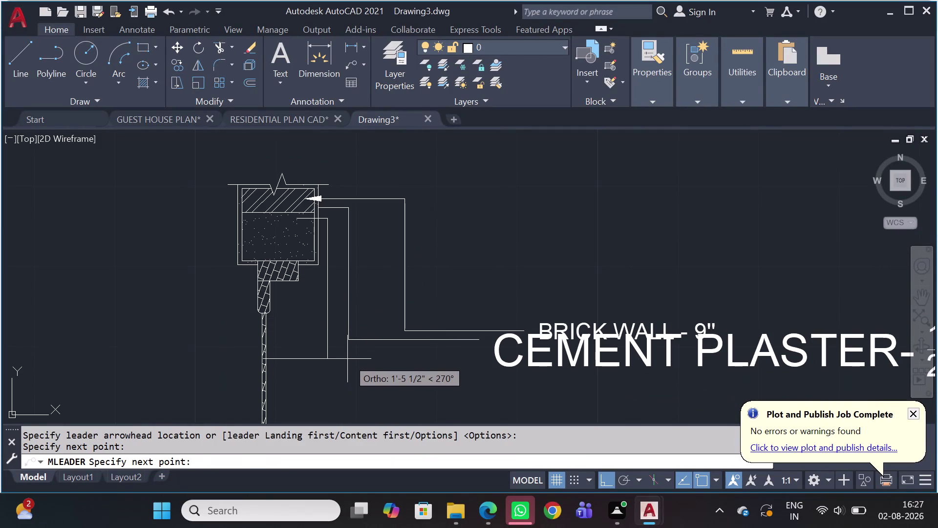
click(348, 358)
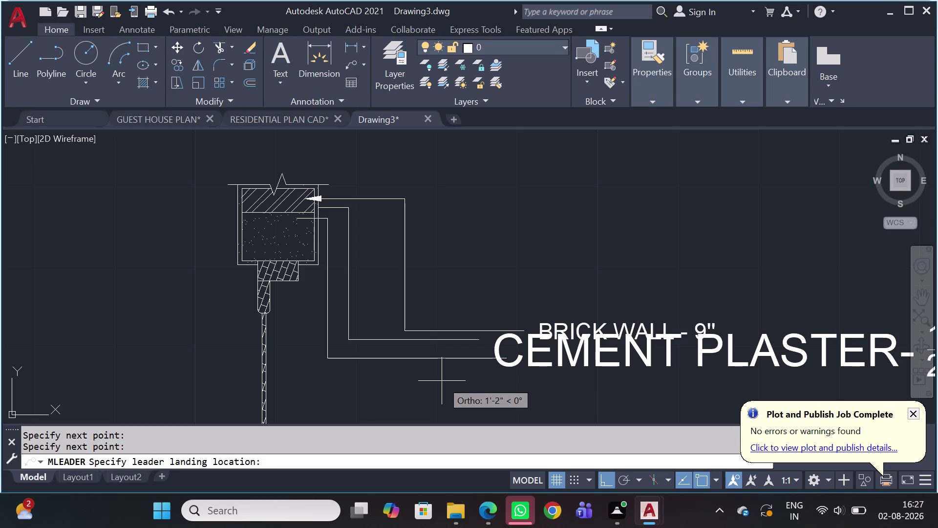
Undo a stray label attempt and place the lintel leader's landing.
text(RCC L)
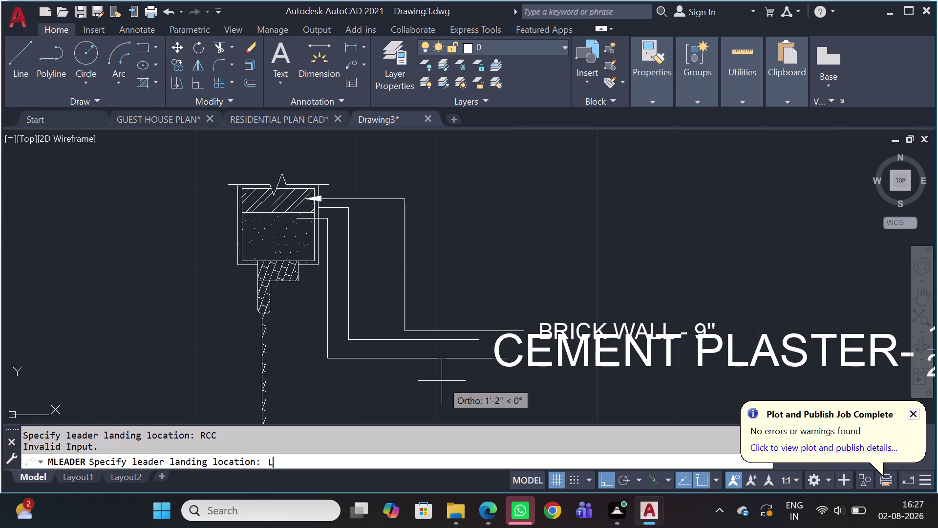
text(INTEL)
key(space)
text(-)
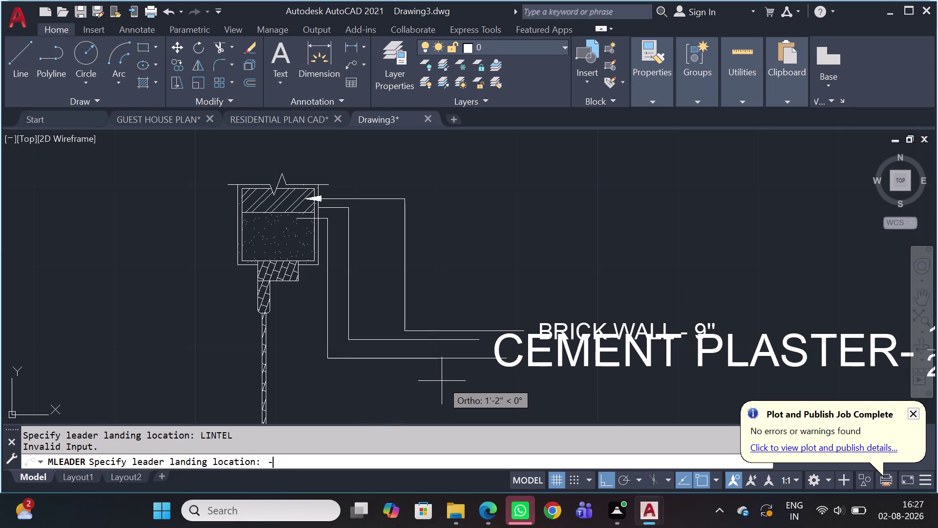
key(space)
text(9')
key(space)
text(X)
key(space)
scroll(down, 3)
scroll(down, 3)
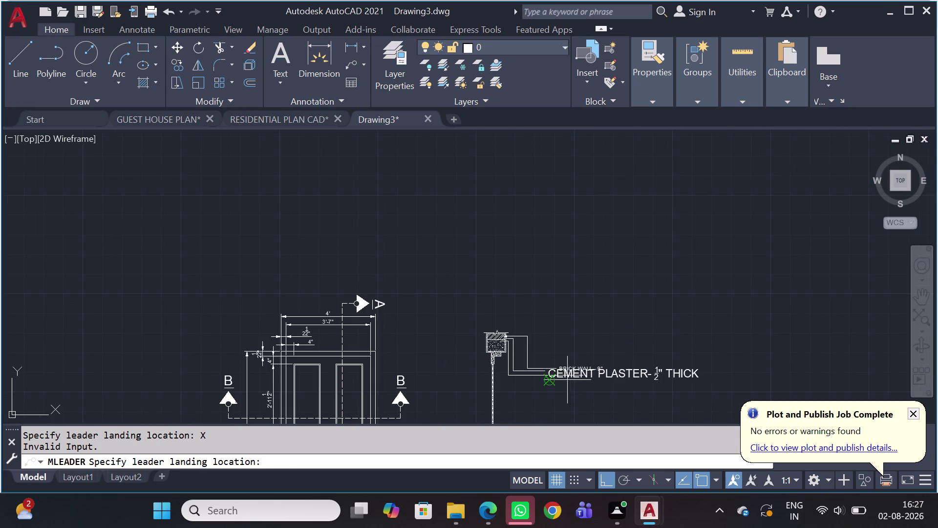
middle_drag(566, 380, 562, 321)
scroll(up, 3)
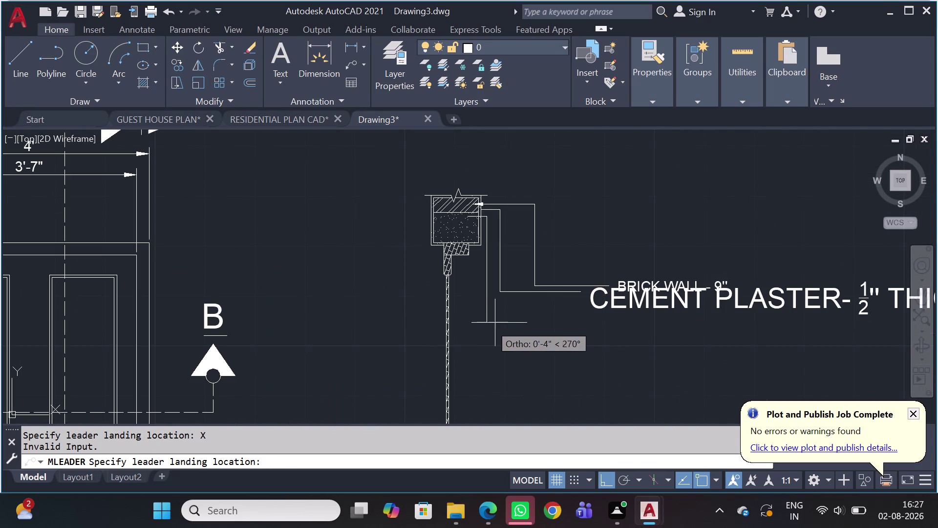
key(ctrl+z)
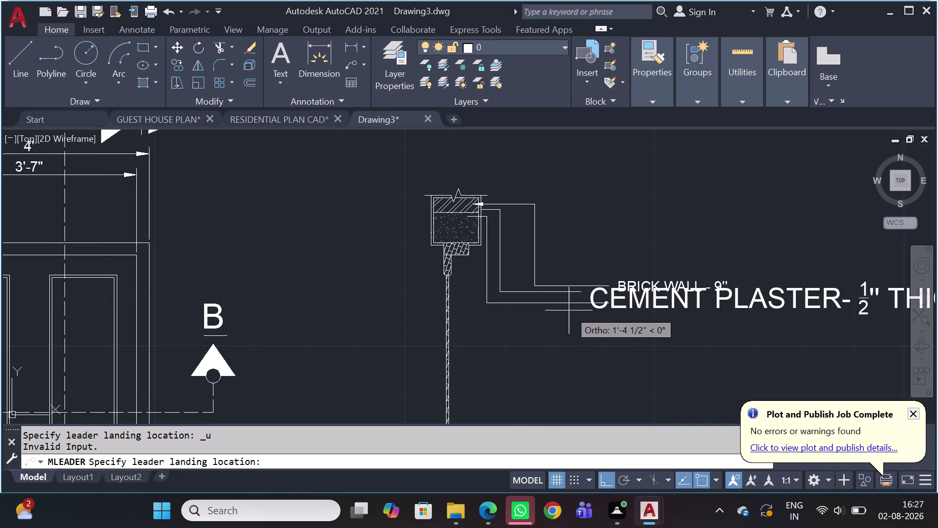
click(525, 299)
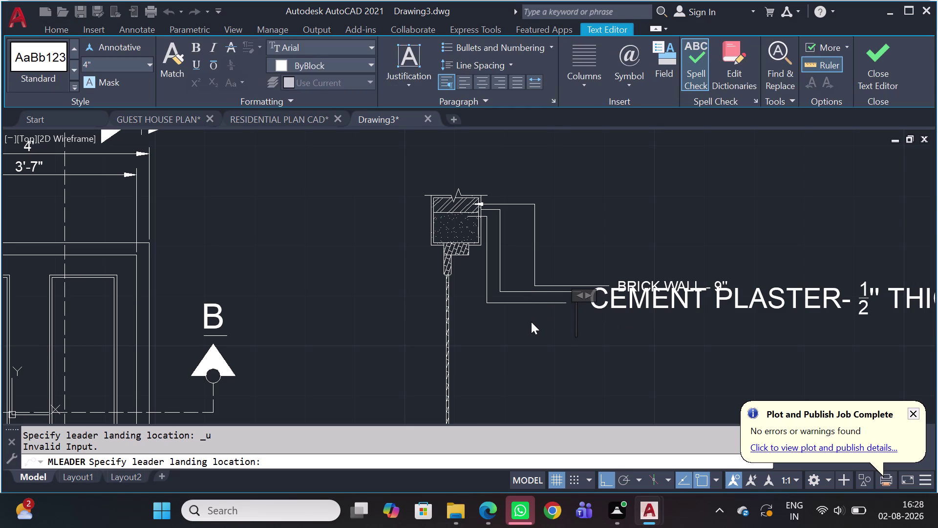
Type the label RCC LINTEL - 9"x2 1/2.
text(RCC LI)
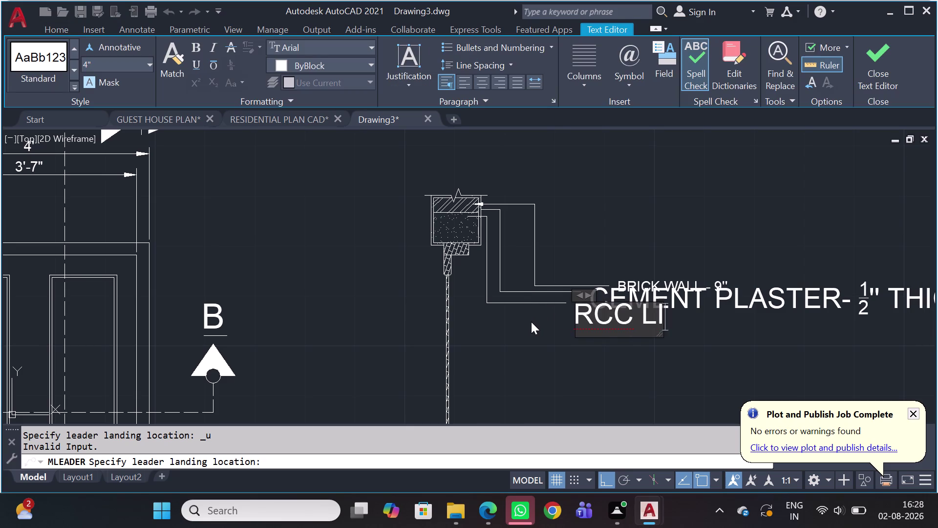
text(NTEL)
key(space)
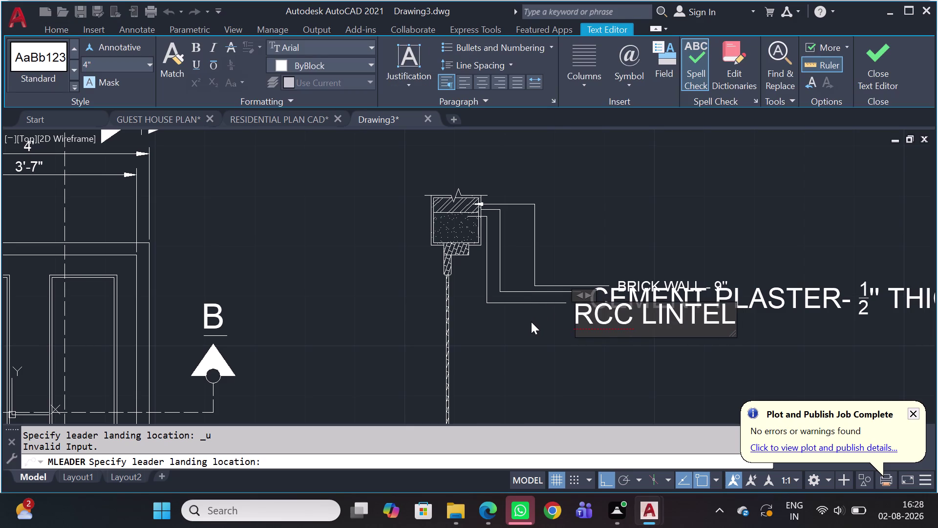
text(-)
key(space)
text(9'')
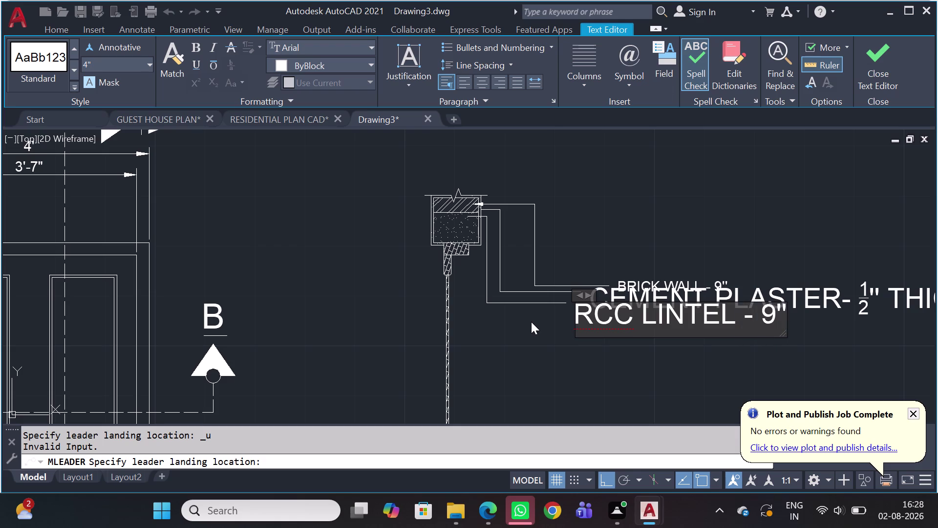
key(space)
key(BackSpace)
key(x)
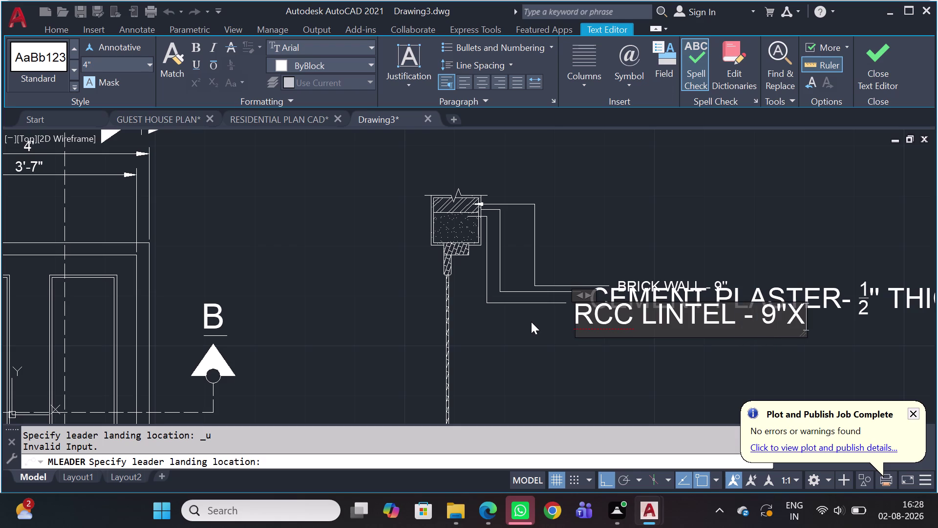
key(2)
text(1)
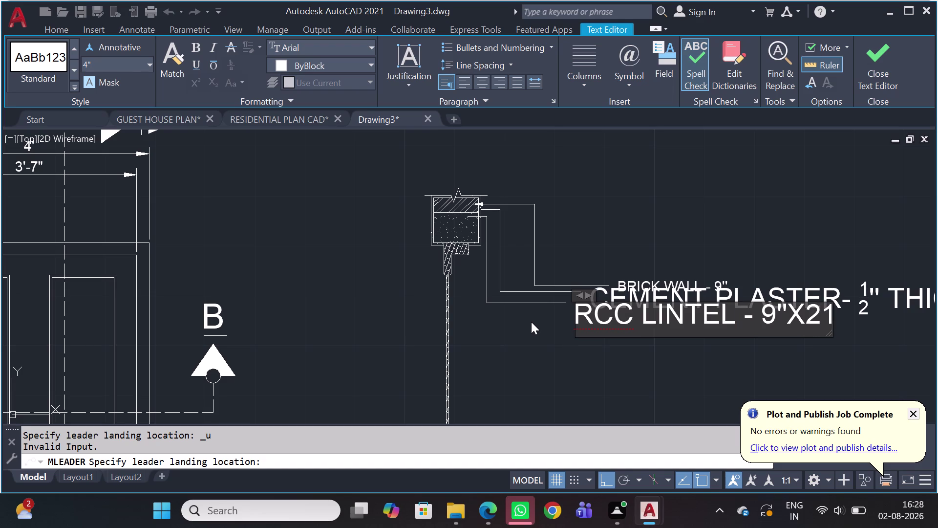
text(/2)
key(Return)
key(apostrophe)
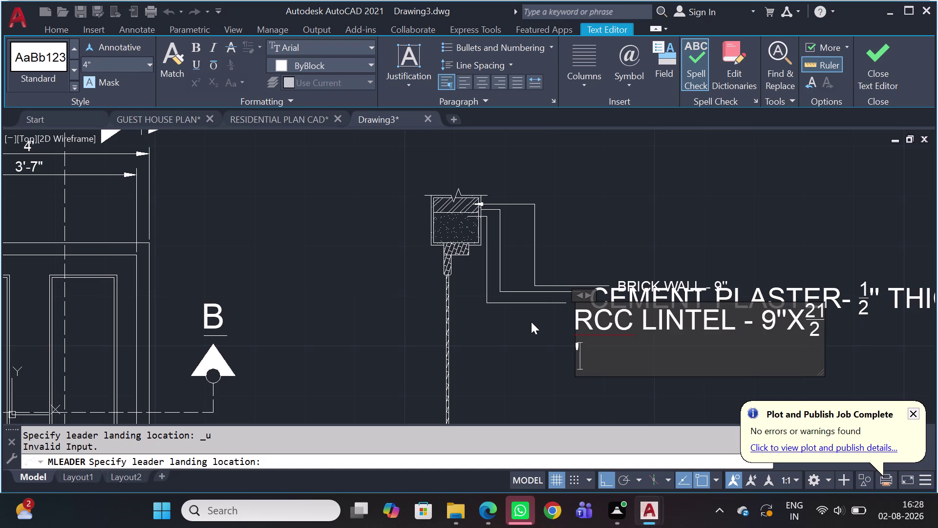
Rework the 2 1/2 depth until the half stacks correctly as 2½.
key(BackSpace)
key(BackSpace)
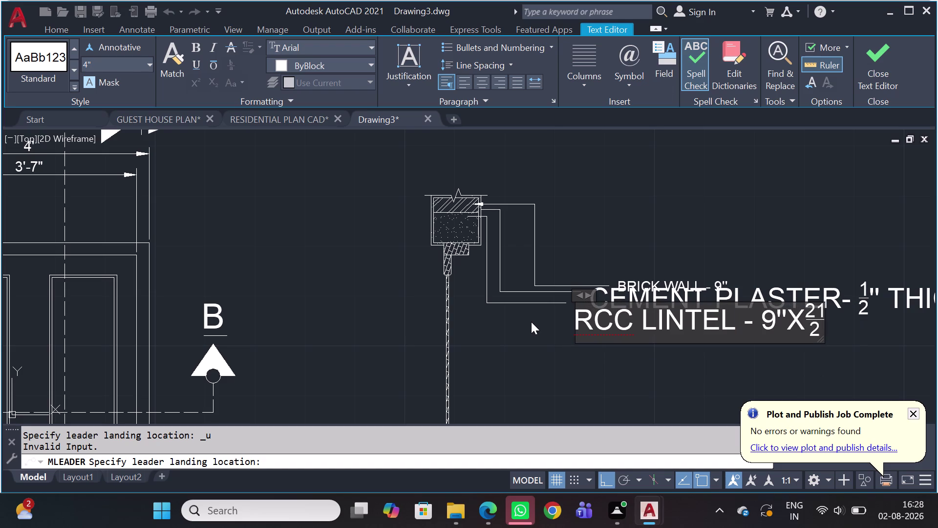
key(BackSpace)
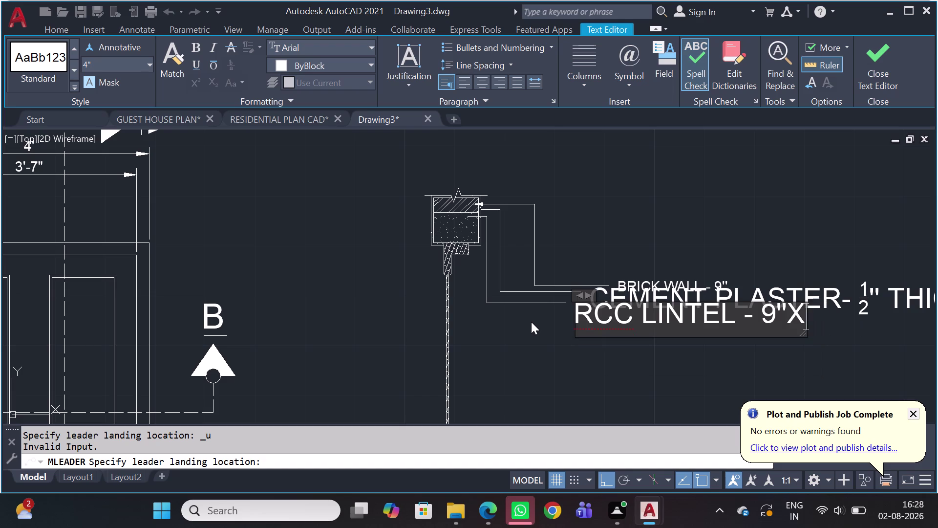
key(BackSpace)
key(x)
key(2)
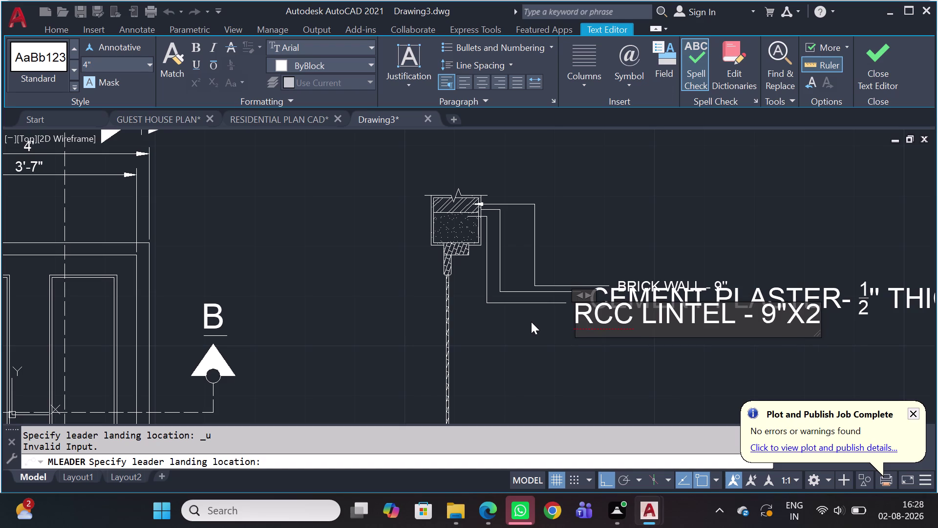
key(space)
key(1)
text(/2)
key(Return)
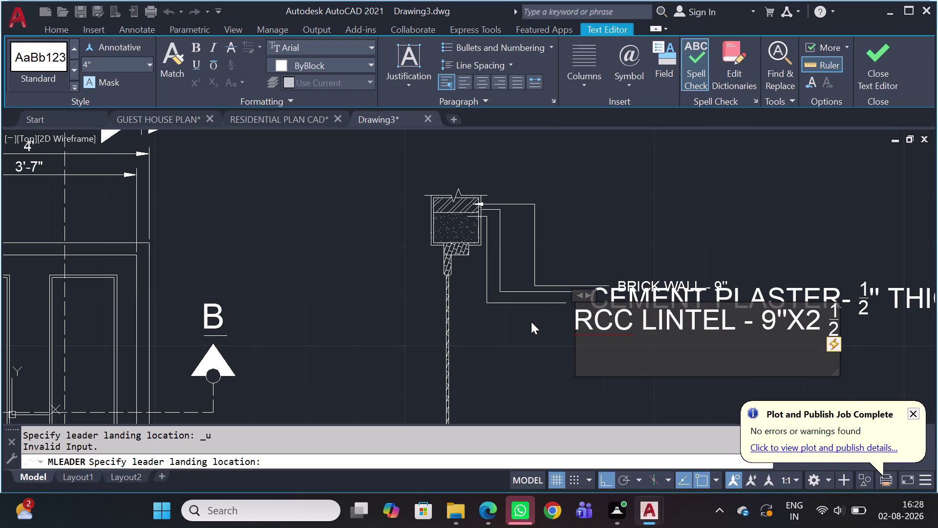
key(BackSpace)
key(Return)
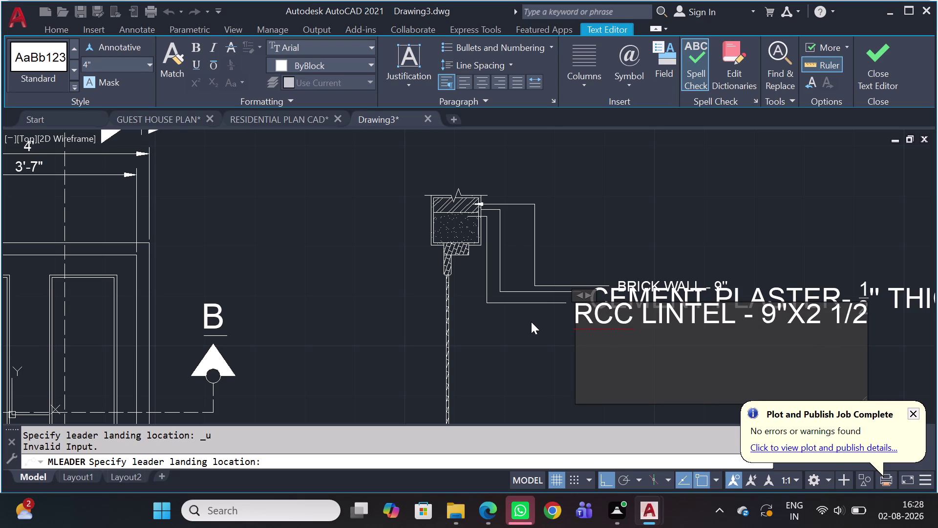
key(BackSpace)
key(BackSpace)
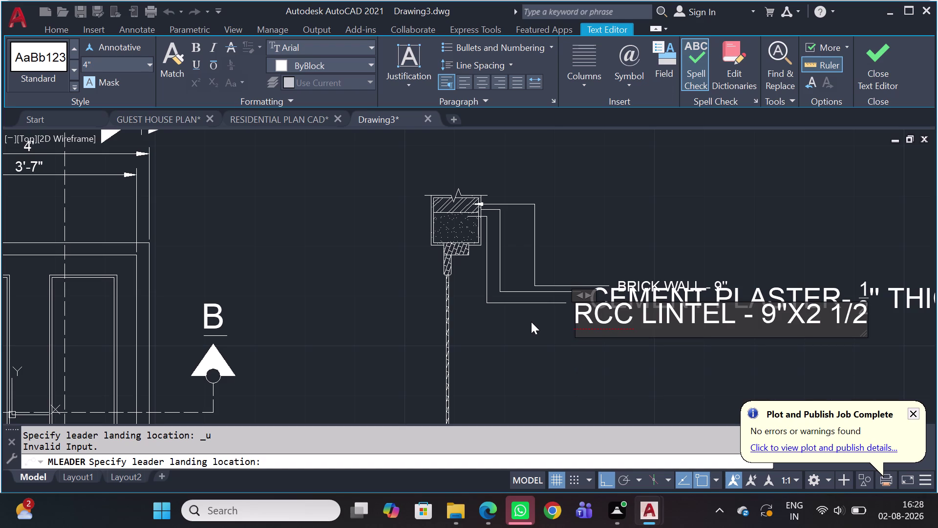
key(BackSpace)
Add THICK on a second line and finish the lintel callout.
key(2)
key(Return)
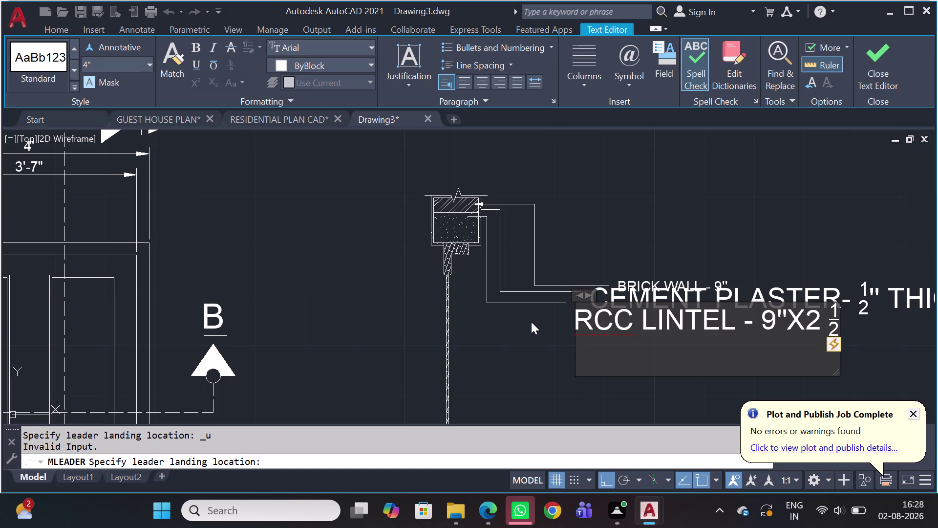
text(TH)
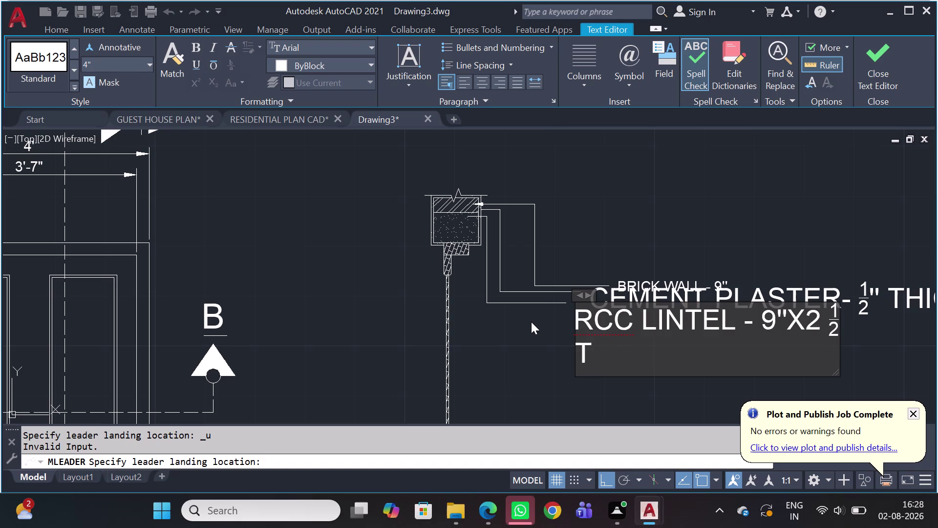
text(I)
text(C)
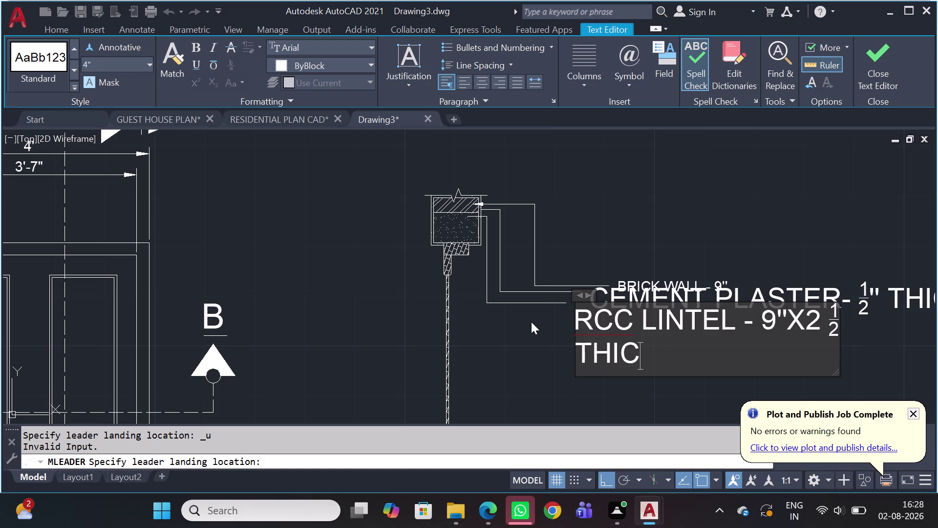
text(K)
click(831, 257)
middle_drag(757, 396, 627, 346)
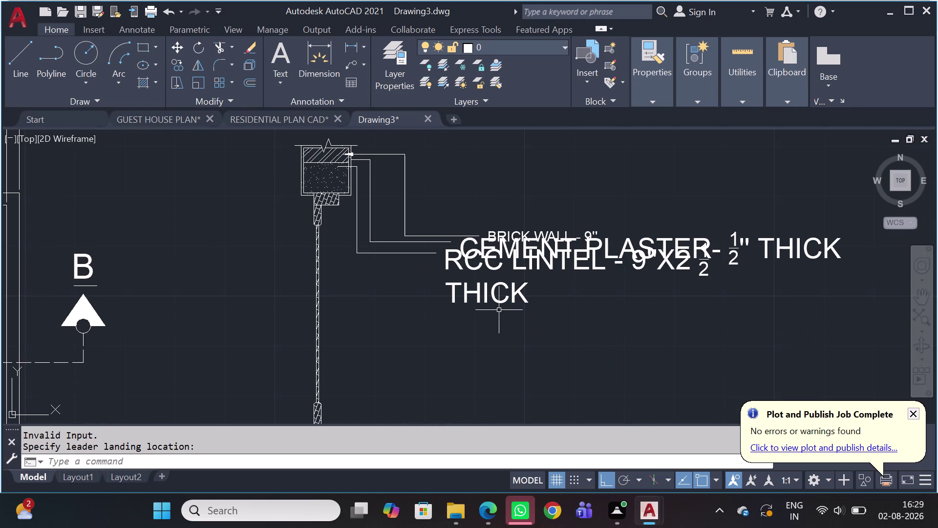
Draw a fourth leader from the frame piece through two bends to a landing below the other labels.
key(space)
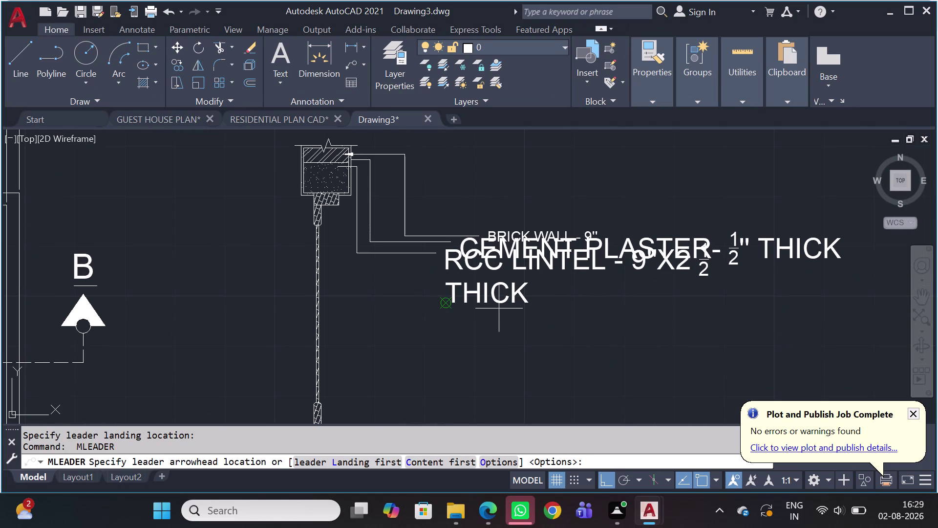
scroll(up, 3)
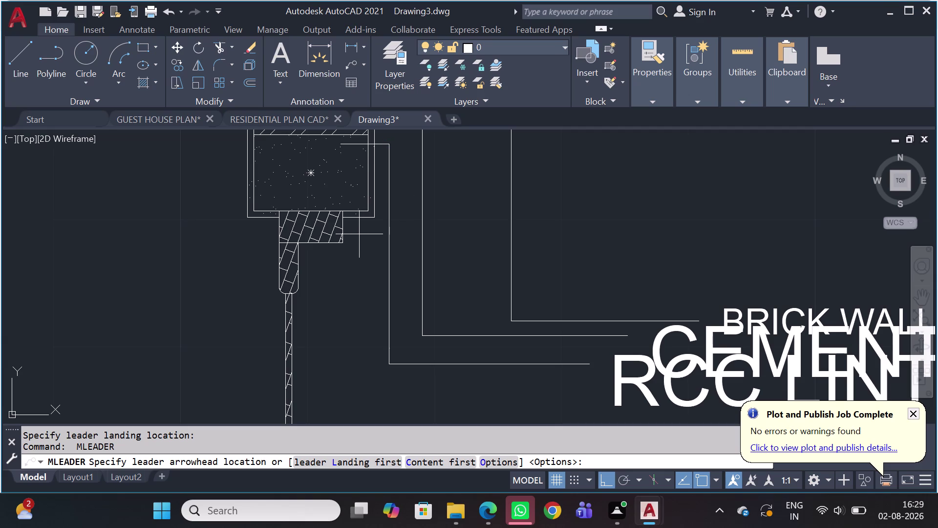
click(344, 228)
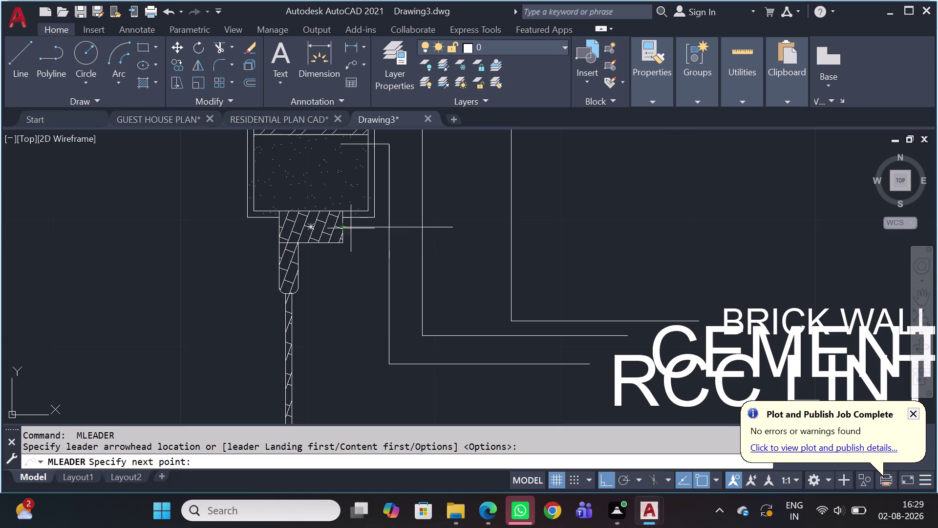
click(372, 233)
scroll(down, 3)
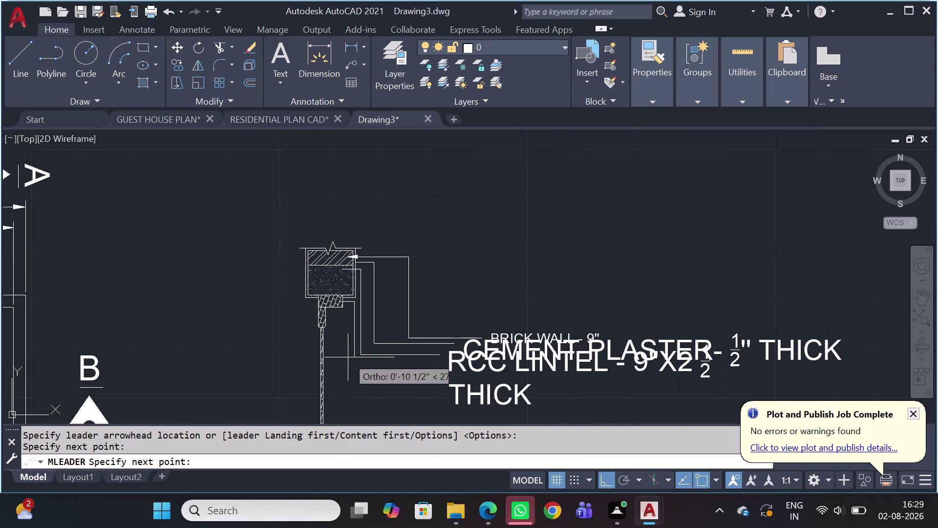
middle_drag(357, 388, 362, 262)
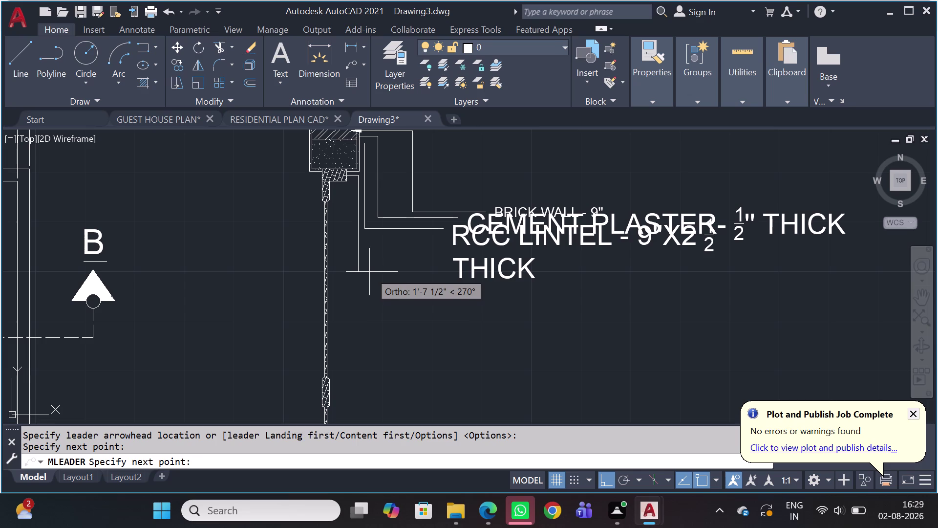
click(369, 275)
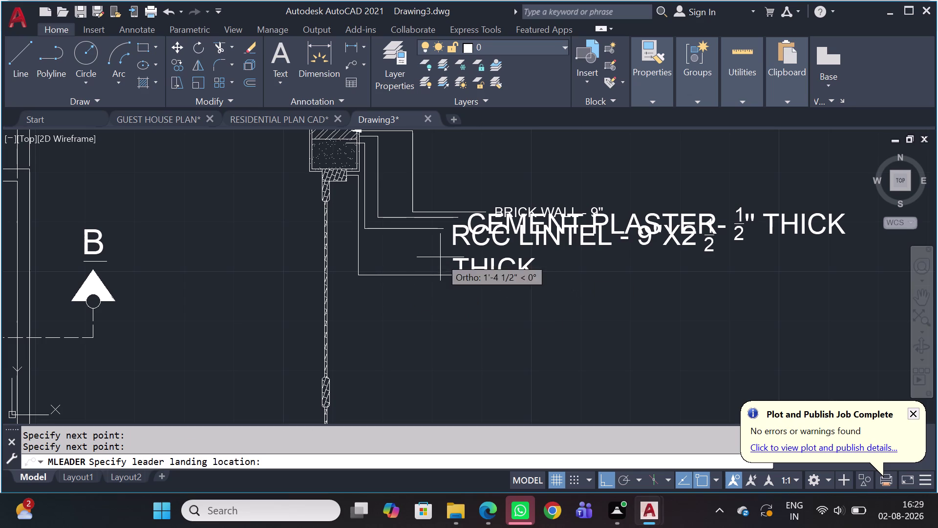
click(418, 269)
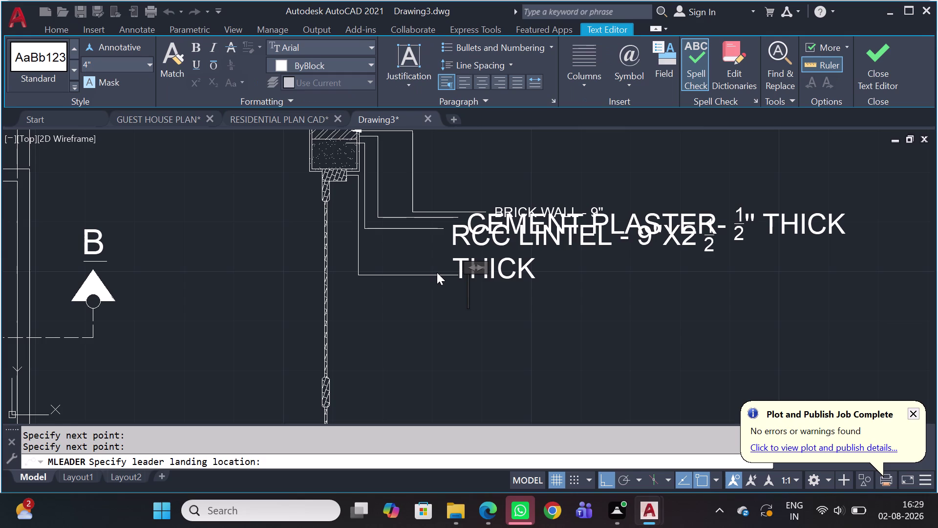
Type WOODEN FRAME - 5"X2 with 1/2 auto-stacked into a ½ fraction.
text(WOODEN F)
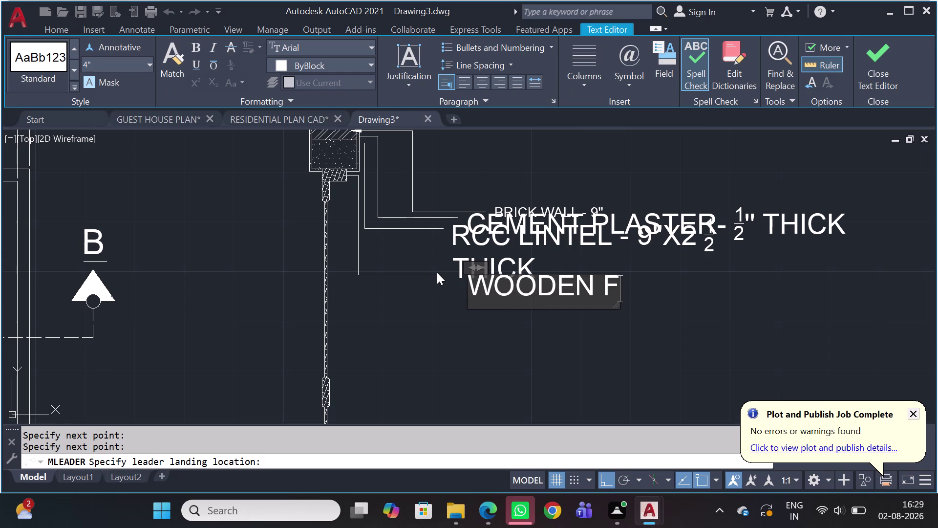
text(RAME)
key(space)
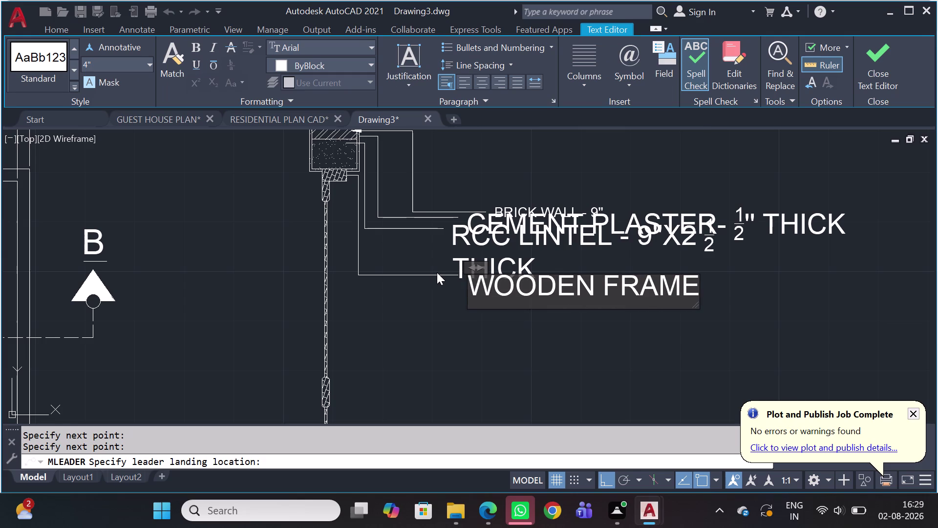
key(minus)
key(space)
text(5')
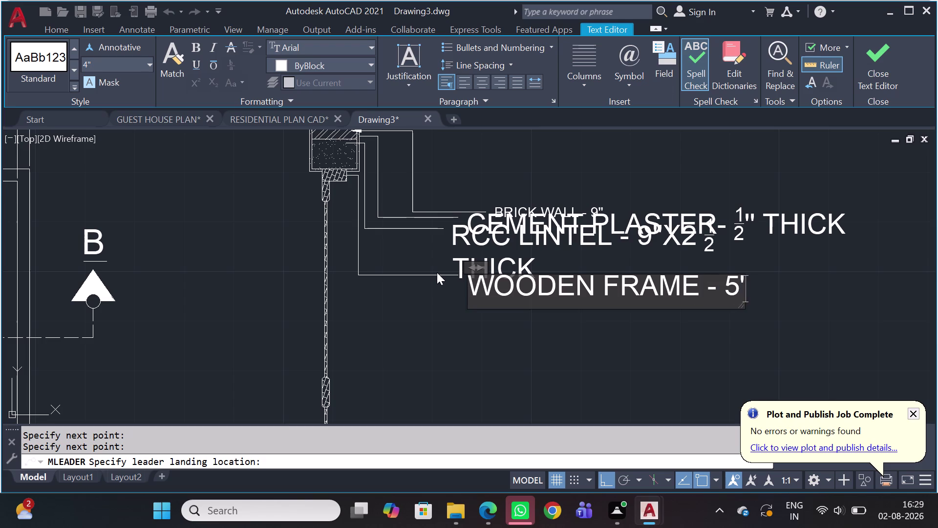
text(')
key(x)
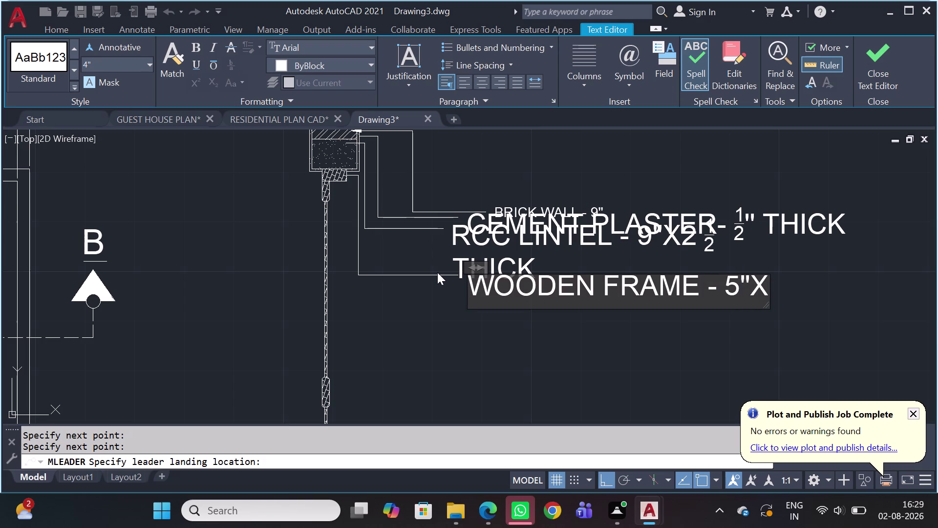
key(2)
key(space)
text(1)
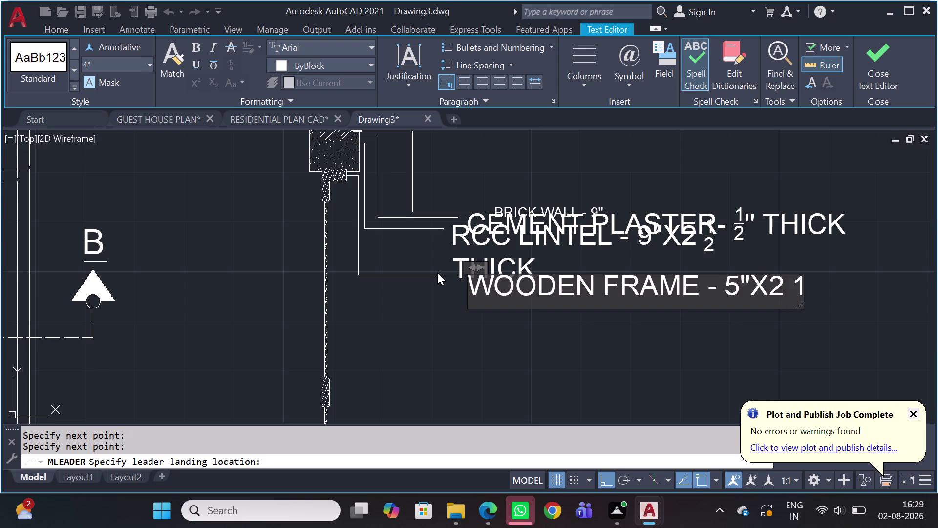
key(slash)
key(2)
key(Return)
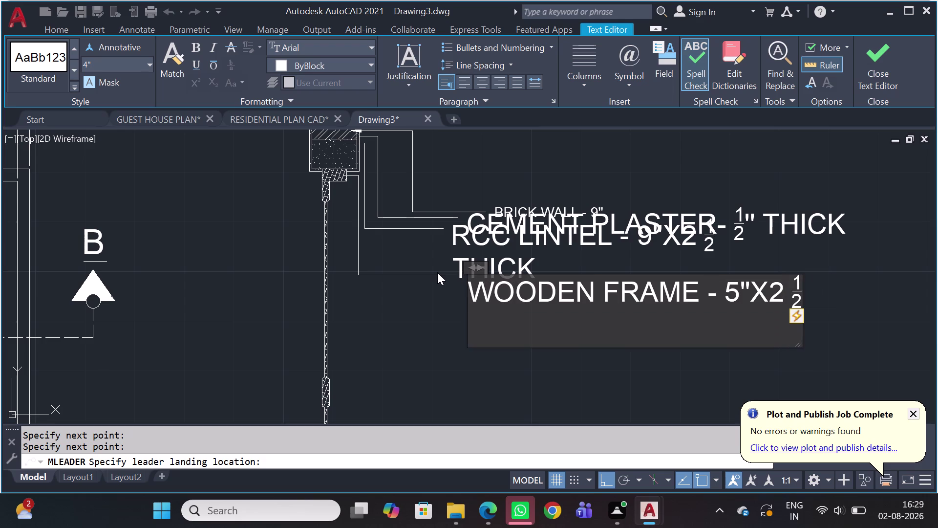
Delete the stray X4 line, add the inch mark and THICK, and finish the label.
key(x)
key(4)
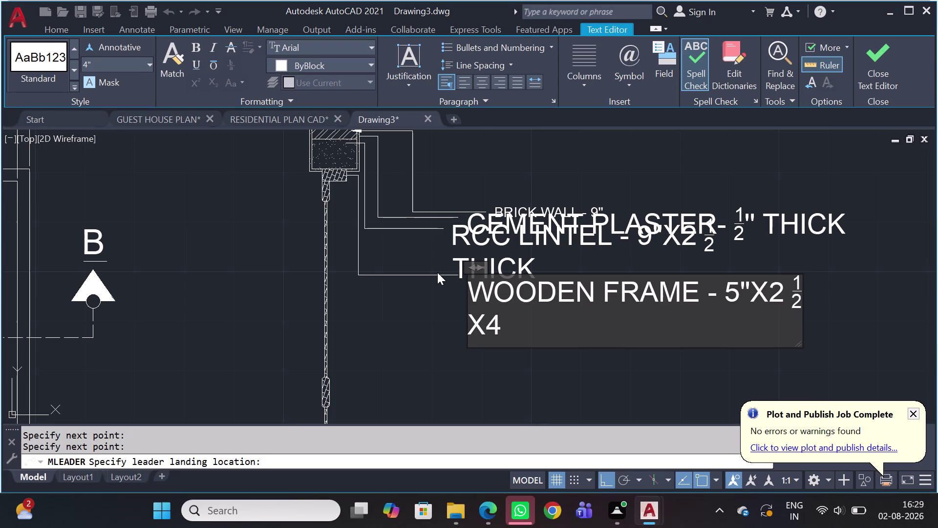
key(BackSpace)
key(BackSpace)
key(BackSpace)
text(')
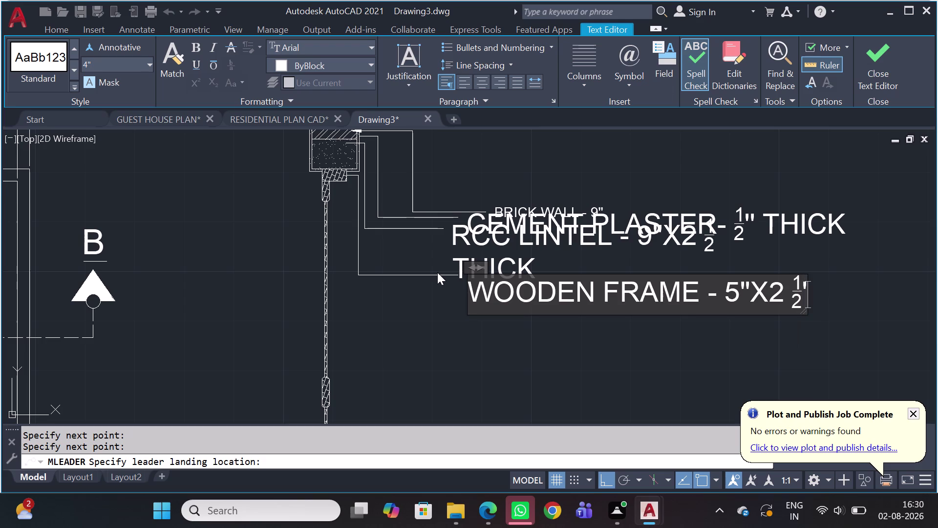
text(')
key(space)
text(THICK)
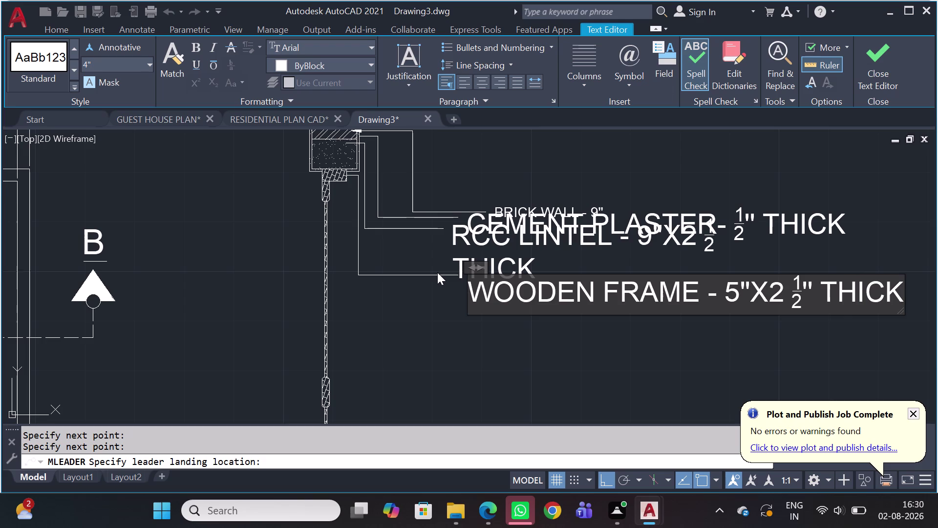
click(415, 321)
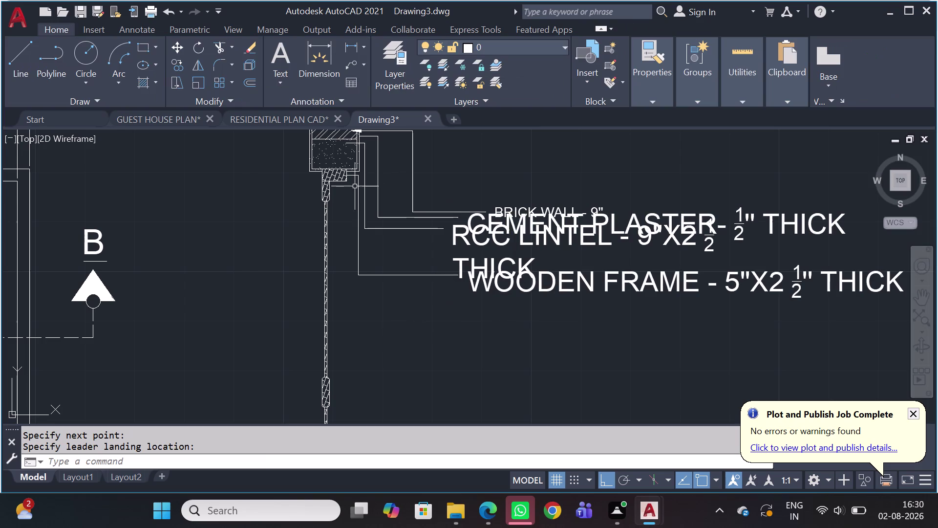
Repeat MLEADER and run a leader from the narrow hatched member to a landing below WOODEN FRAME.
key(space)
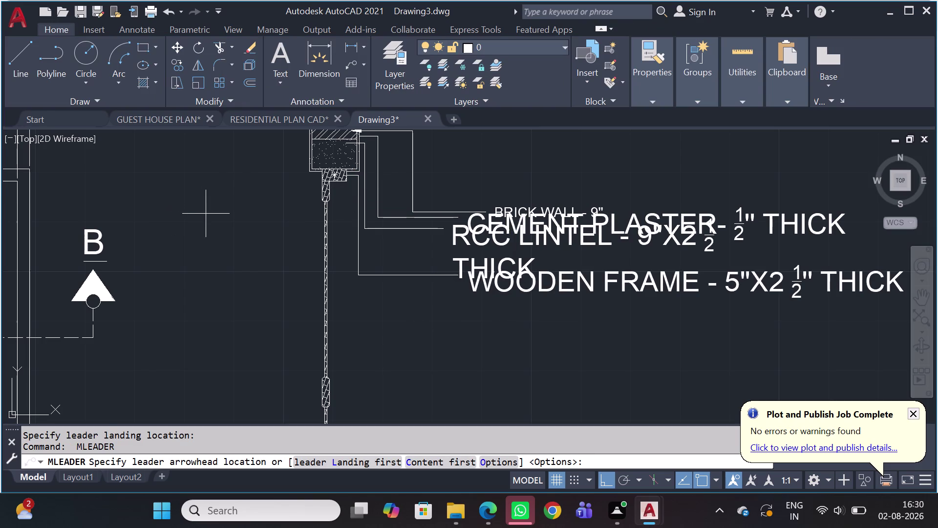
scroll(up, 3)
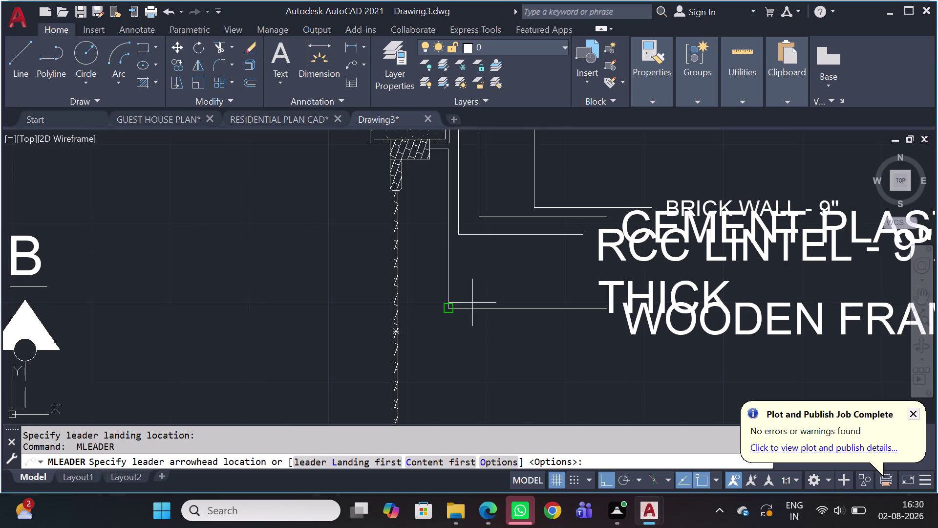
middle_drag(481, 305, 445, 267)
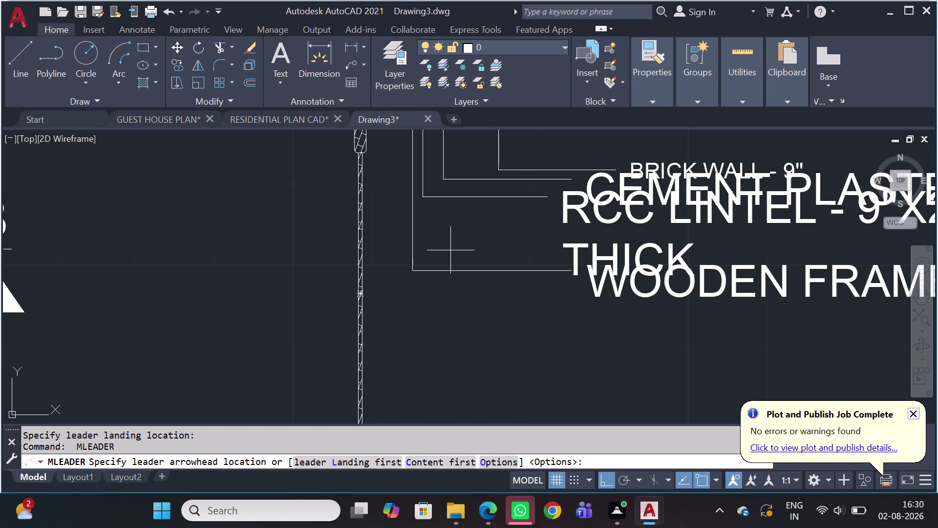
click(366, 132)
click(388, 136)
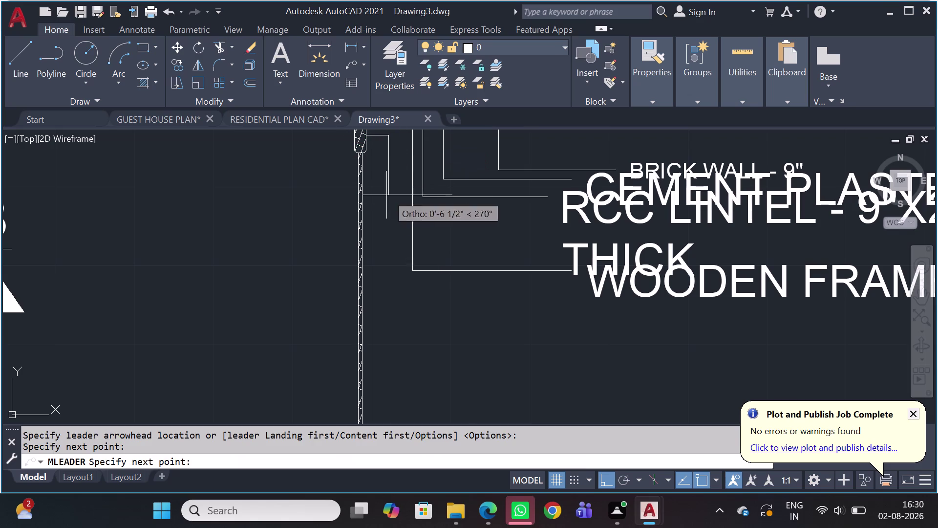
click(402, 303)
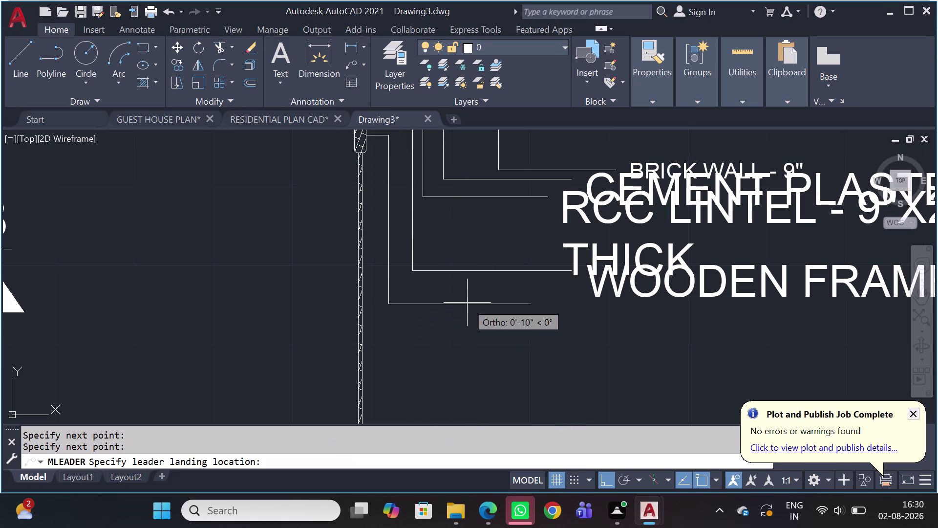
click(466, 301)
Type WOODEN TOP RAIL as the fifth callout's label.
text(W)
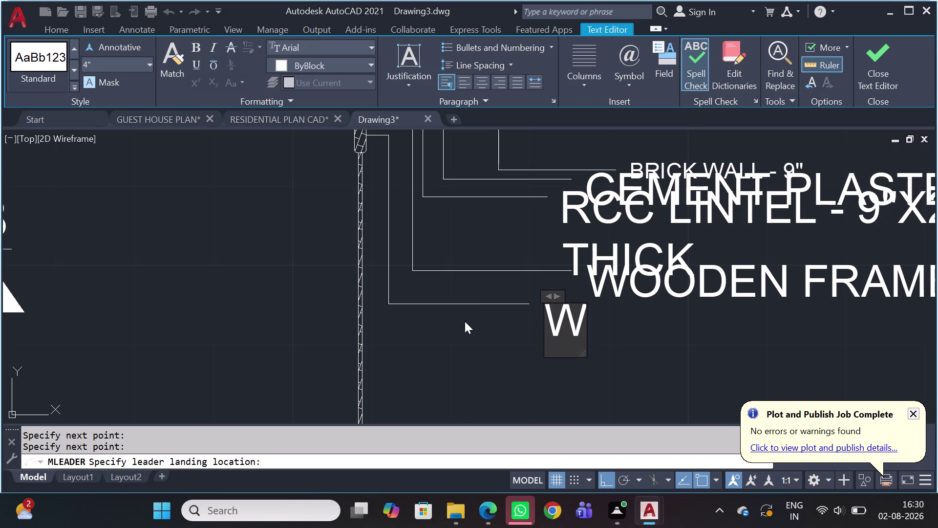
text(O)
text(ODEN)
key(space)
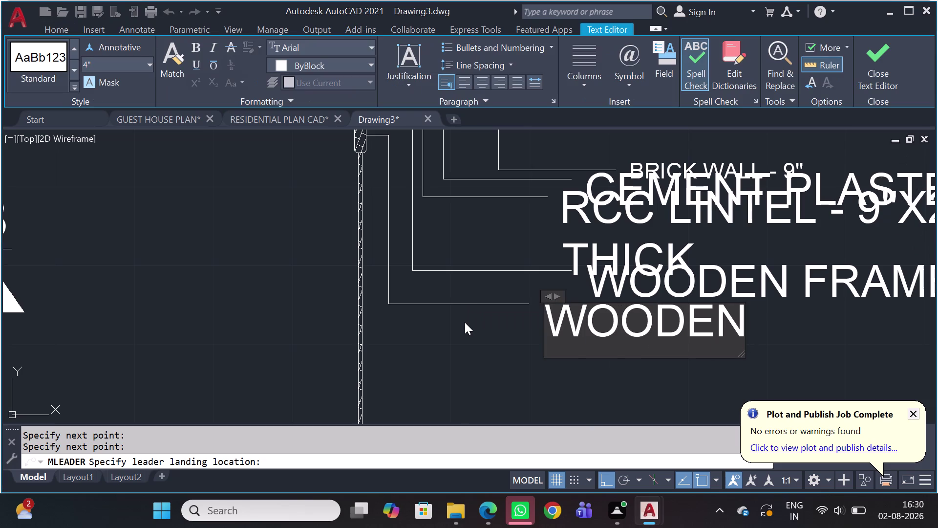
key(t)
text(OP RA)
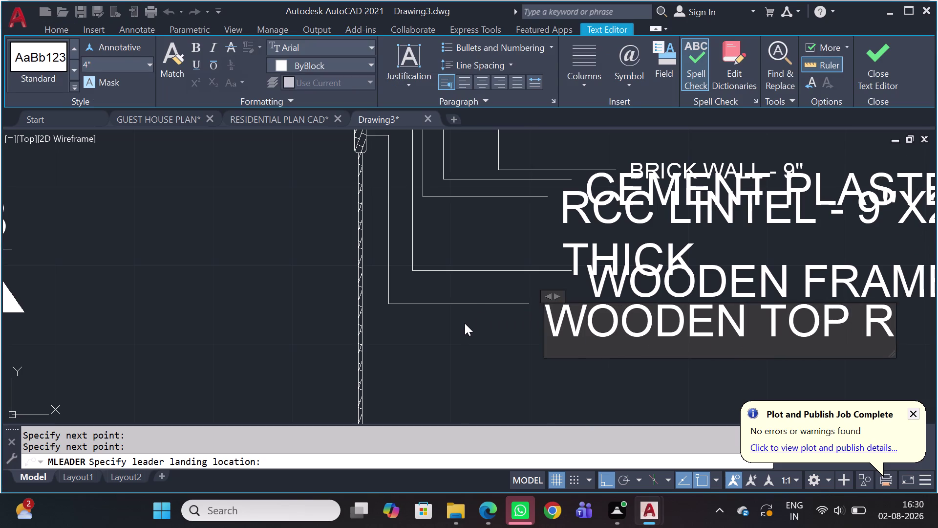
text(IL)
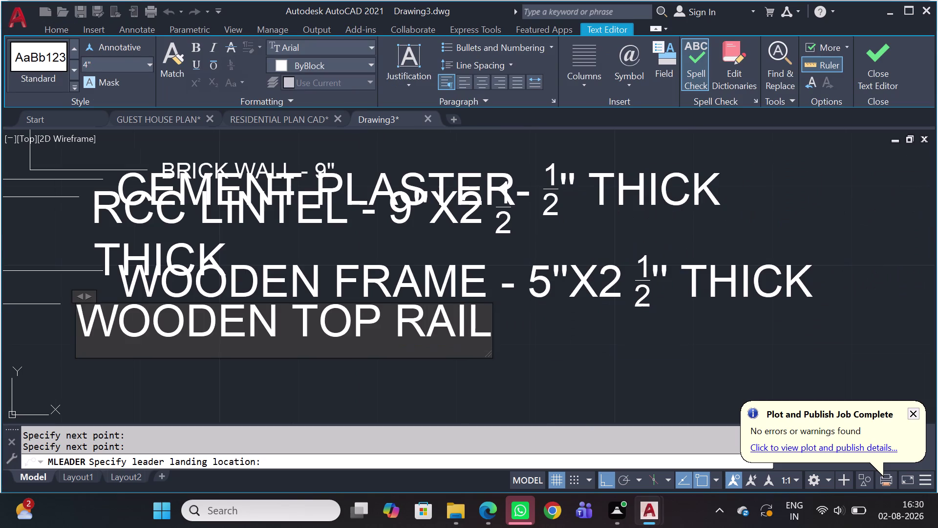
Add the size 1 ½" with a stacked fraction and the inch mark right after it.
key(space)
text(1)
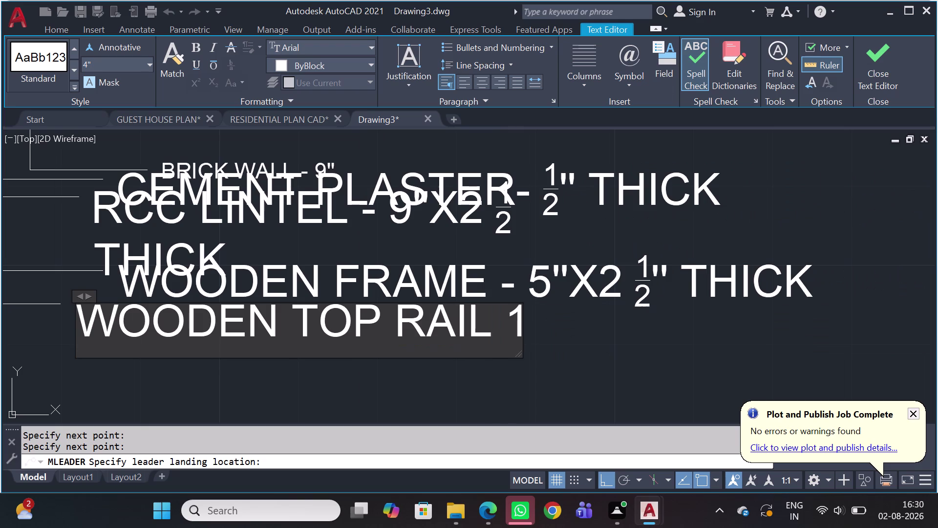
key(space)
key(1)
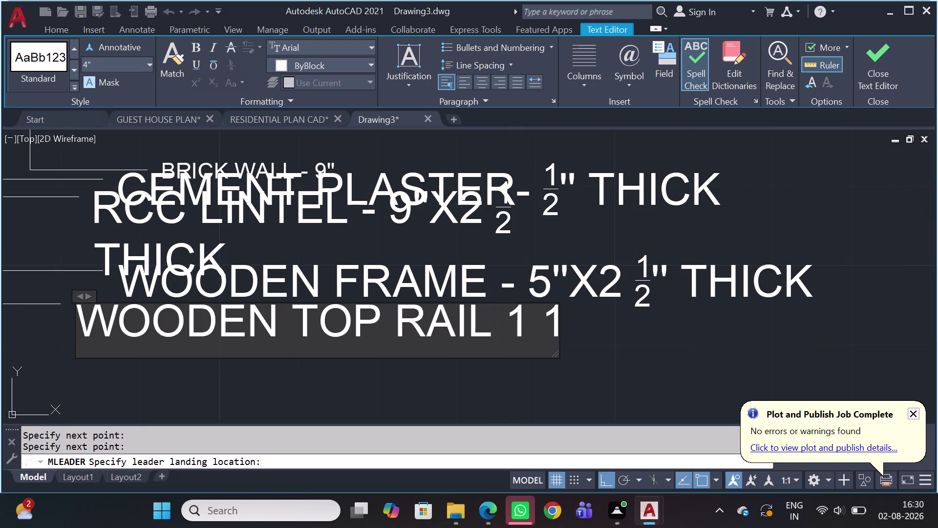
key(slash)
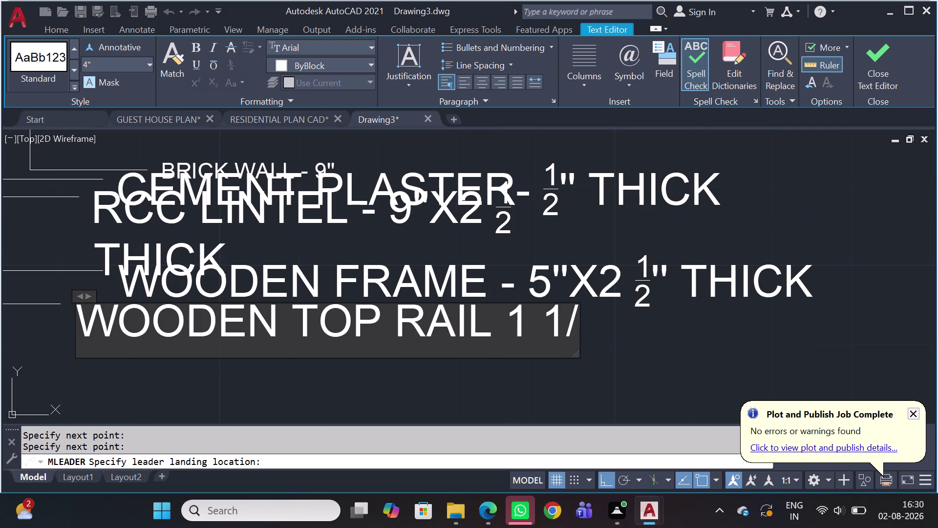
key(2)
key(Return)
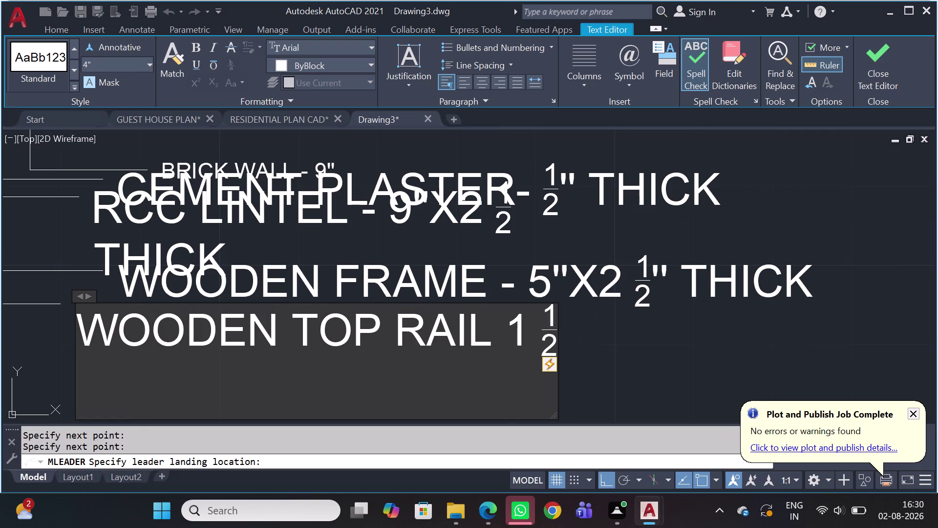
text('')
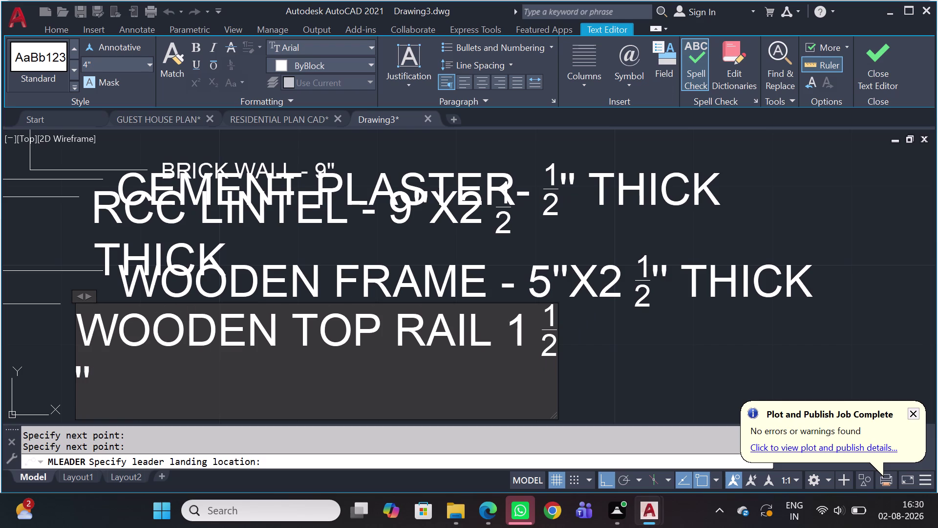
key(BackSpace)
key(BackSpace)
key(BackSpace)
text('')
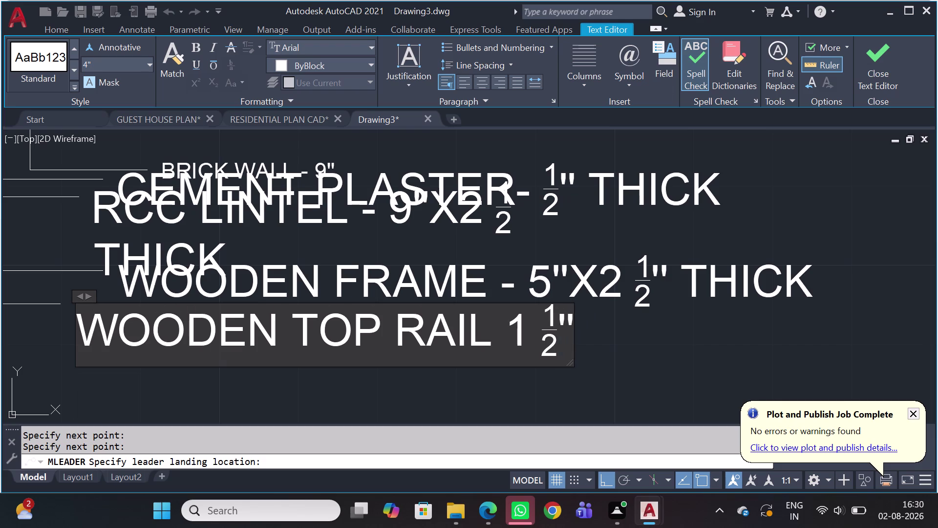
Complete the size with X4", remove the stray semicolon, and place the label.
key(space)
key(x)
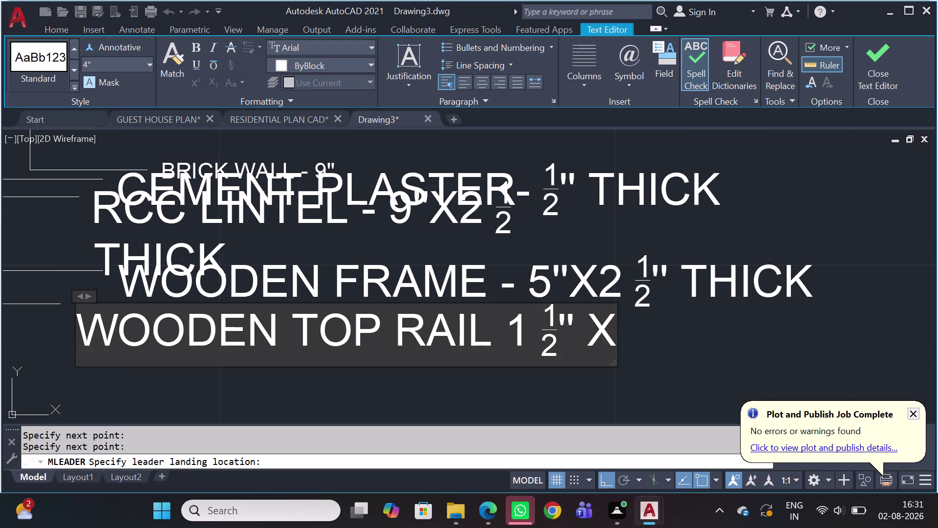
key(4)
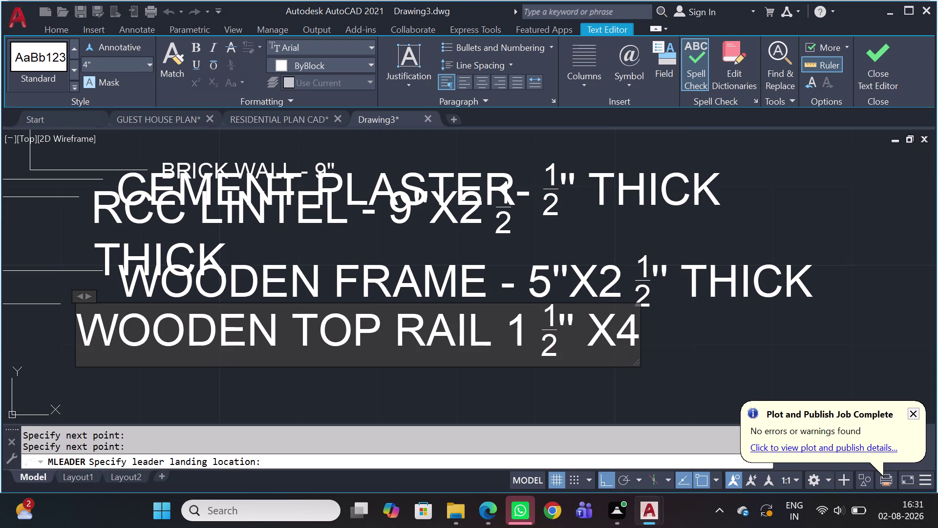
key(semicolon)
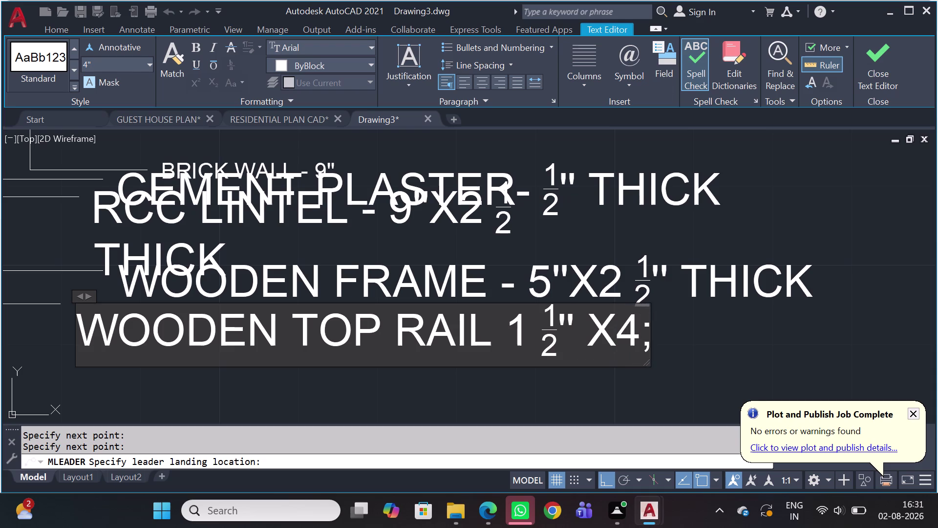
key(BackSpace)
text('')
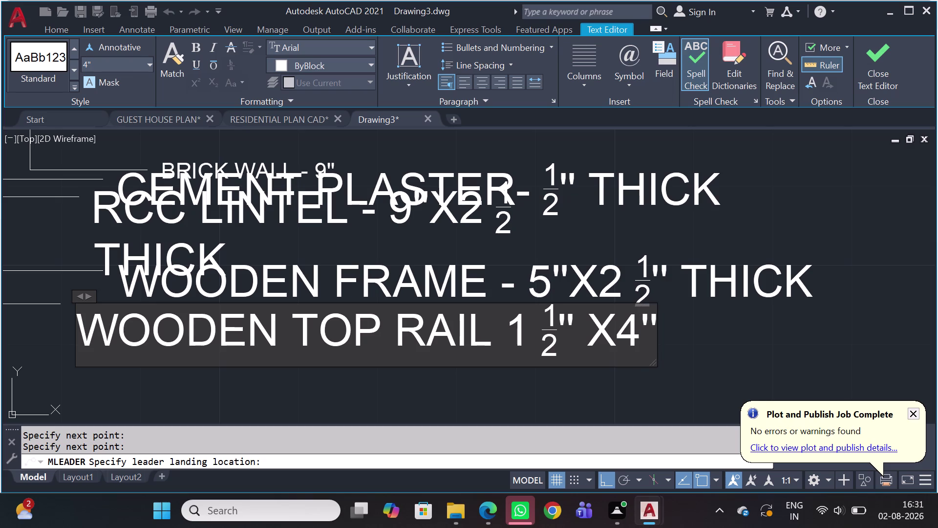
key(Return)
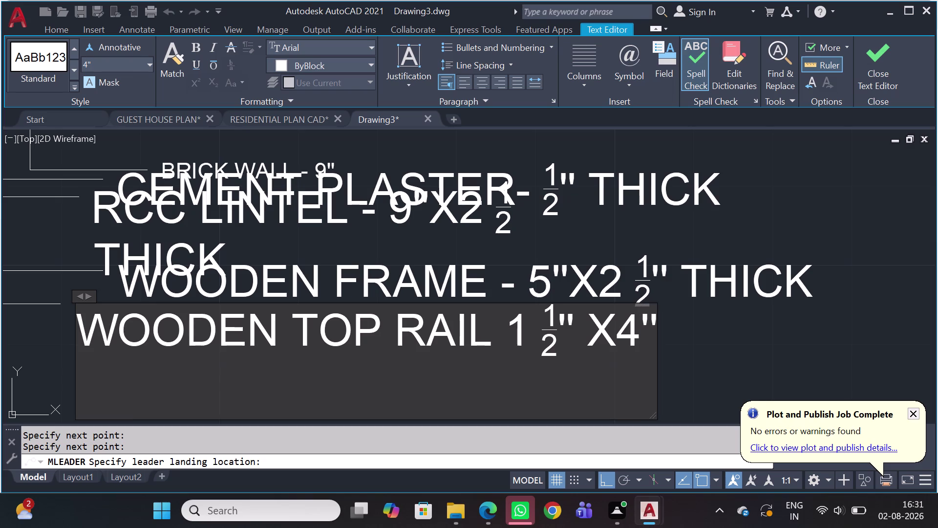
click(770, 341)
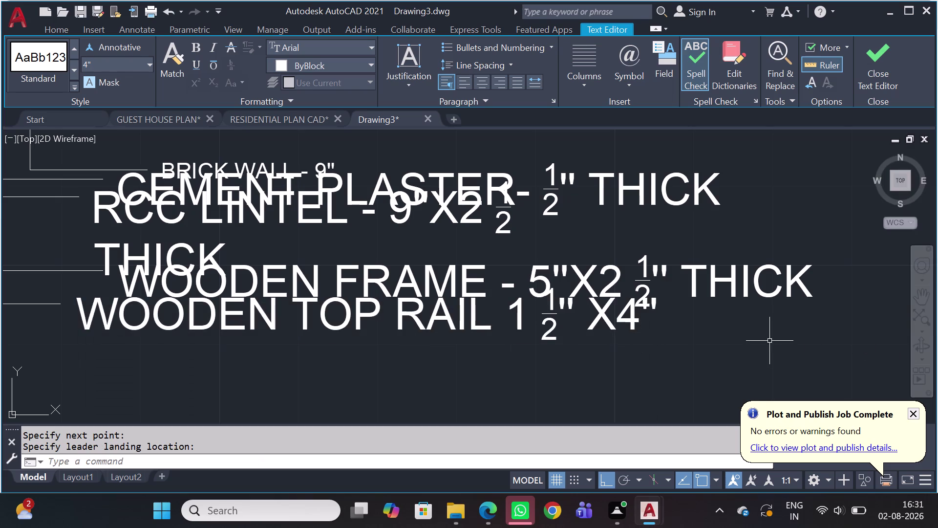
Repeat MLEADER and run a leader from the wooden breading to a landing below the top rail label.
scroll(down, 3)
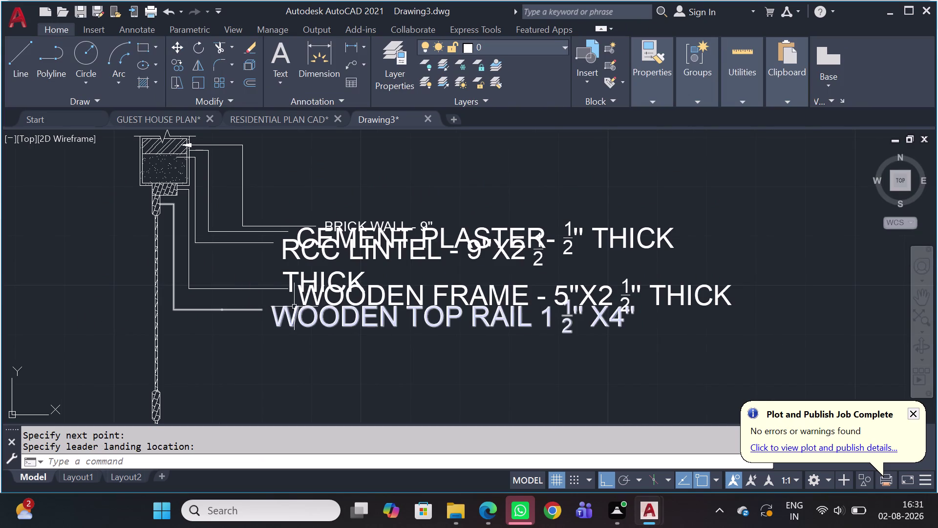
key(space)
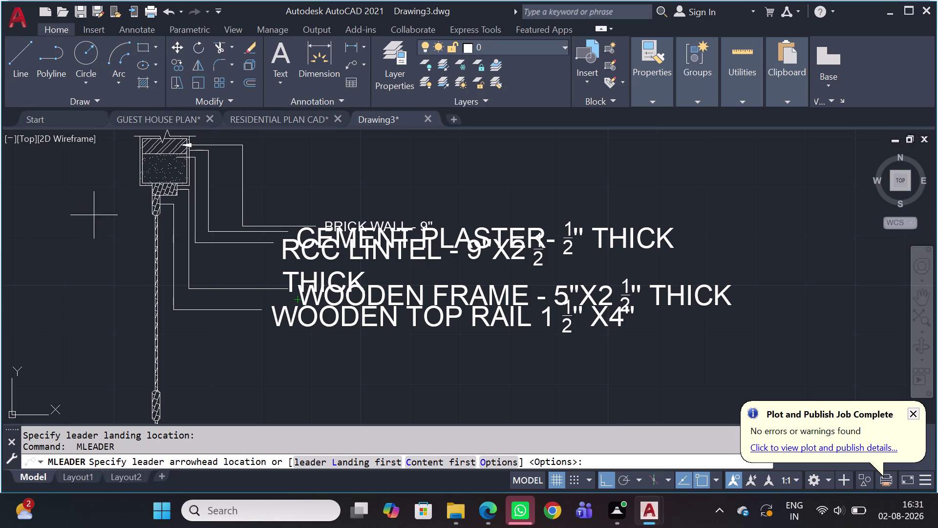
scroll(up, 3)
middle_drag(74, 208, 420, 211)
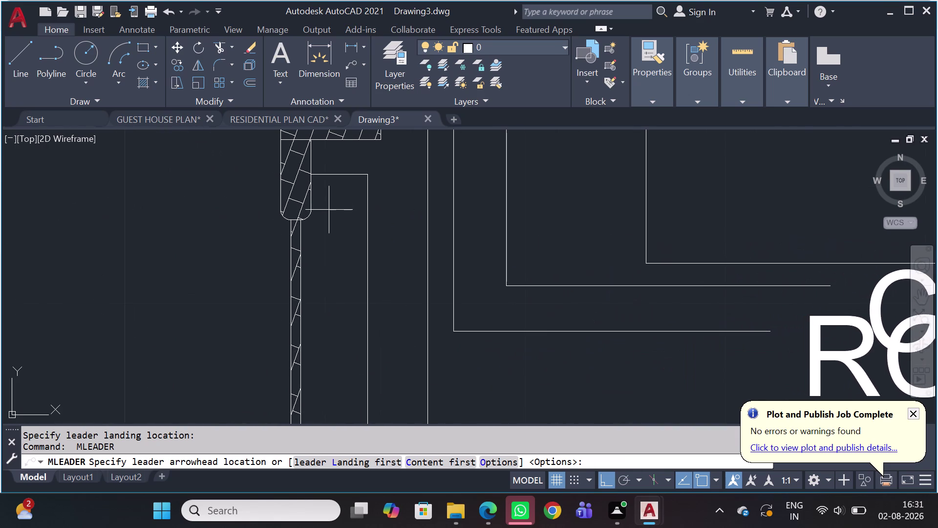
drag(301, 224, 332, 223)
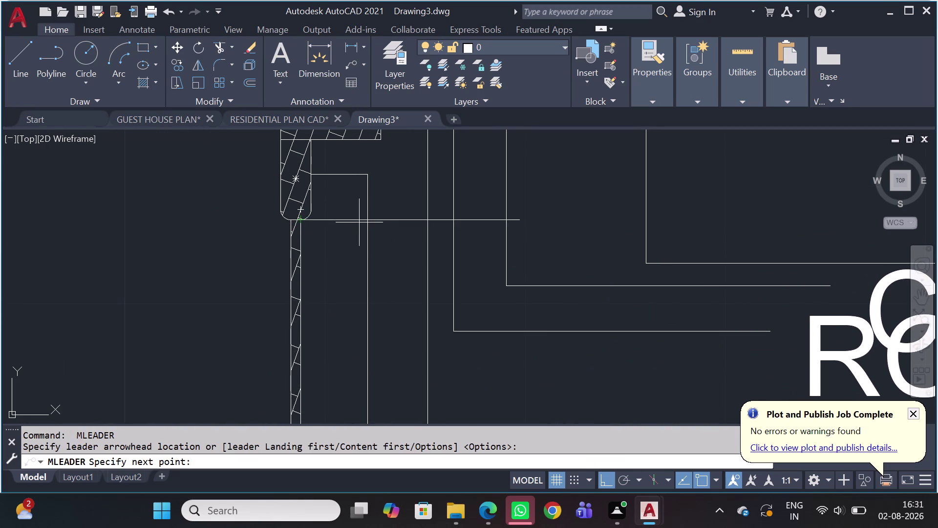
click(377, 220)
scroll(down, 3)
click(388, 377)
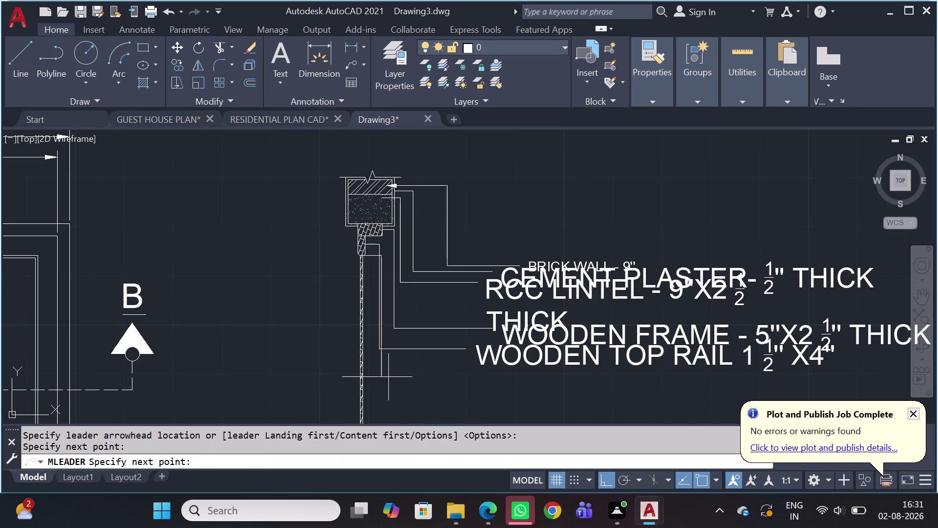
click(420, 376)
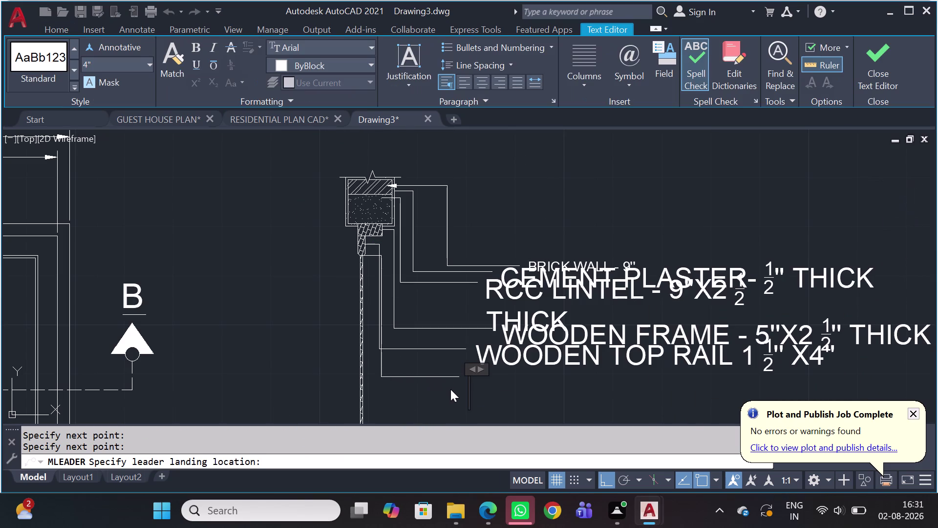
Type WOODEN BREADING as the sixth callout's label.
text(WOODE)
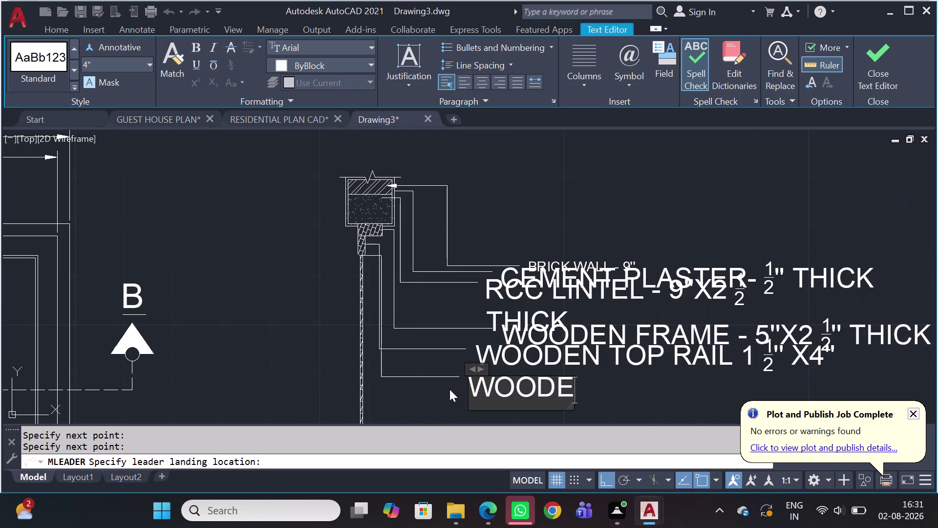
text(N)
key(space)
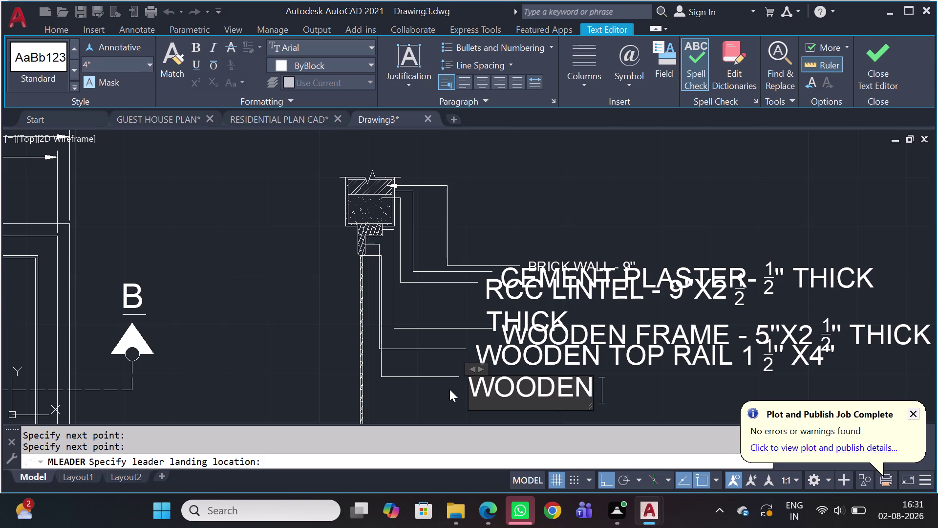
text(BREA)
text(D)
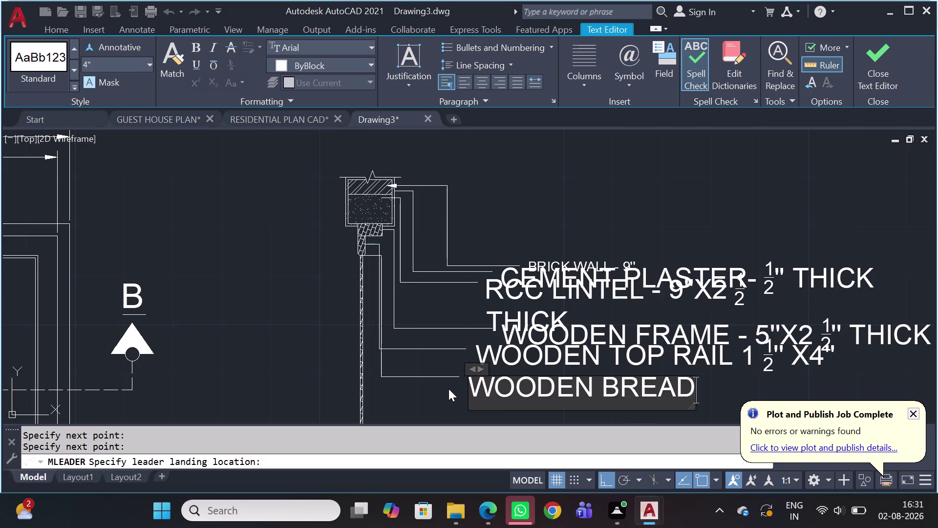
text(ING)
key(space)
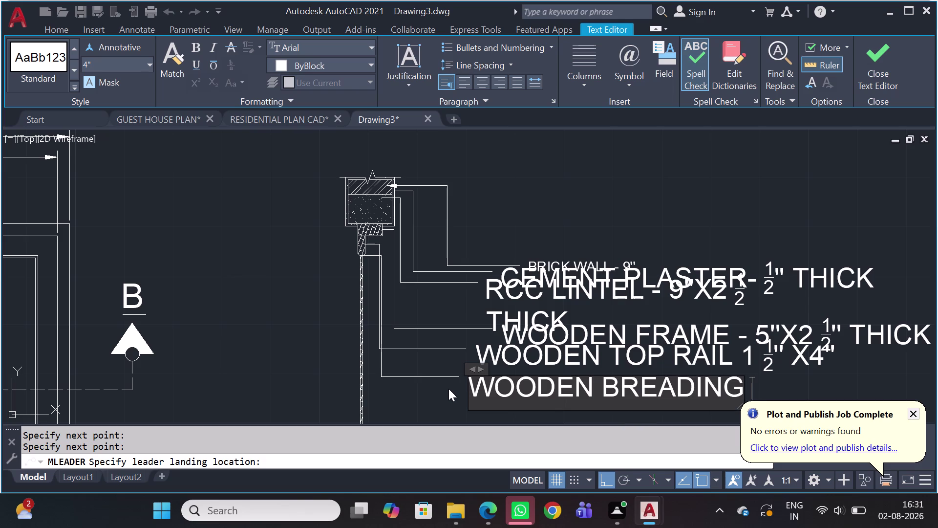
Add a stacked ½" fraction followed by THICK.
key(1)
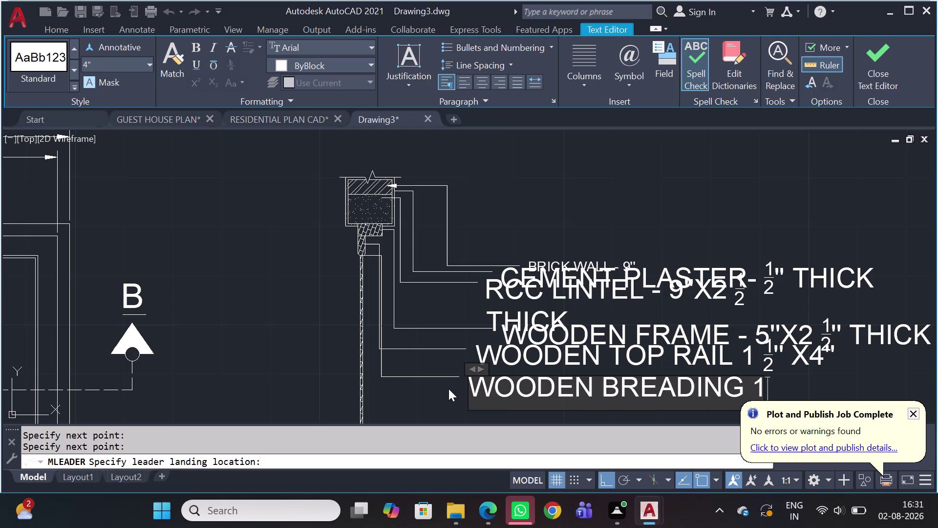
text(/)
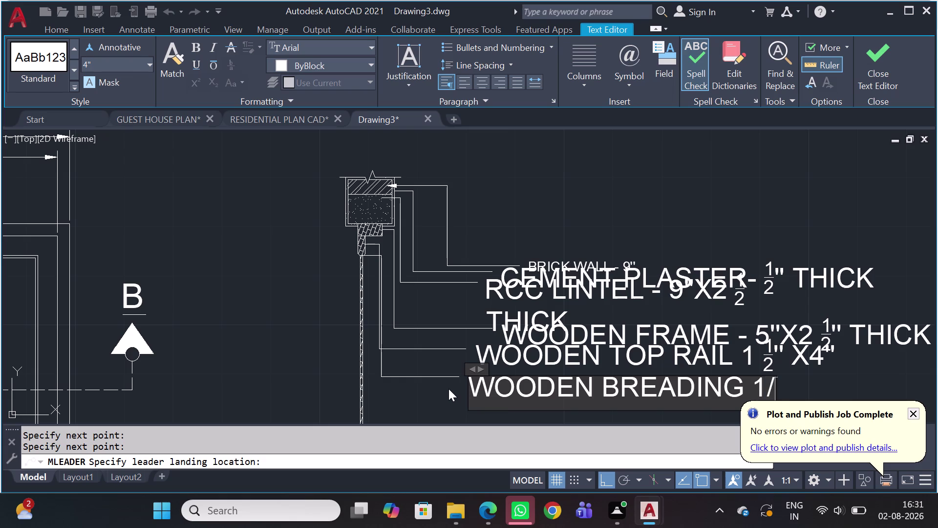
text(2)
key(Return)
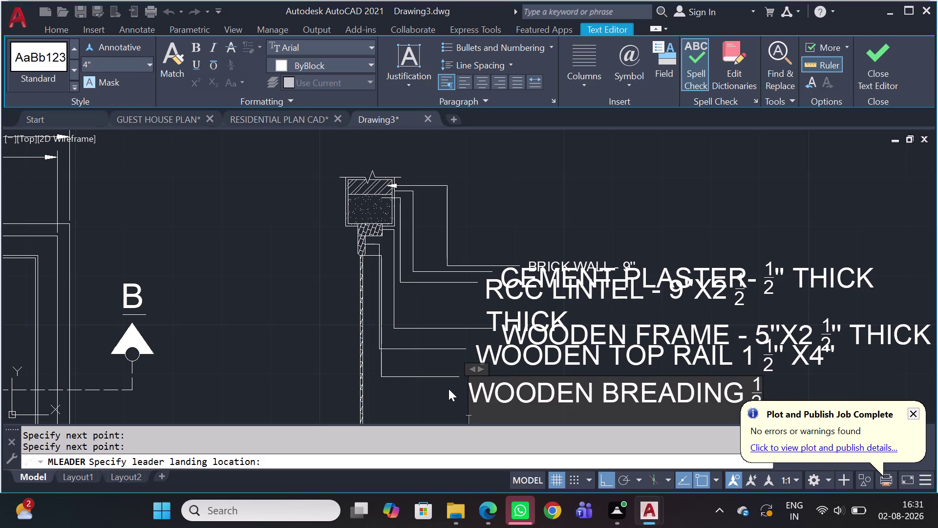
text('')
key(space)
text(THICK)
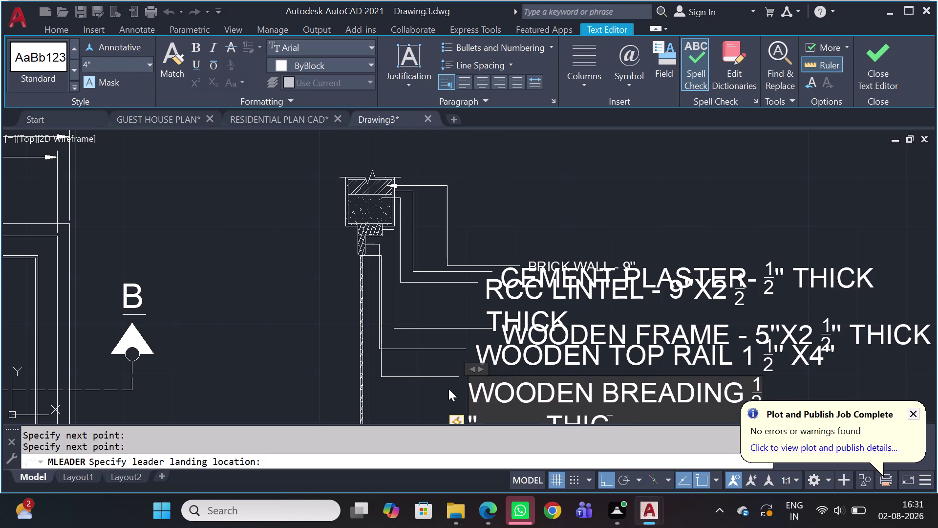
Remove the wrapped line, retype " THICK on the same line, and place the label.
scroll(down, 3)
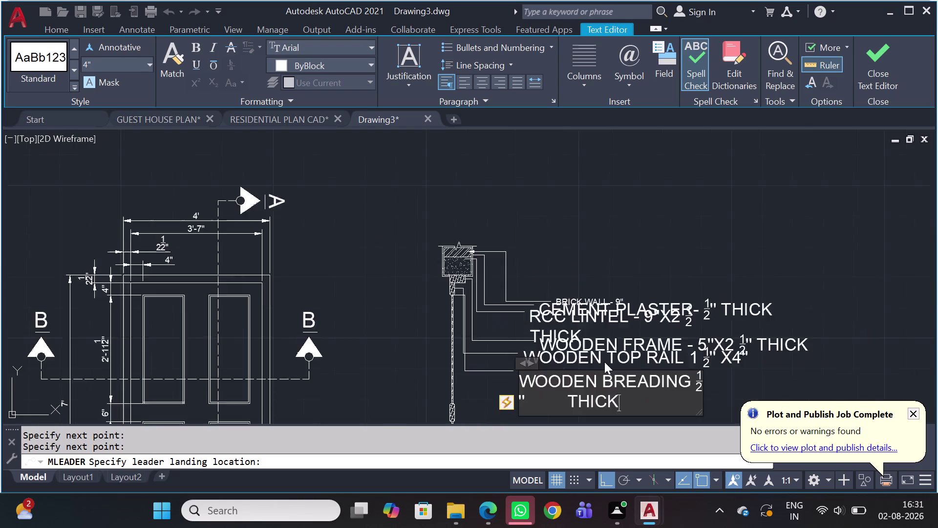
scroll(down, 3)
key(BackSpace)
key(BackSpace)
key(BackSpace)
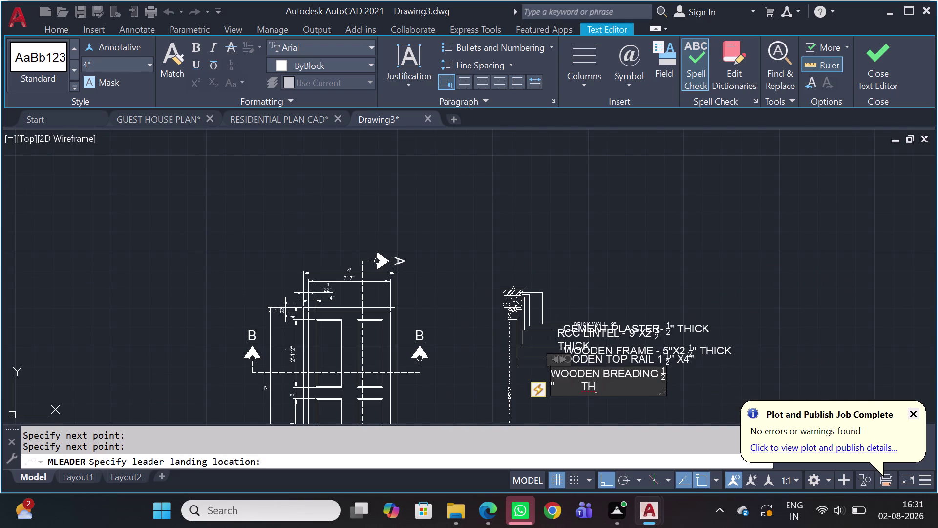
key(BackSpace)
key(BackSpace)
key(BackSpace)
key(BackSpace)
text(')
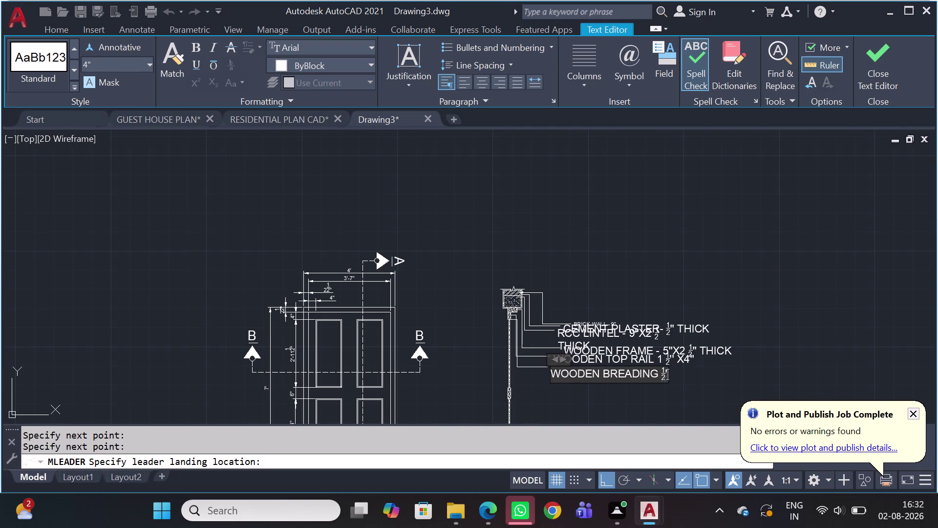
text(' THI)
text(CK)
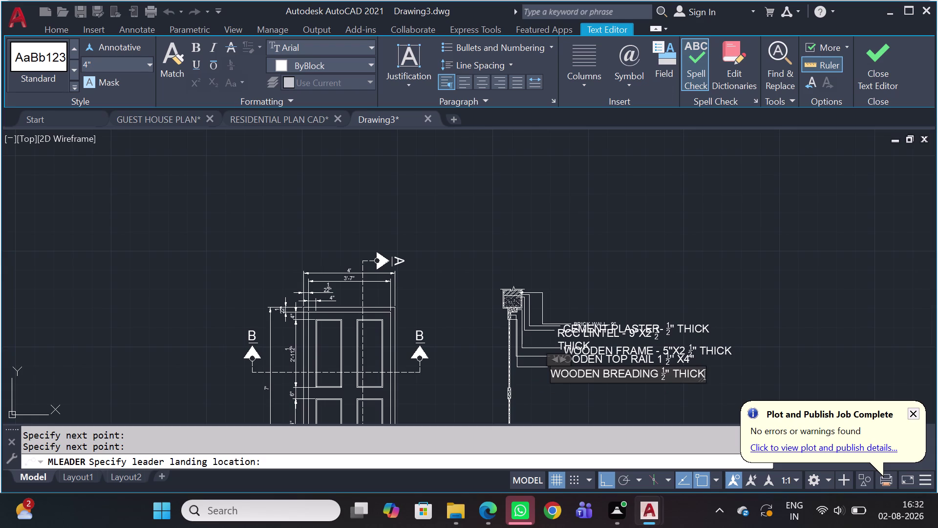
click(849, 294)
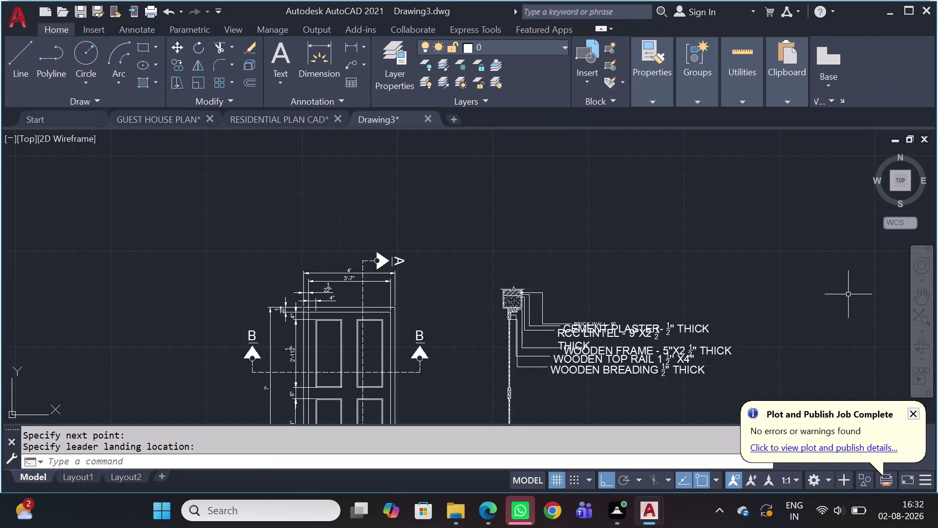
middle_drag(668, 318, 644, 174)
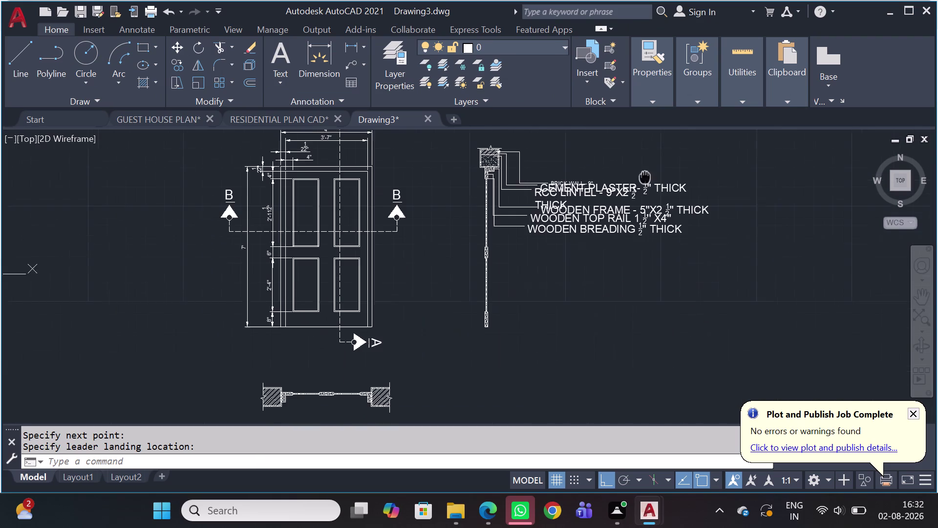
middle_drag(645, 174, 644, 174)
key(space)
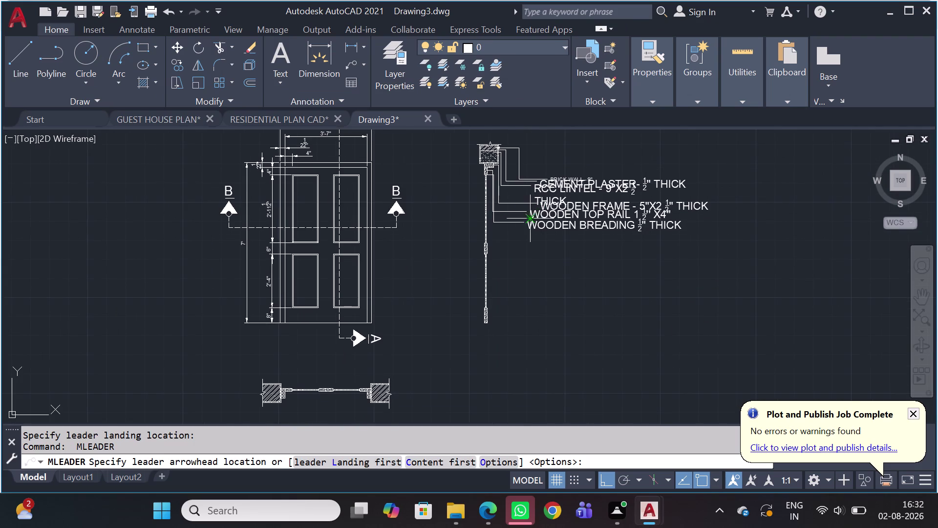
scroll(up, 3)
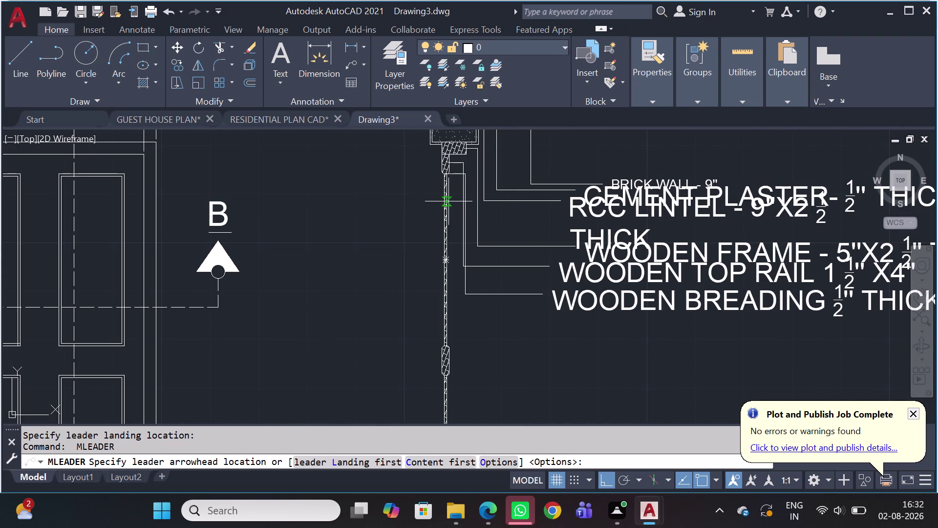
click(449, 201)
click(459, 201)
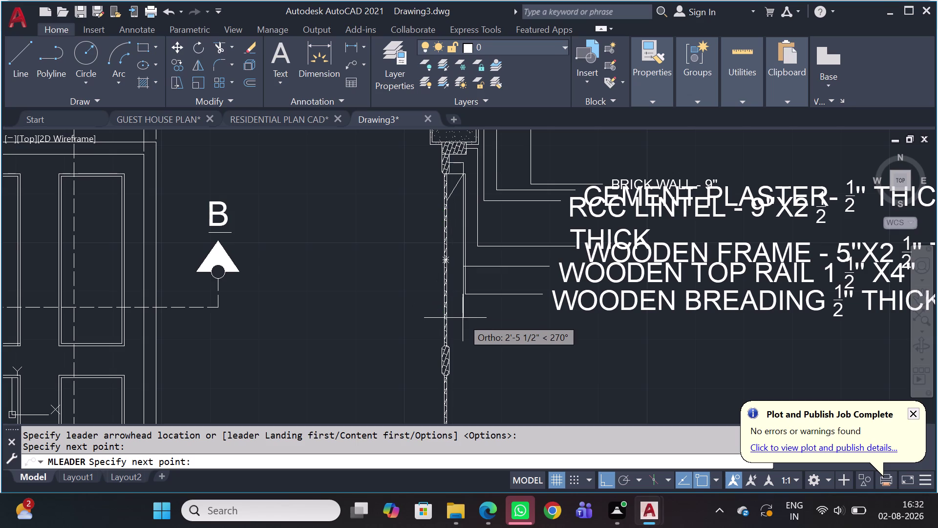
key(ctrl+z)
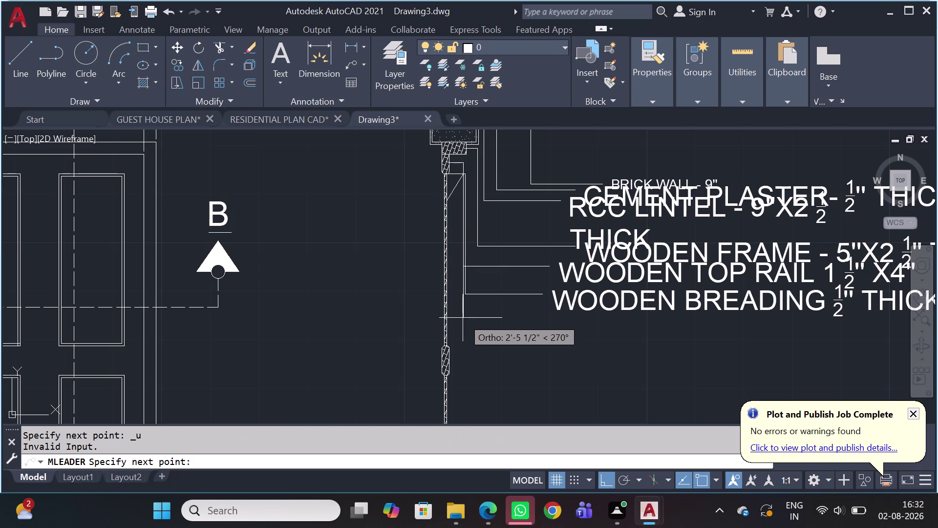
key(Escape)
key(space)
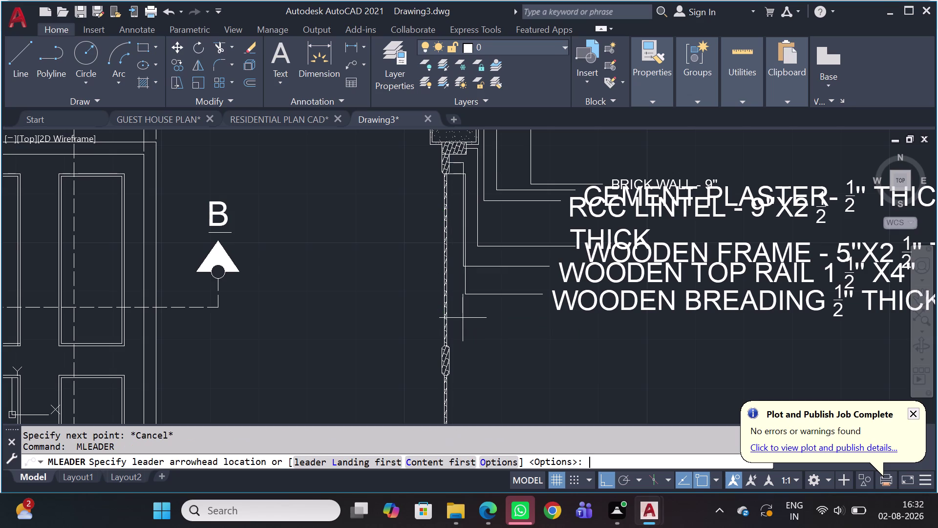
scroll(up, 3)
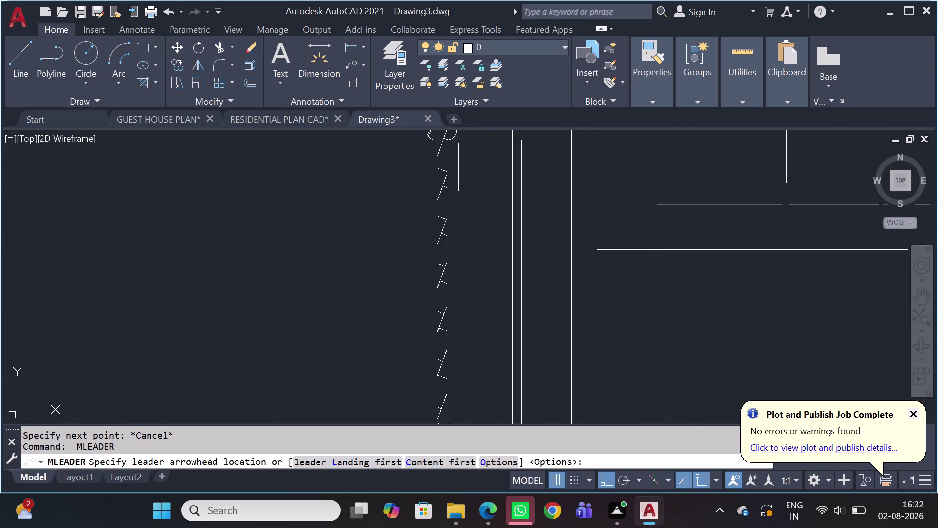
click(448, 170)
click(473, 171)
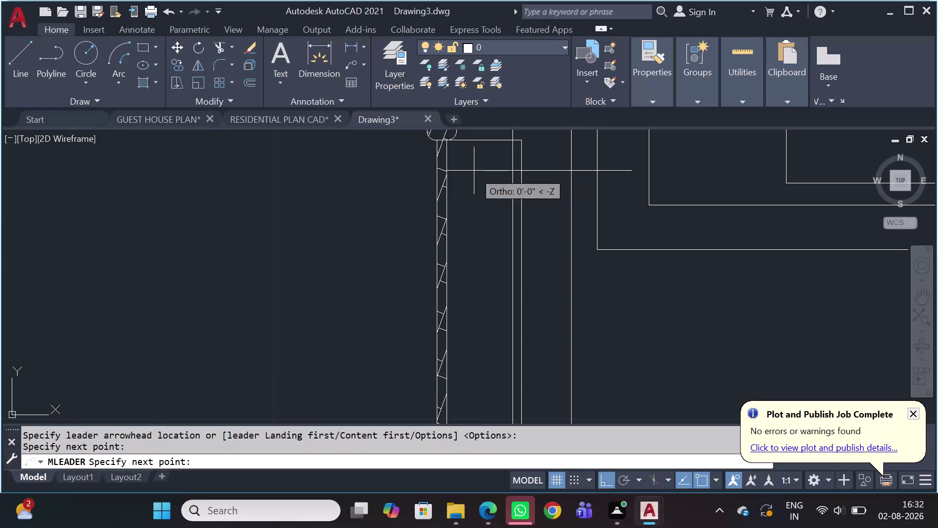
scroll(down, 3)
middle_drag(521, 382, 530, 238)
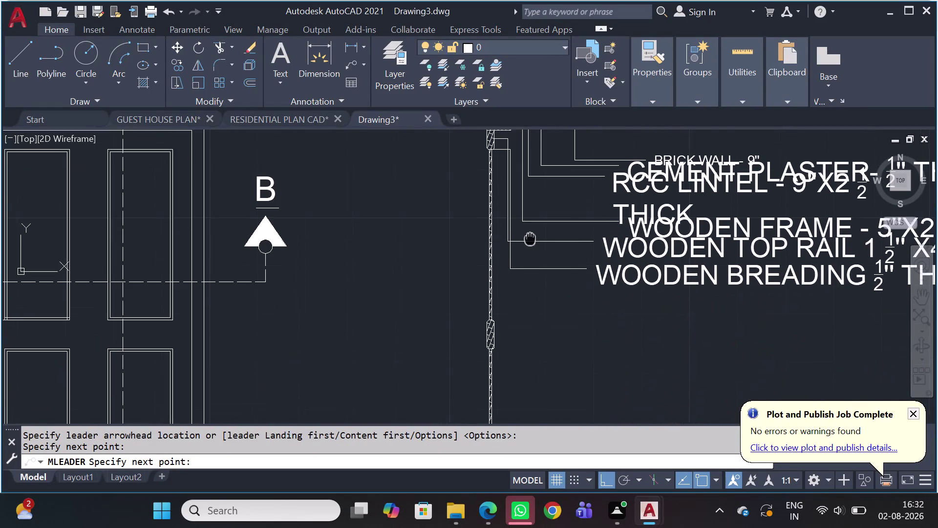
middle_drag(530, 239, 530, 238)
click(499, 297)
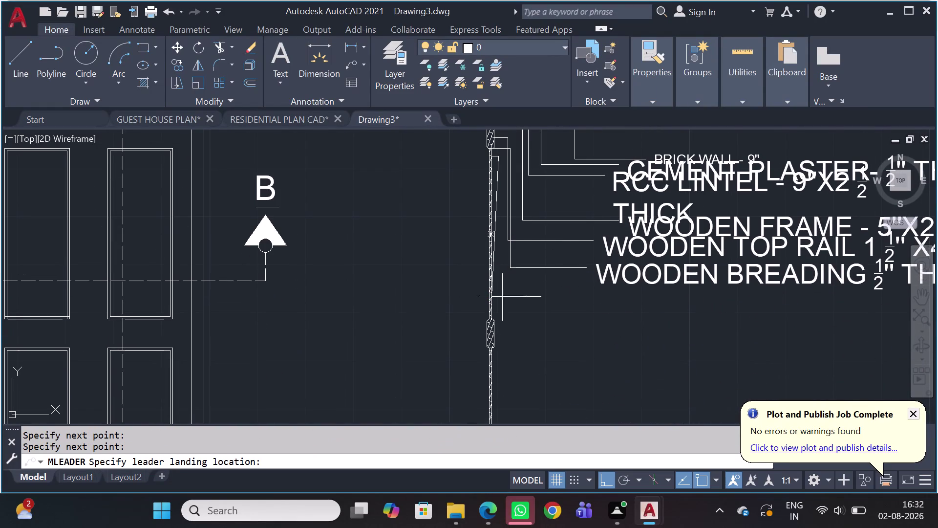
key(ctrl+z)
key(ctrl+z)
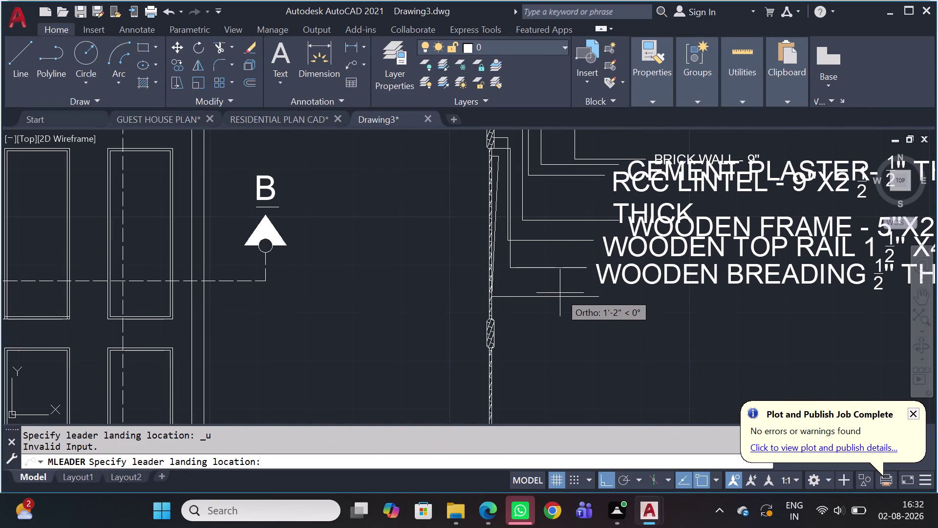
key(ctrl+z)
key(Escape)
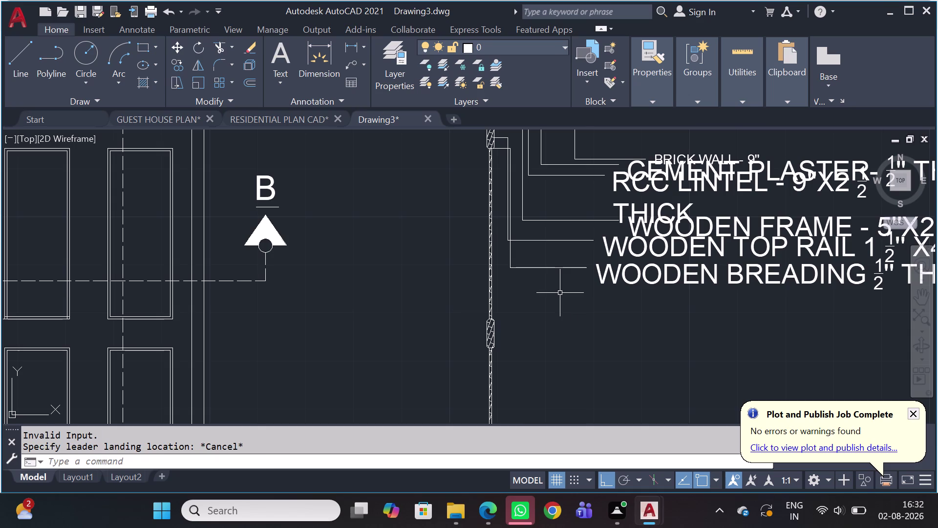
key(space)
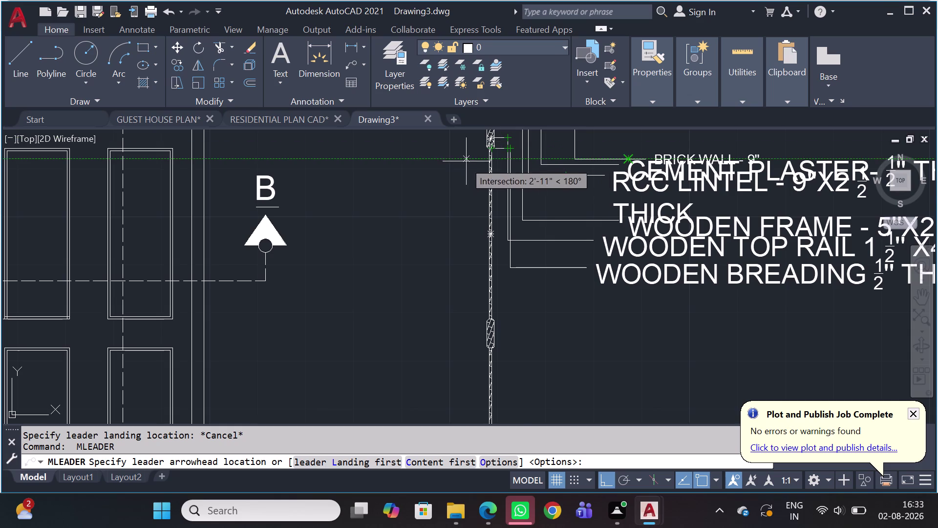
Run a leader from the wall edge through a bend point to a landing below WOODEN BREADING.
scroll(up, 3)
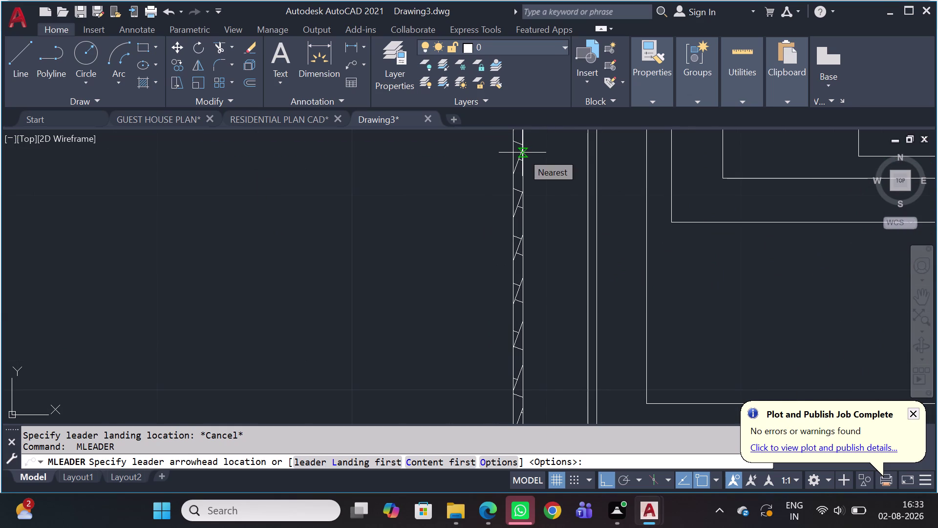
click(522, 152)
click(543, 154)
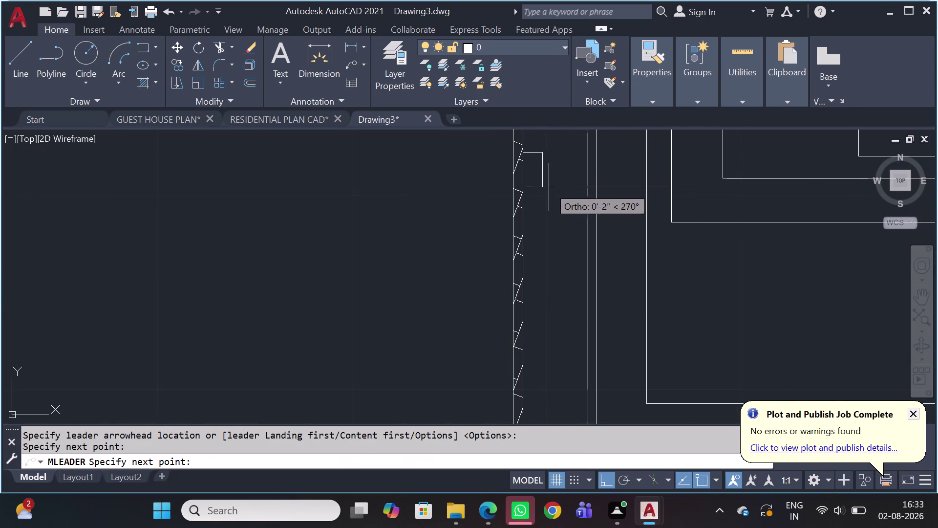
scroll(down, 3)
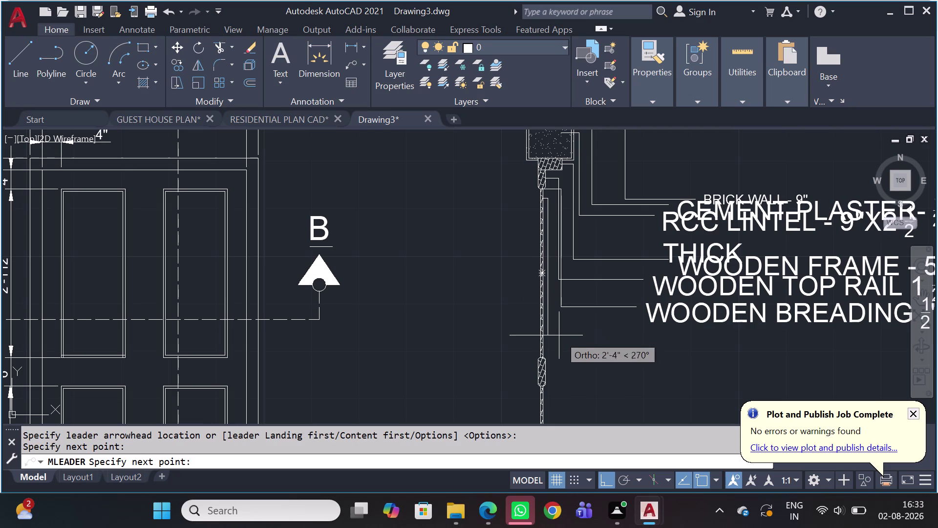
click(550, 341)
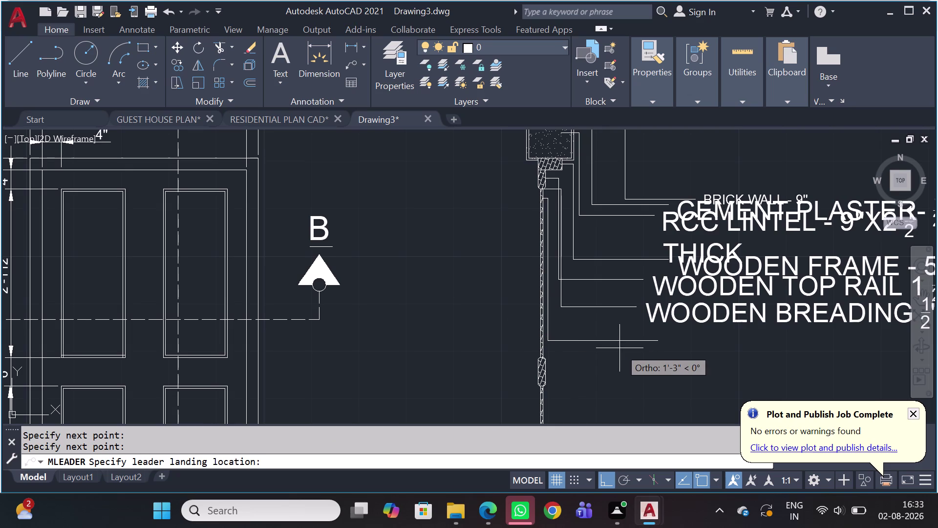
click(594, 343)
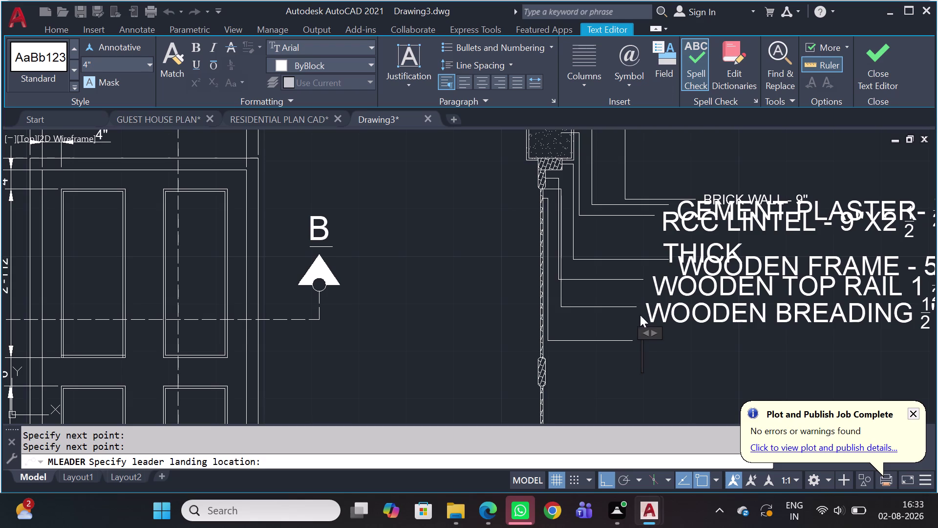
Type WOODEN PANEL 1/2, stacking the fraction.
key(w)
key(o)
key(o)
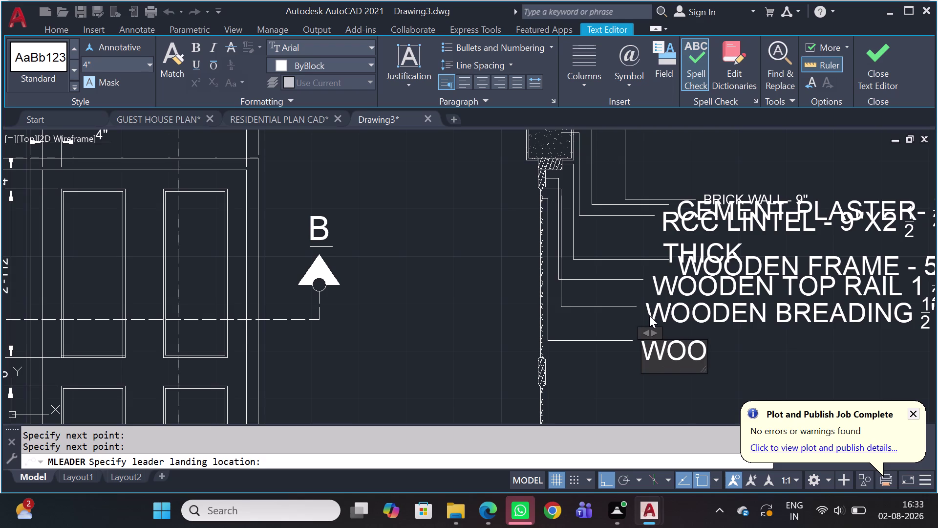
text(DEN)
key(space)
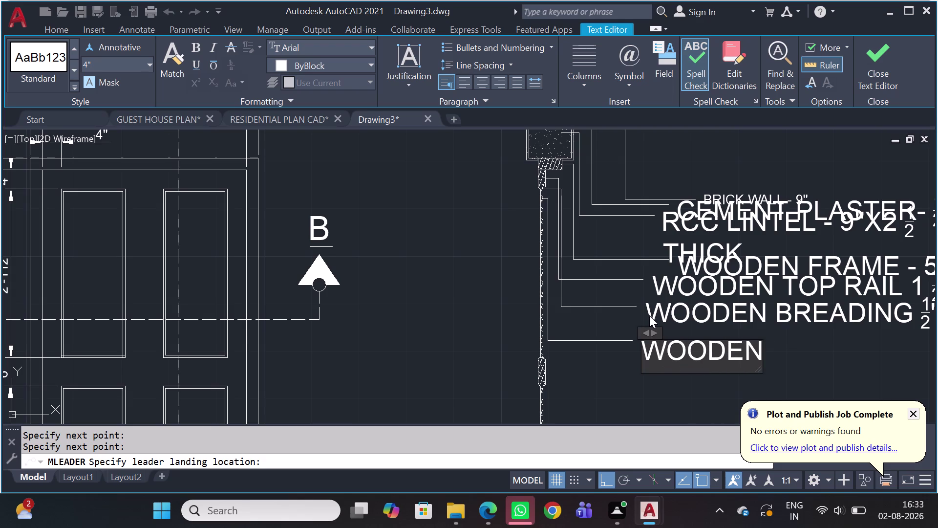
text(PANEL)
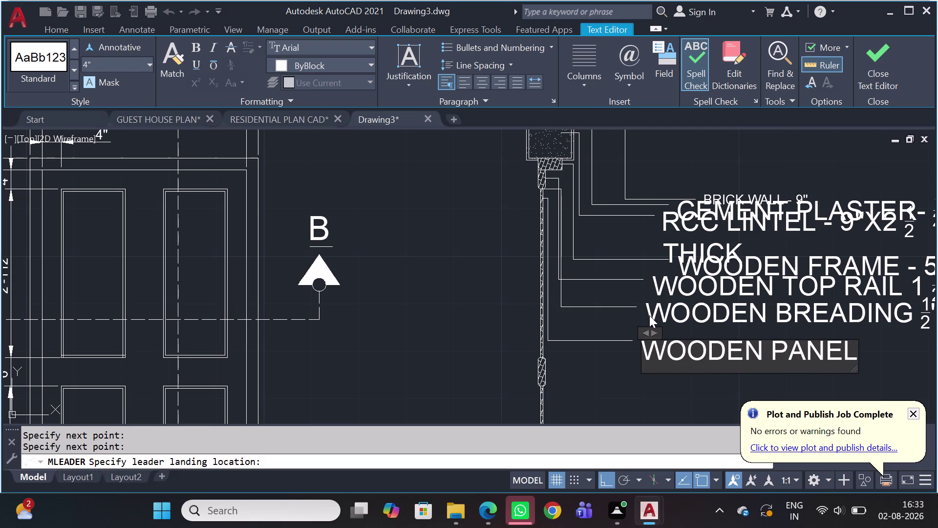
key(space)
key(1)
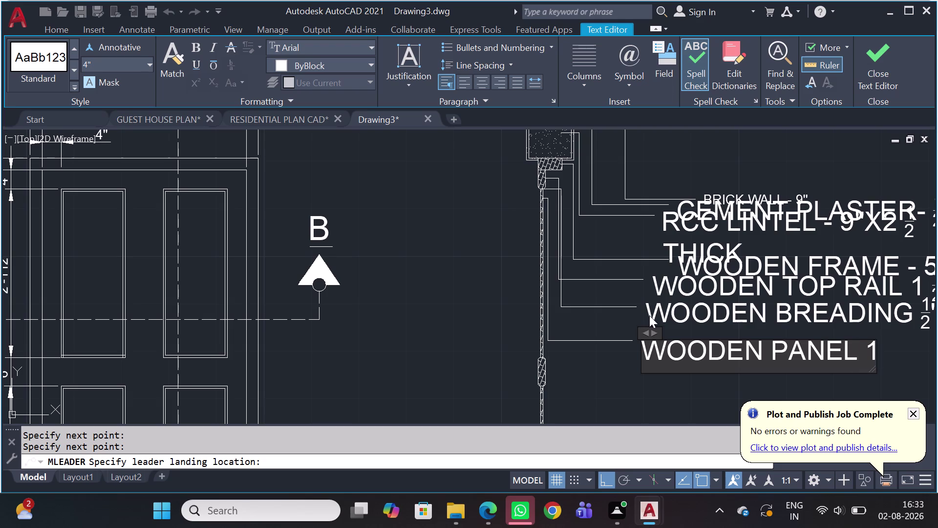
text(/2)
key(Return)
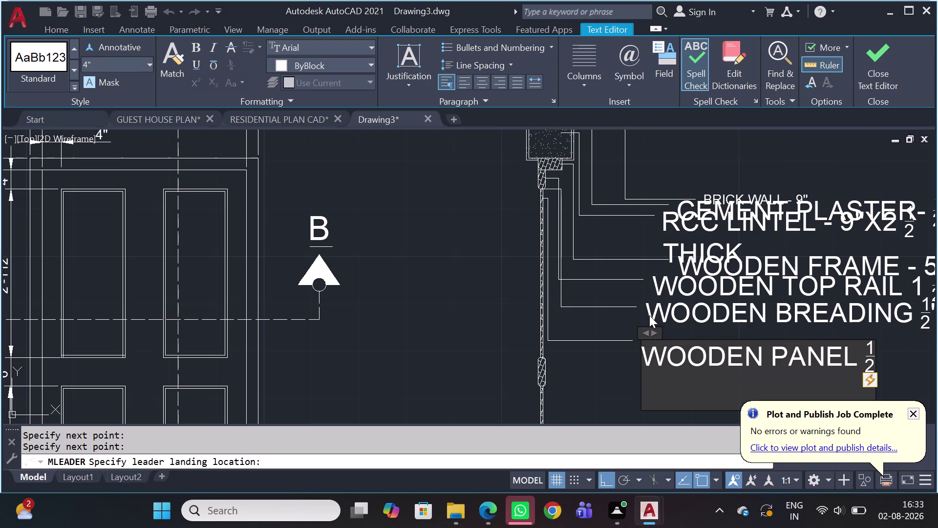
Toggle the 1/2 fraction between stacked and unstacked forms.
key(BackSpace)
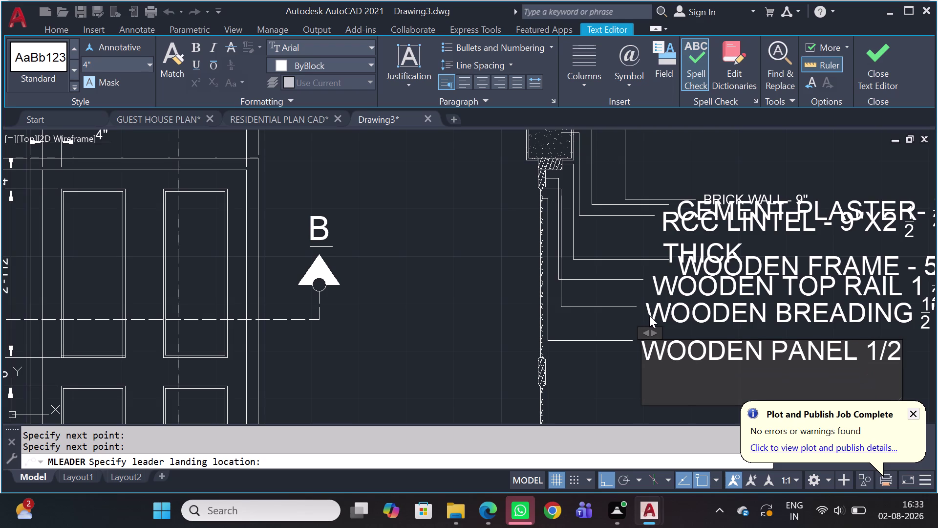
key(BackSpace)
key(Return)
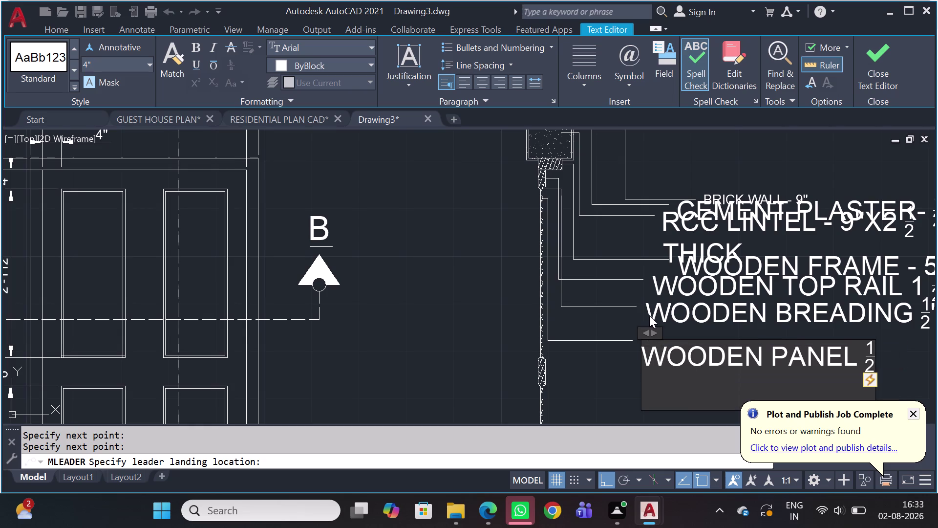
key(BackSpace)
key(Return)
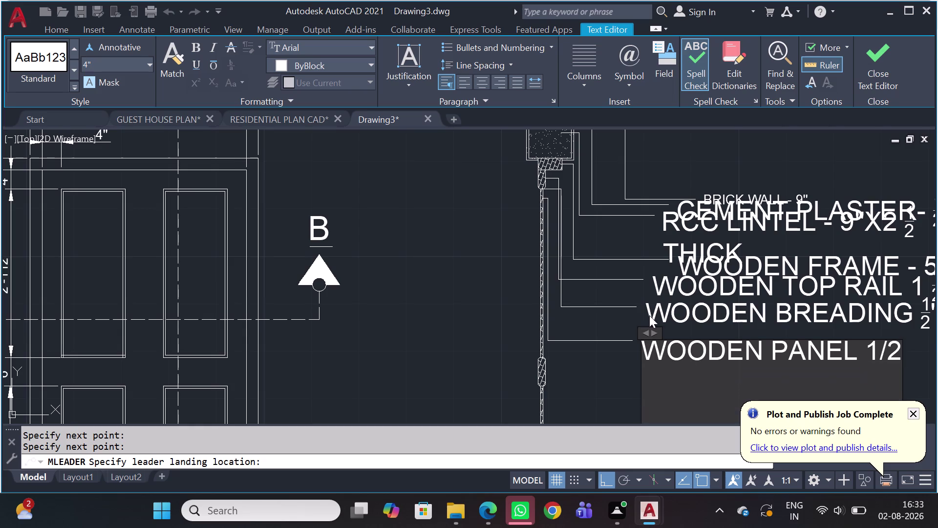
key(BackSpace)
key(BackSpace)
key(Return)
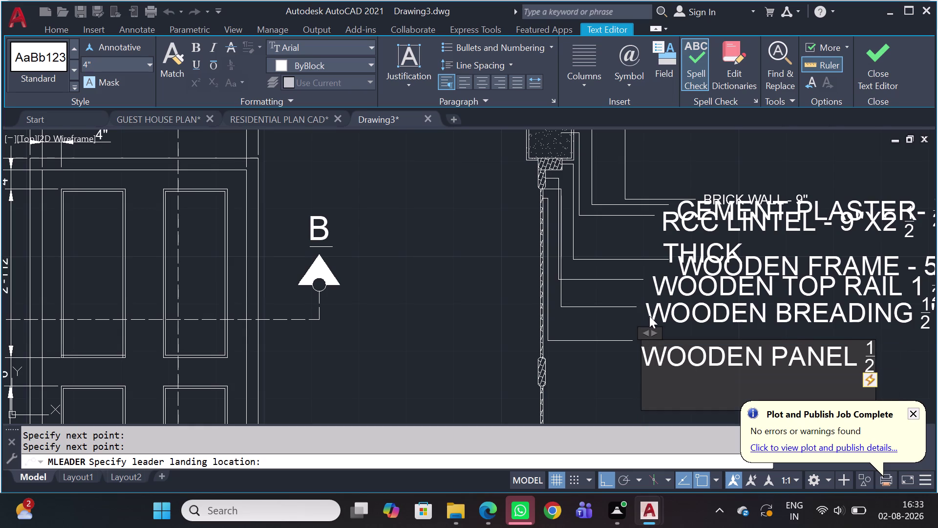
click(876, 356)
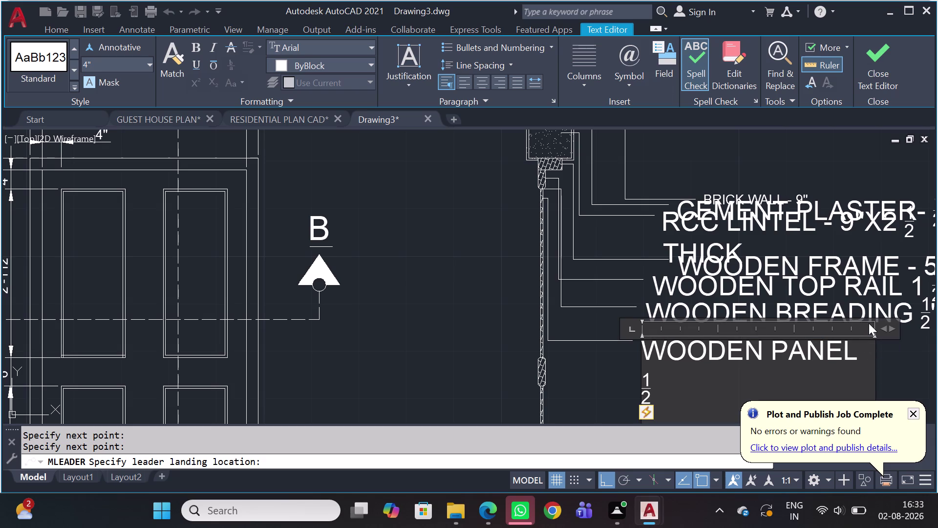
Discard the unfinished WOODEN PANEL label without saving and delete its leftover leader.
key(Escape)
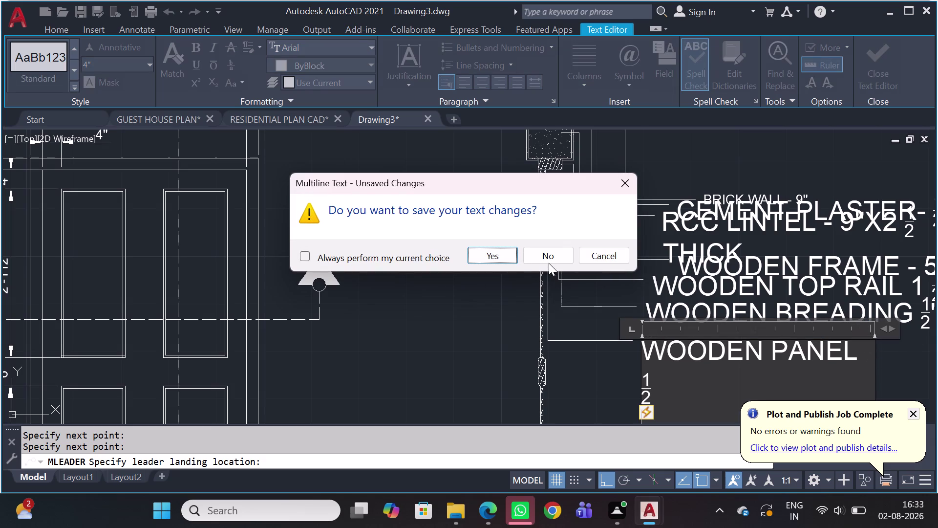
click(549, 257)
drag(599, 333, 600, 332)
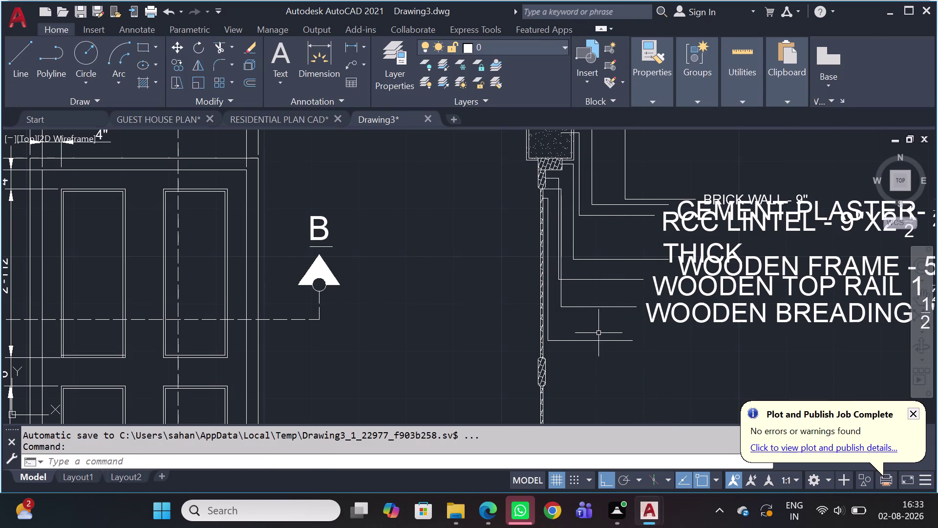
drag(600, 333, 604, 333)
click(596, 346)
key(Delete)
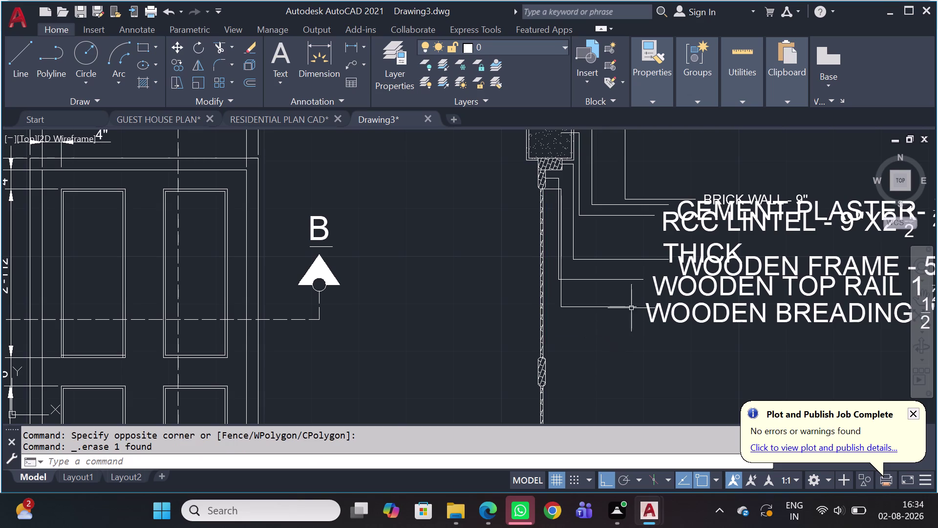
scroll(down, 3)
scroll(up, 3)
Start MATCHPROP (MA) with the BRICK WALL - 9" callout as the source.
key(m)
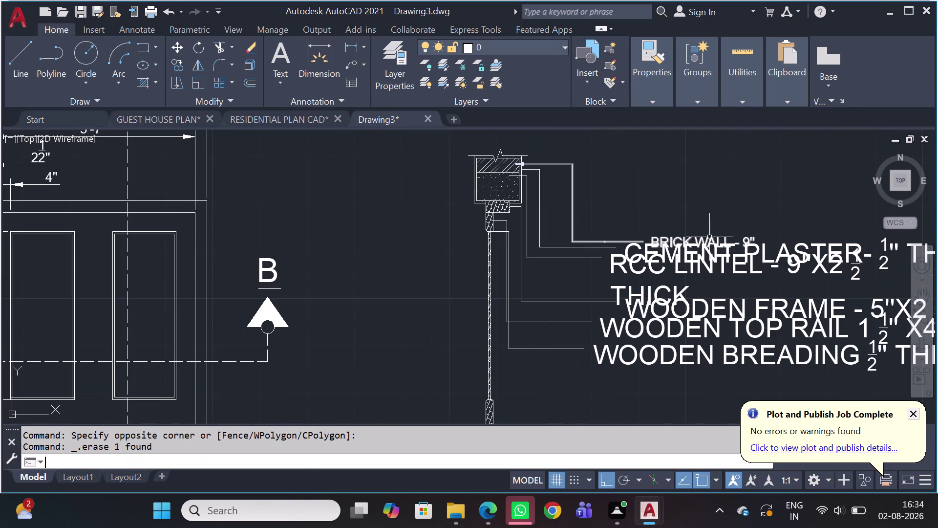
key(a)
key(space)
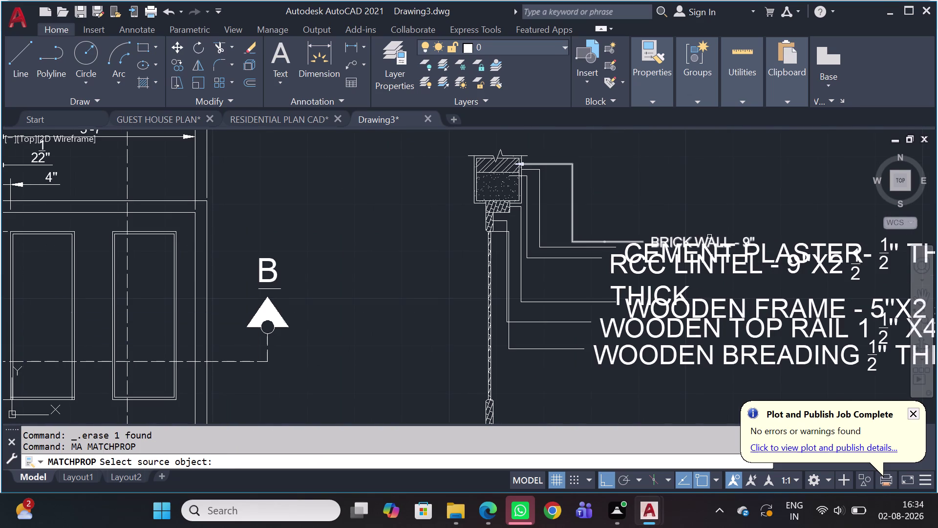
scroll(up, 3)
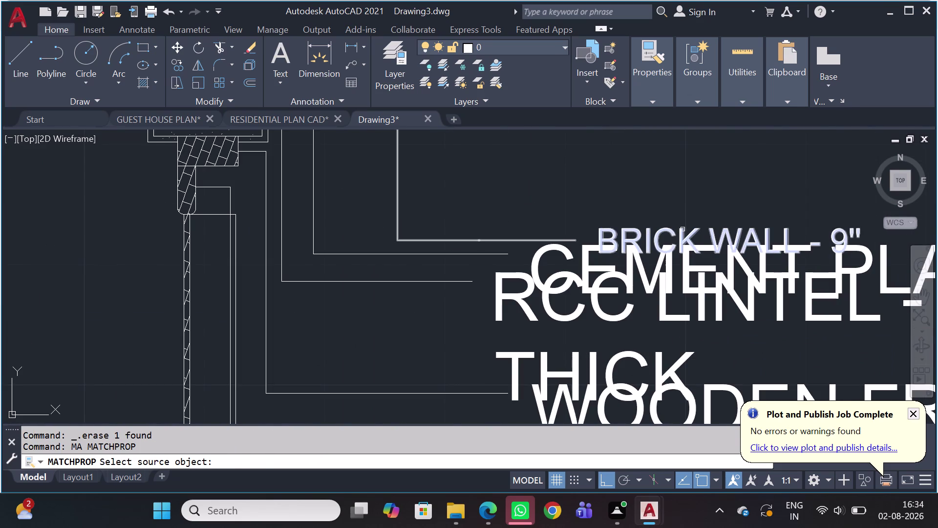
click(665, 228)
click(558, 277)
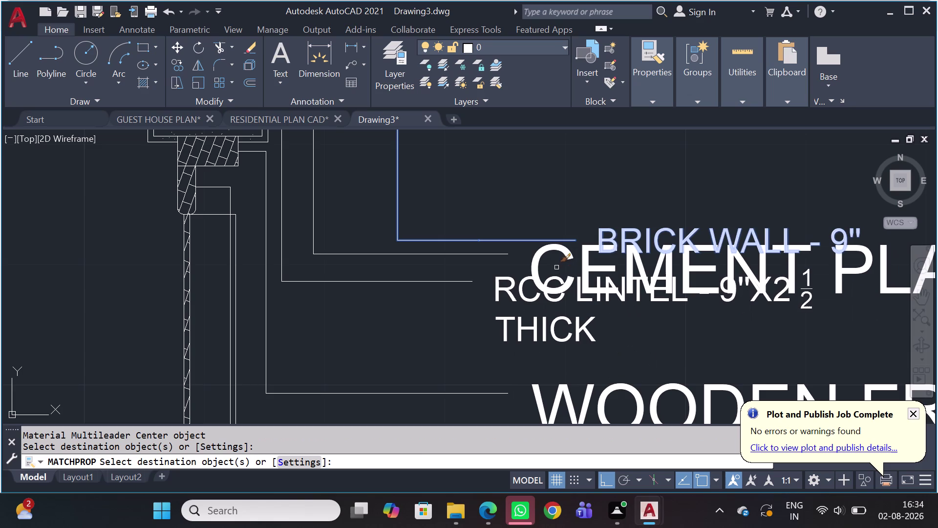
Apply that style to the cement plaster, RCC lintel and wooden top rail and breading callouts.
click(524, 258)
click(551, 256)
click(541, 253)
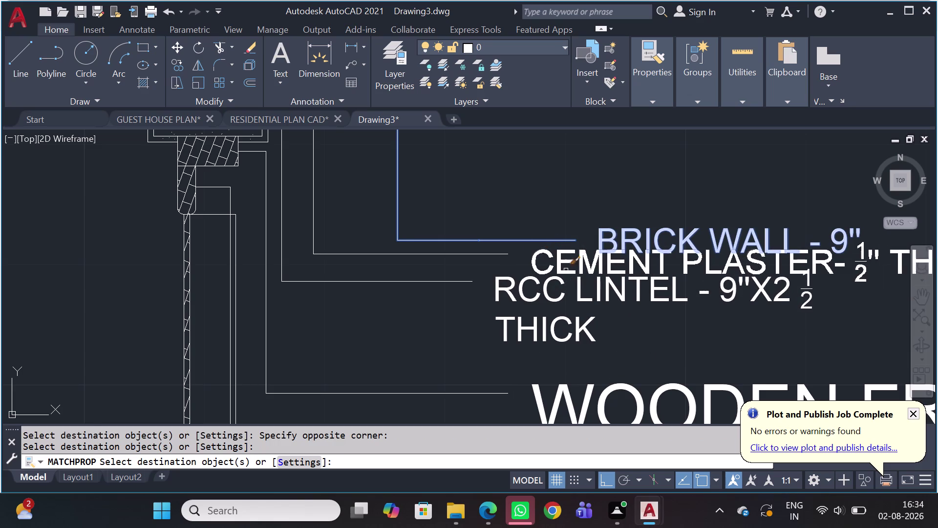
drag(600, 382, 594, 386)
click(570, 396)
scroll(down, 3)
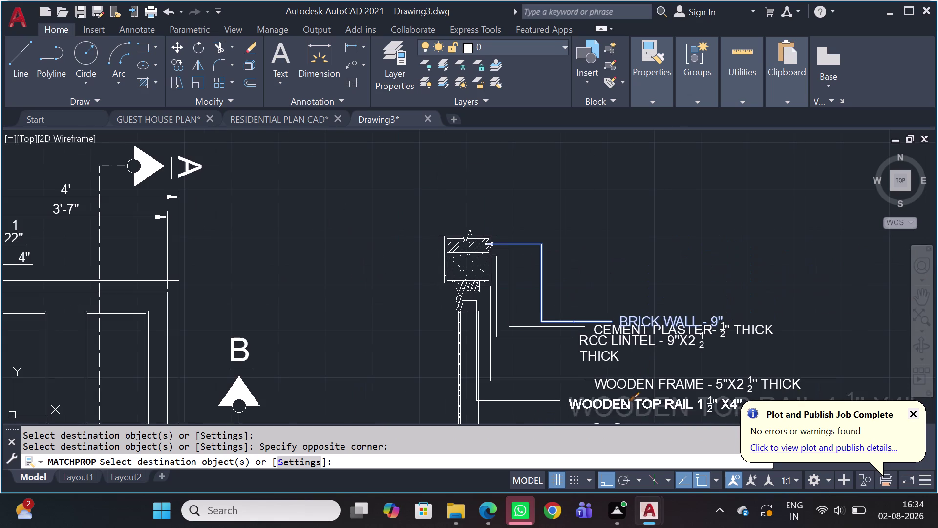
click(627, 410)
middle_drag(635, 403, 621, 313)
drag(632, 328, 570, 345)
click(552, 351)
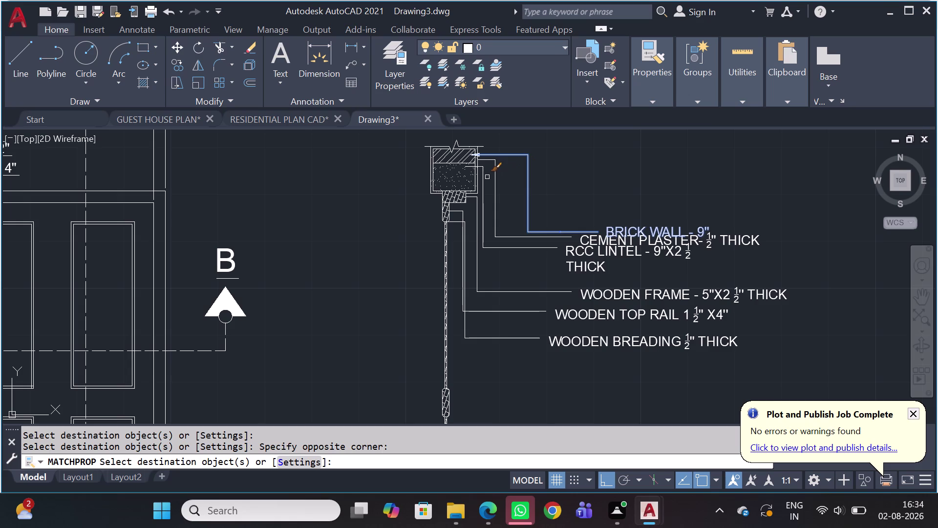
key(Escape)
Pan and zoom across the section detail to review the matched labels.
scroll(up, 3)
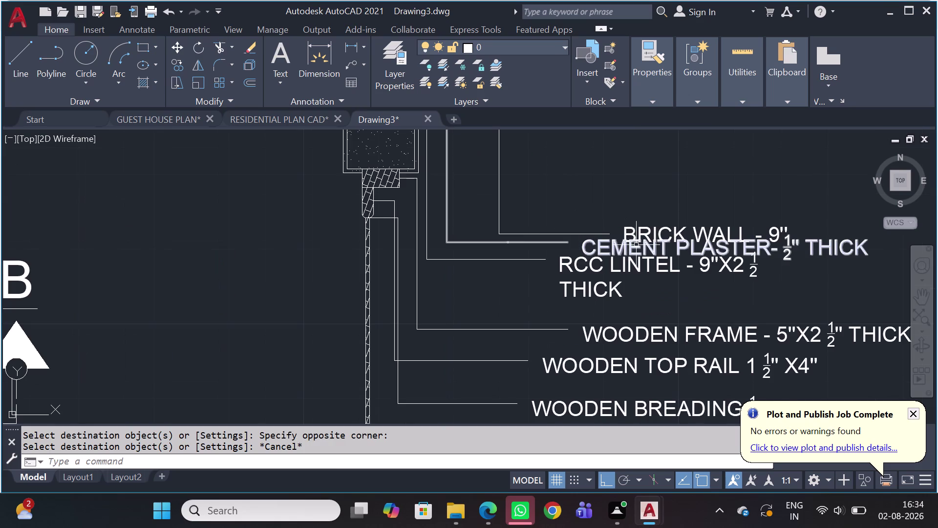
middle_drag(654, 243, 551, 230)
scroll(down, 3)
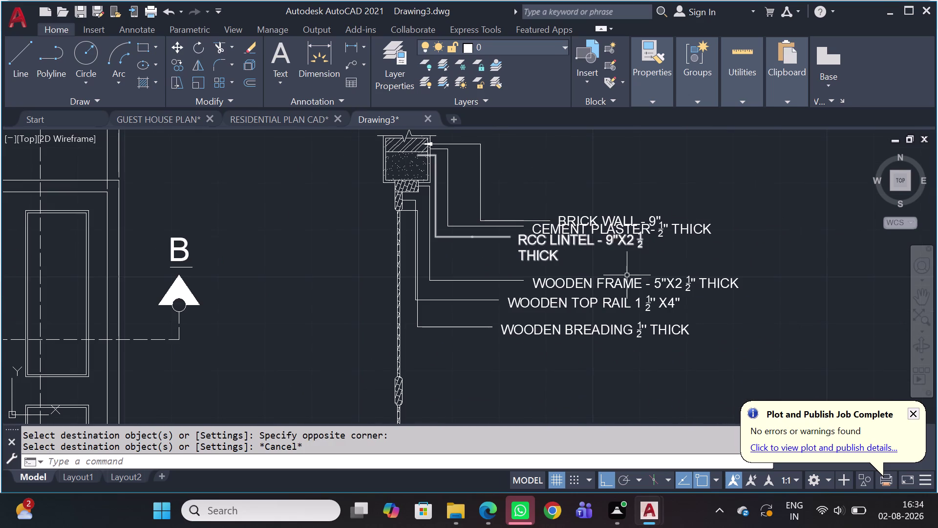
middle_drag(627, 293, 616, 260)
middle_click(594, 327)
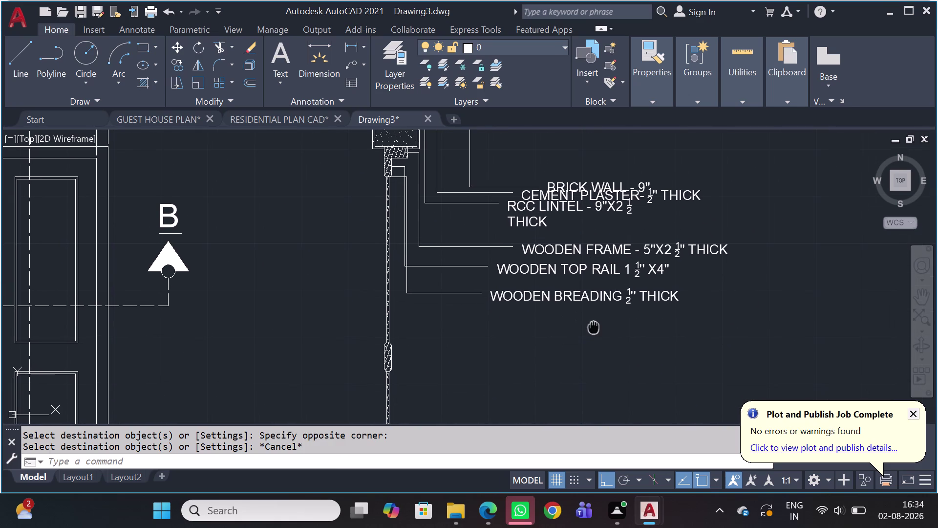
scroll(up, 3)
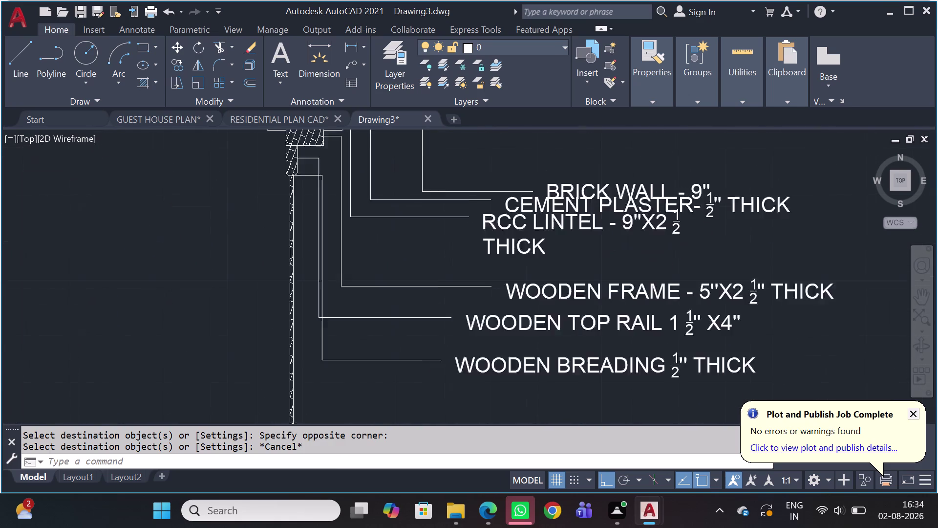
scroll(up, 3)
Grip-stretch the BRICK WALL landing leftward, then undo that first attempt.
drag(555, 202, 537, 200)
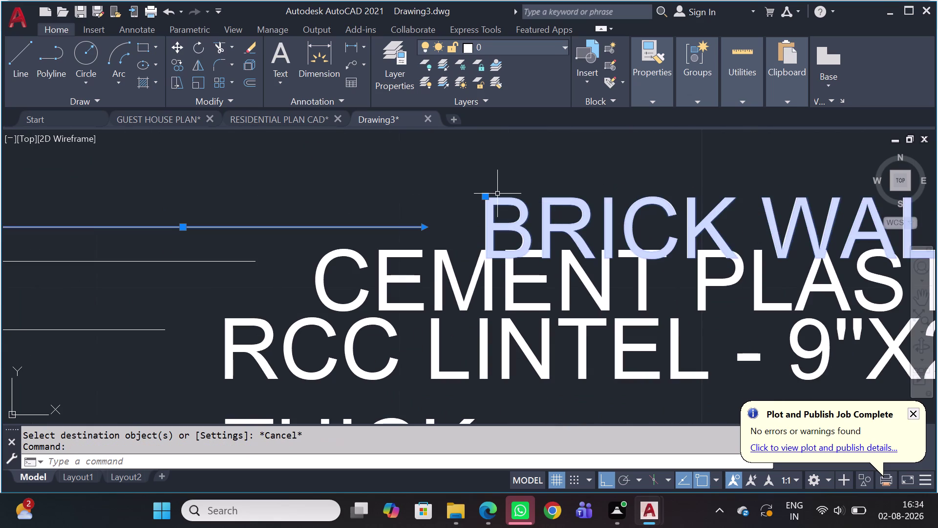
click(481, 199)
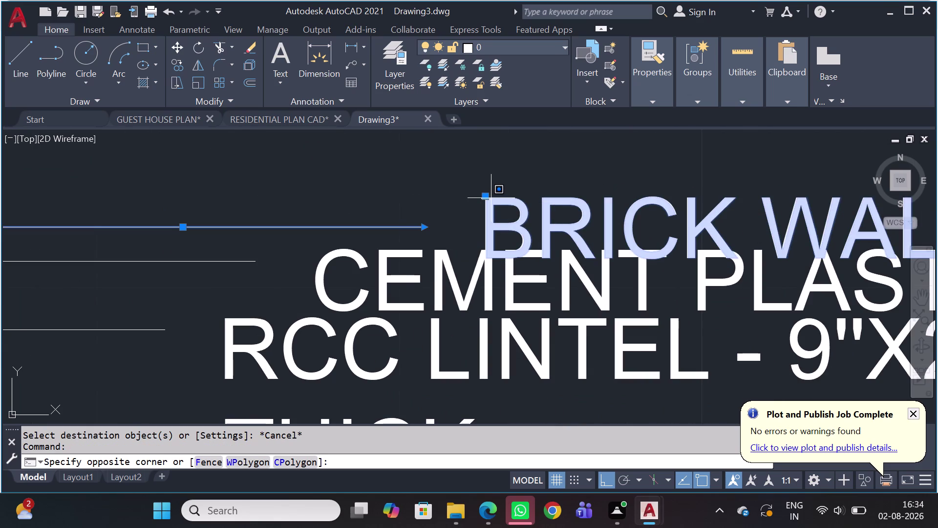
click(485, 197)
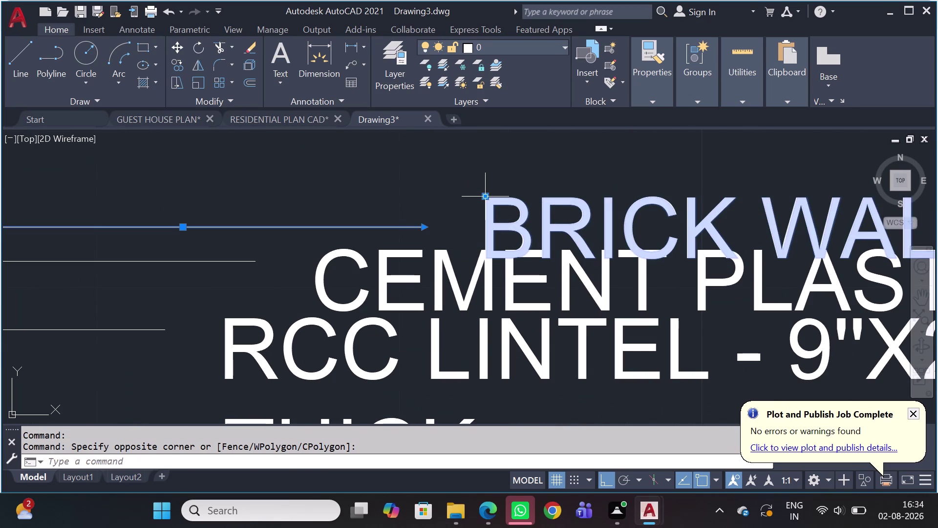
drag(487, 195, 483, 194)
scroll(down, 3)
middle_drag(457, 181, 449, 179)
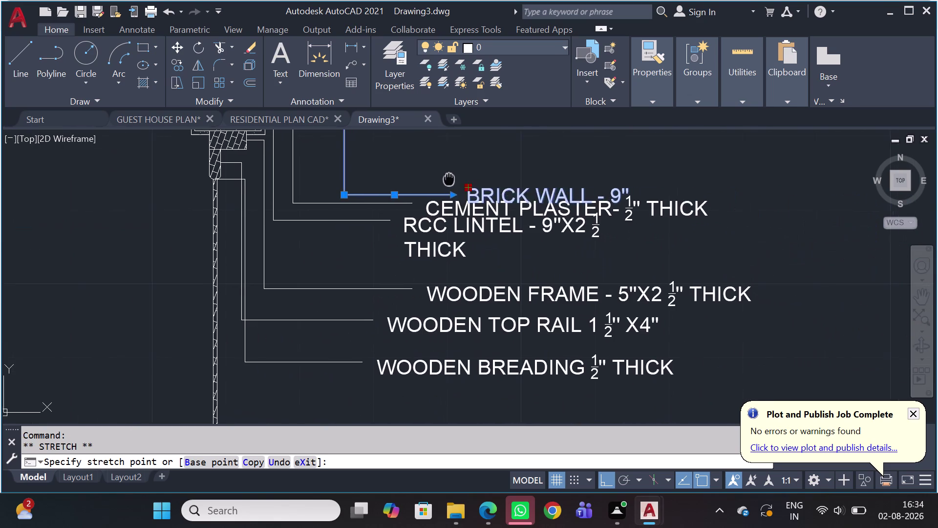
middle_drag(449, 179, 423, 174)
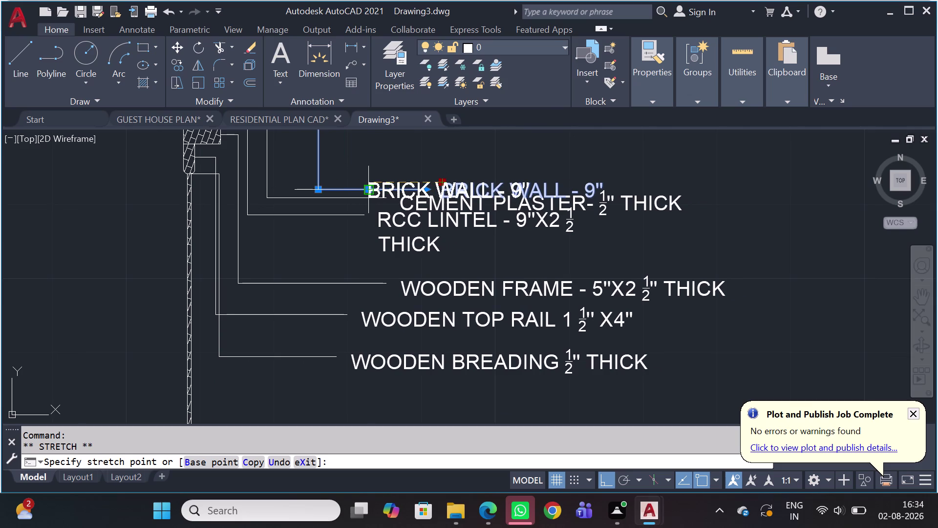
click(364, 189)
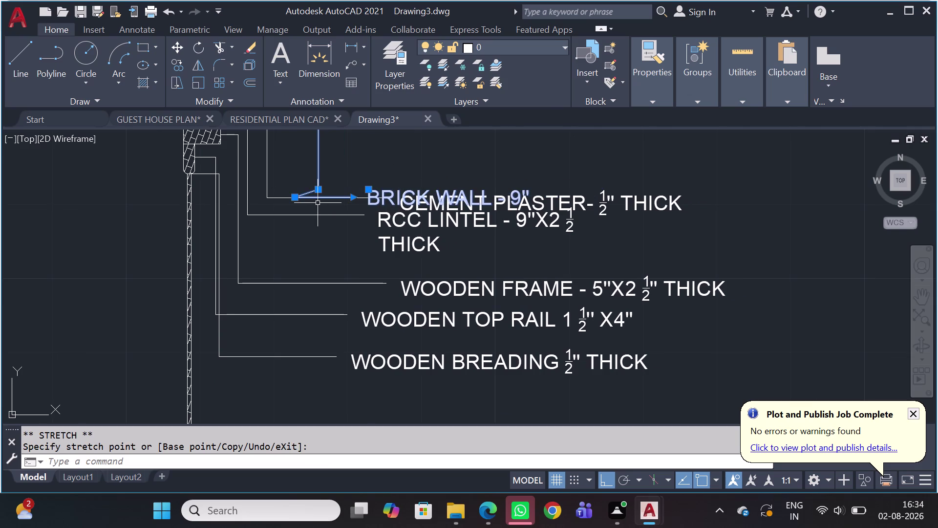
key(Escape)
key(ctrl+z)
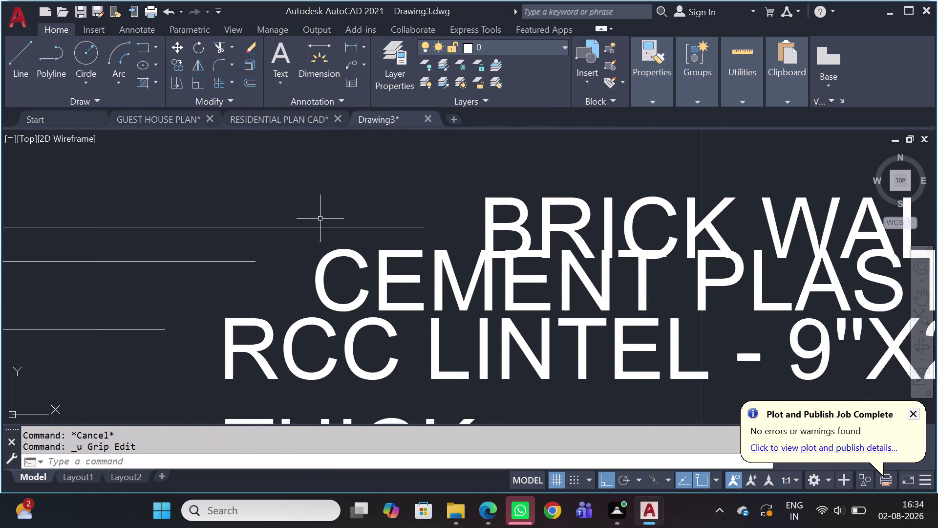
Stretch the BRICK WALL landing 3" left with Ortho, then deselect it.
click(506, 224)
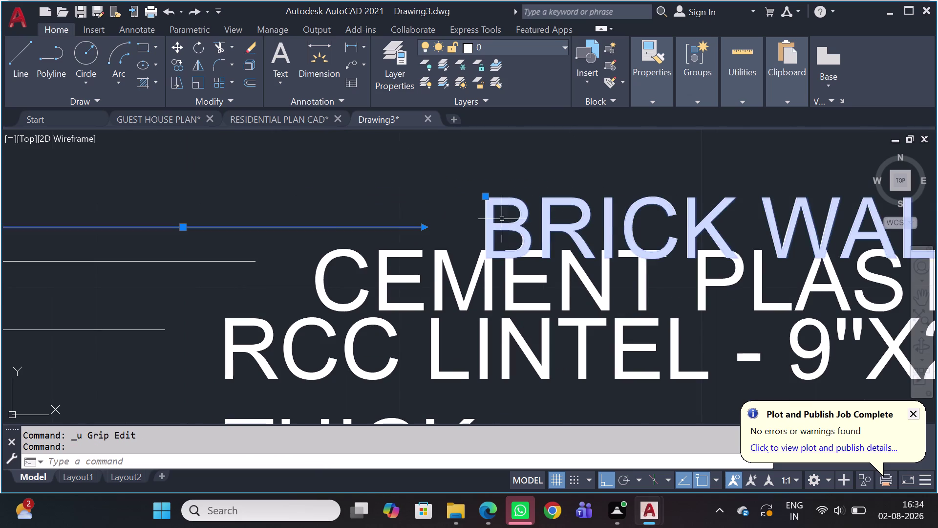
scroll(down, 3)
middle_drag(392, 217, 406, 304)
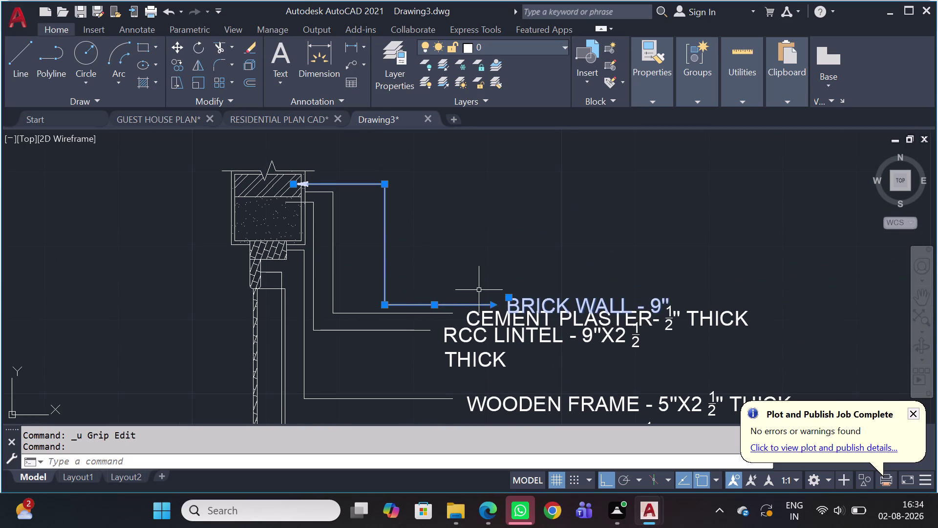
click(509, 296)
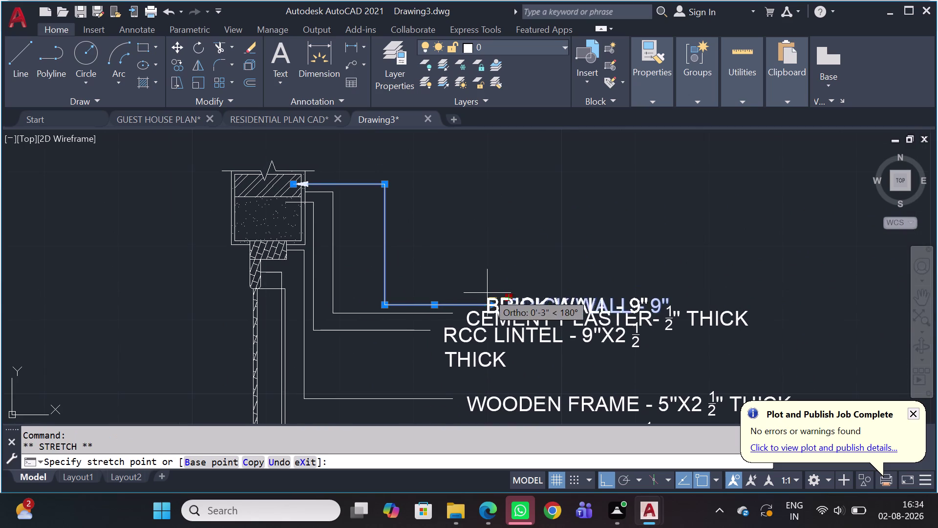
click(424, 296)
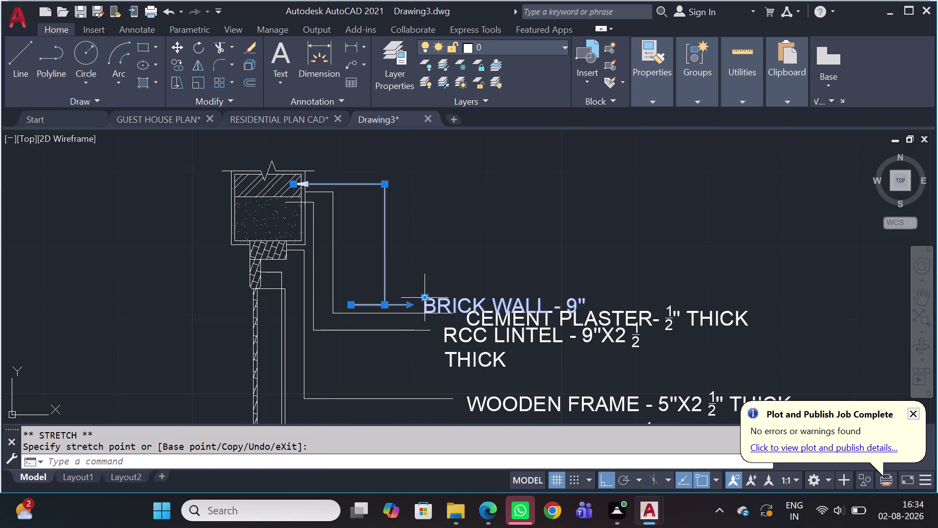
middle_drag(385, 322, 431, 277)
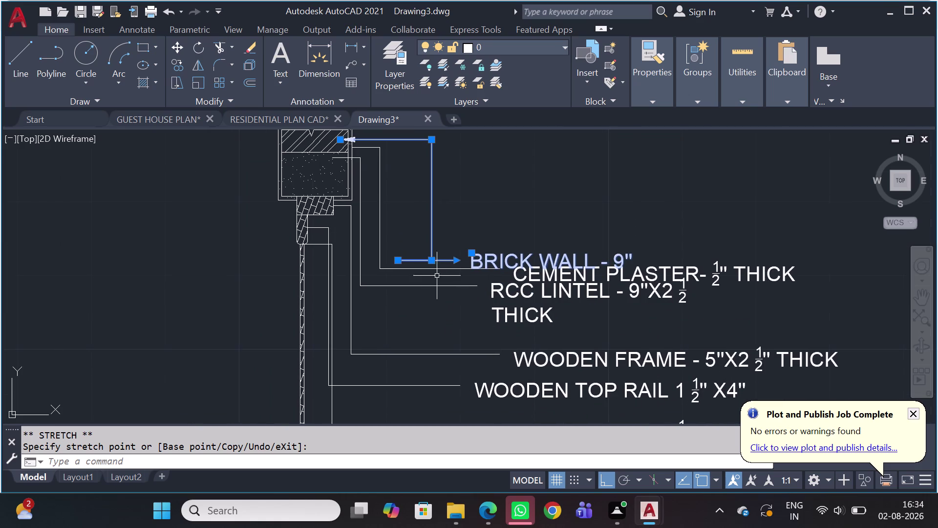
key(Escape)
scroll(up, 3)
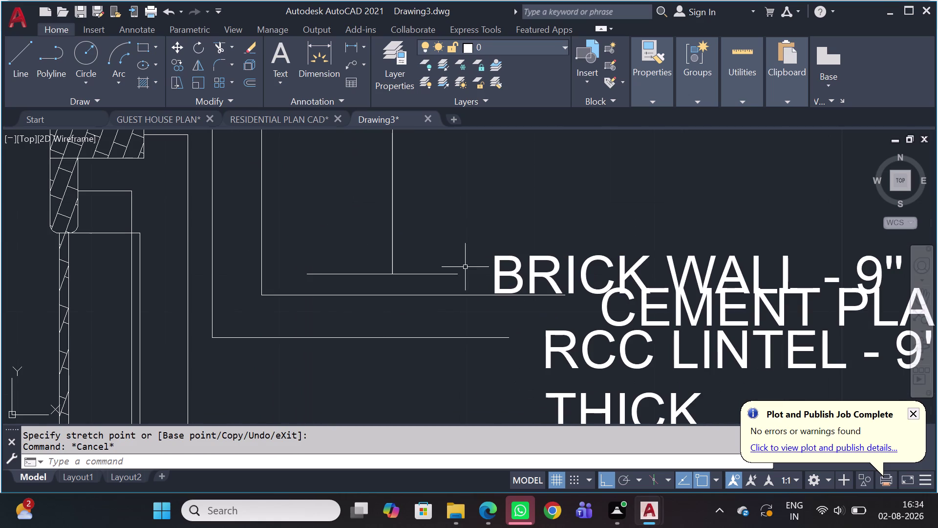
Move the CEMENT PLASTER label's landing left, then undo that attempt.
drag(458, 281, 429, 302)
click(427, 303)
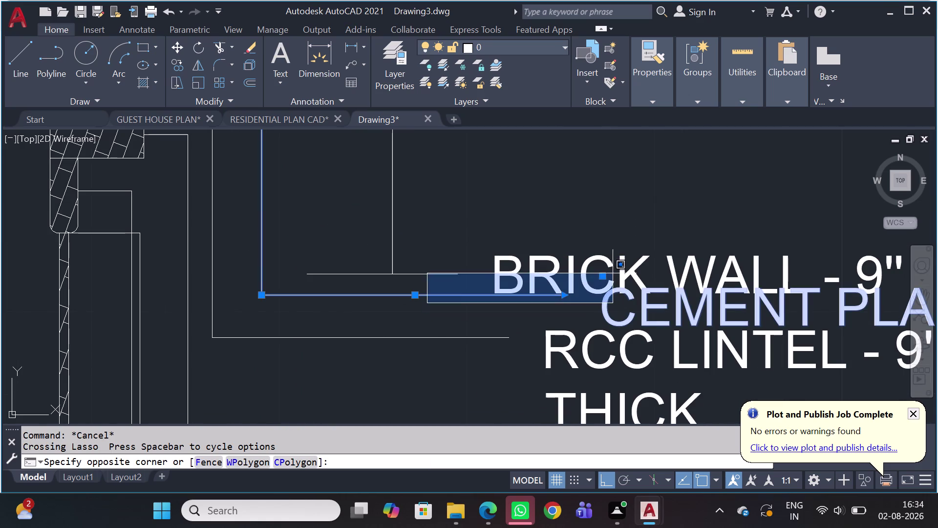
click(593, 275)
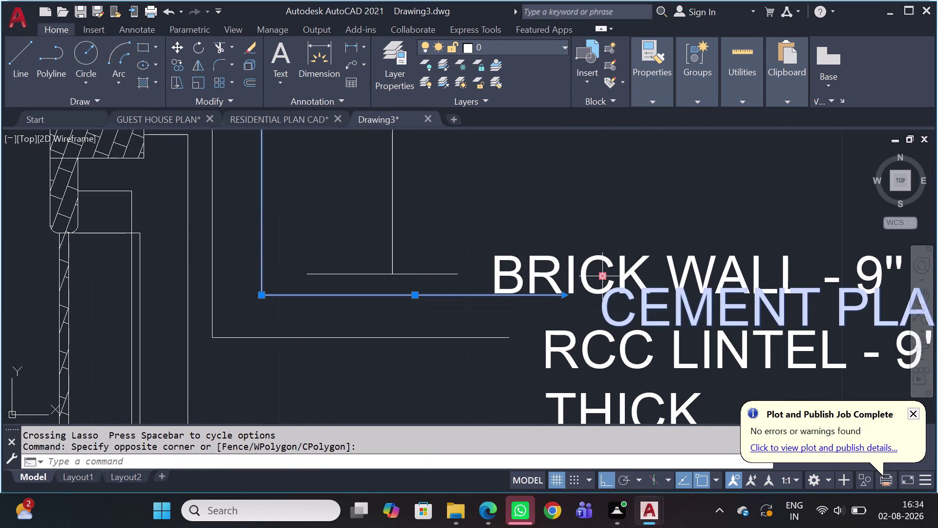
click(606, 275)
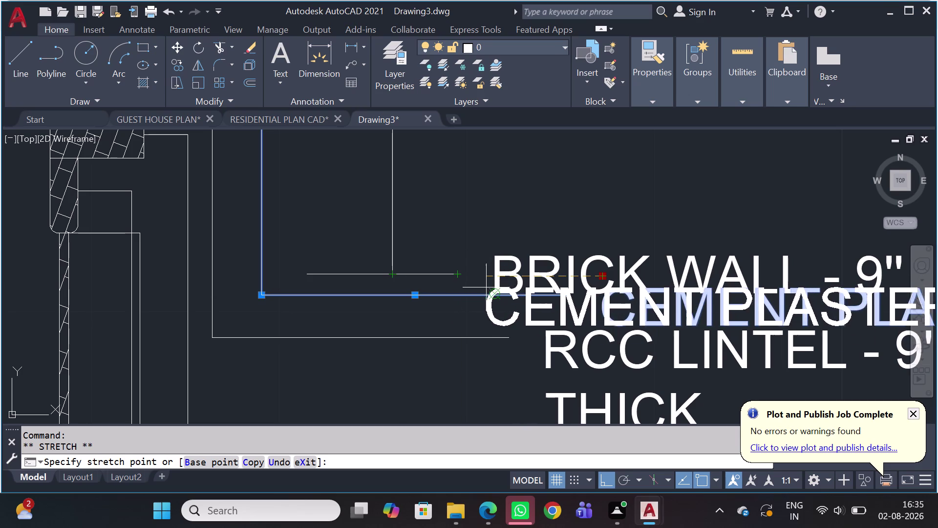
click(482, 289)
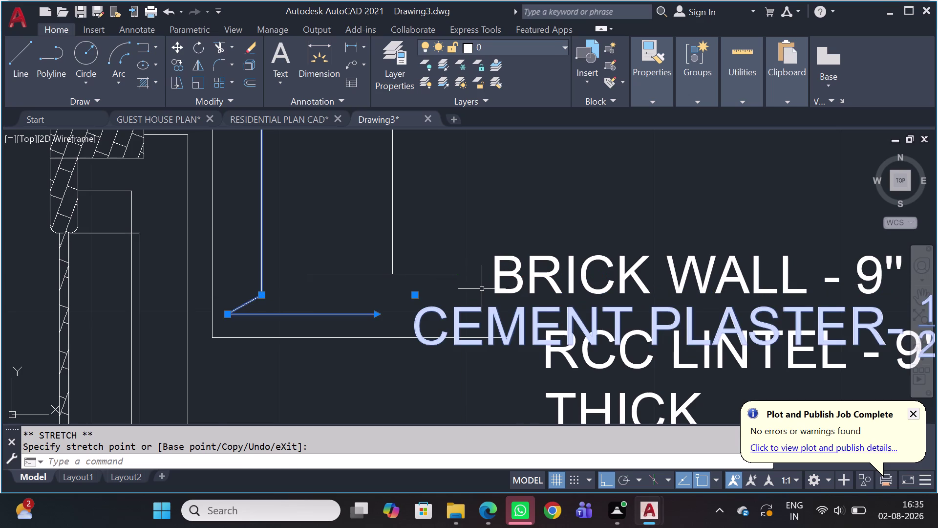
scroll(down, 3)
key(ctrl+z)
key(ctrl+z)
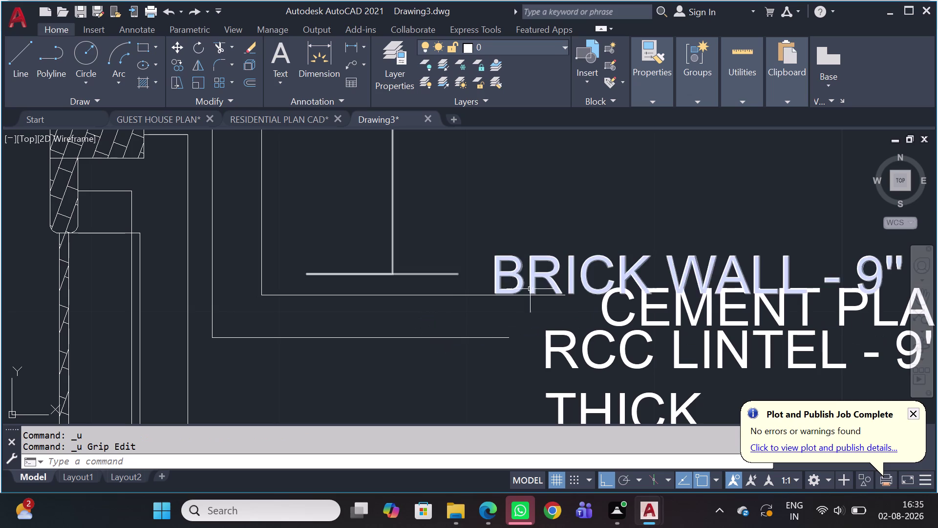
Reselect CEMENT PLASTER and stretch its landing left again.
click(452, 286)
click(373, 308)
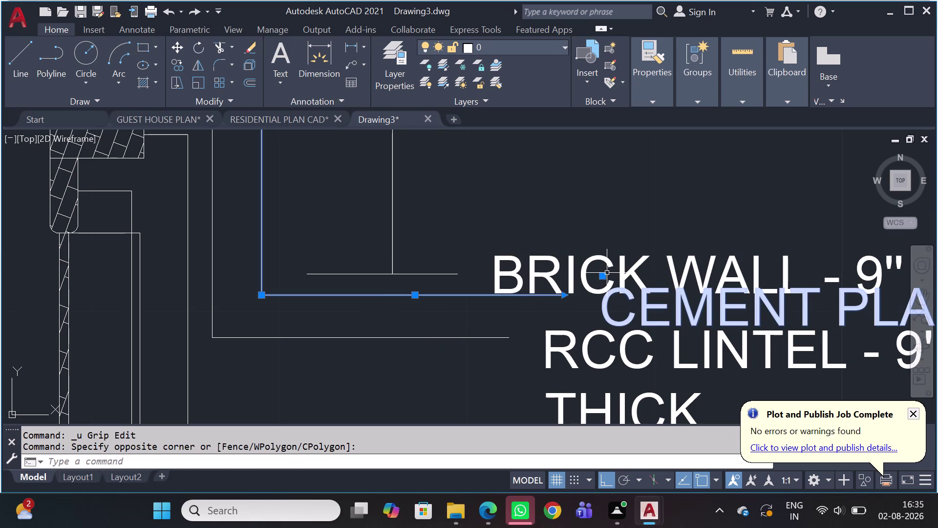
click(605, 275)
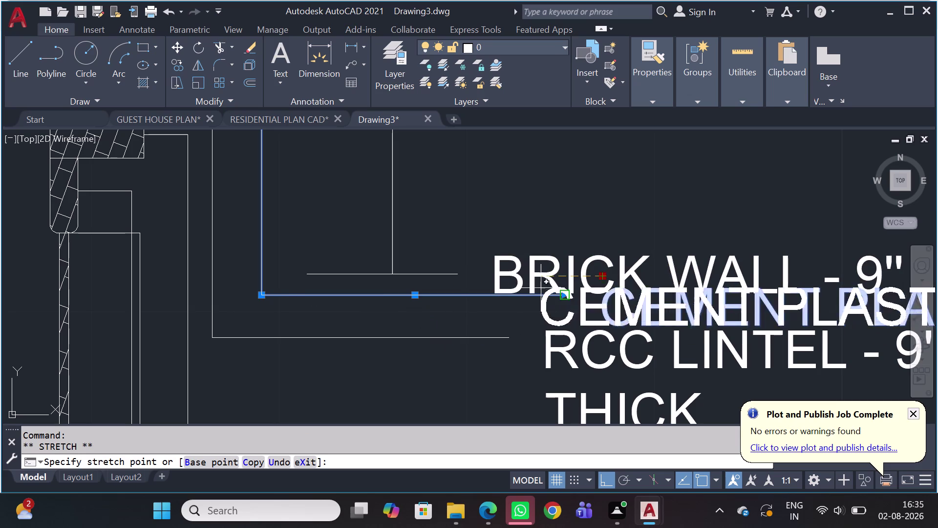
click(485, 287)
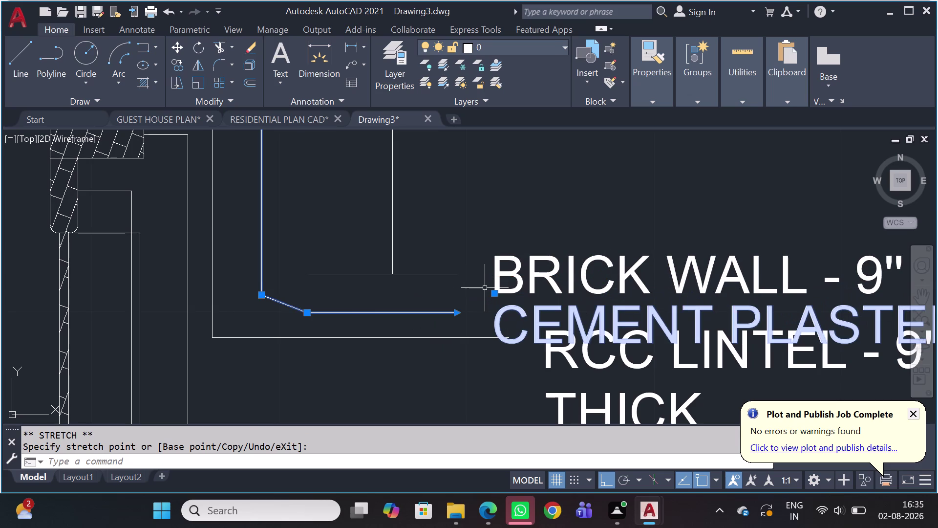
scroll(down, 3)
scroll(up, 3)
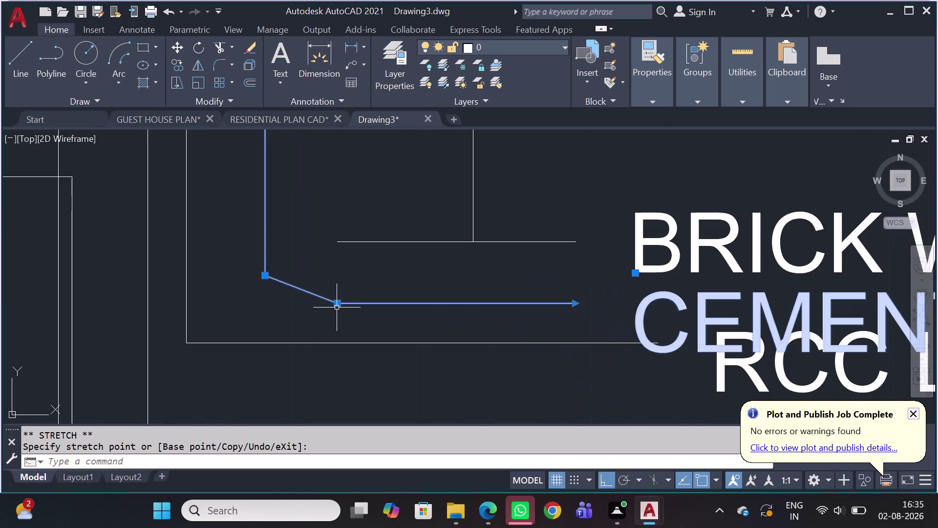
Shift the leader bend point 2.5" left and pick the BRICK WALL landing.
click(338, 305)
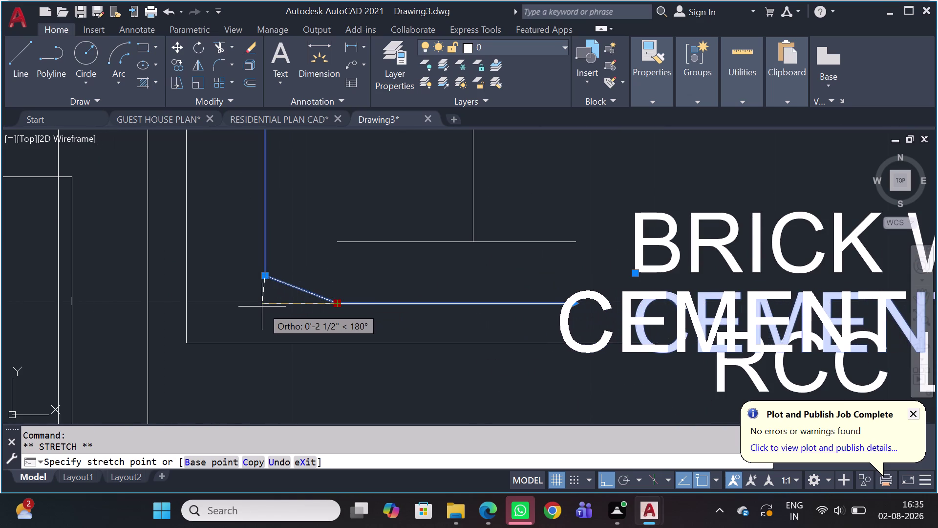
click(262, 306)
scroll(up, 3)
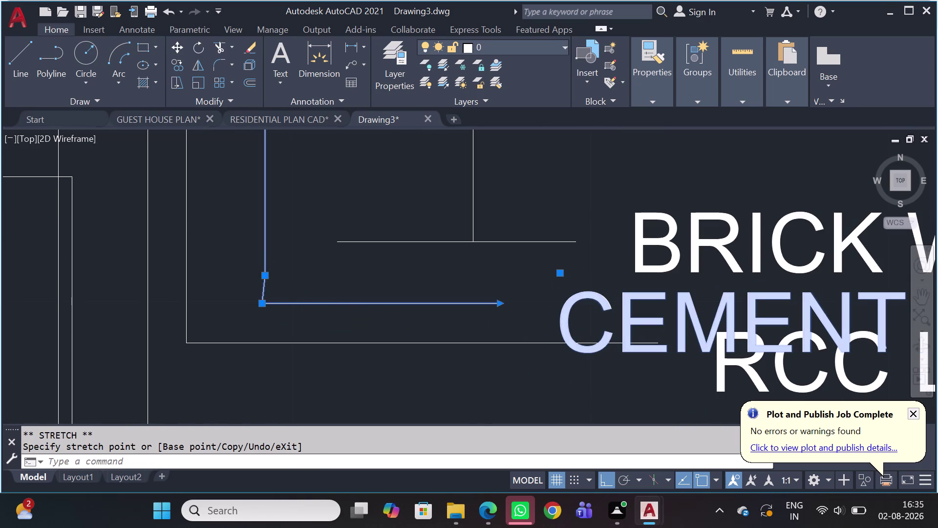
click(260, 305)
click(269, 260)
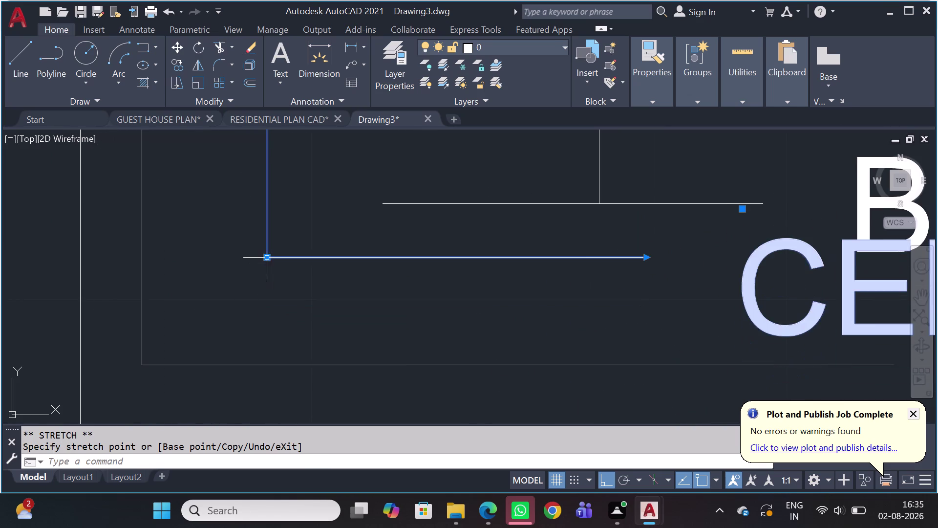
scroll(down, 3)
Stretch the BRICK WALL landing to a new spot, cancel, and reselect the callout.
middle_drag(332, 265, 290, 316)
scroll(down, 3)
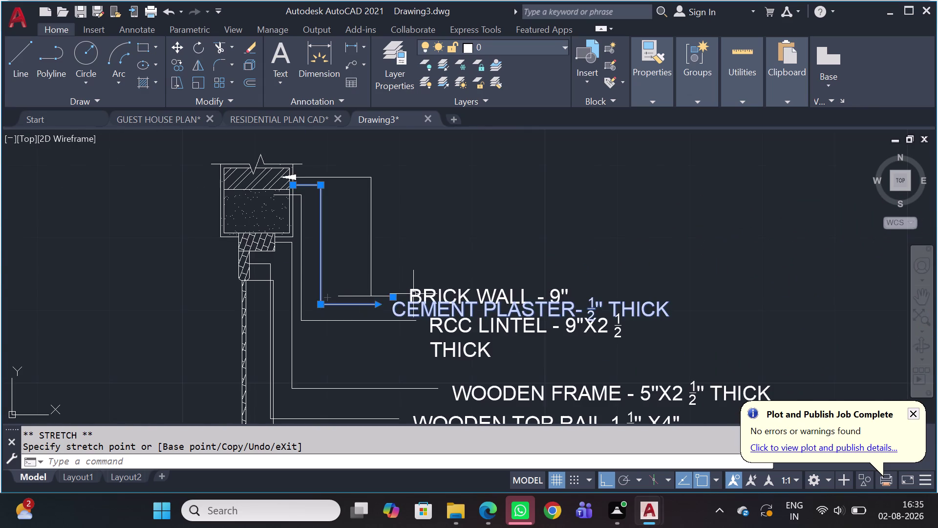
scroll(up, 3)
click(431, 293)
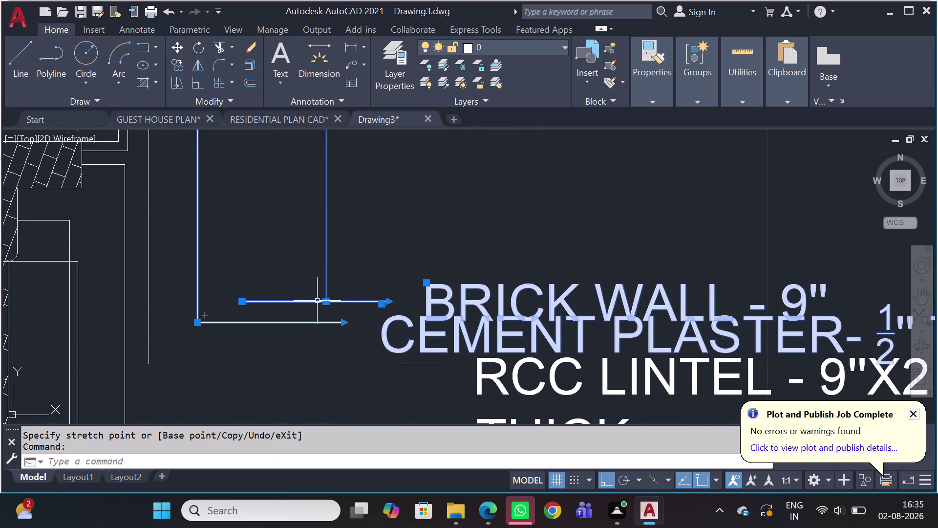
drag(326, 302, 315, 303)
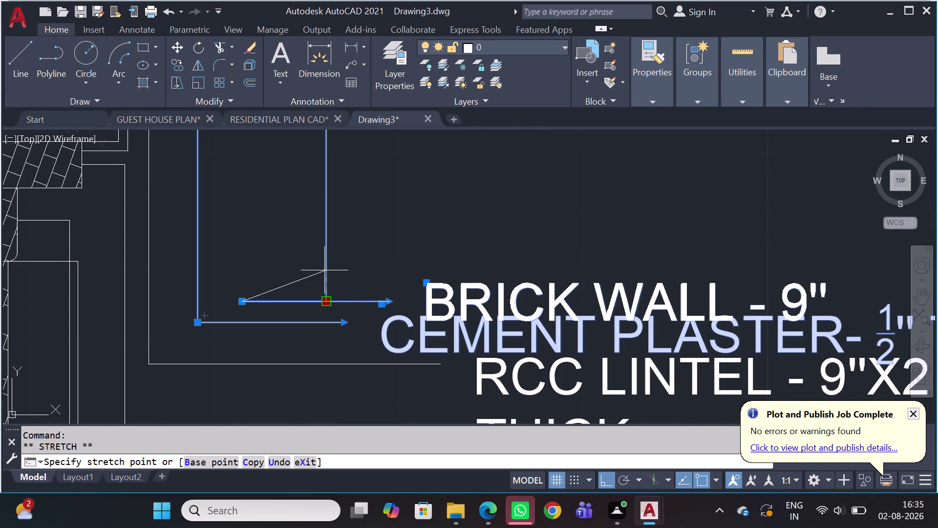
click(325, 268)
key(Escape)
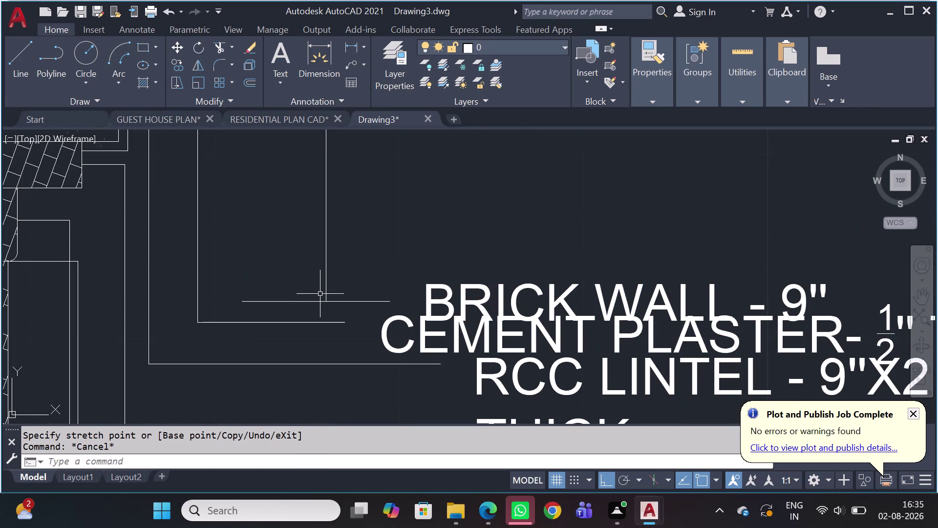
drag(314, 297, 293, 305)
Raise the BRICK WALL leader bend point and label upward.
click(274, 310)
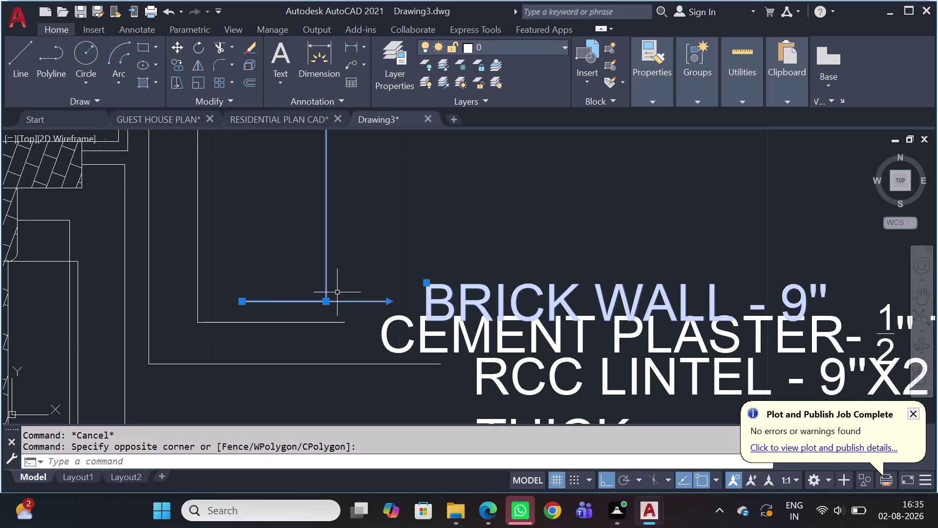
click(329, 299)
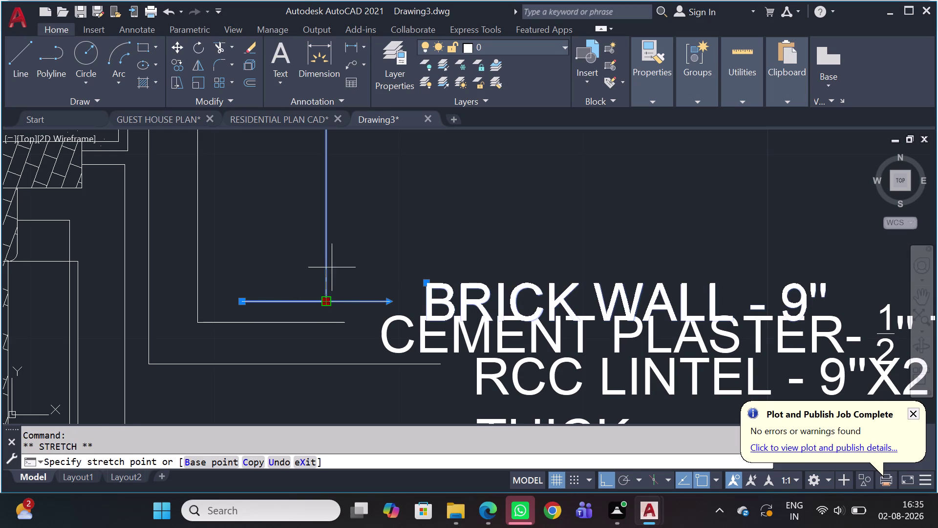
click(302, 198)
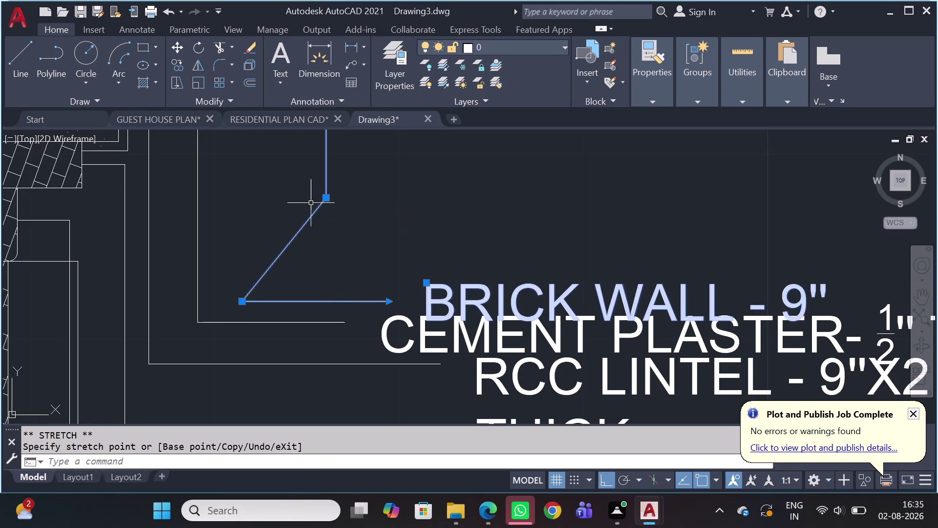
click(244, 298)
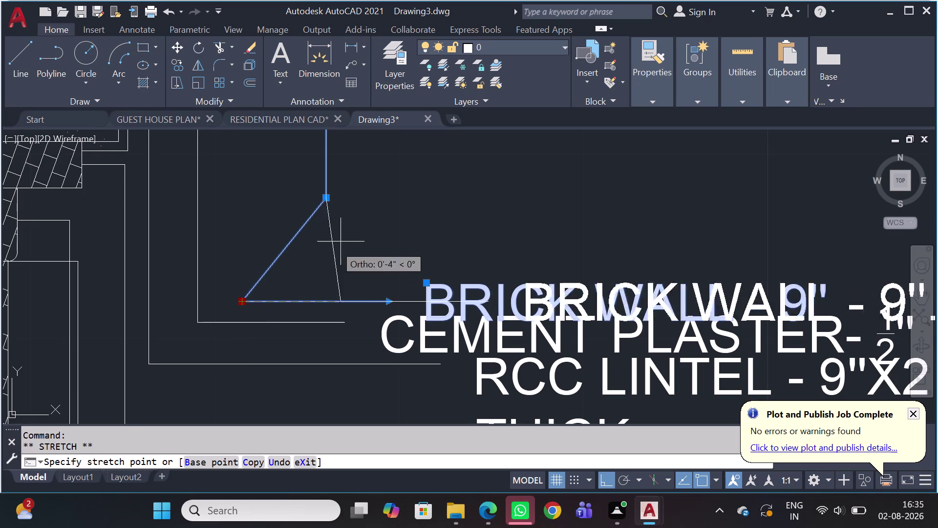
click(324, 200)
scroll(down, 3)
scroll(down, 3)
middle_drag(375, 226, 375, 270)
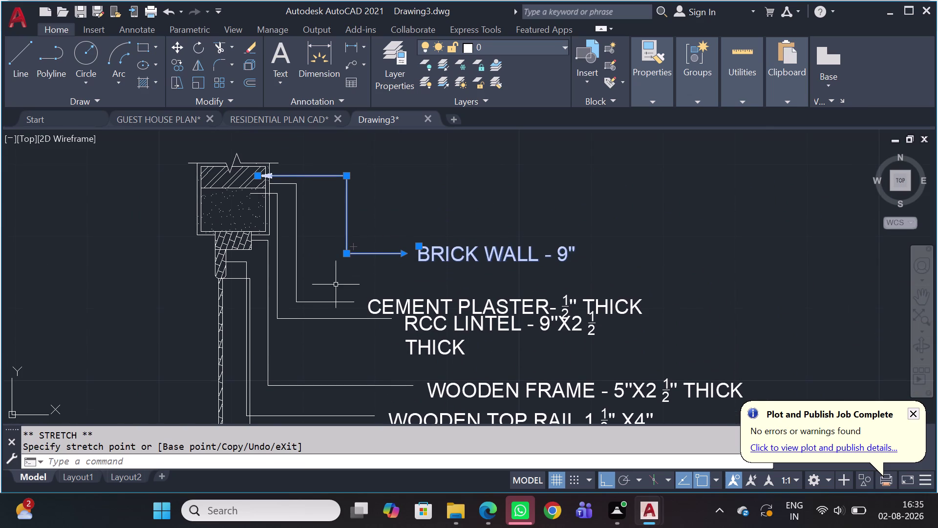
Move the CEMENT PLASTER callout up to sit just below BRICK WALL.
click(330, 299)
click(306, 303)
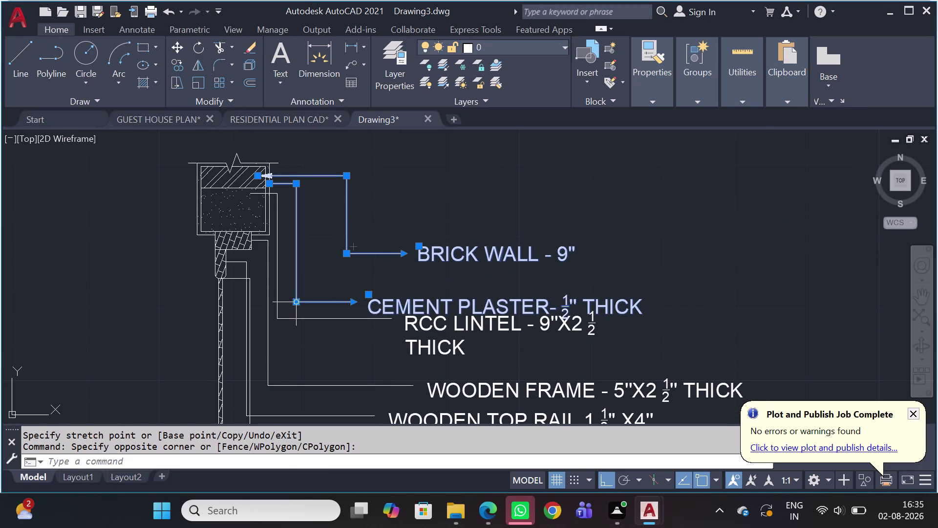
drag(297, 303, 302, 304)
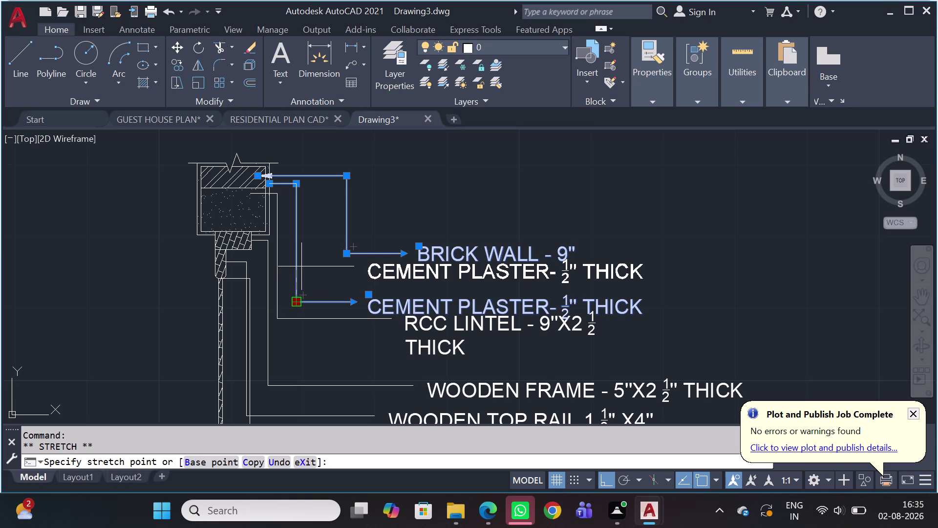
click(308, 272)
key(Escape)
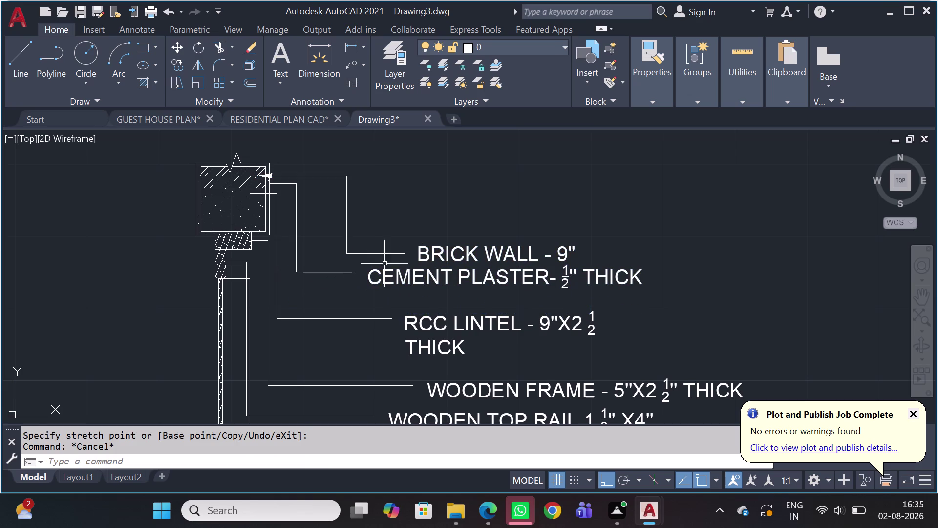
Reposition the BRICK WALL upper bend point and add CEMENT PLASTER to the selection.
click(356, 213)
click(342, 206)
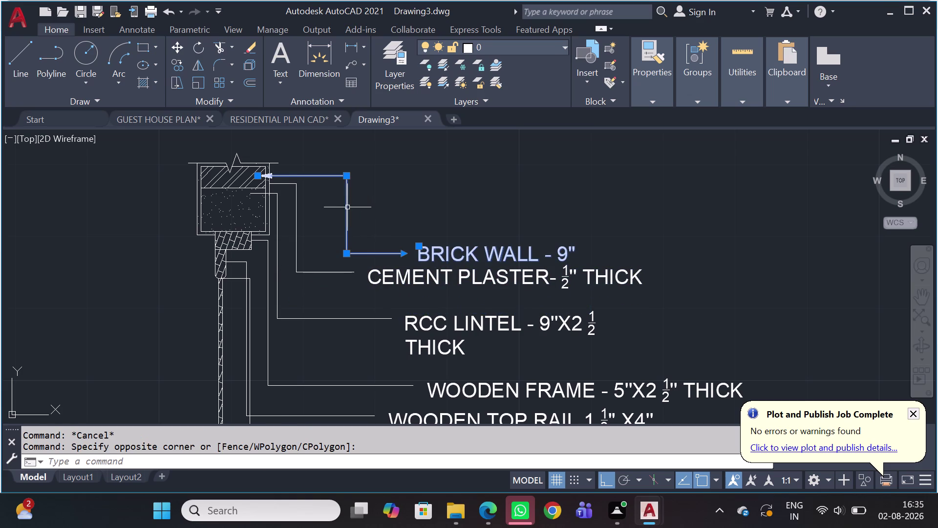
click(345, 175)
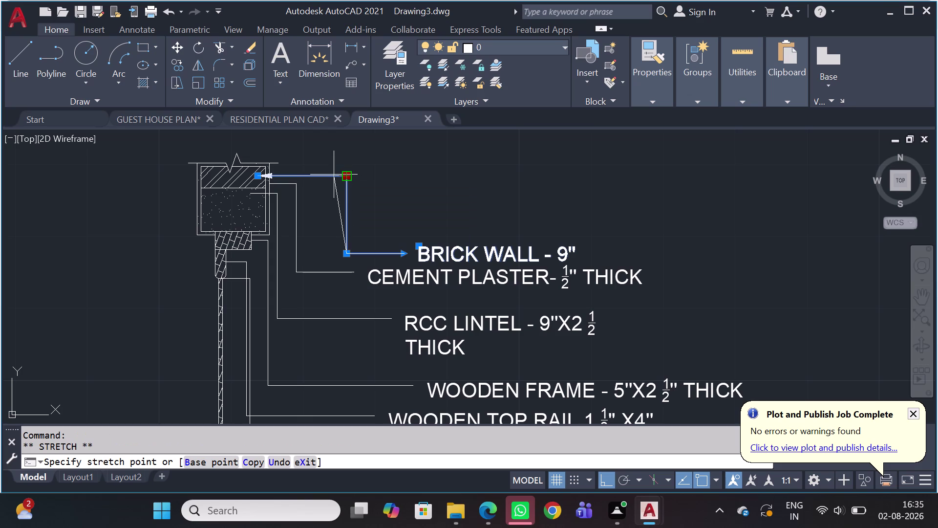
click(331, 174)
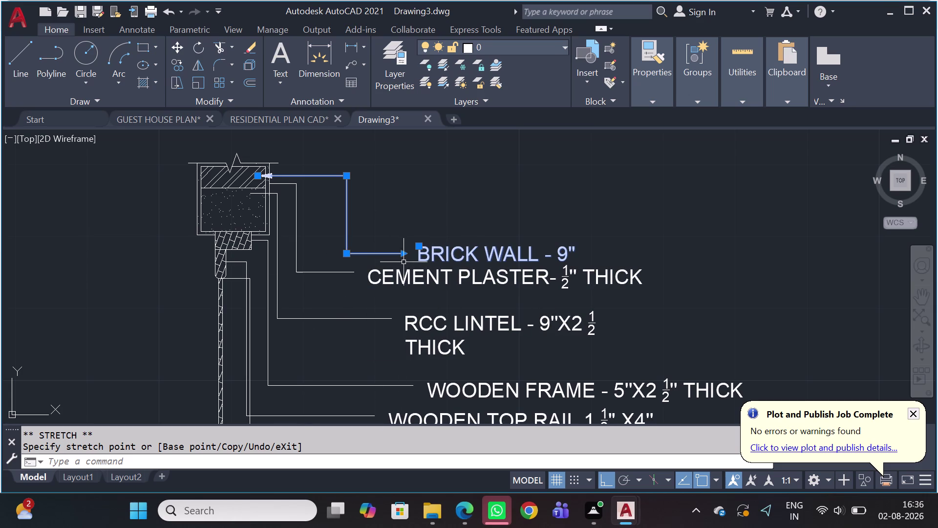
click(308, 270)
Stretch the CEMENT PLASTER landing under BRICK WALL, then undo that attempt.
click(301, 283)
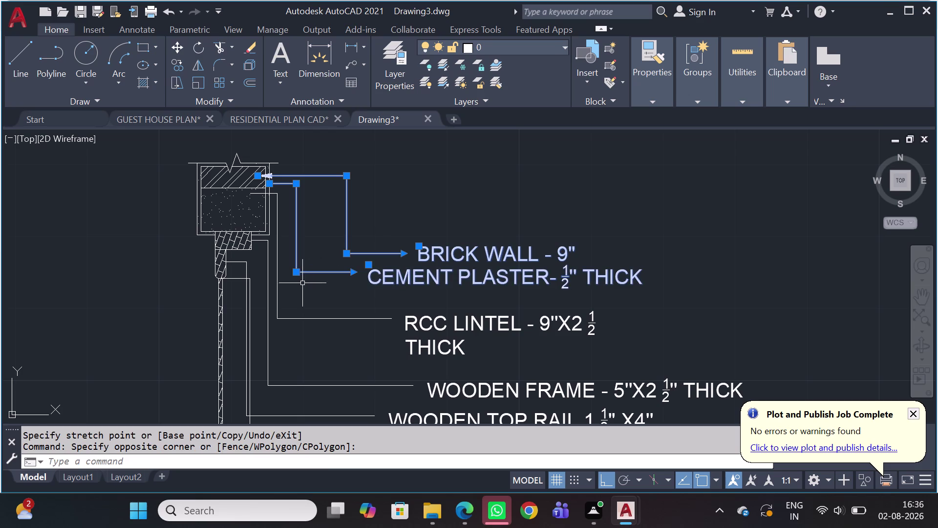
scroll(up, 3)
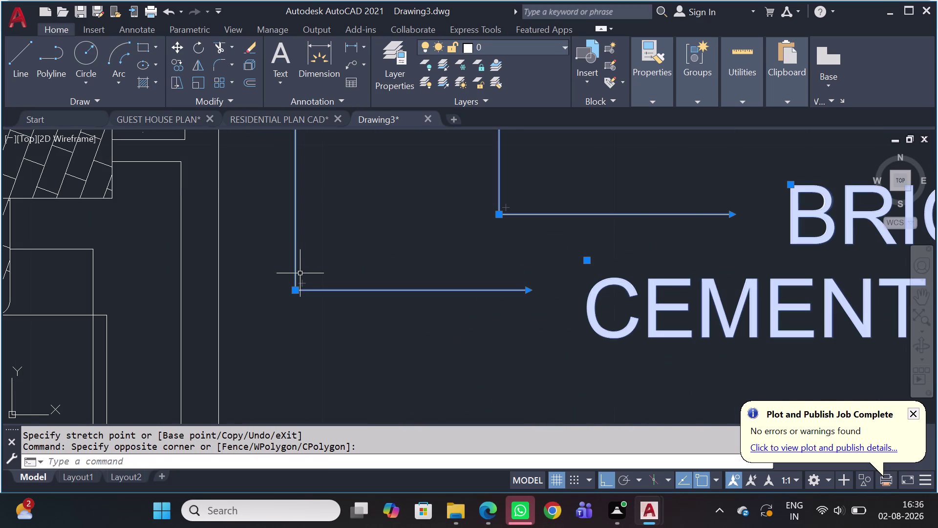
scroll(down, 3)
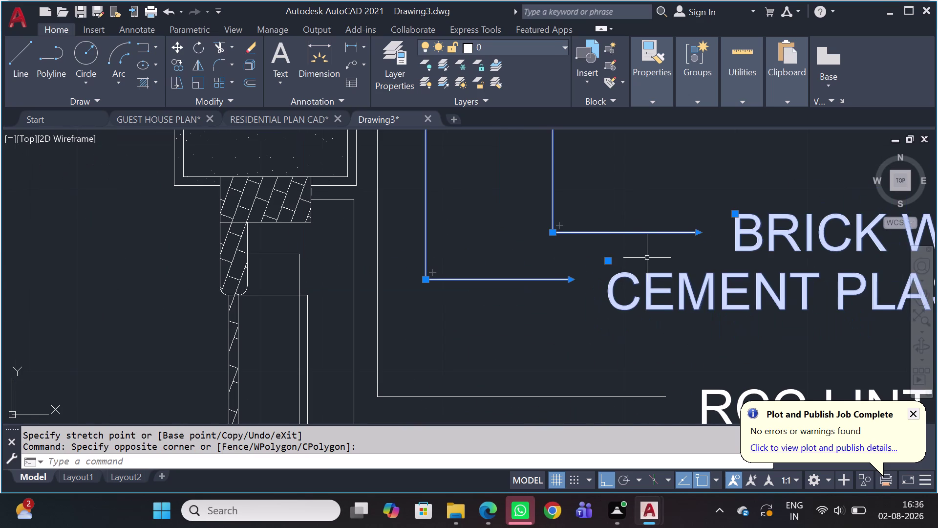
middle_drag(645, 258, 496, 255)
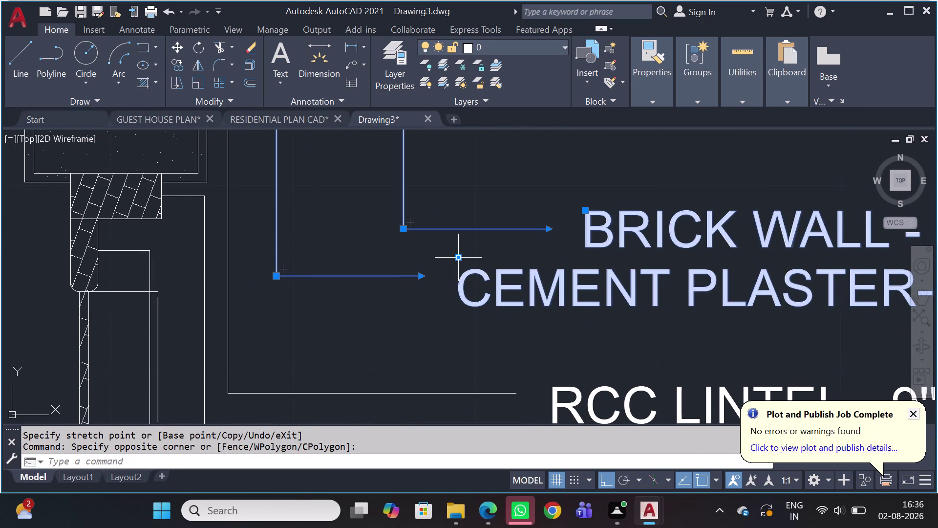
drag(455, 255, 463, 255)
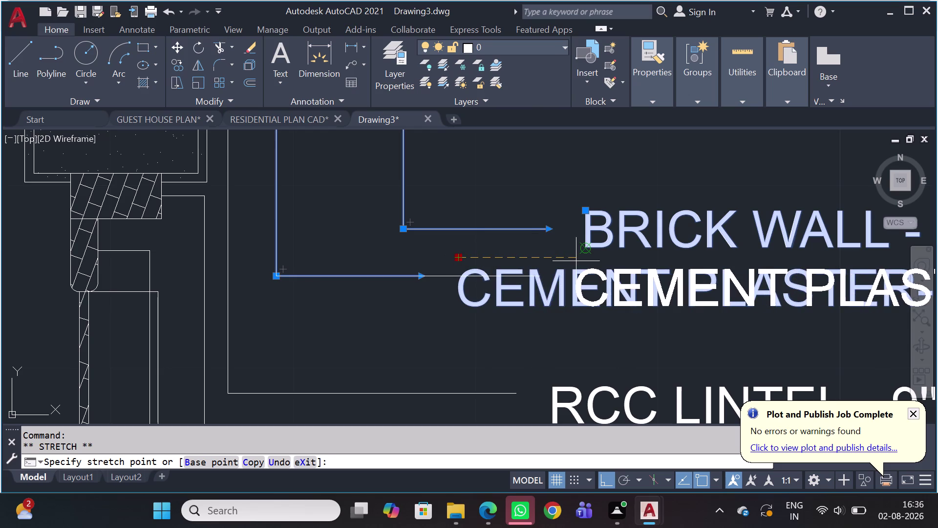
click(580, 262)
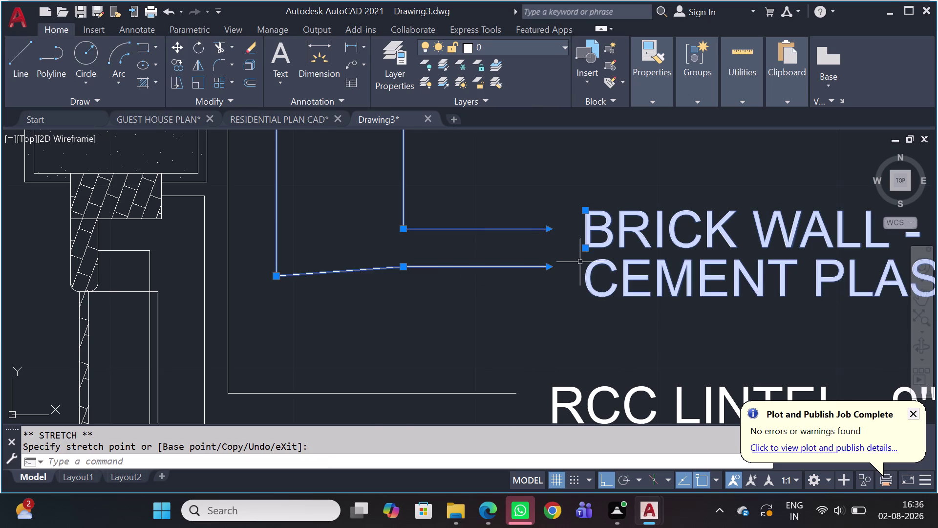
scroll(down, 3)
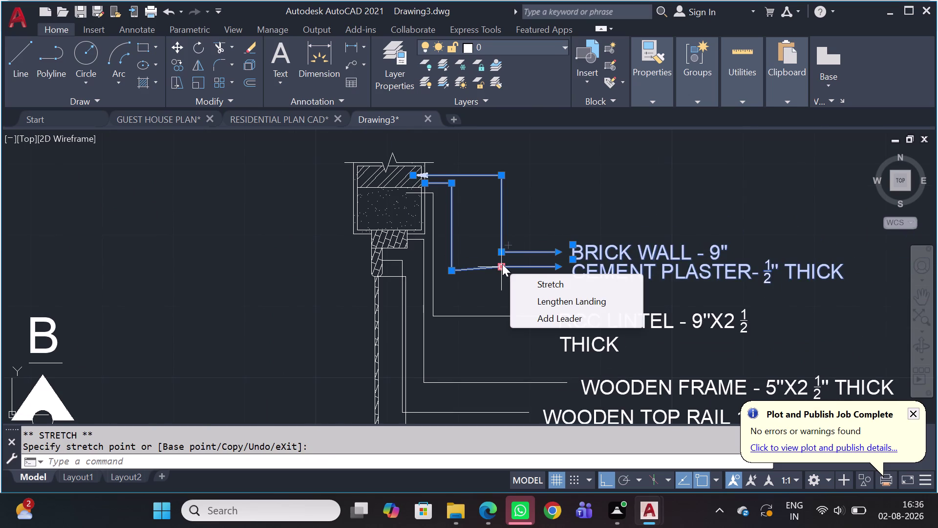
key(Escape)
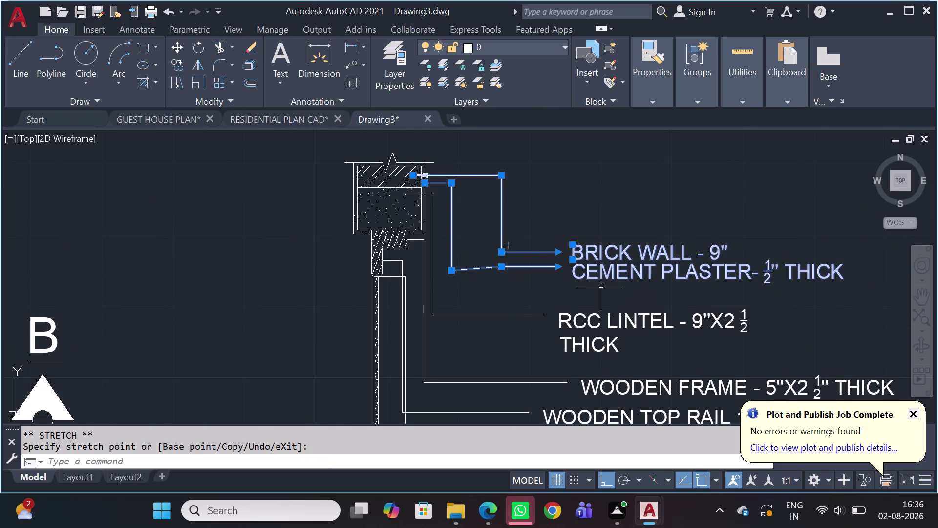
key(ctrl+z)
key(ctrl+z)
Reselect CEMENT PLASTER and stretch its landing so the text sits under BRICK WALL.
click(517, 276)
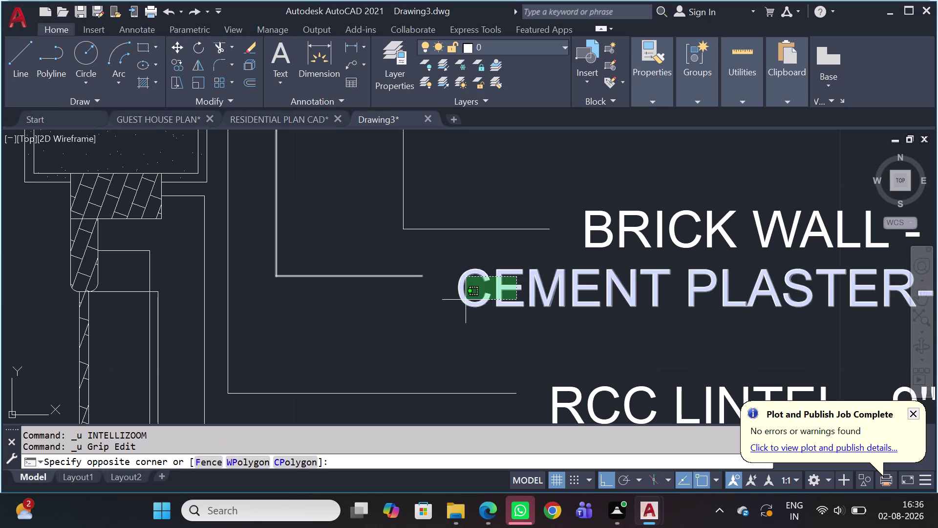
click(463, 301)
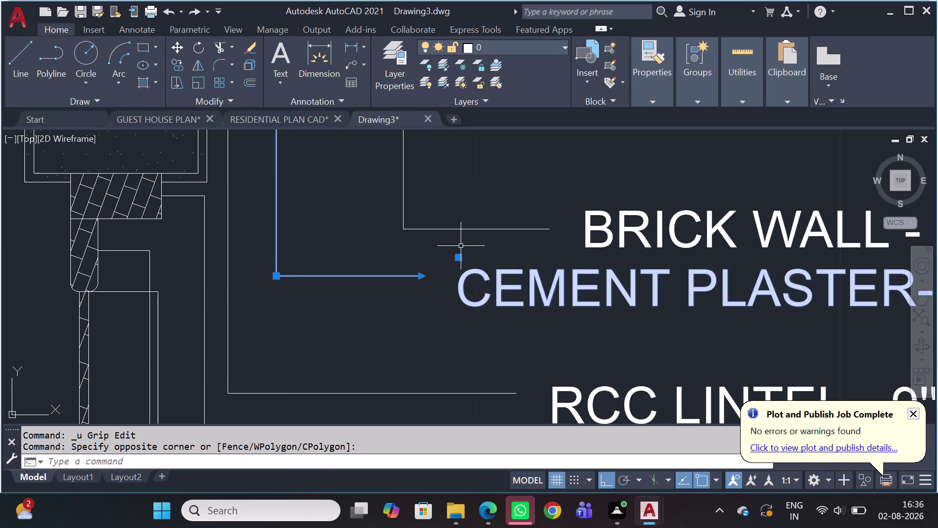
click(456, 256)
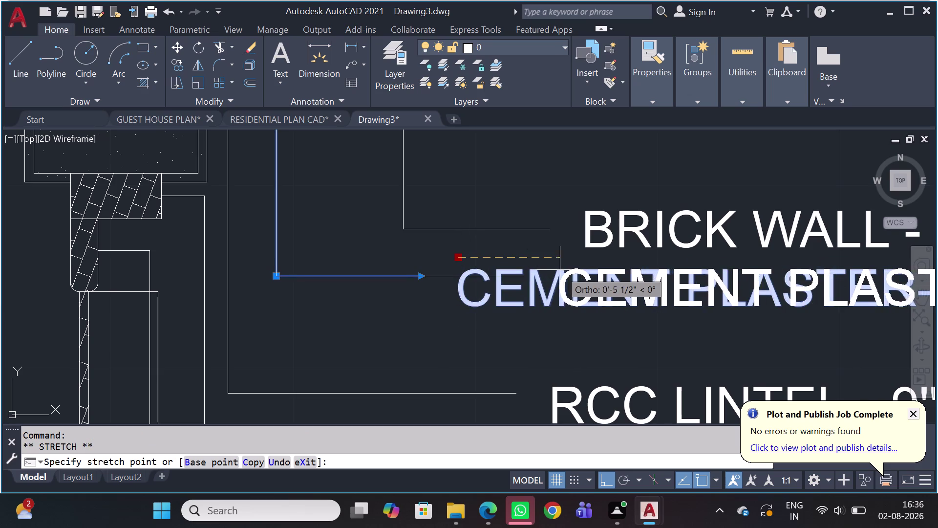
click(571, 270)
scroll(down, 3)
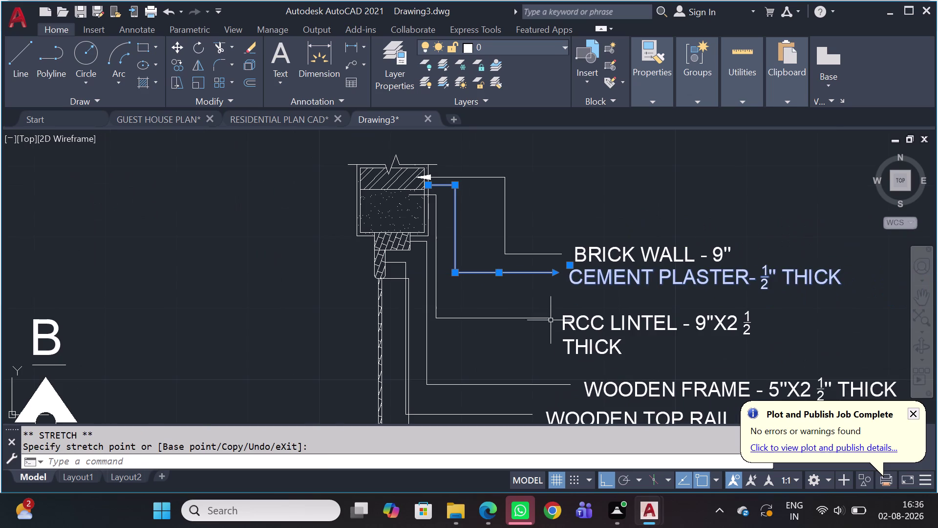
key(Escape)
Move the RCC LINTEL callout up so it sits just below CEMENT PLASTER.
click(566, 317)
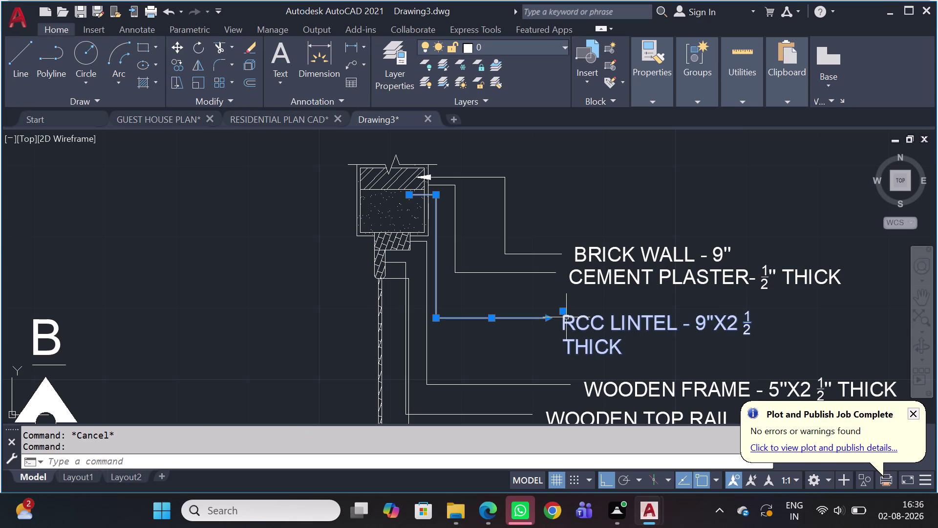
click(434, 322)
click(433, 292)
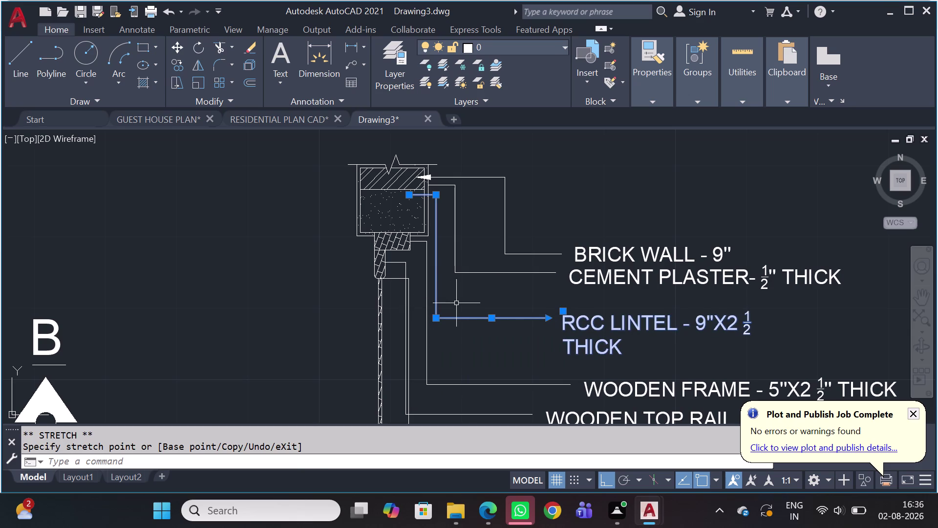
click(490, 319)
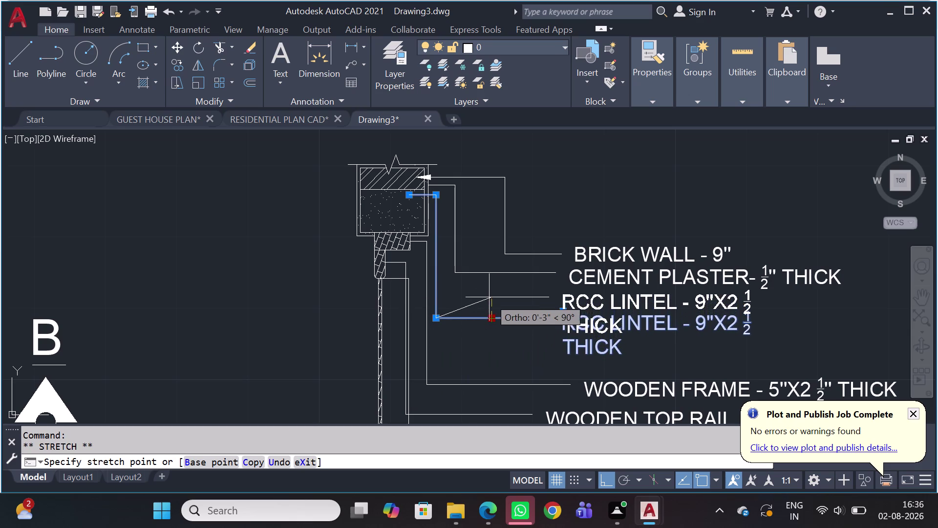
click(491, 297)
click(438, 317)
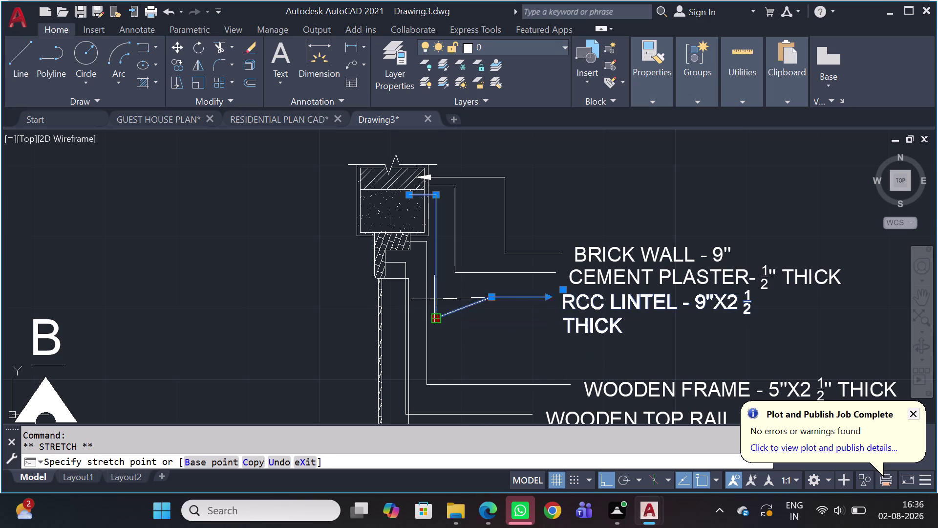
Try repositioning the RCC LINTEL leader's lower corner grip, then cancel the adjustment.
scroll(up, 3)
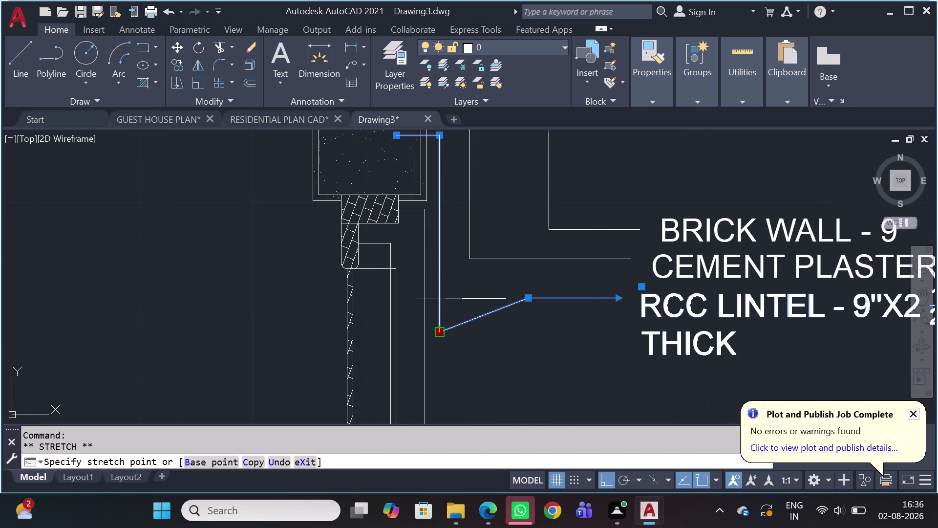
click(440, 299)
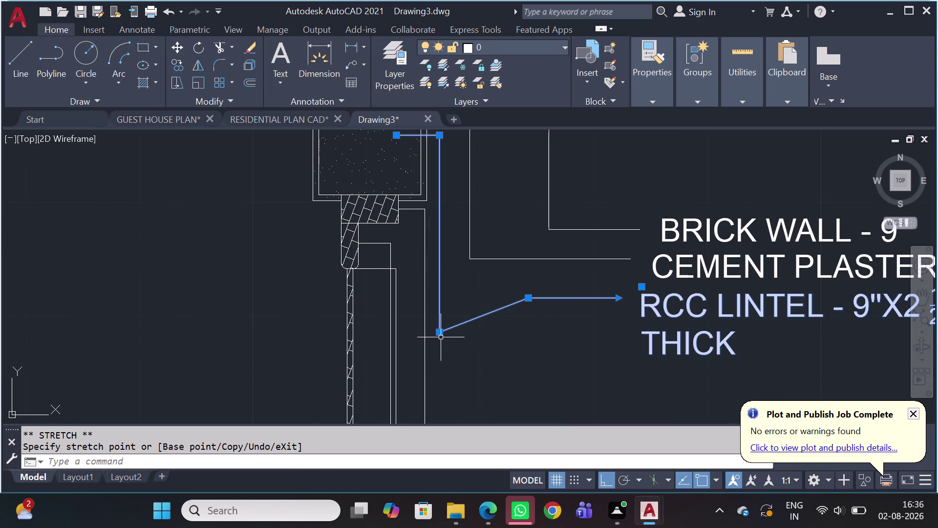
click(439, 331)
click(440, 295)
click(439, 330)
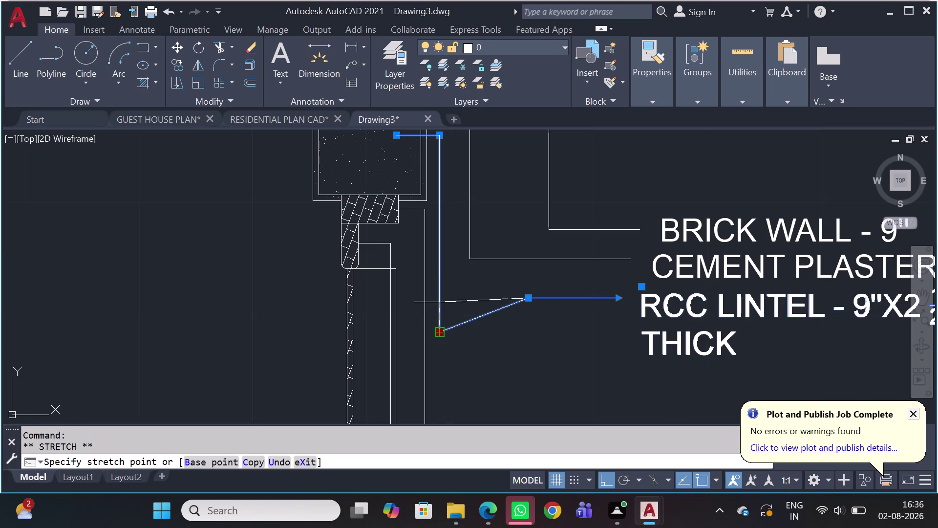
click(438, 294)
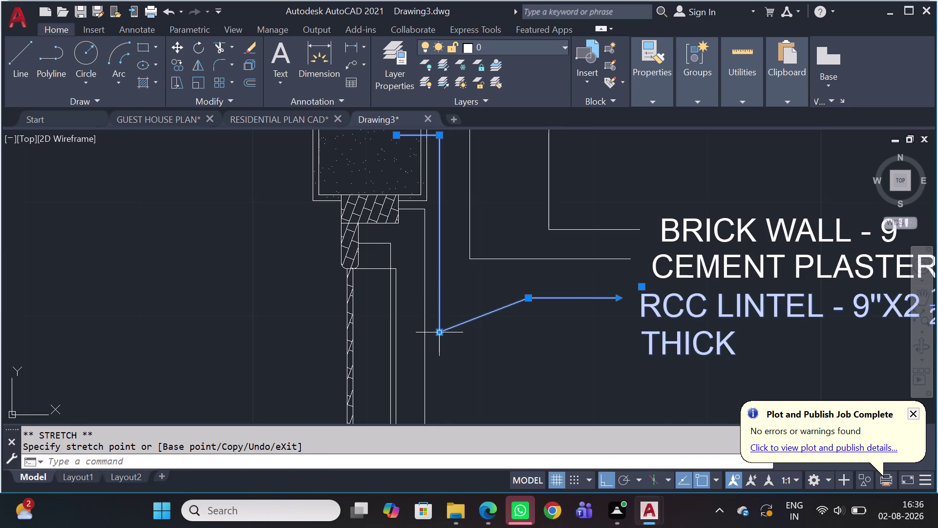
click(439, 335)
click(441, 301)
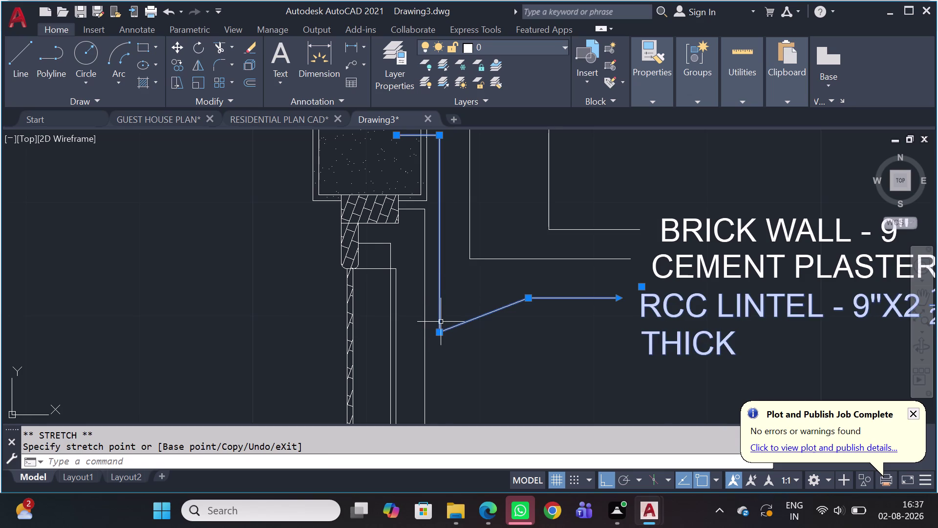
key(Escape)
Reselect the RCC LINTEL callout and its lower corner grip, then clear the selection.
click(435, 330)
click(448, 311)
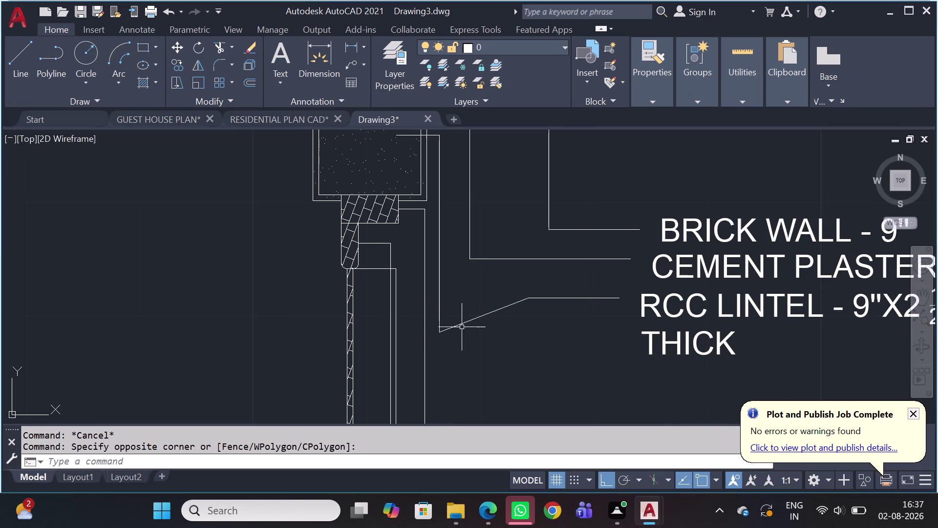
click(463, 328)
click(456, 313)
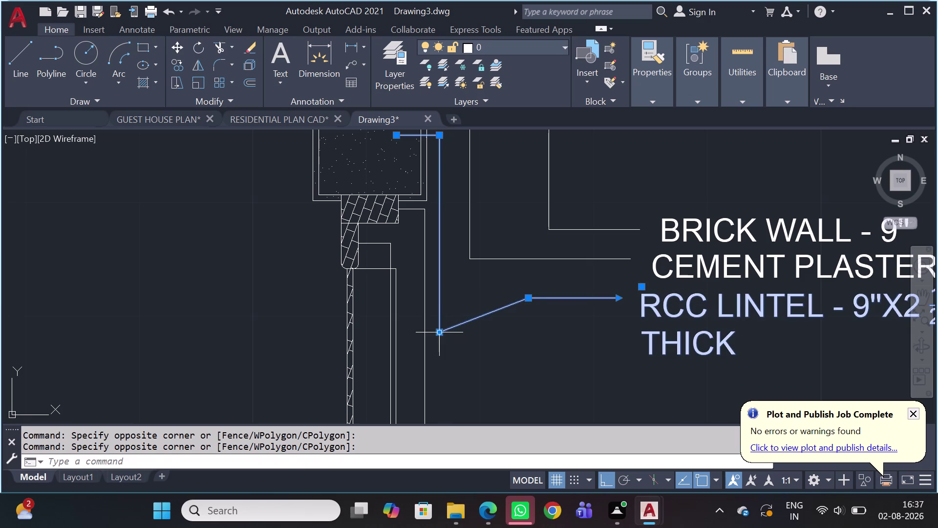
click(442, 332)
click(440, 305)
key(Escape)
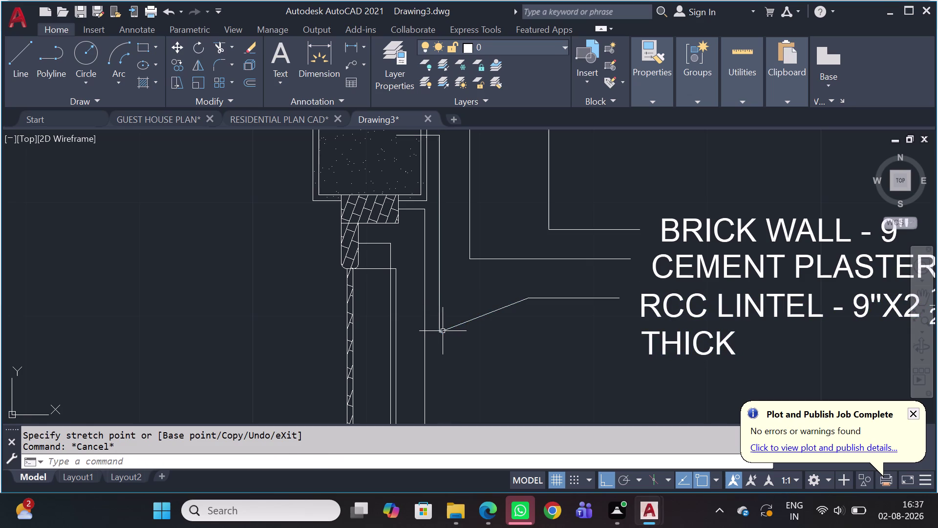
drag(484, 323, 484, 318)
click(485, 274)
key(Escape)
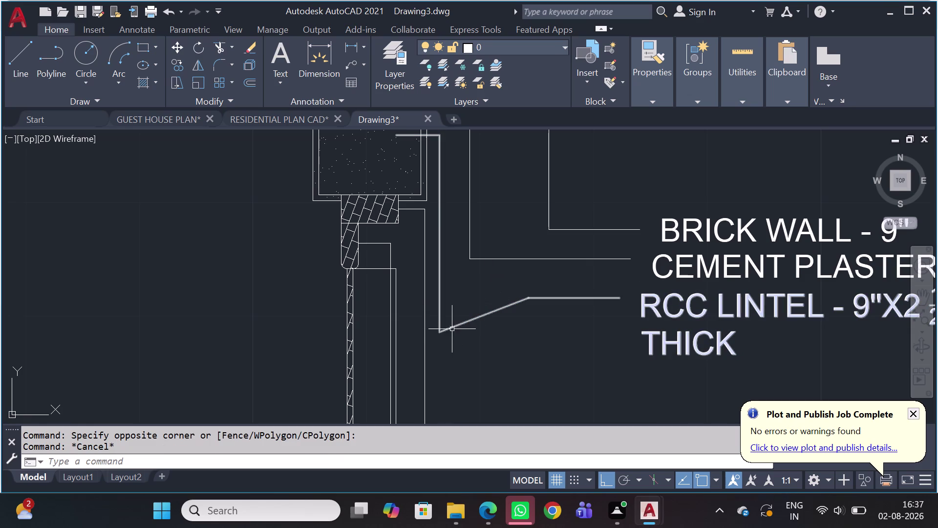
Shift the RCC LINTEL leader's middle bend point up and to the right.
click(437, 302)
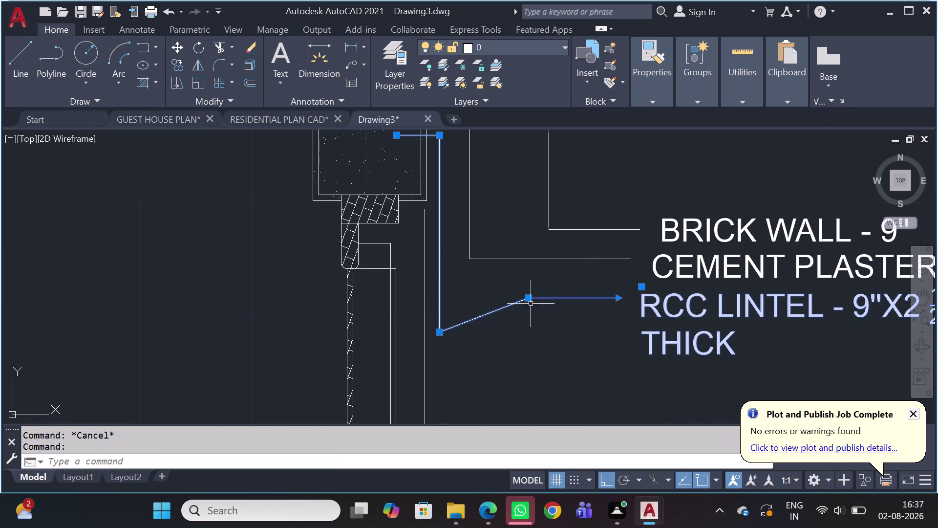
click(530, 299)
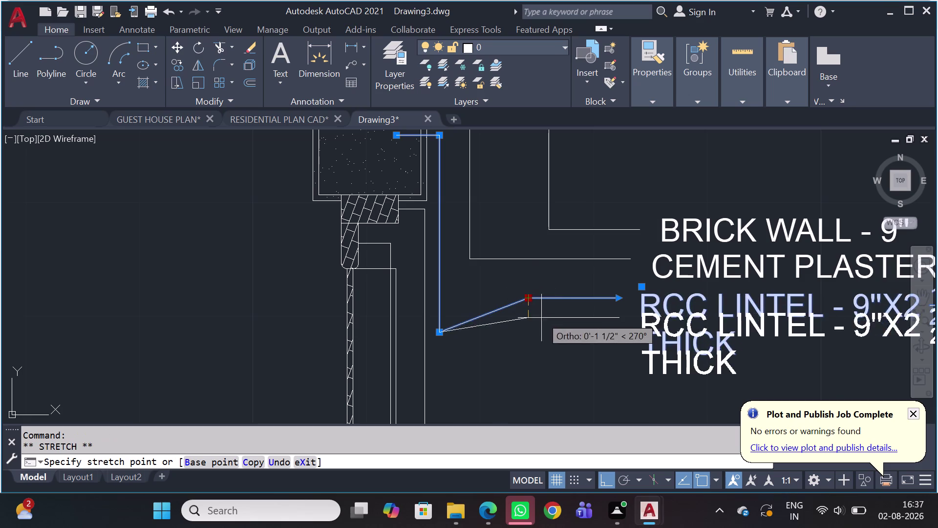
click(558, 327)
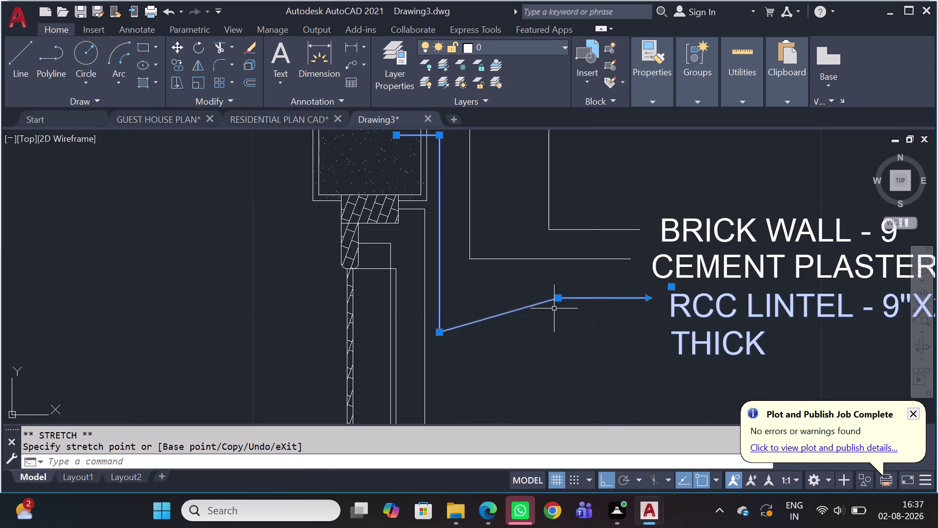
click(561, 296)
click(590, 331)
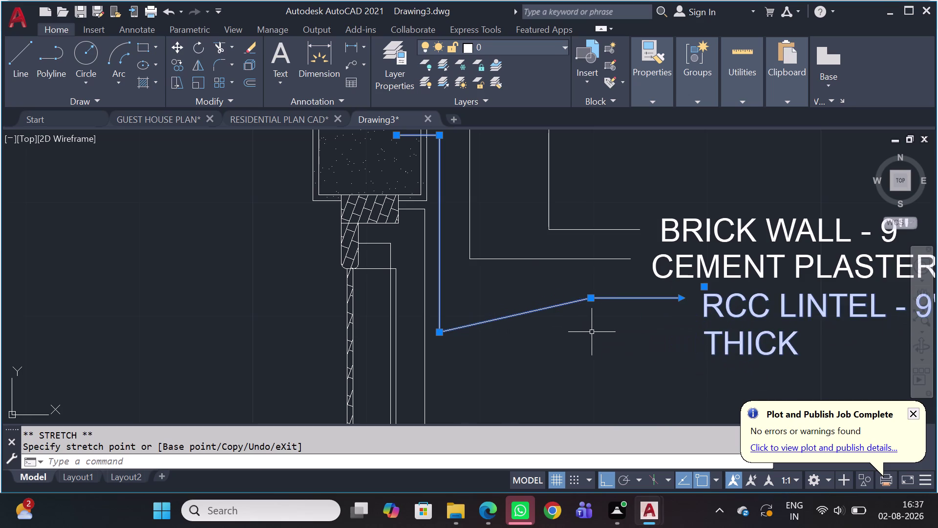
click(593, 299)
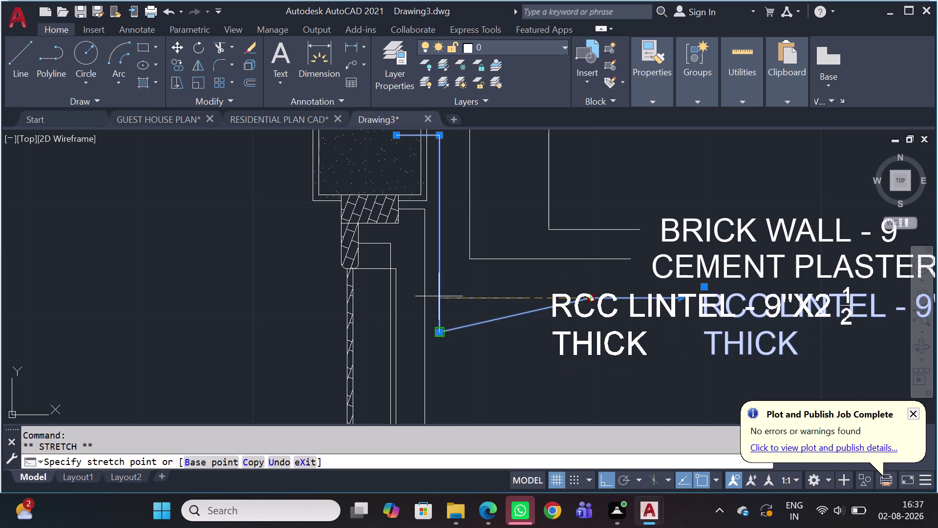
Bring the leader's lower corner level with the lintel label.
click(438, 296)
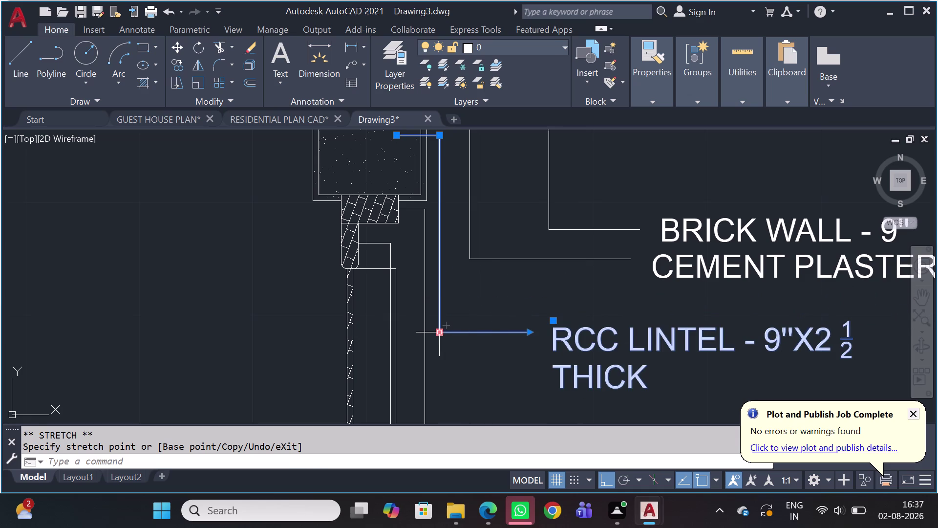
click(438, 329)
click(444, 290)
click(439, 330)
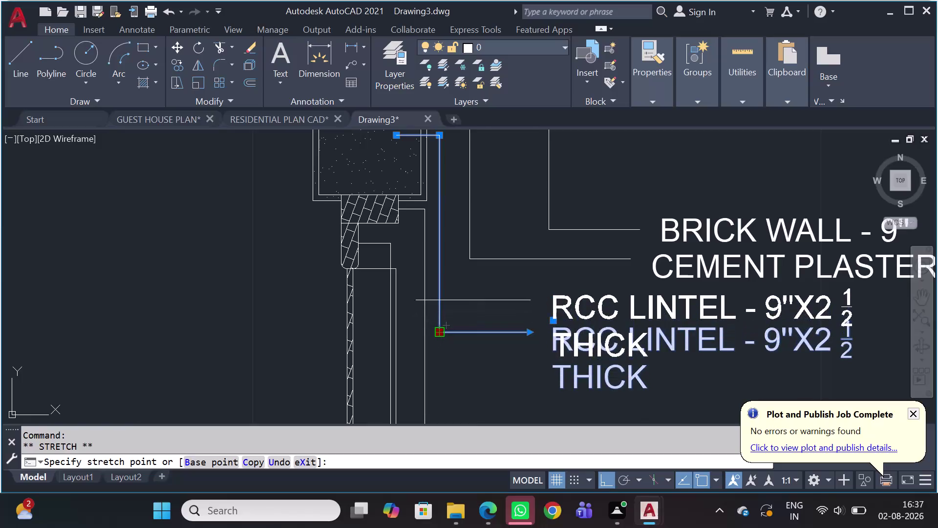
click(439, 296)
Zoom in and snap the leader corner precisely onto the line.
scroll(up, 3)
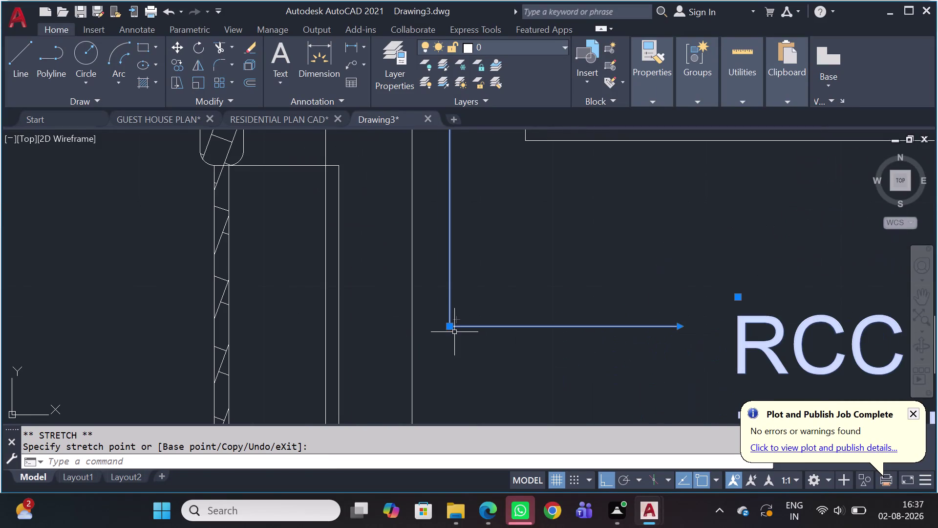
scroll(up, 3)
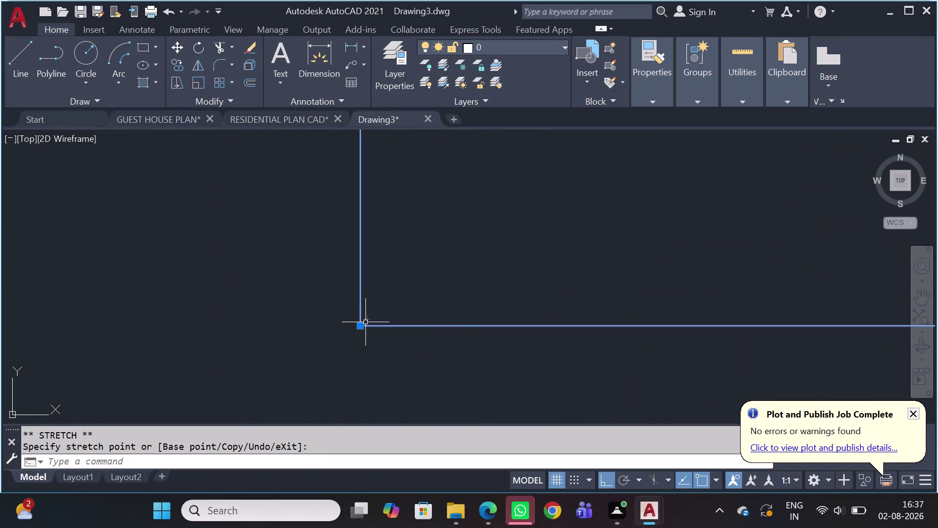
click(357, 326)
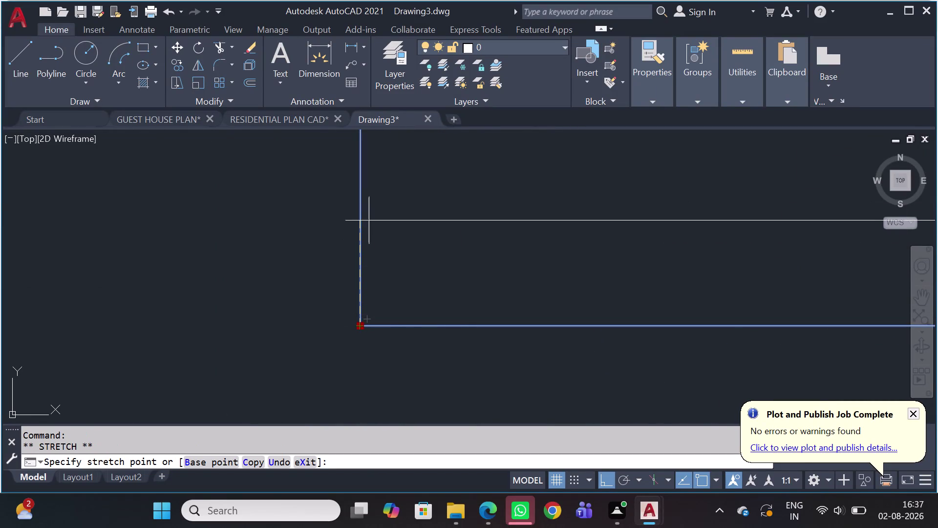
middle_drag(369, 199, 287, 438)
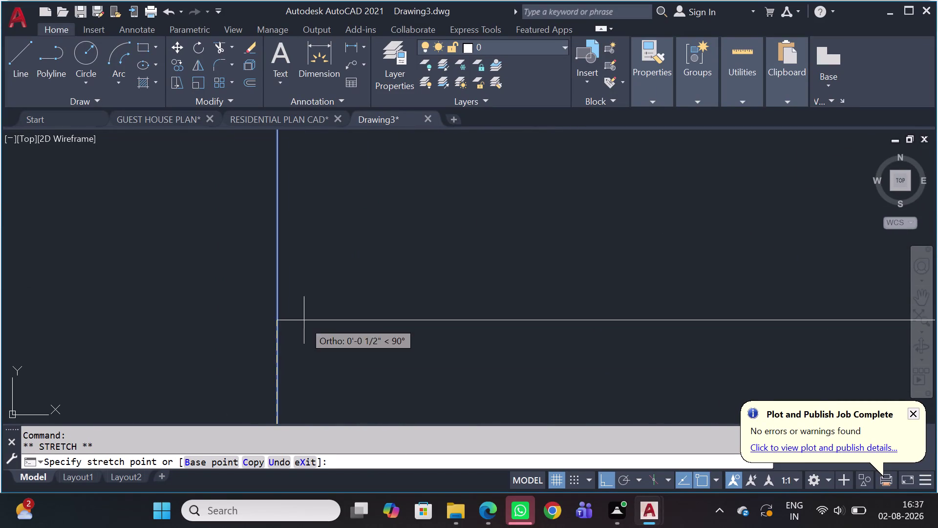
click(277, 260)
scroll(down, 3)
scroll(down, 3)
key(Escape)
scroll(down, 3)
drag(552, 285, 519, 289)
click(456, 341)
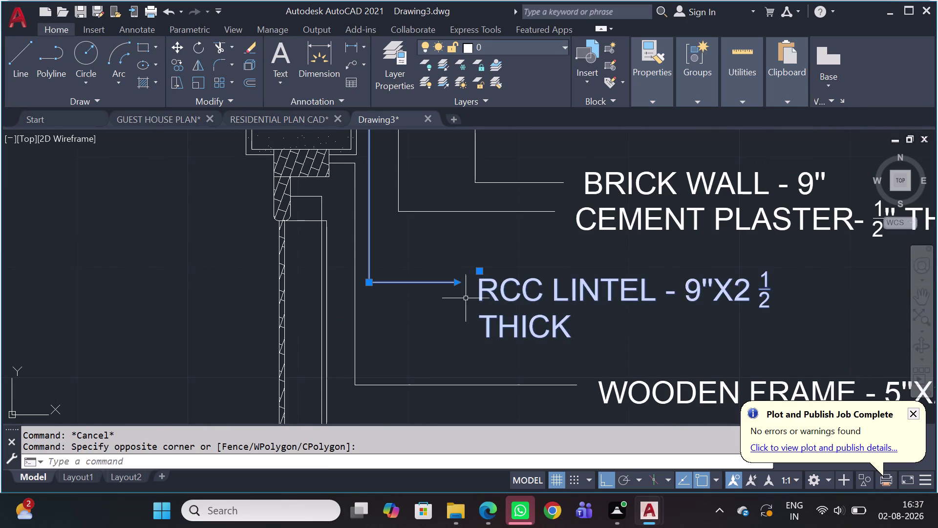
Raise the lintel label by its landing point and move it further right.
click(477, 271)
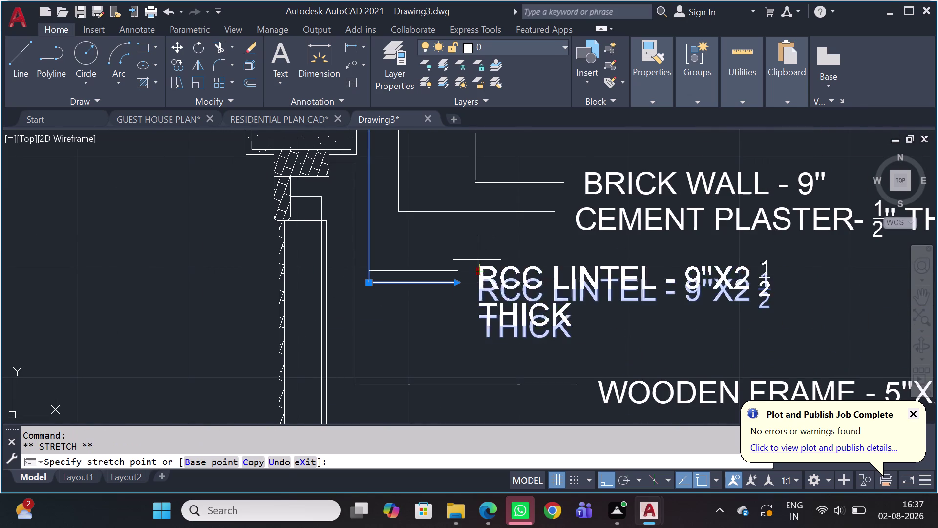
click(479, 241)
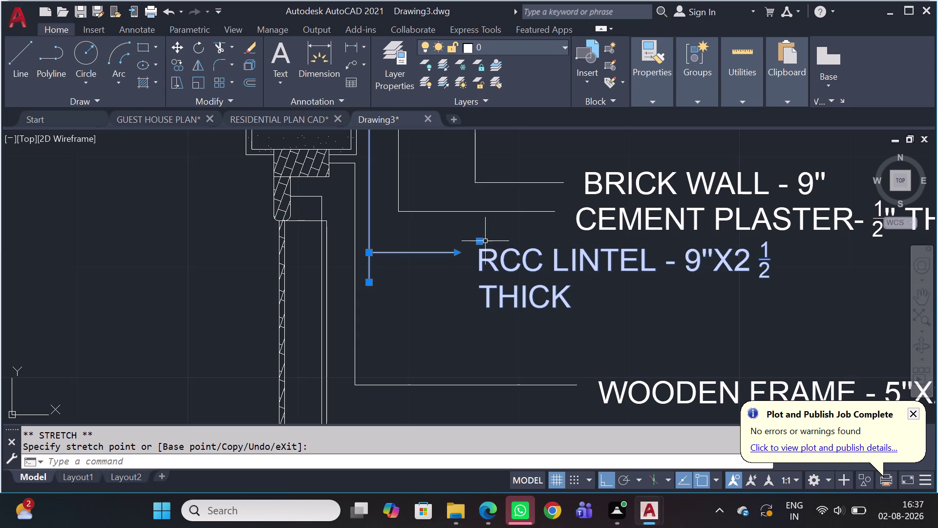
drag(480, 240, 500, 241)
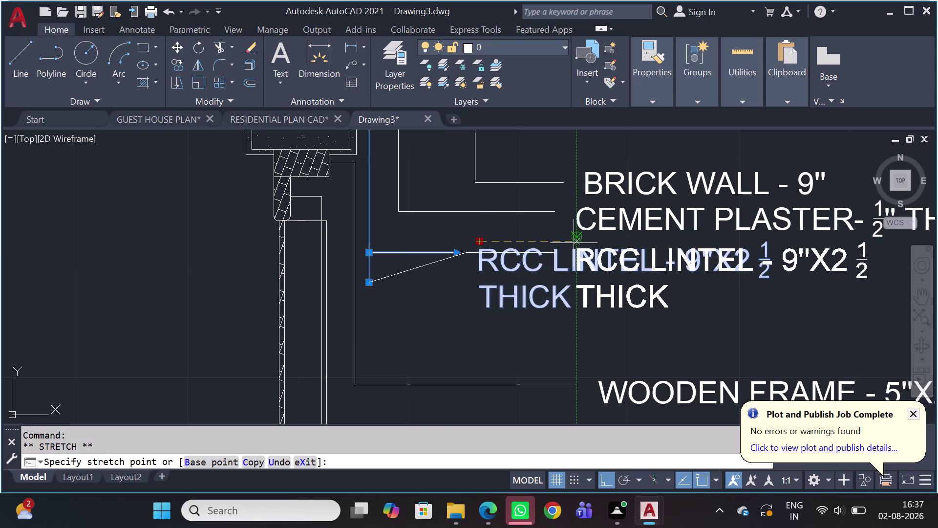
click(574, 242)
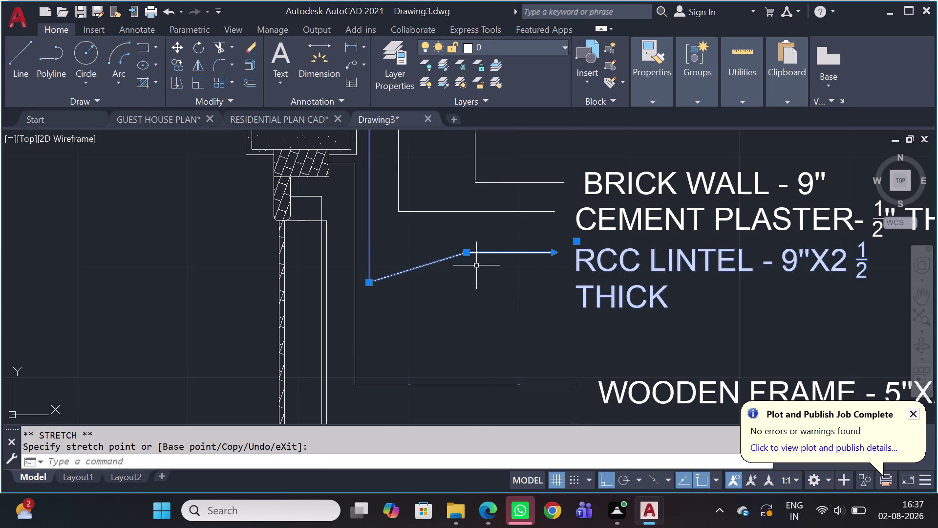
Line the leader up horizontally with the label, then view the whole wall section.
click(465, 252)
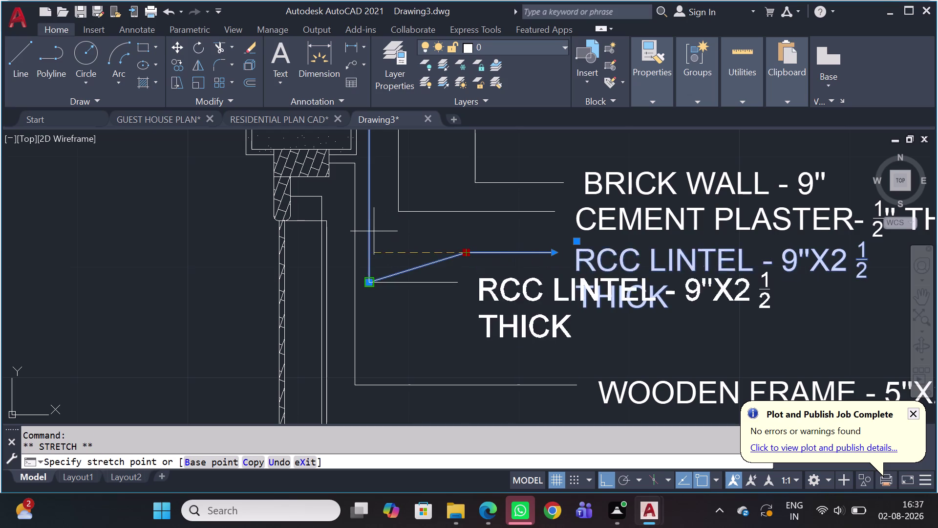
click(368, 231)
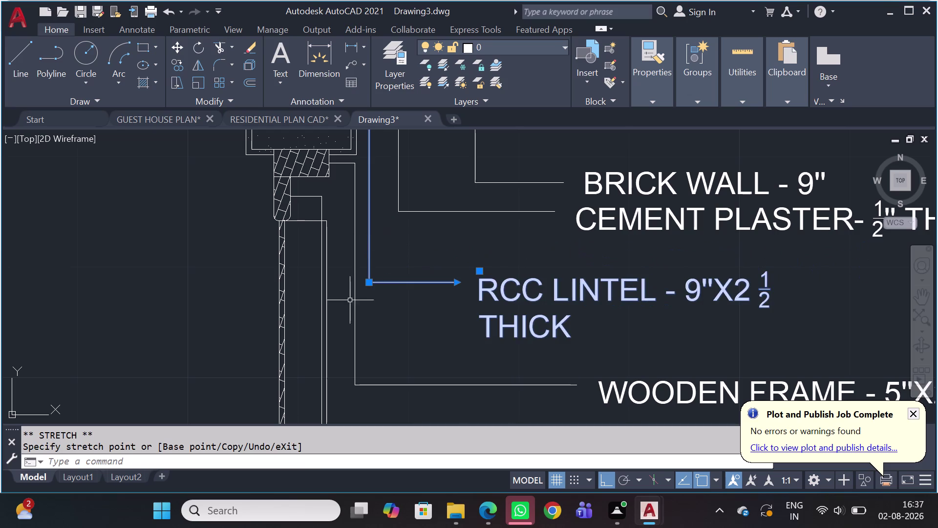
scroll(up, 3)
key(Escape)
scroll(down, 3)
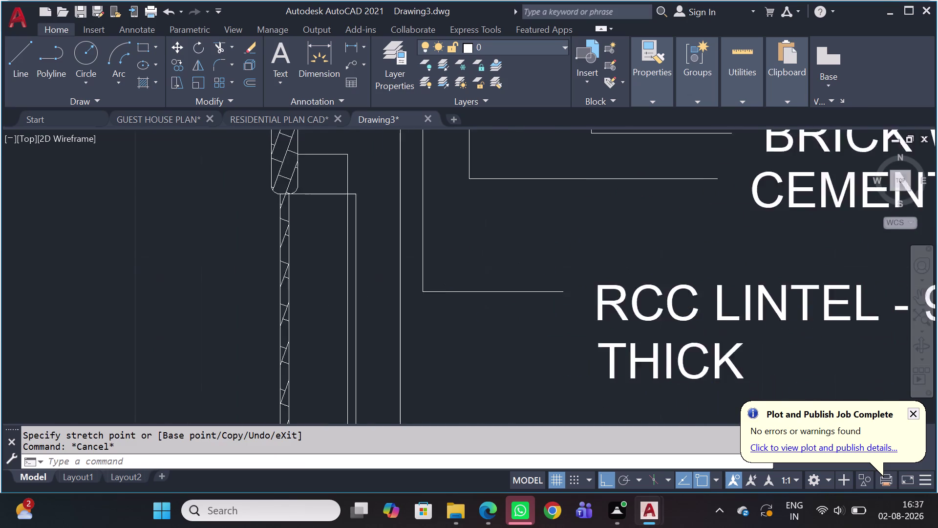
middle_drag(559, 294, 617, 292)
scroll(down, 3)
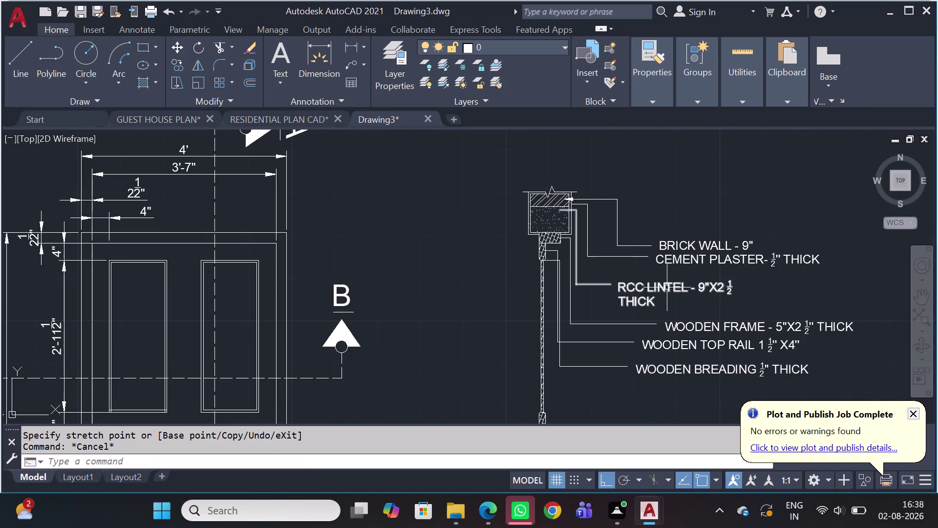
Window-select the RCC LINTEL callout and delete it.
click(661, 268)
click(620, 328)
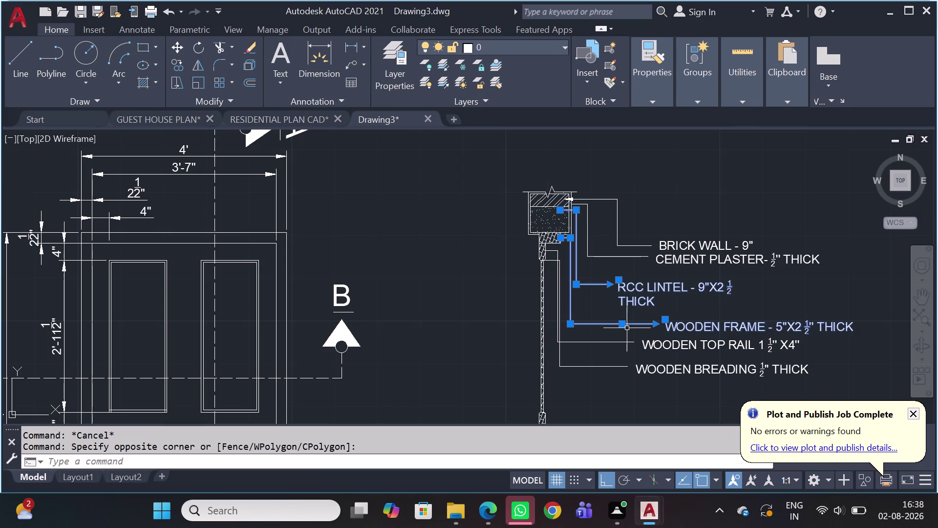
scroll(up, 3)
key(Escape)
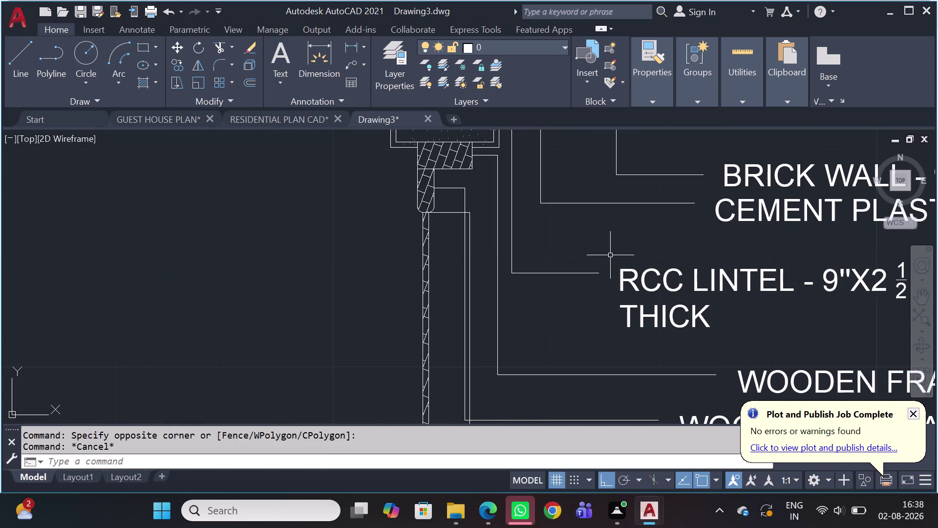
click(612, 255)
click(607, 277)
scroll(down, 3)
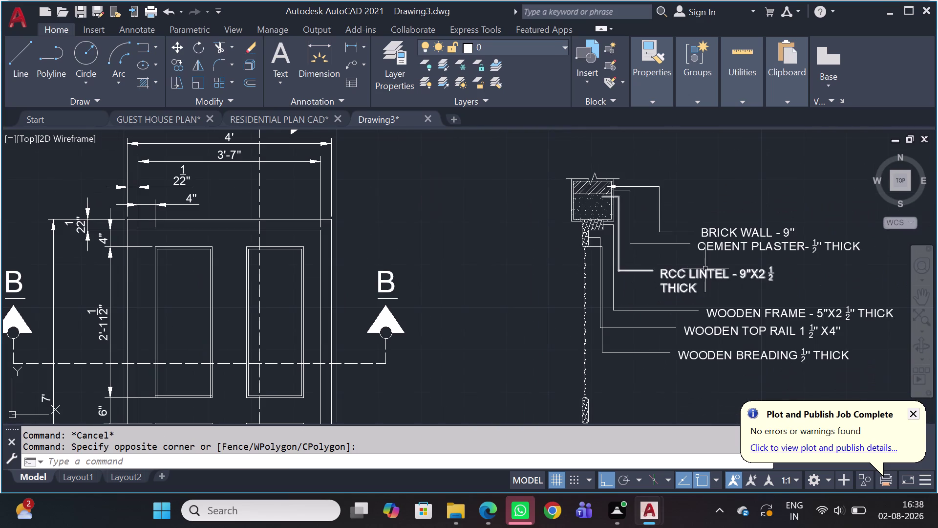
drag(695, 261, 688, 262)
drag(675, 274, 631, 293)
scroll(up, 3)
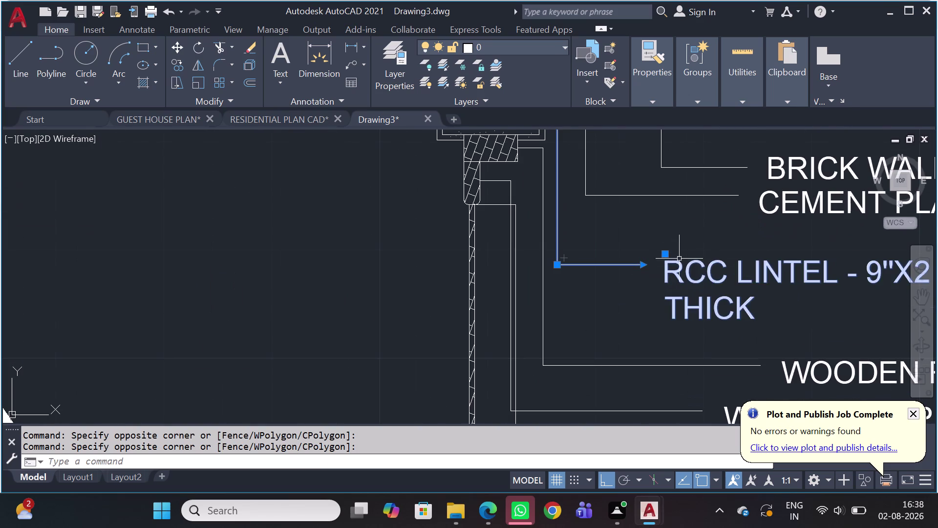
key(Delete)
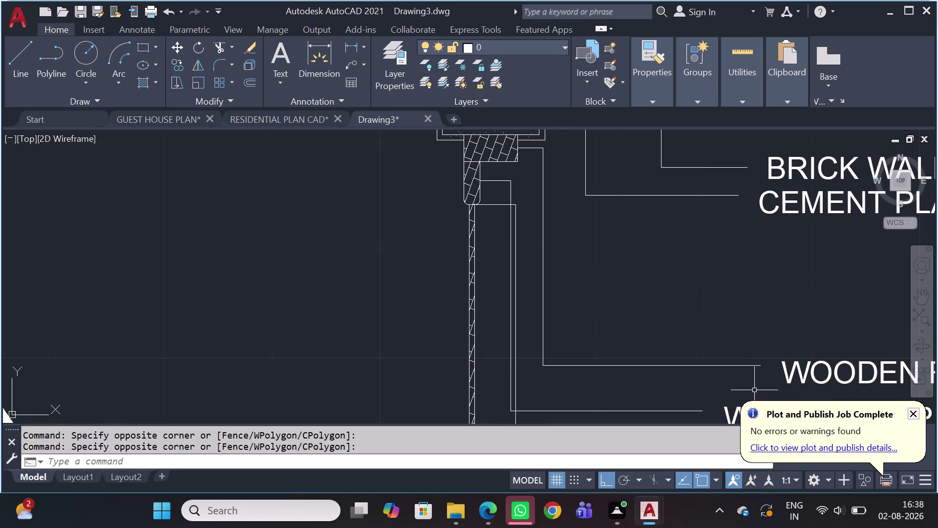
Window-select and delete the four plaster and wooden callouts, keeping BRICK WALL - 9".
scroll(down, 3)
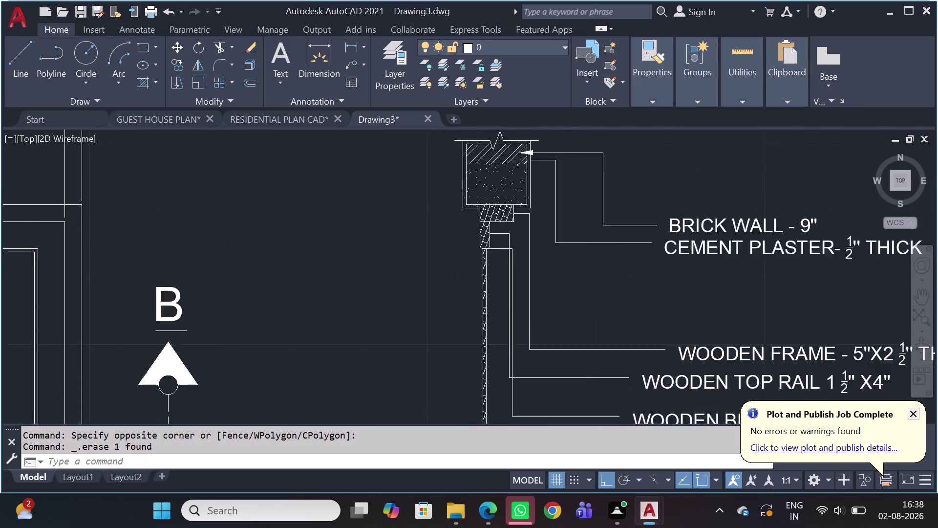
click(704, 225)
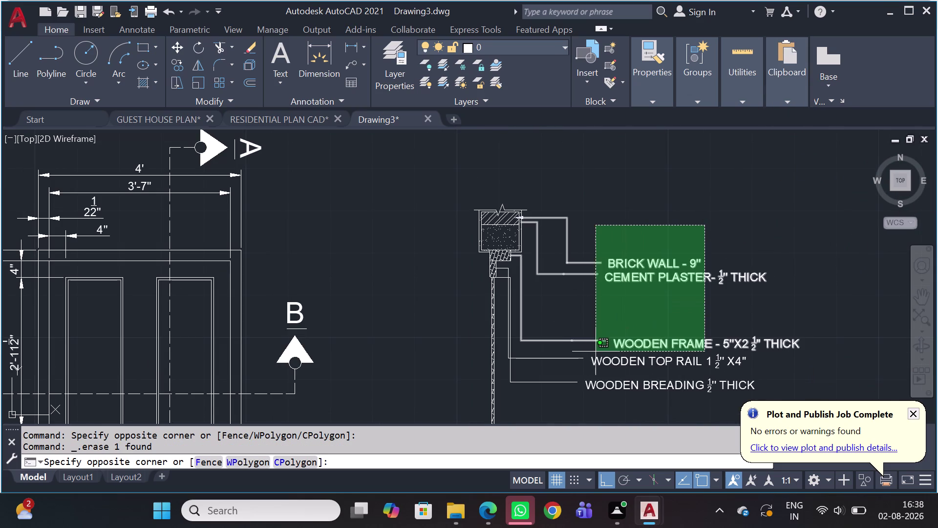
key(Escape)
scroll(up, 3)
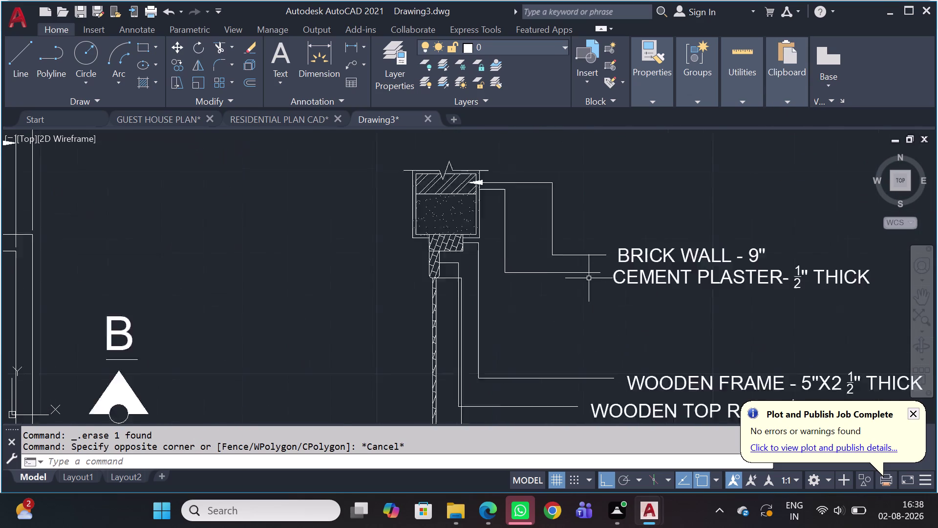
click(589, 263)
scroll(down, 3)
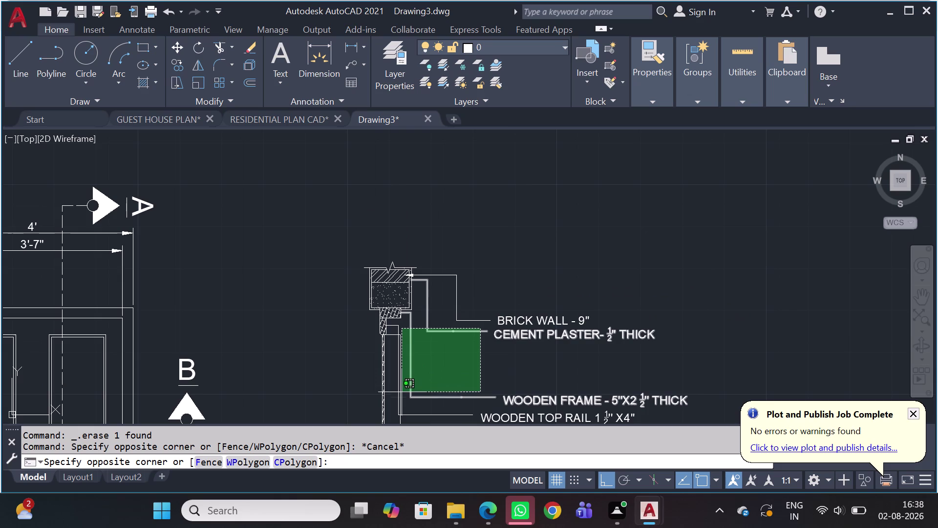
click(396, 408)
key(Delete)
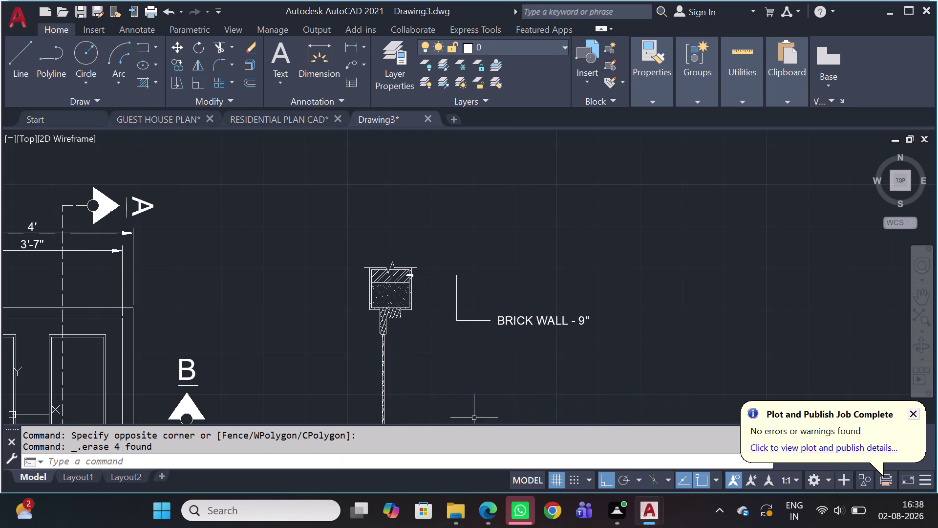
scroll(up, 3)
click(518, 218)
Copy the BRICK WALL - 9" callout from its arrowhead to just below the original and onto the concrete layer.
click(431, 317)
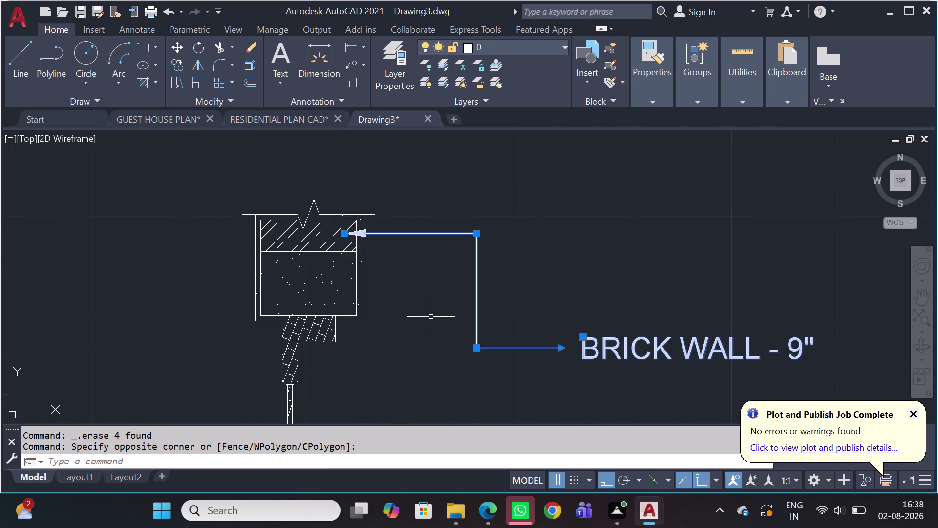
key(c)
key(o)
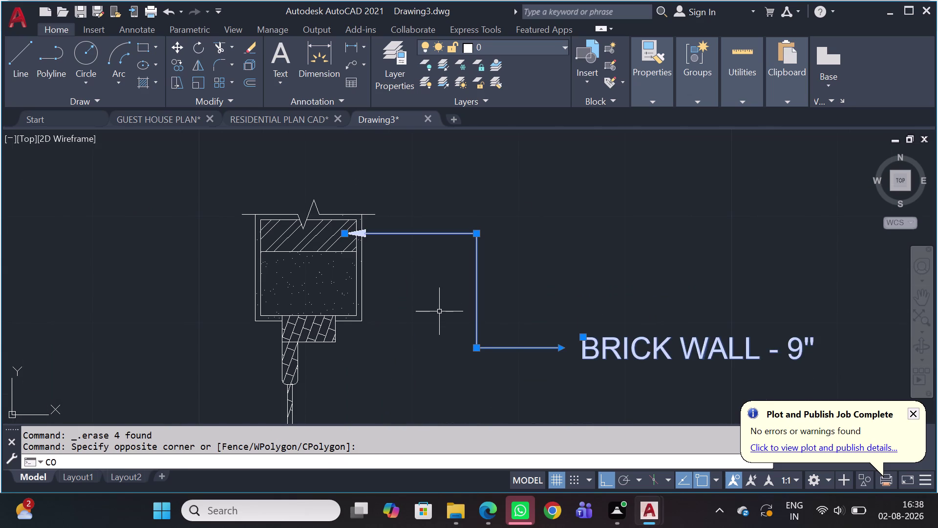
key(space)
scroll(up, 3)
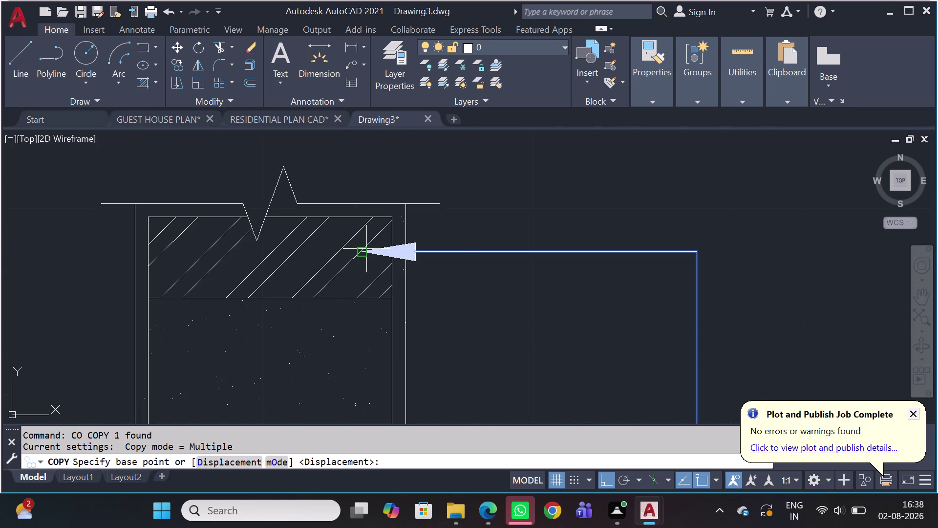
click(364, 250)
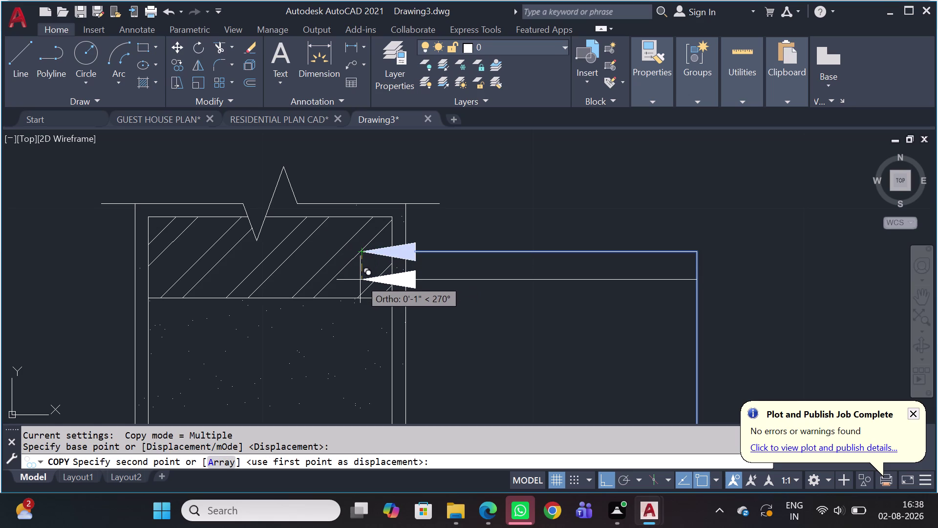
click(360, 279)
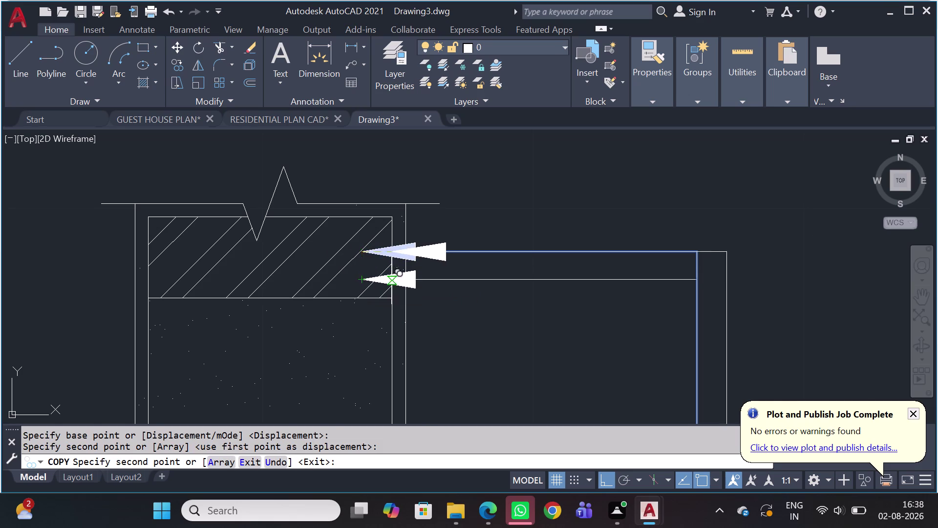
scroll(down, 3)
scroll(down, 3)
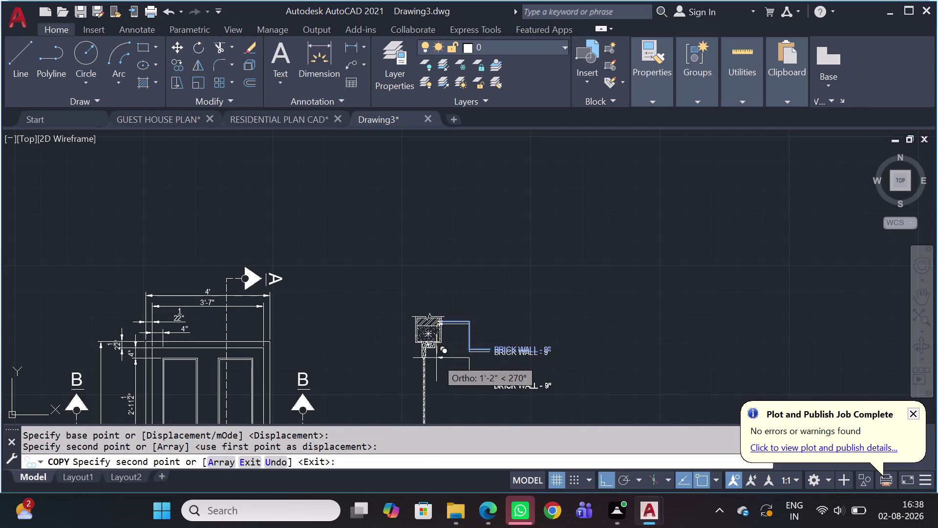
scroll(up, 3)
scroll(up, 3)
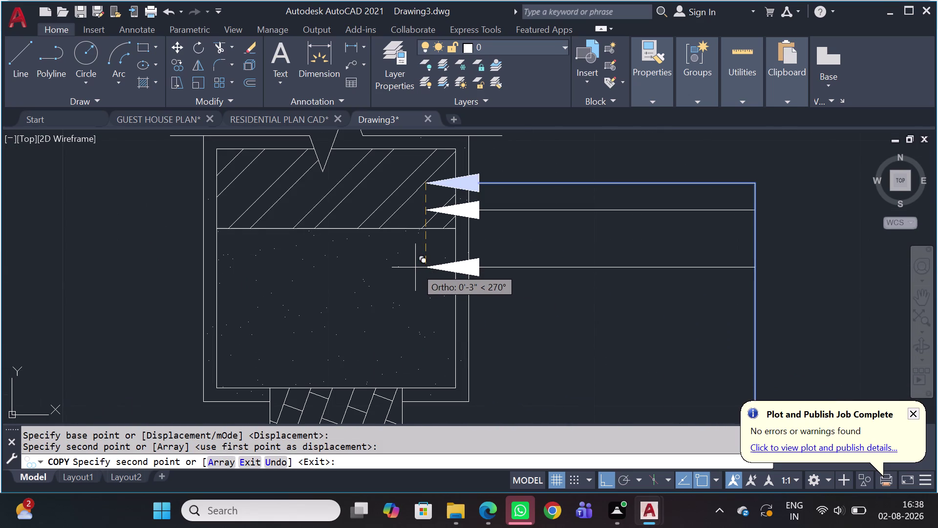
click(415, 267)
Place copies on the hatched frame member and further down the frame.
scroll(down, 3)
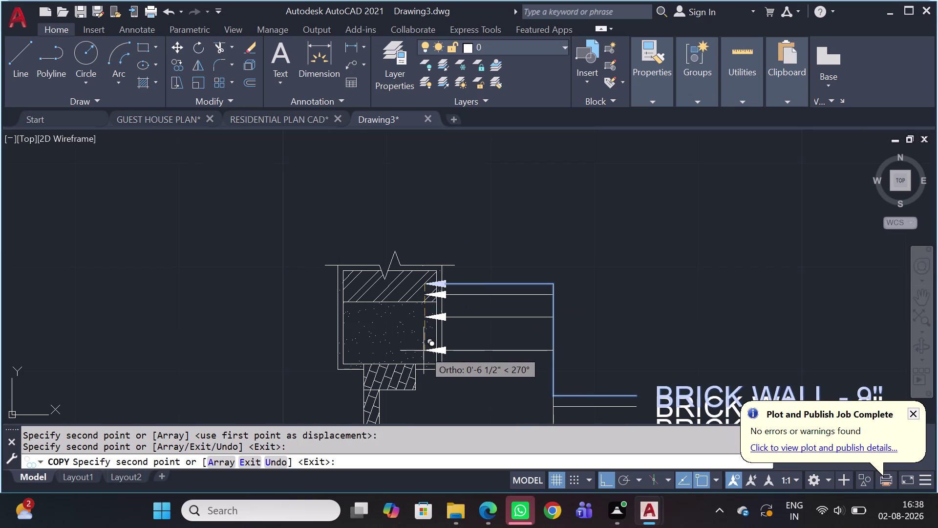
middle_drag(424, 351, 437, 306)
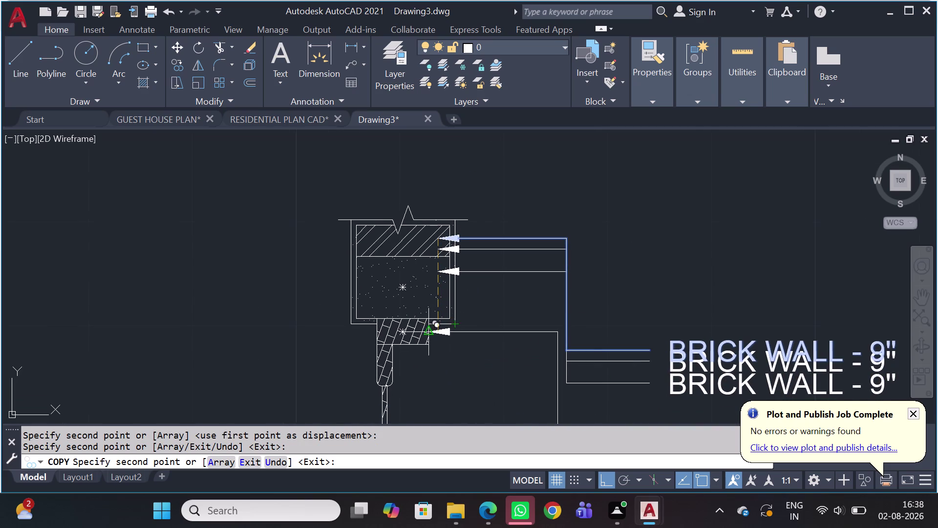
scroll(up, 3)
click(430, 330)
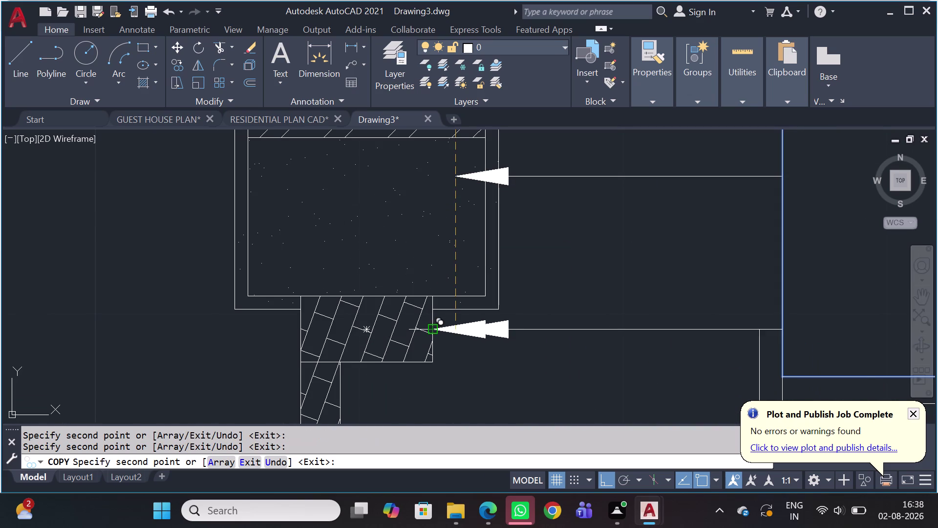
scroll(down, 3)
scroll(up, 3)
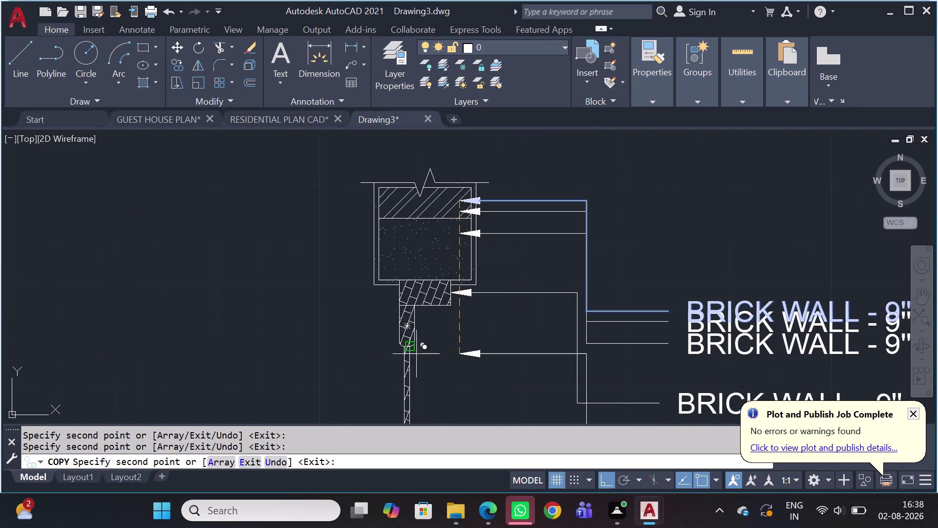
click(418, 322)
scroll(up, 3)
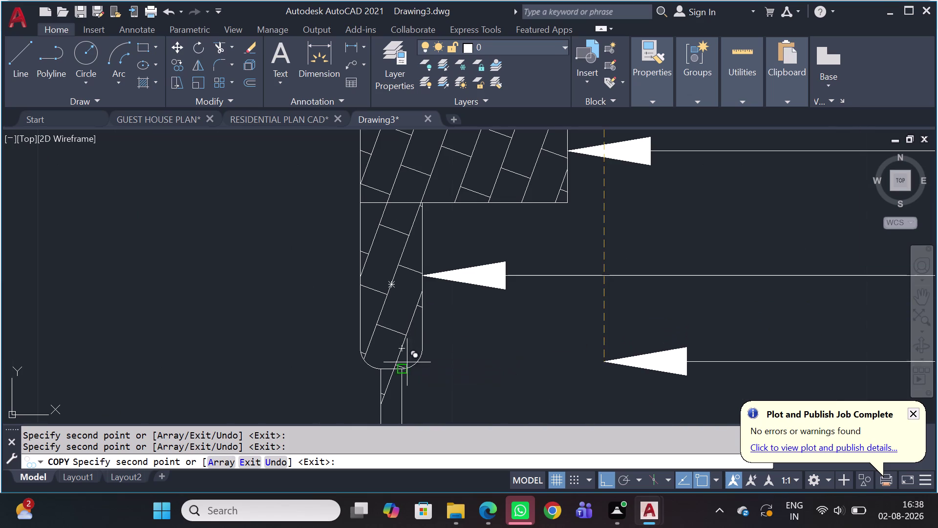
click(410, 364)
Add a final copy on the lower wall and end the copy command.
scroll(down, 3)
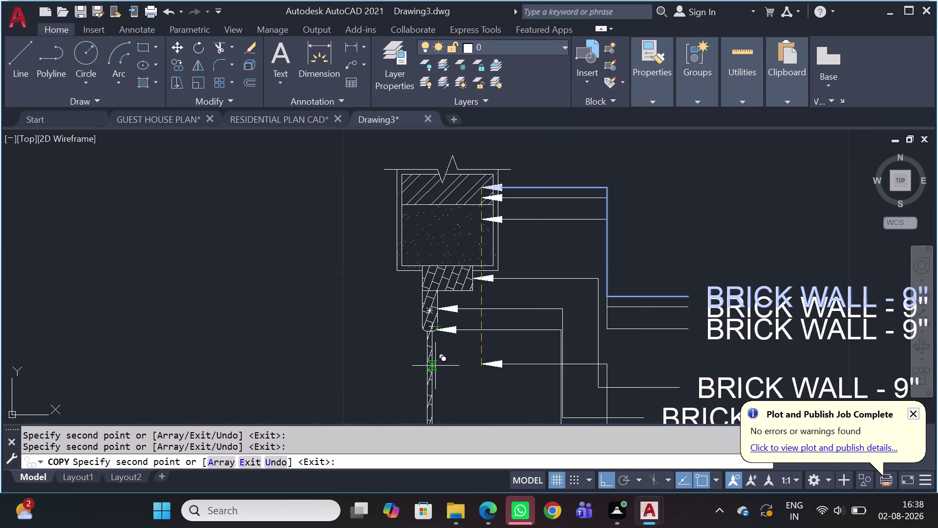
scroll(down, 3)
middle_drag(435, 376, 473, 293)
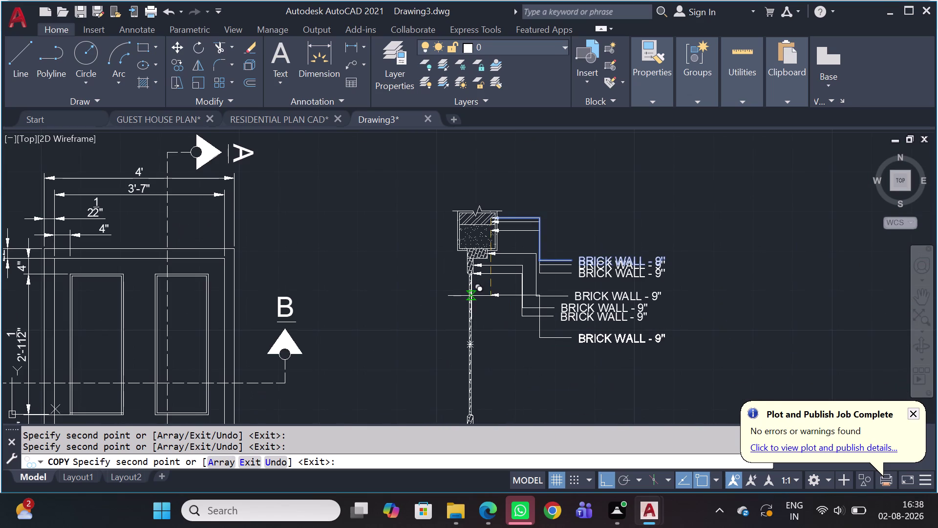
click(470, 296)
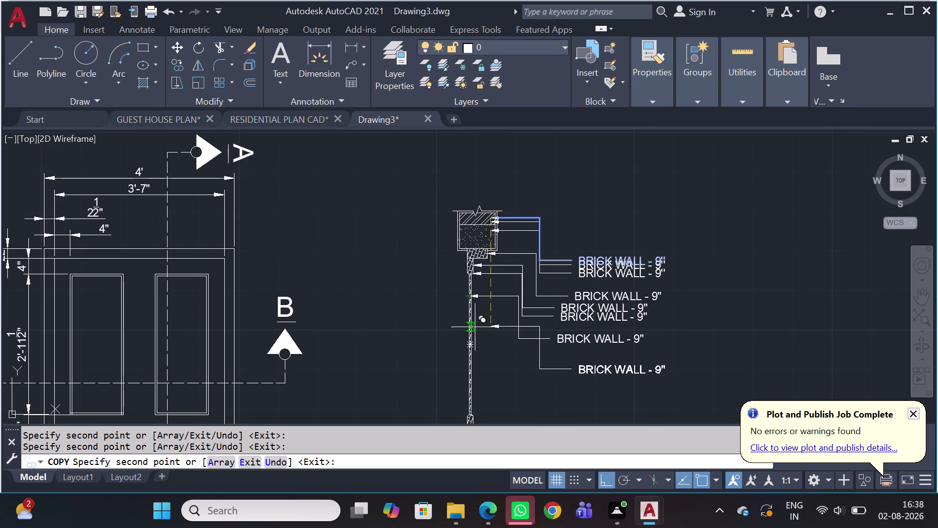
scroll(up, 3)
scroll(up, 3)
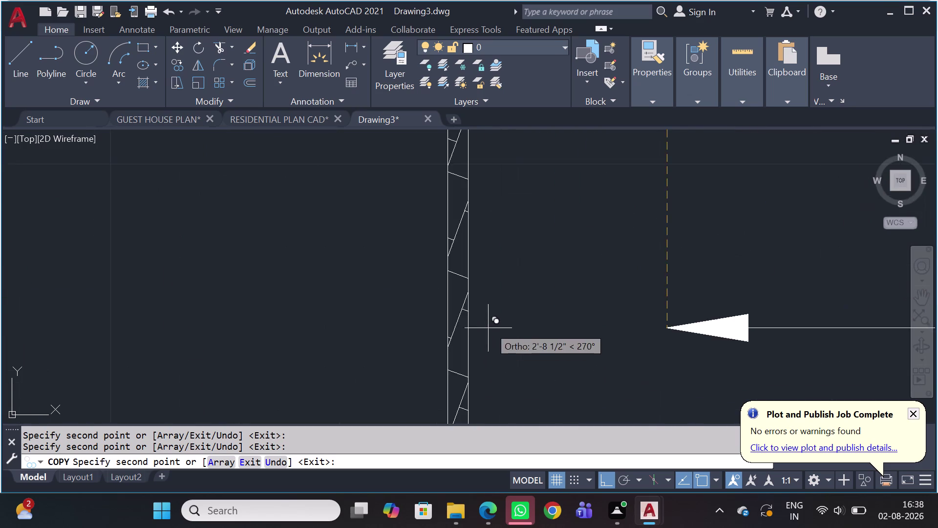
scroll(down, 3)
scroll(up, 3)
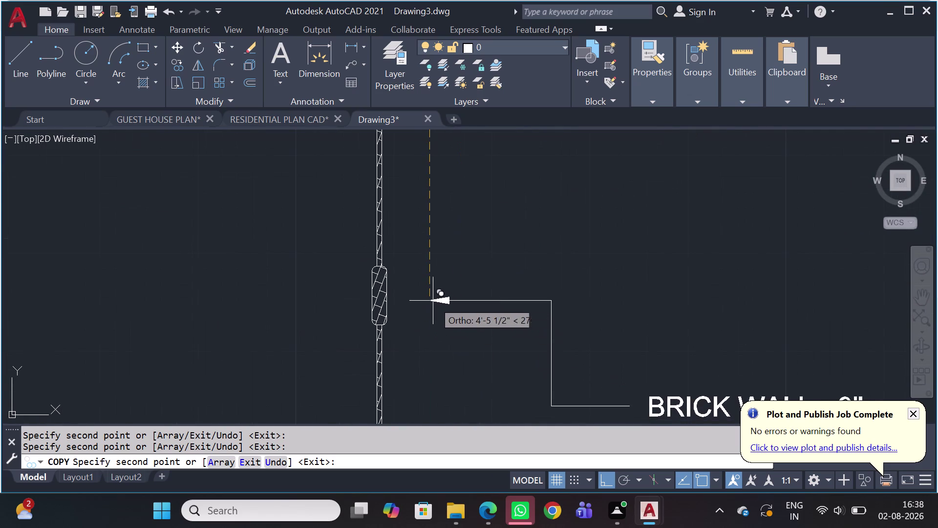
key(Escape)
scroll(down, 3)
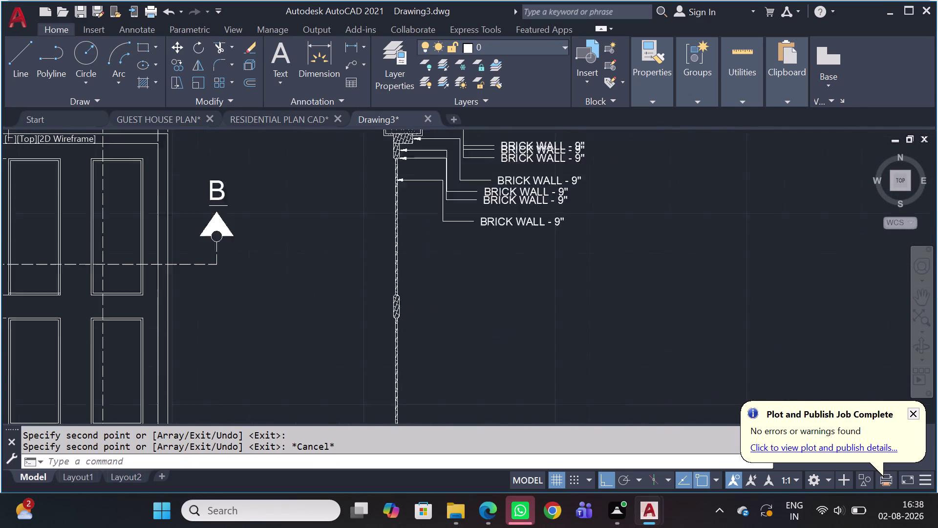
Clear the selection, then window-select all the stacked BRICK WALL - 9" copies.
scroll(up, 3)
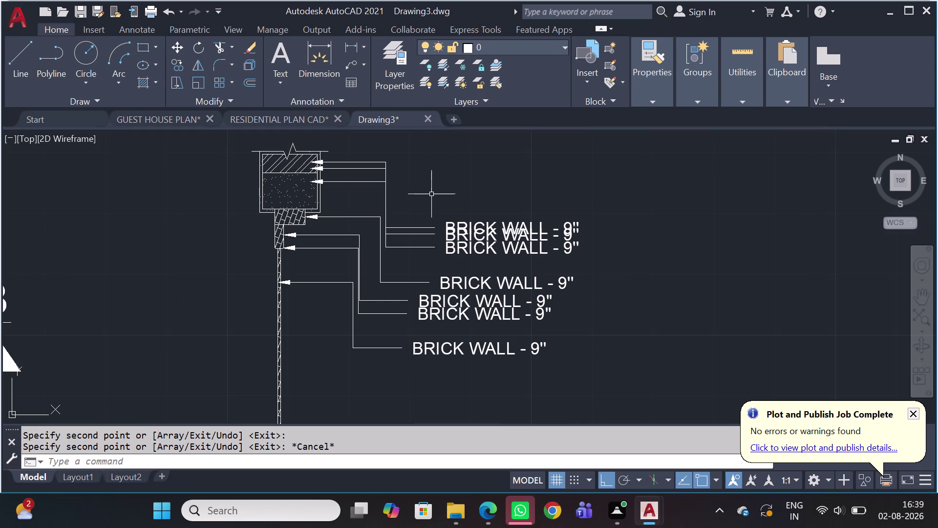
click(369, 166)
scroll(up, 3)
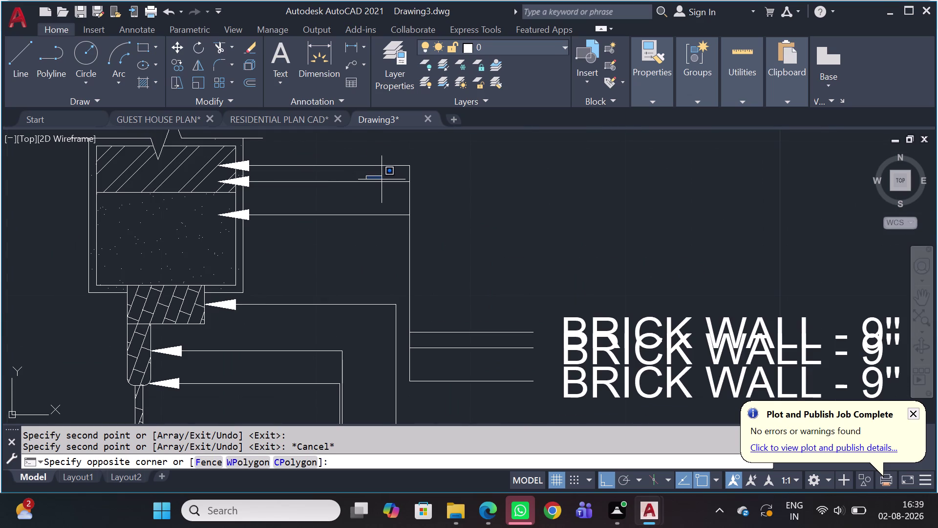
key(Escape)
click(376, 164)
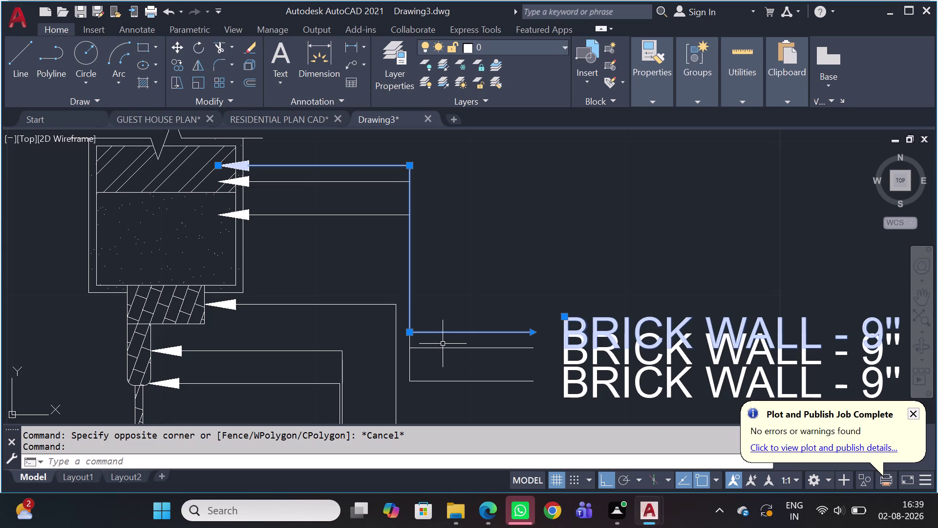
key(Escape)
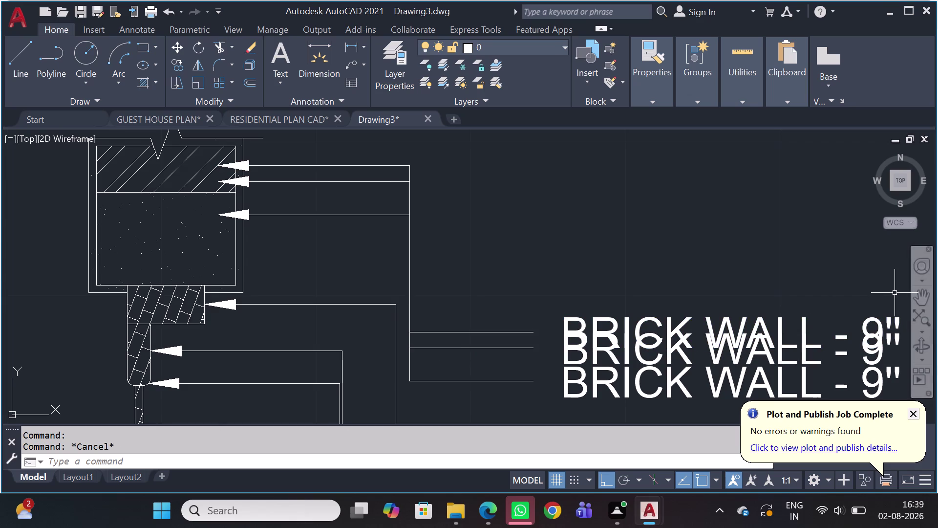
scroll(down, 3)
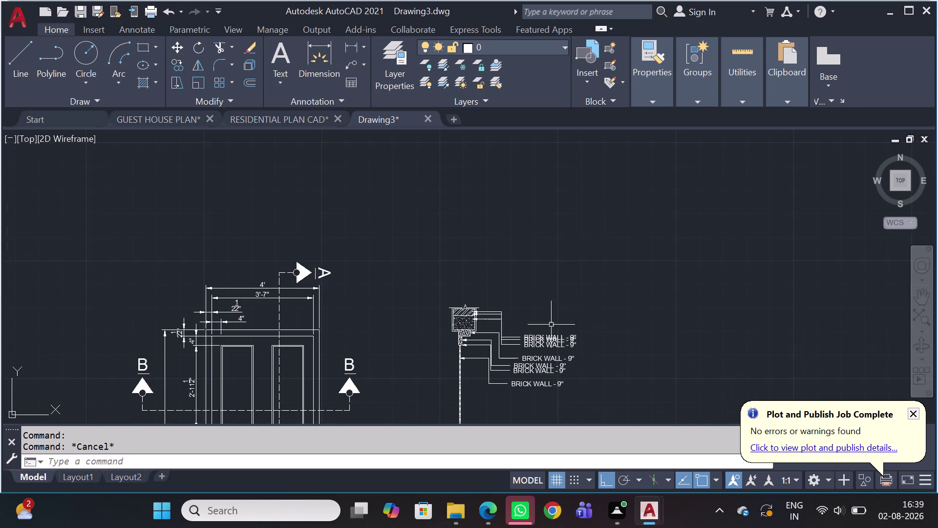
scroll(up, 3)
click(573, 293)
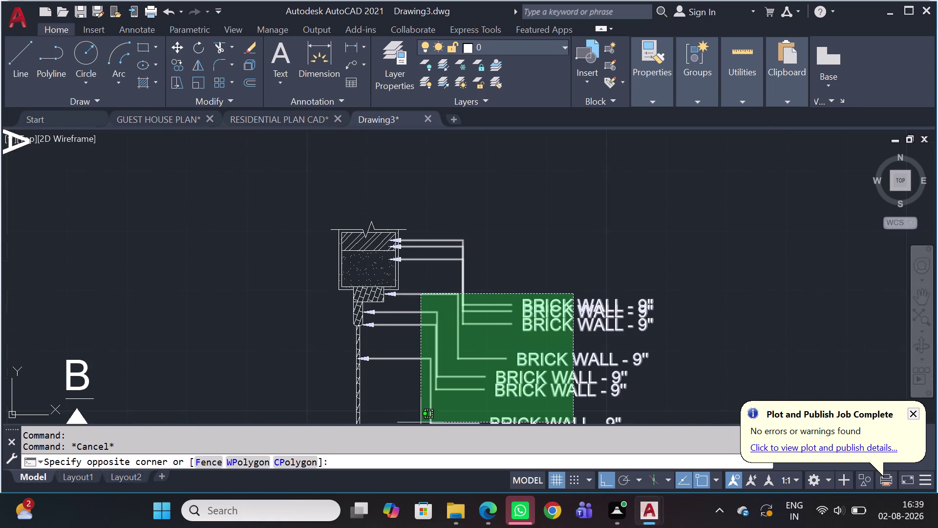
click(430, 421)
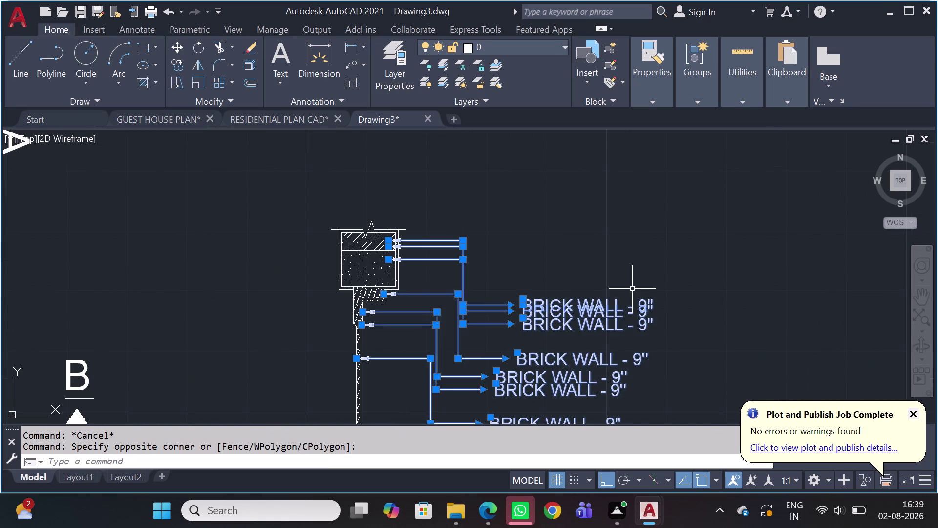
Window-select and delete the six duplicate BRICK WALL callouts.
key(Escape)
middle_drag(591, 322, 628, 259)
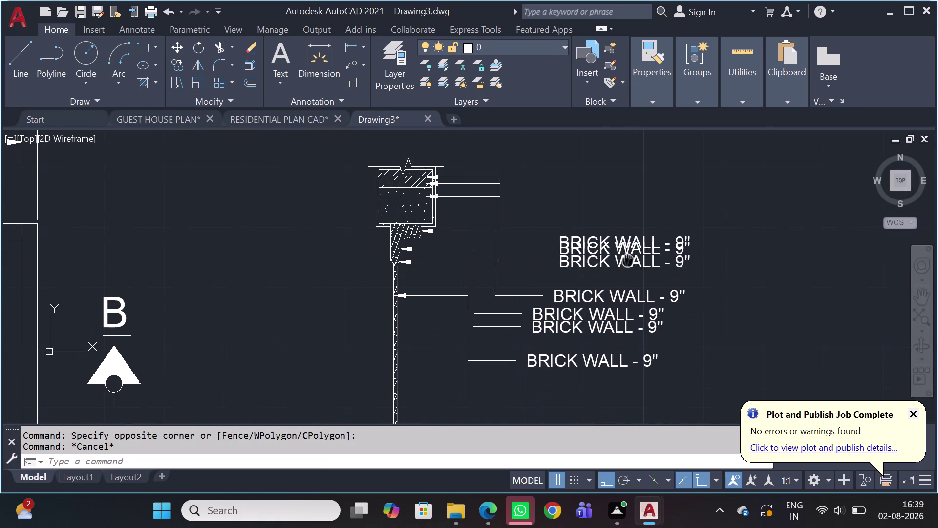
drag(598, 376, 595, 367)
click(595, 251)
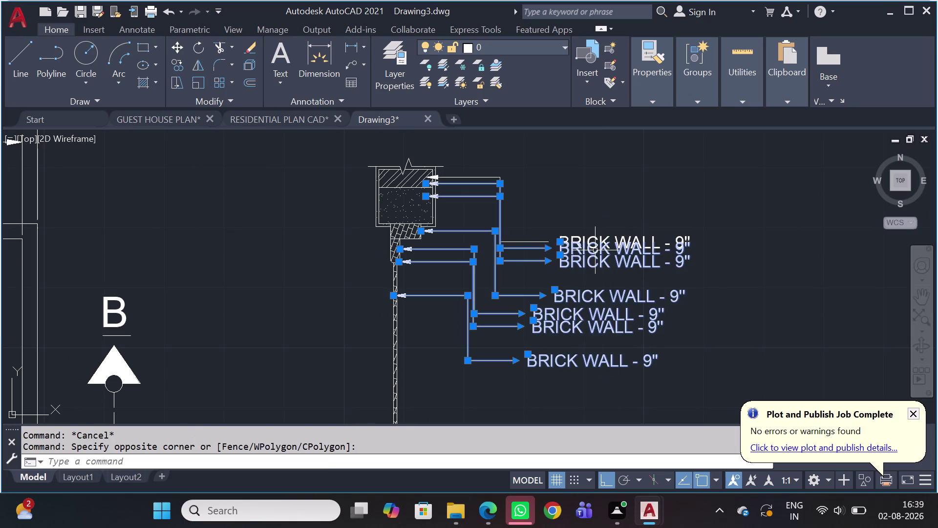
key(Delete)
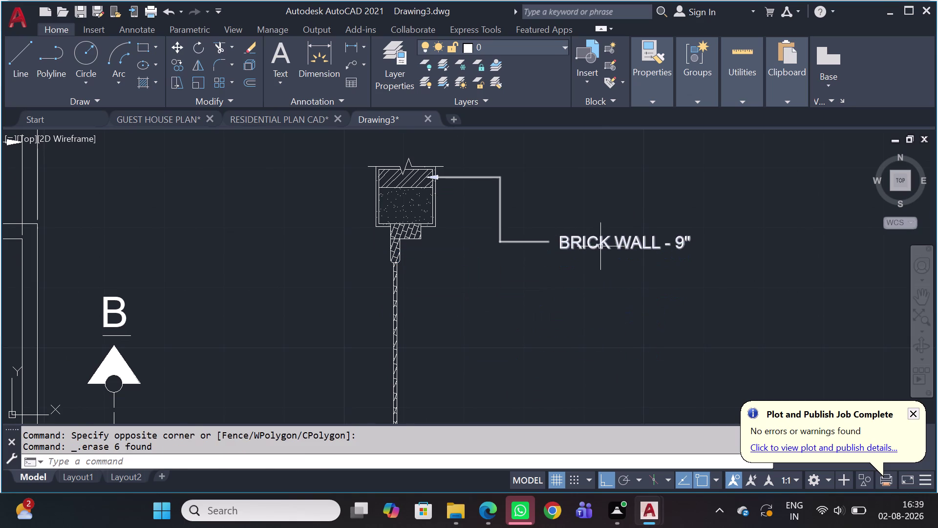
Grip-stretch the remaining callout's leader corner and lower bend point leftward.
click(614, 229)
click(546, 276)
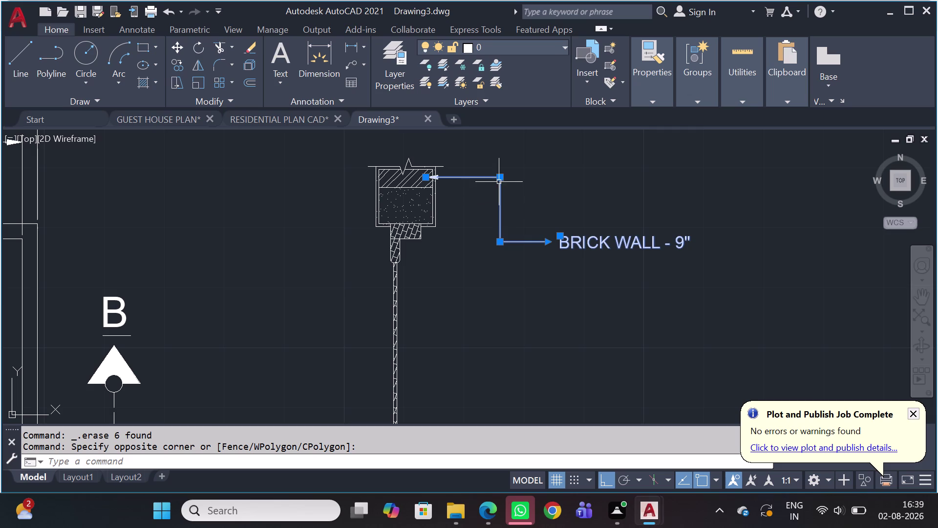
scroll(up, 3)
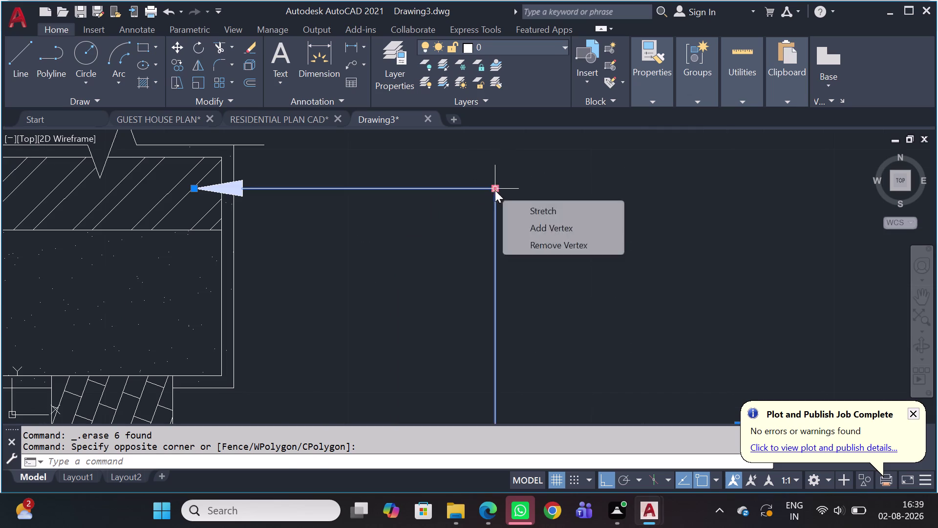
click(495, 190)
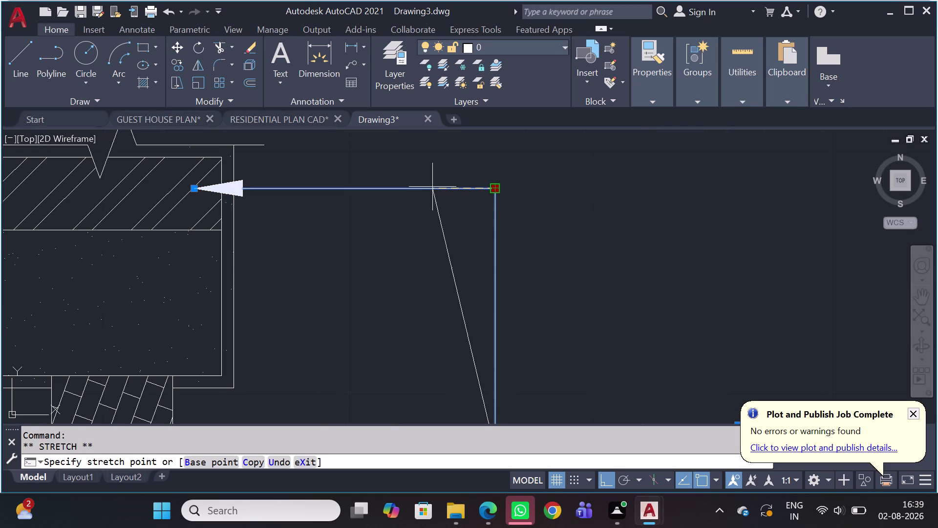
click(431, 188)
scroll(down, 3)
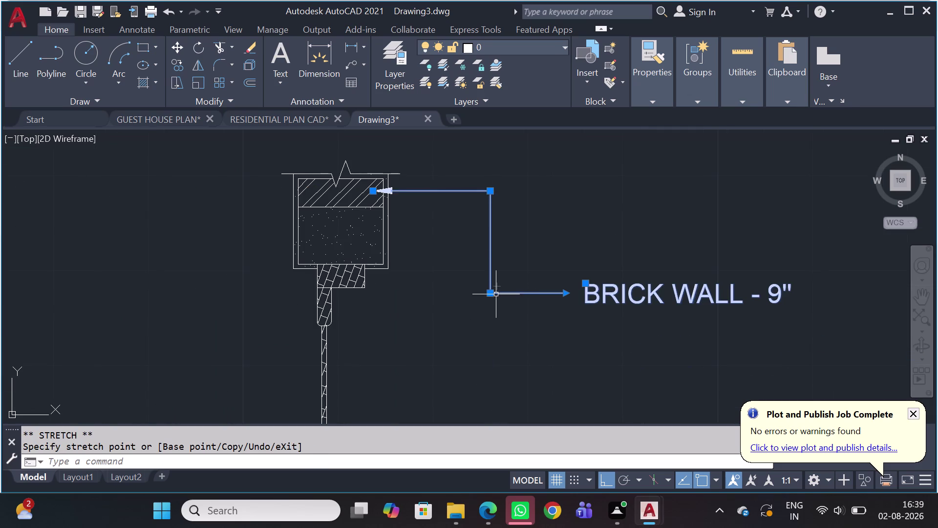
click(490, 293)
click(452, 293)
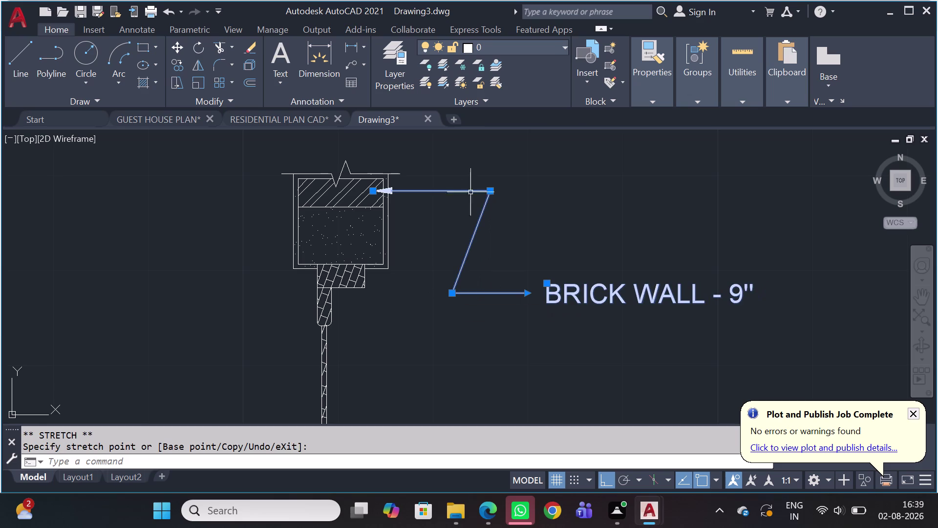
Reposition the upper leader corner of the remaining callout with its grip.
click(491, 189)
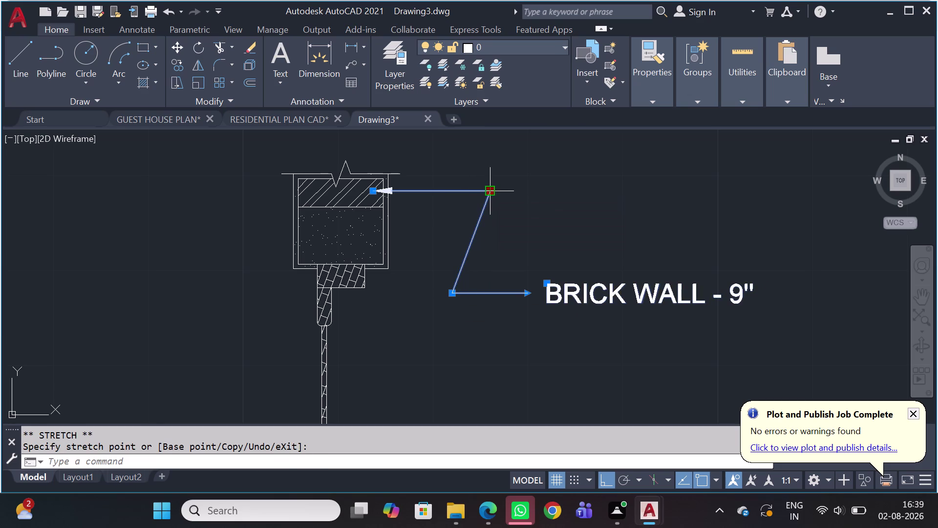
scroll(up, 3)
click(452, 190)
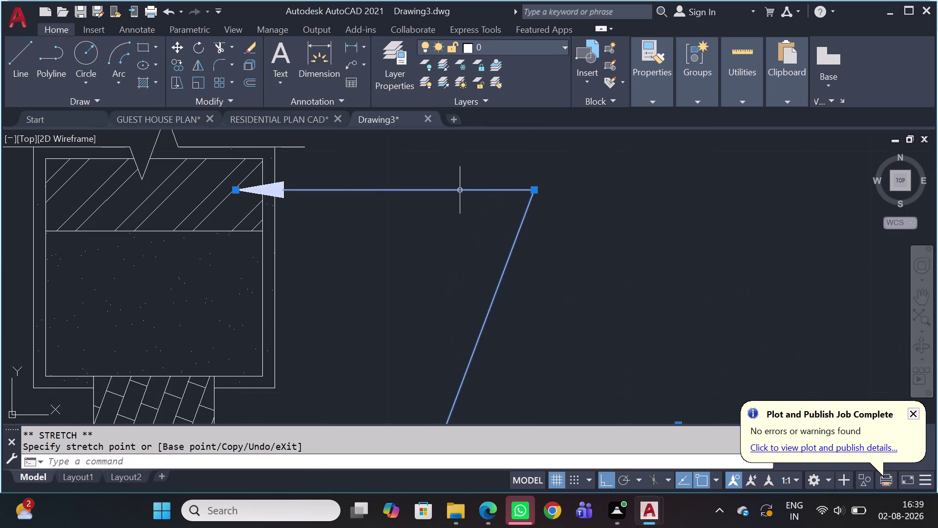
click(529, 189)
click(537, 193)
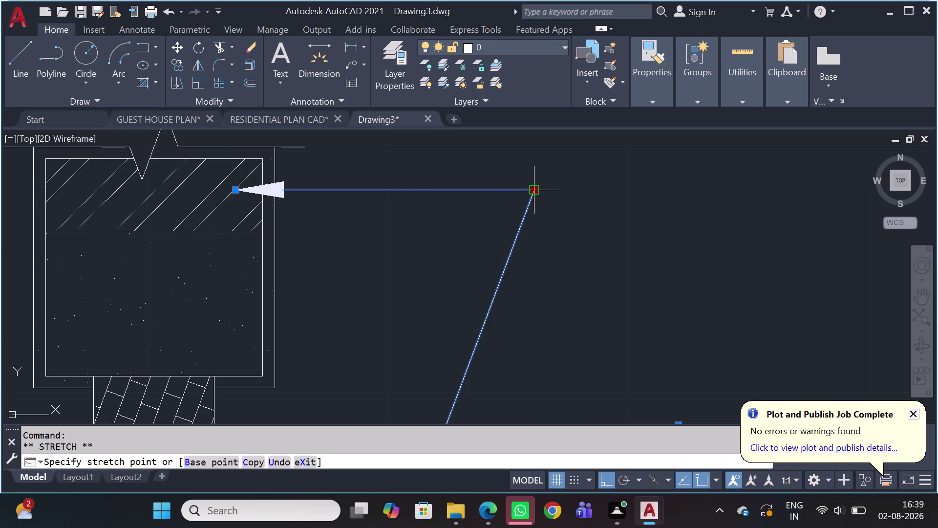
click(442, 189)
scroll(down, 3)
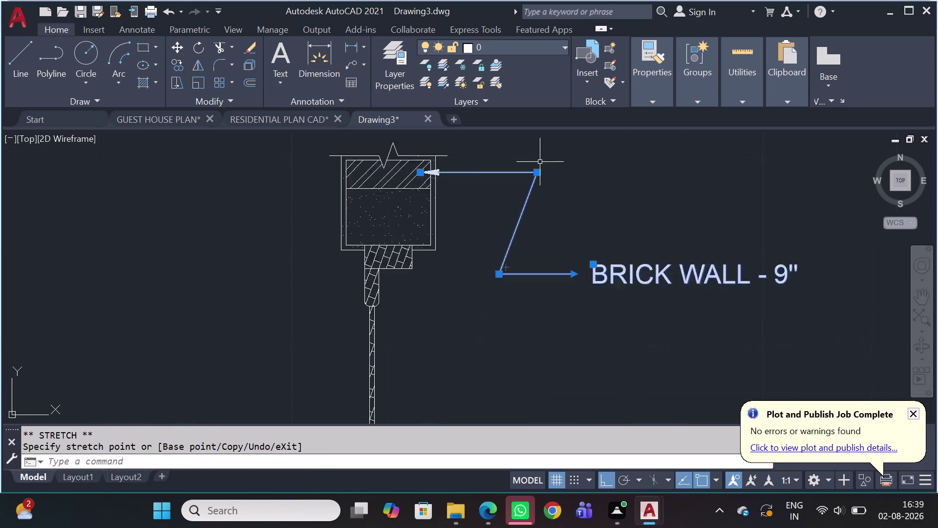
scroll(down, 3)
Cancel and undo the grip edits, restoring the leader's original right-angle shape.
key(Escape)
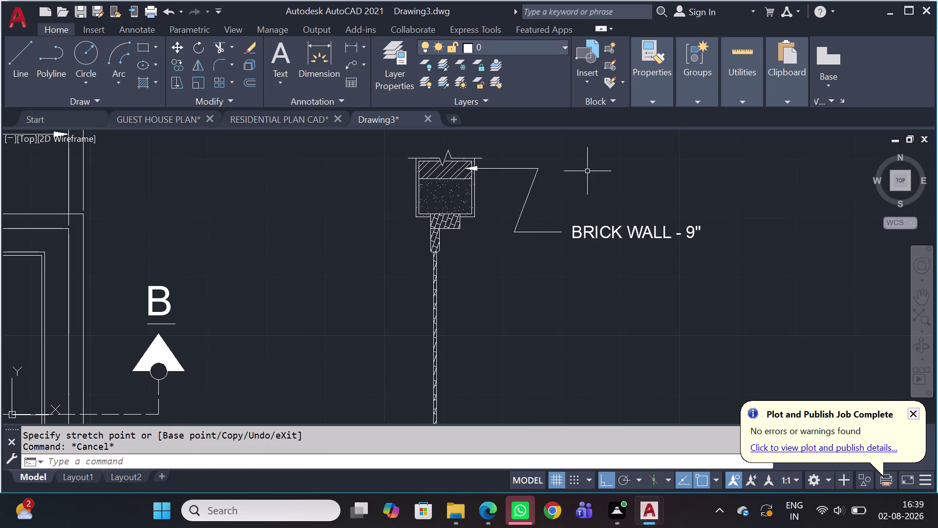
key(ctrl+z)
key(ctrl+z)
key(ctrl+z)
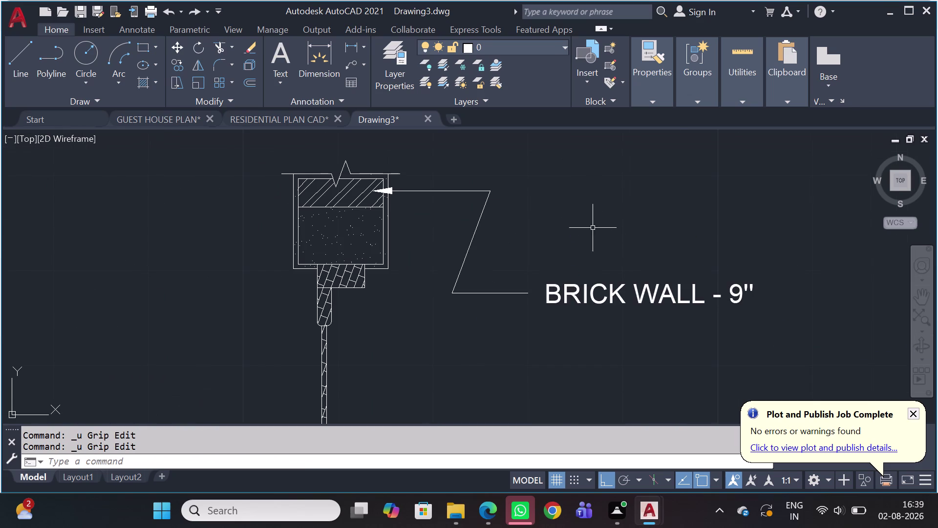
key(ctrl+z)
Select the BRICK WALL - 9" callout and open Properties with PR.
click(581, 160)
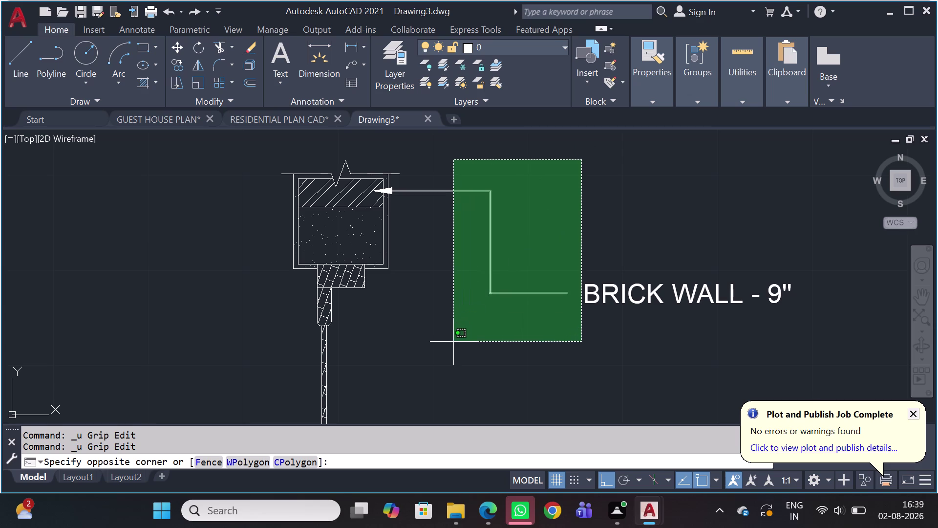
click(445, 347)
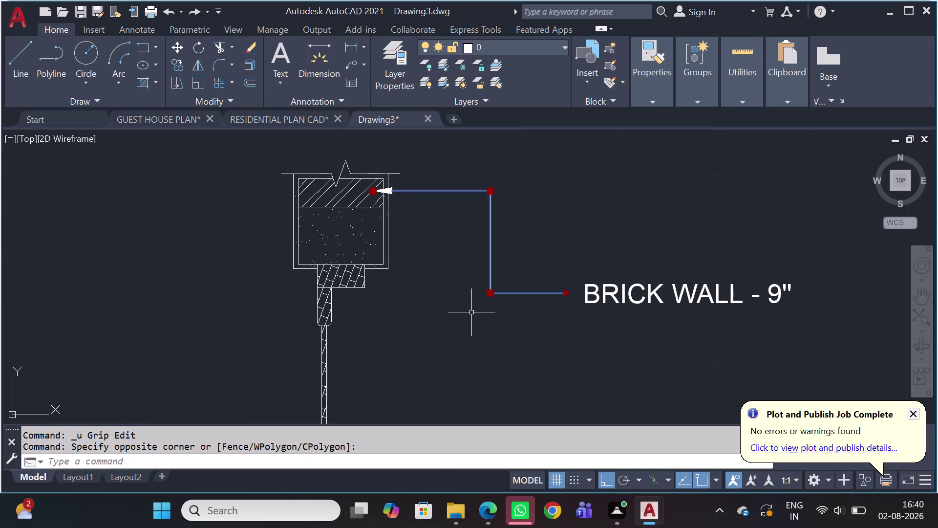
key(Escape)
click(513, 176)
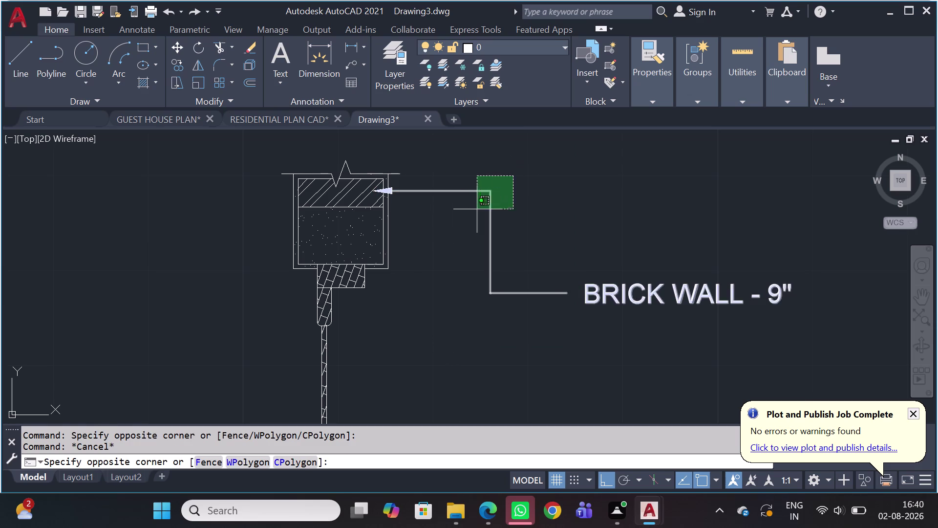
click(467, 217)
key(p)
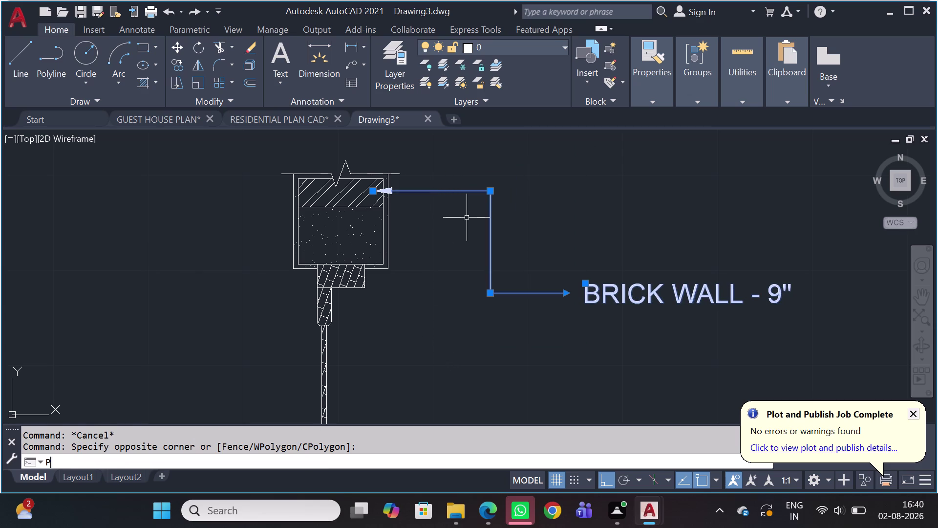
key(r)
key(space)
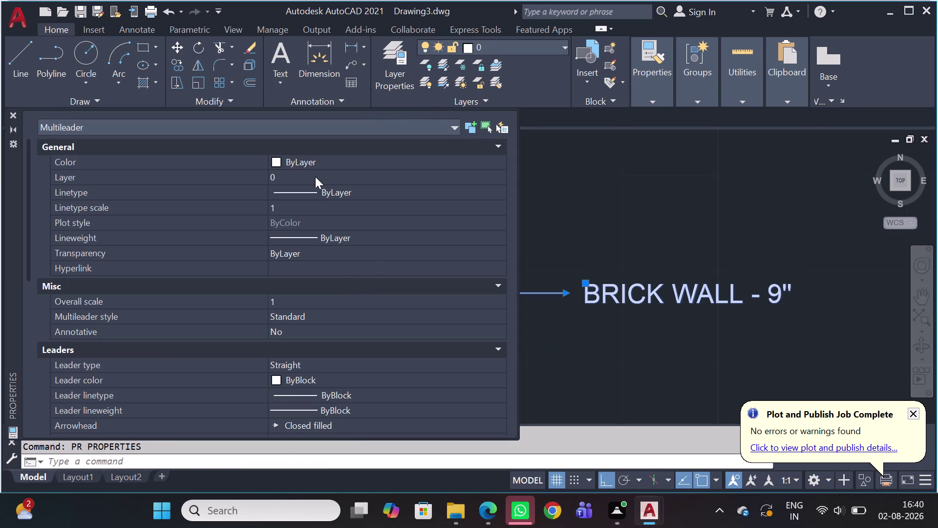
Set Text Height 1 and Arrowhead Size 1, then close the palette.
scroll(down, 3)
scroll(down, 3)
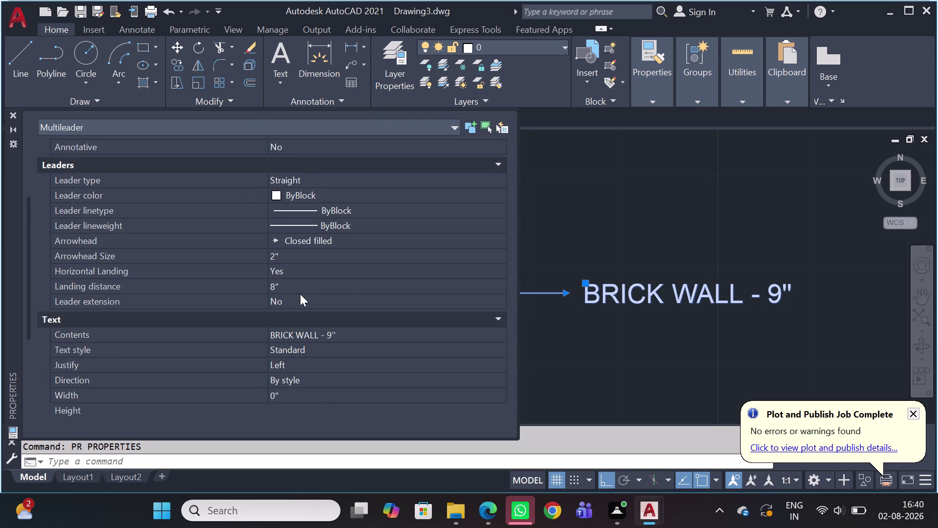
scroll(down, 3)
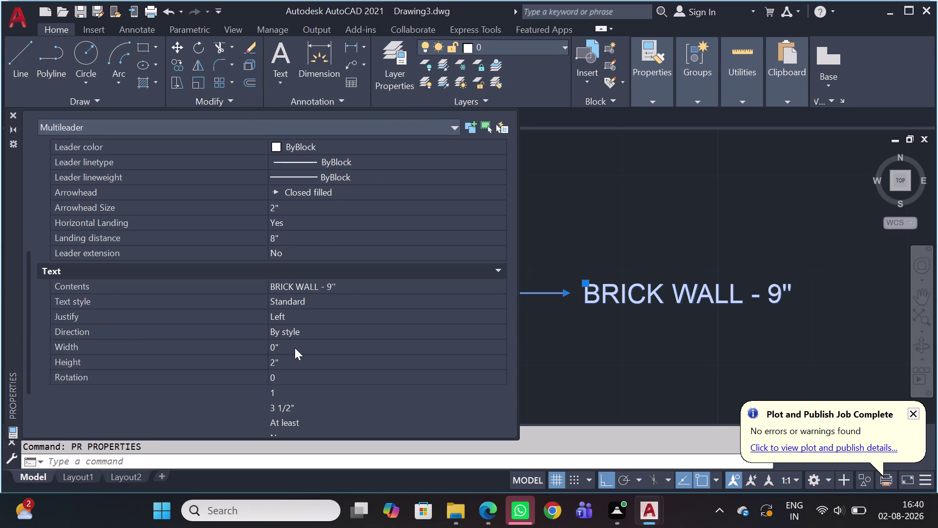
click(293, 358)
key(1)
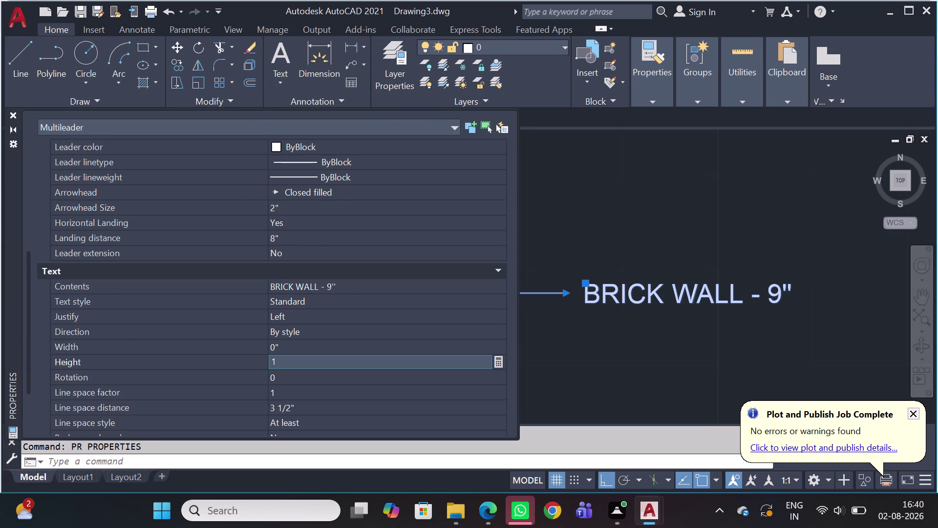
key(space)
scroll(up, 3)
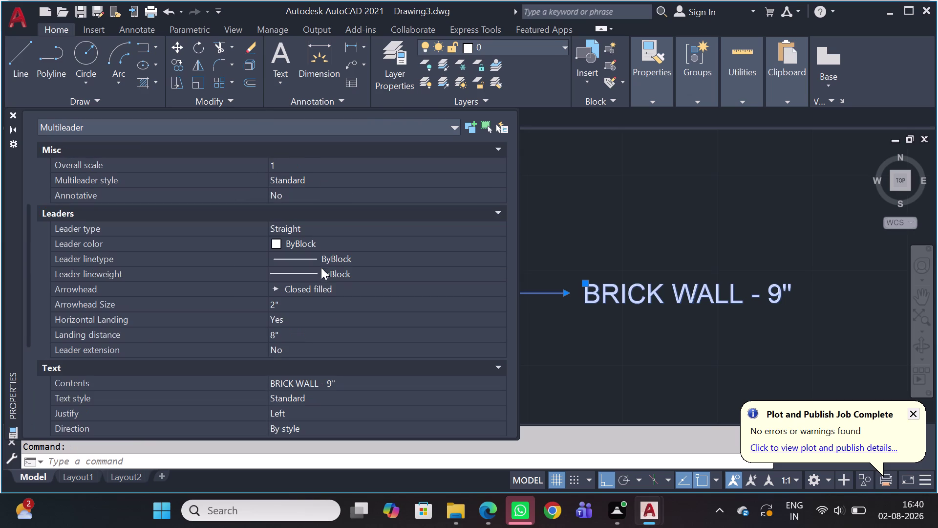
click(309, 301)
key(1)
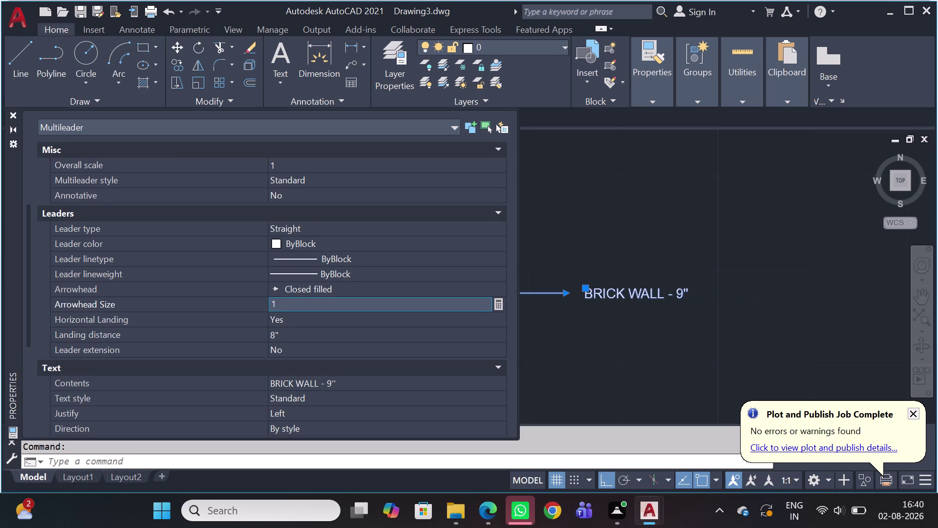
key(space)
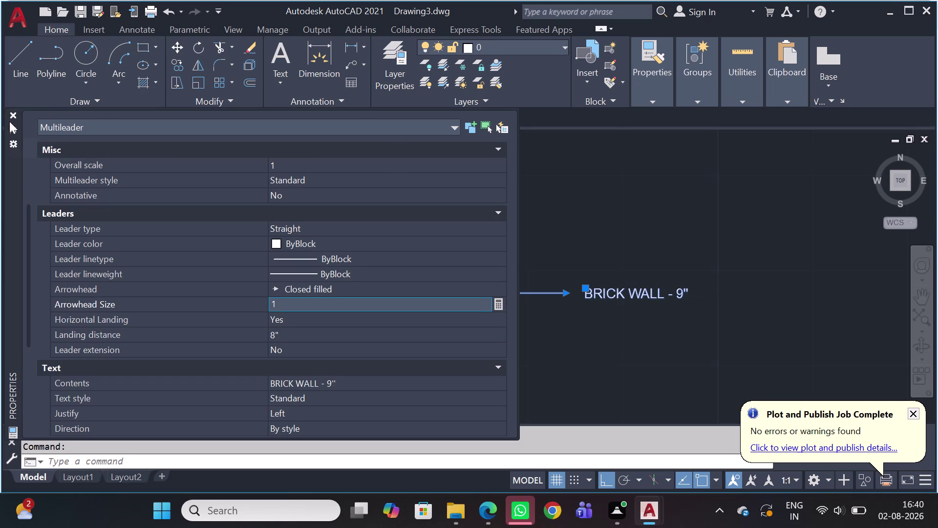
click(9, 121)
click(15, 111)
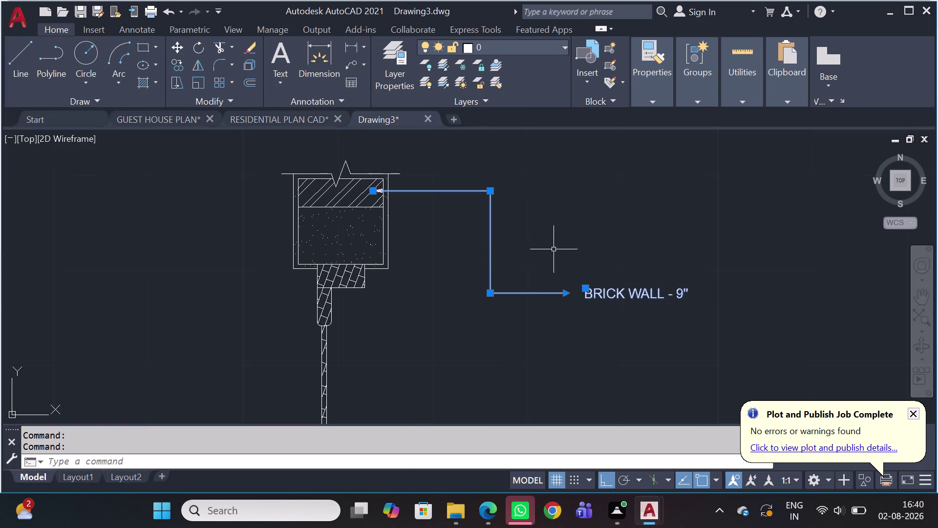
Start COPY (CO) and choose the BRICK WALL - 9" callout as the object.
key(Escape)
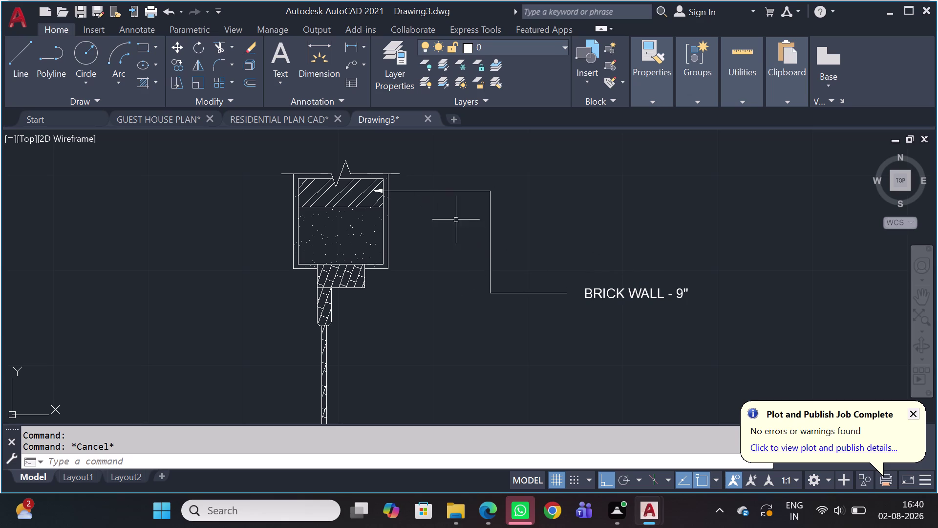
key(c)
key(o)
key(space)
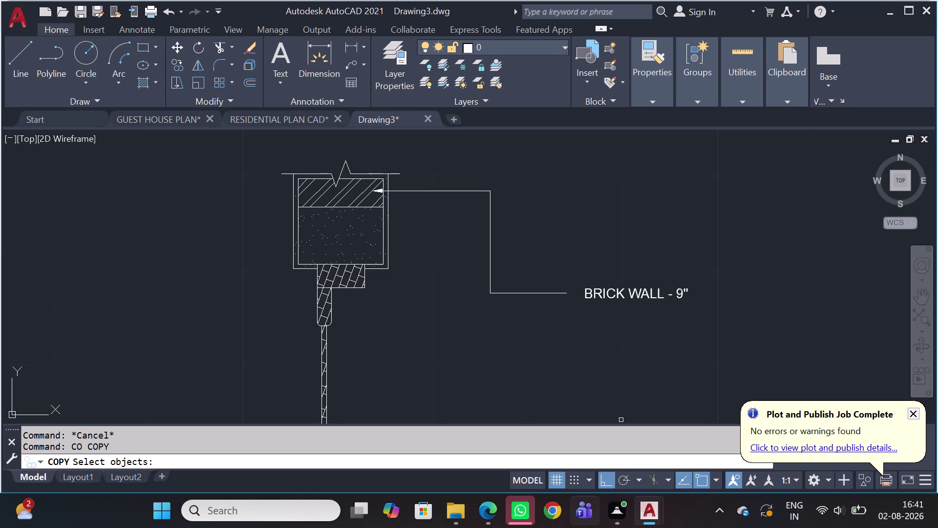
click(614, 291)
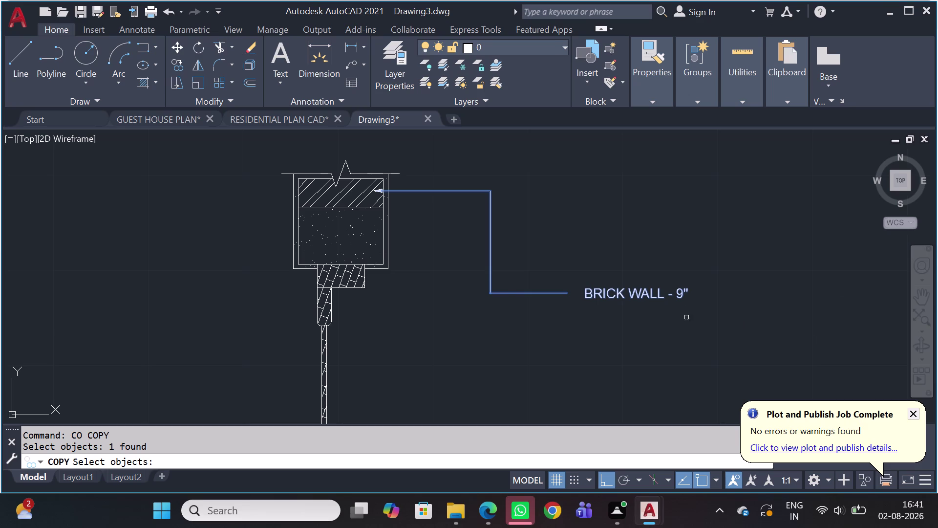
Restart COPY and pick the callout's arrow tip as the base point.
key(c)
key(o)
key(space)
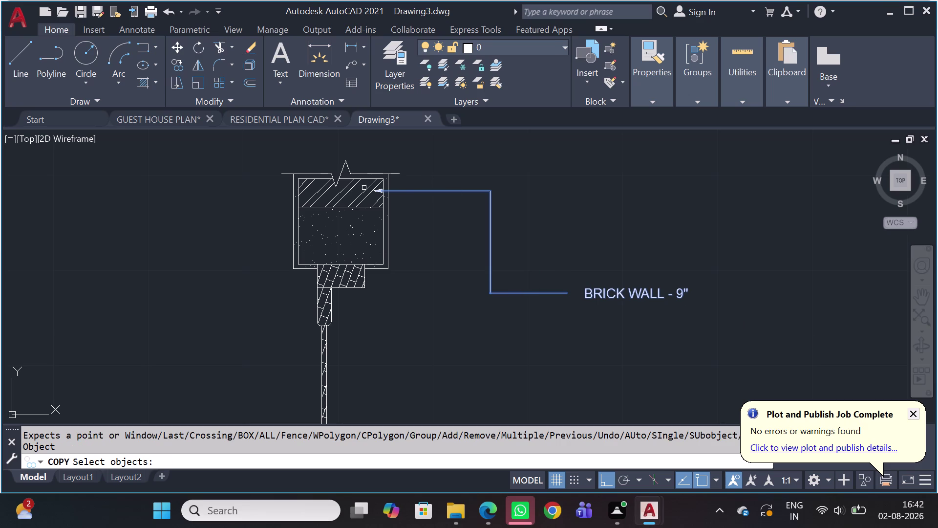
key(space)
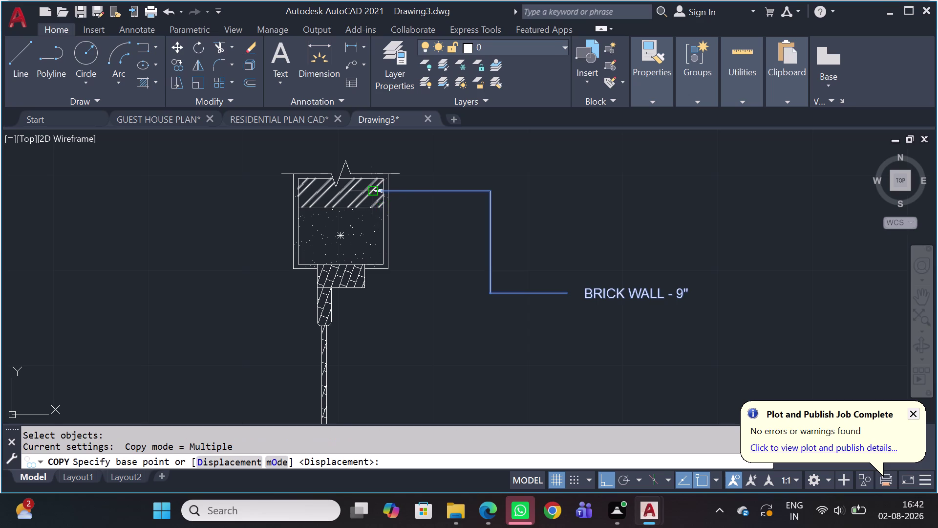
scroll(up, 3)
click(354, 181)
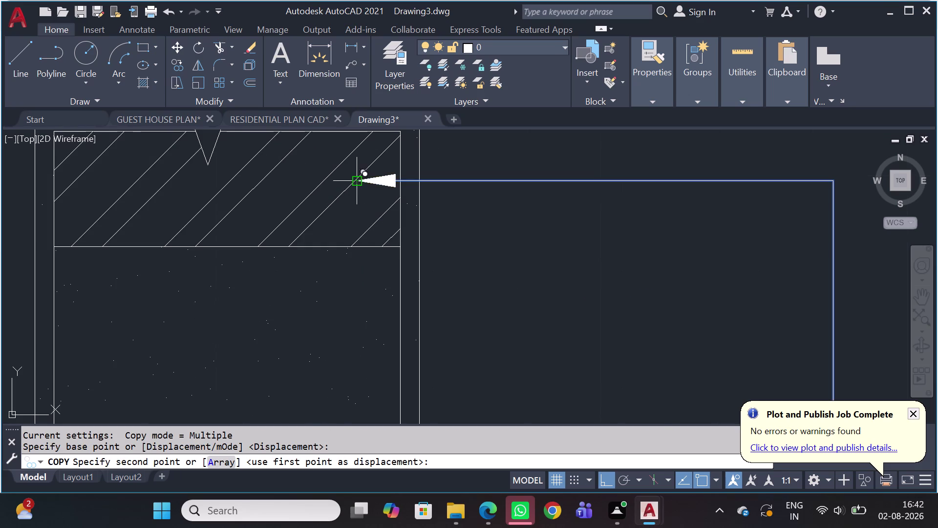
Cancel the copy, keeping a single BRICK WALL - 9" callout.
scroll(down, 3)
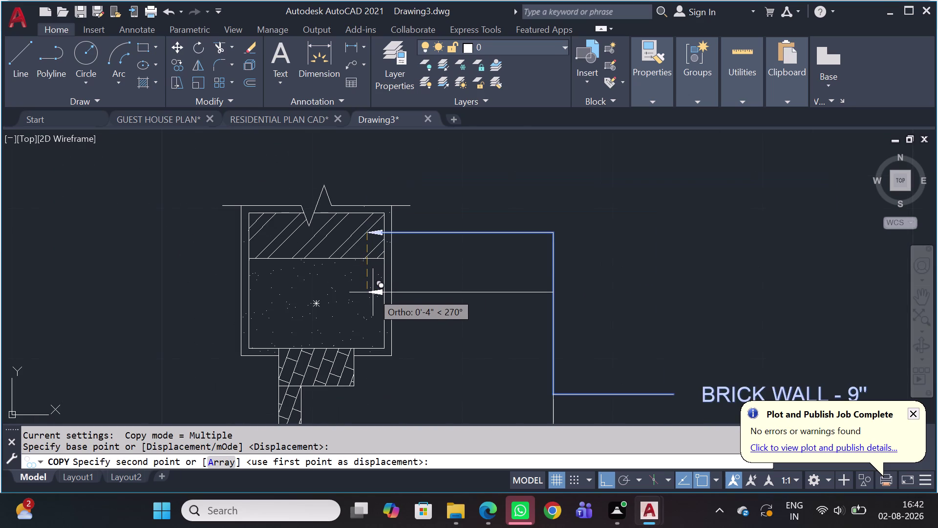
scroll(down, 3)
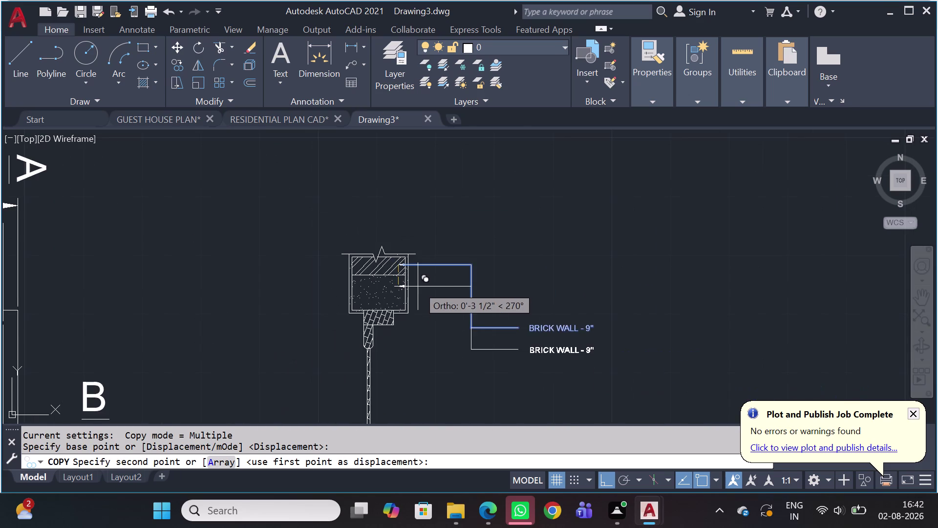
scroll(down, 3)
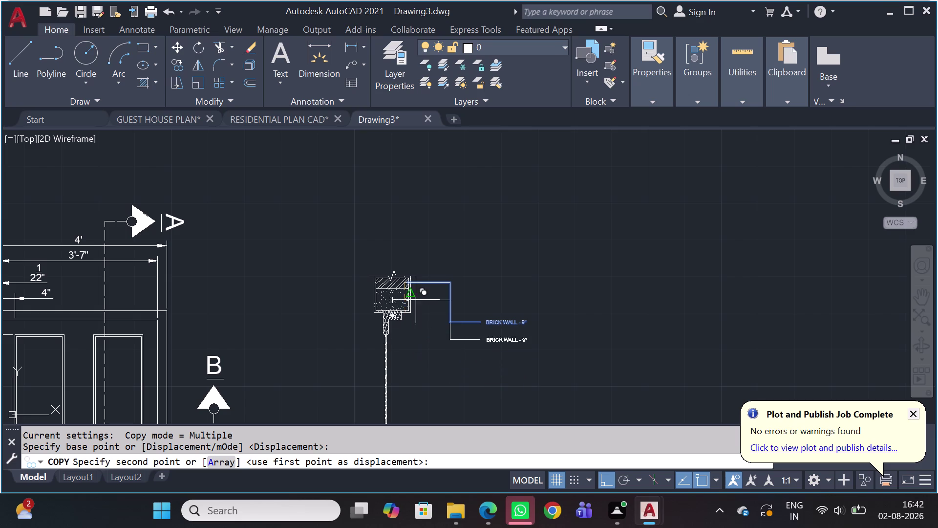
scroll(up, 3)
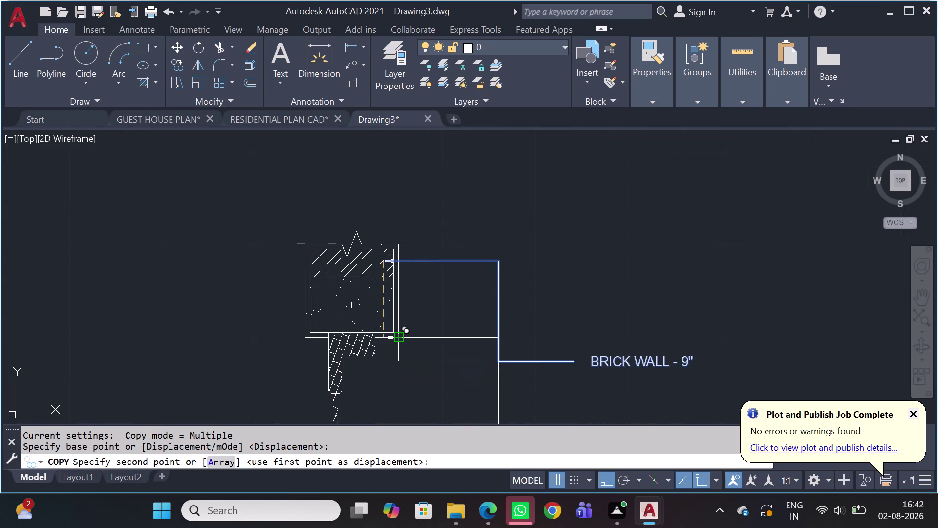
key(Escape)
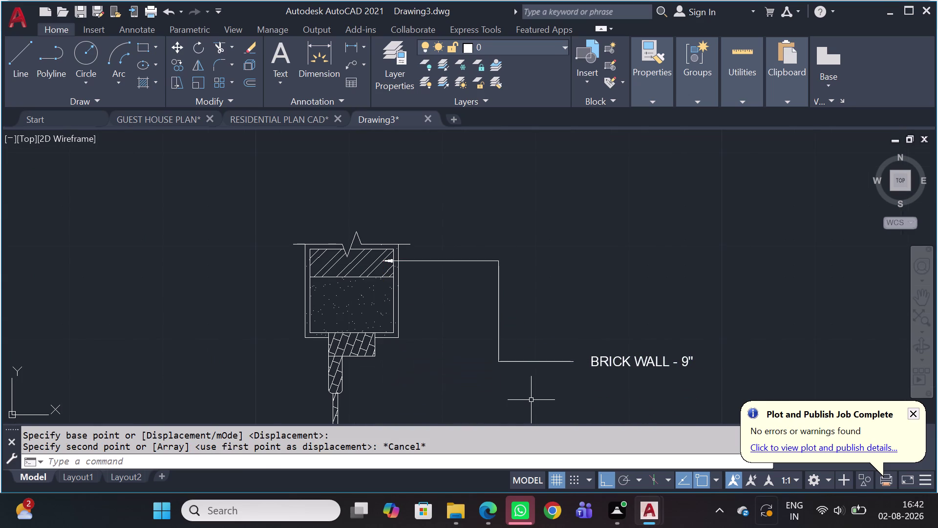
Start MLINE with the ML alias and zoom toward the top of the wall.
text(ML)
key(space)
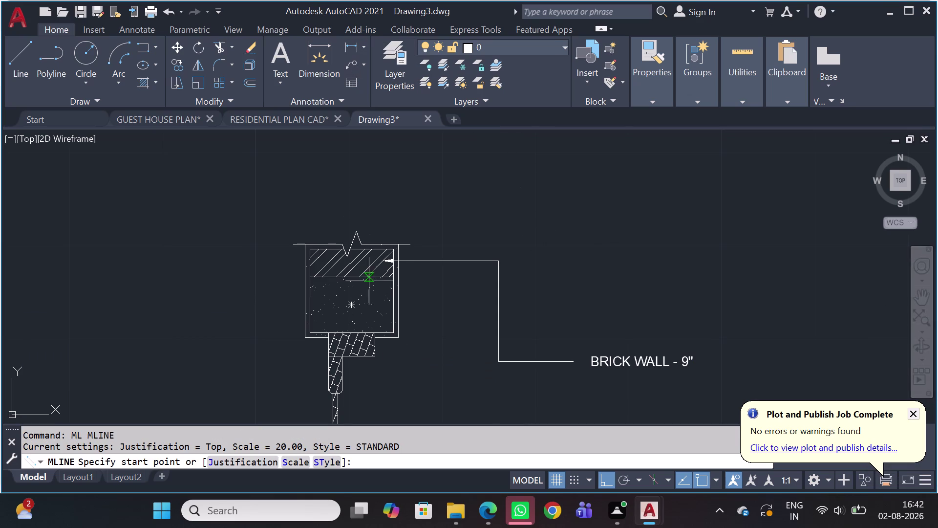
scroll(up, 3)
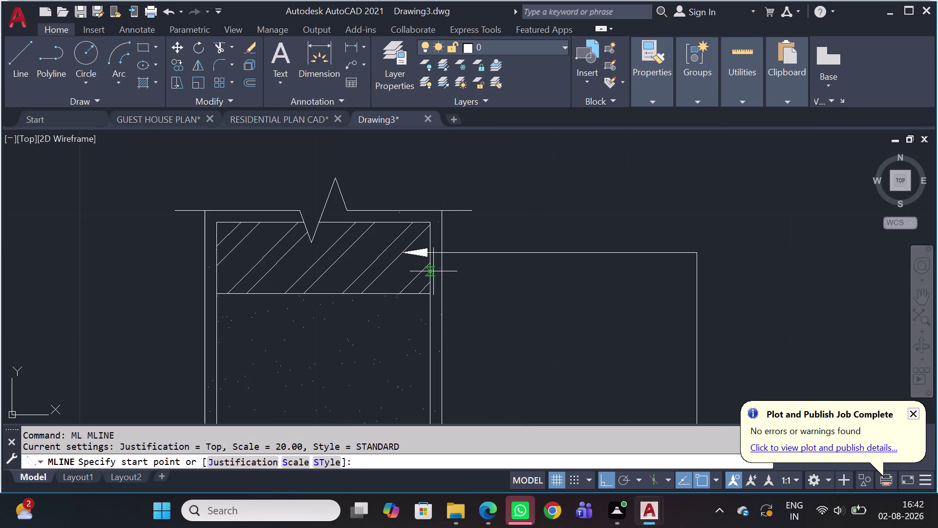